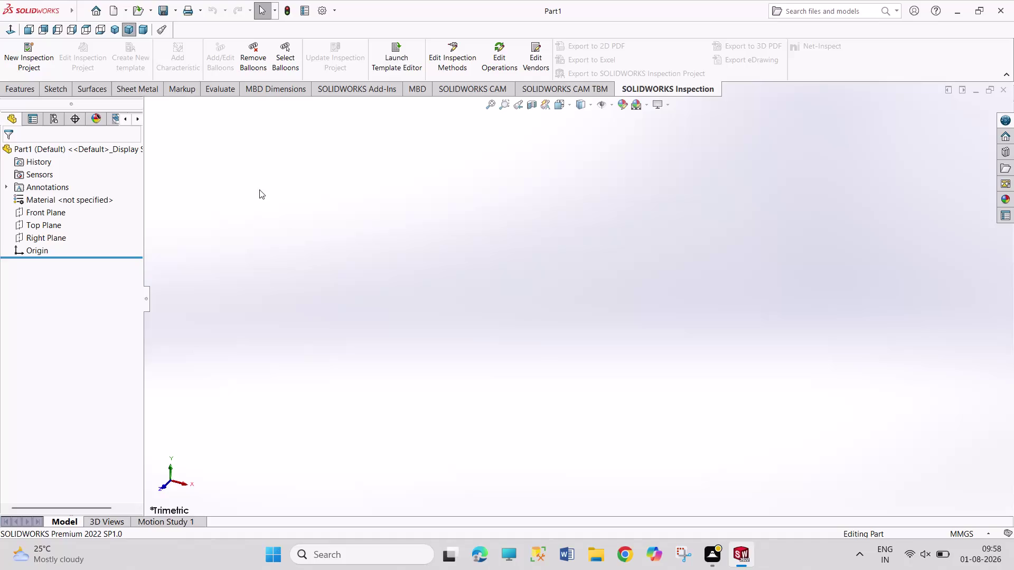
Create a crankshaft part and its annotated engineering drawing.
Start a sketch on the Right Plane and draw a circle centred on the origin.
drag(270, 211, 509, 380)
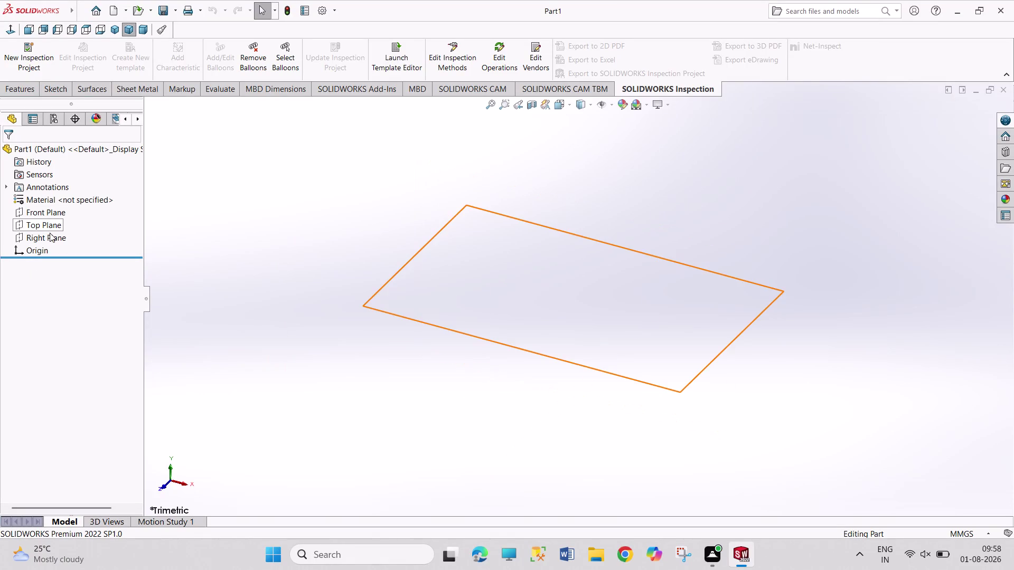
click(50, 233)
click(55, 216)
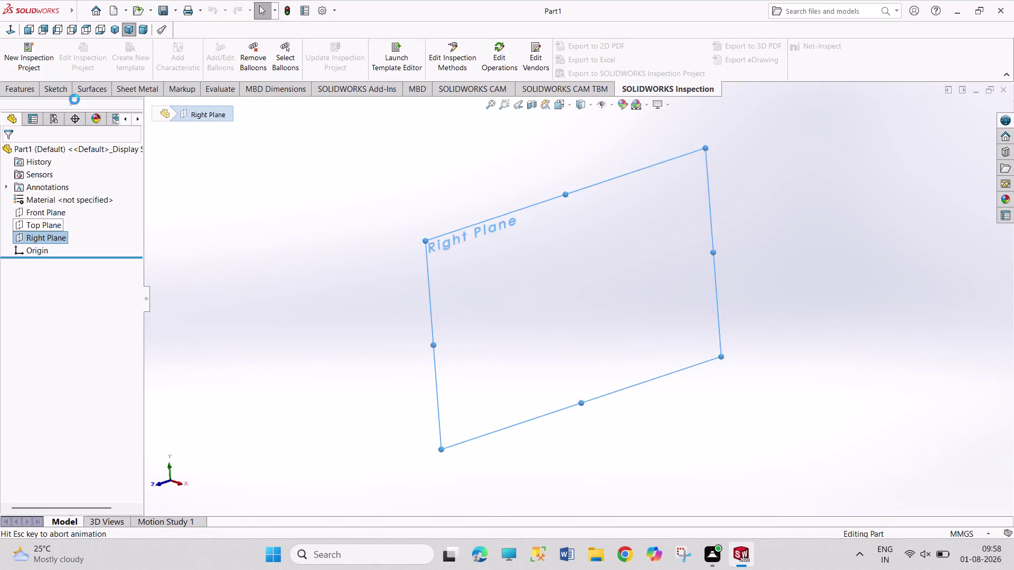
click(120, 42)
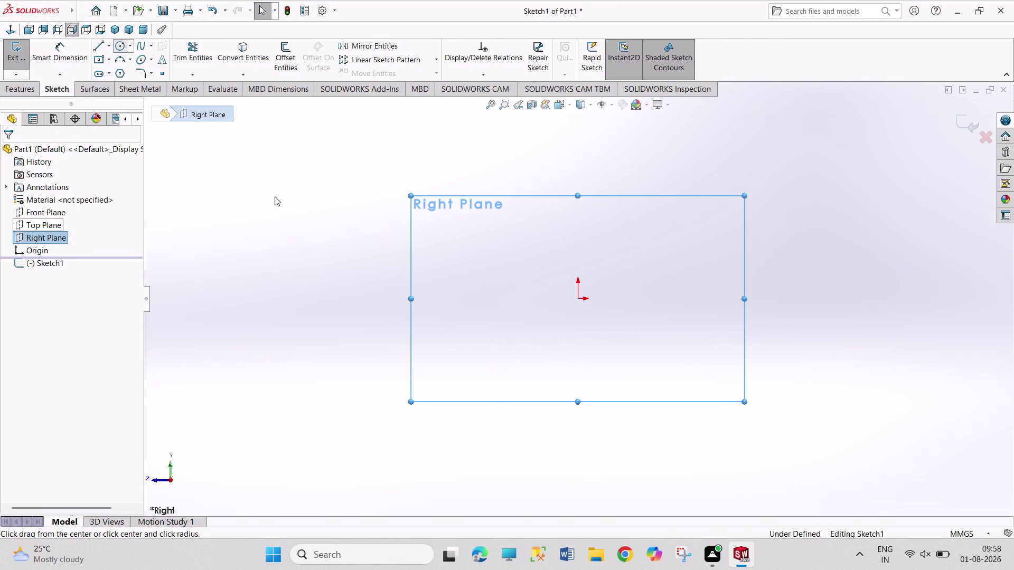
drag(578, 298, 575, 305)
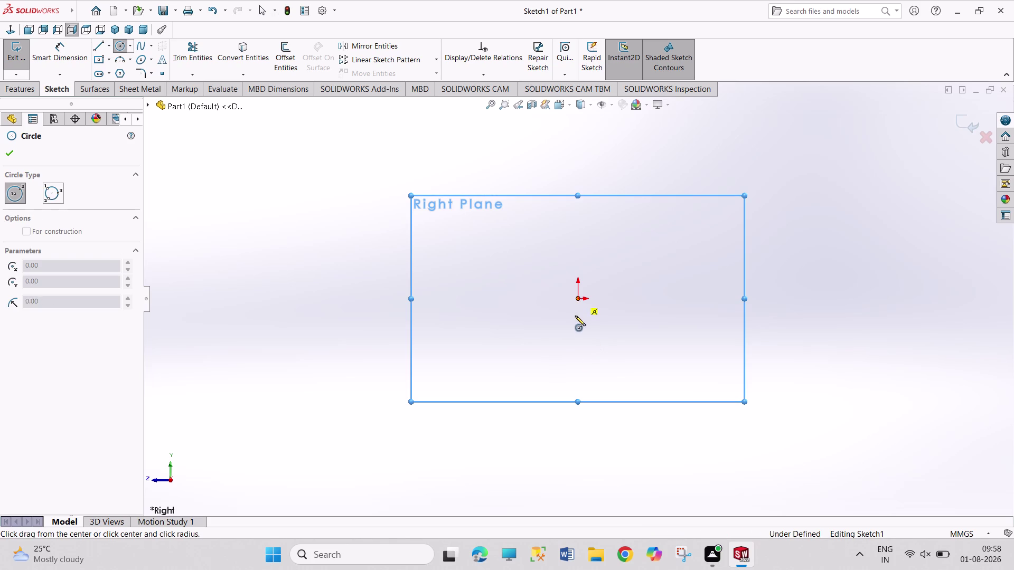
click(615, 356)
right_drag(708, 363, 672, 213)
click(622, 243)
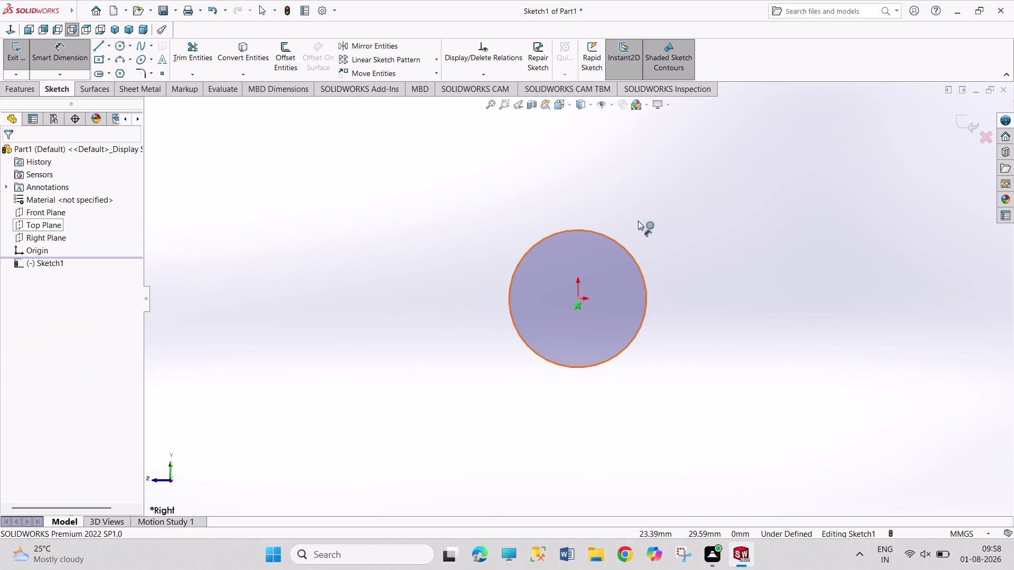
Dimension the circle to 120 mm diameter and exit the sketch.
click(638, 220)
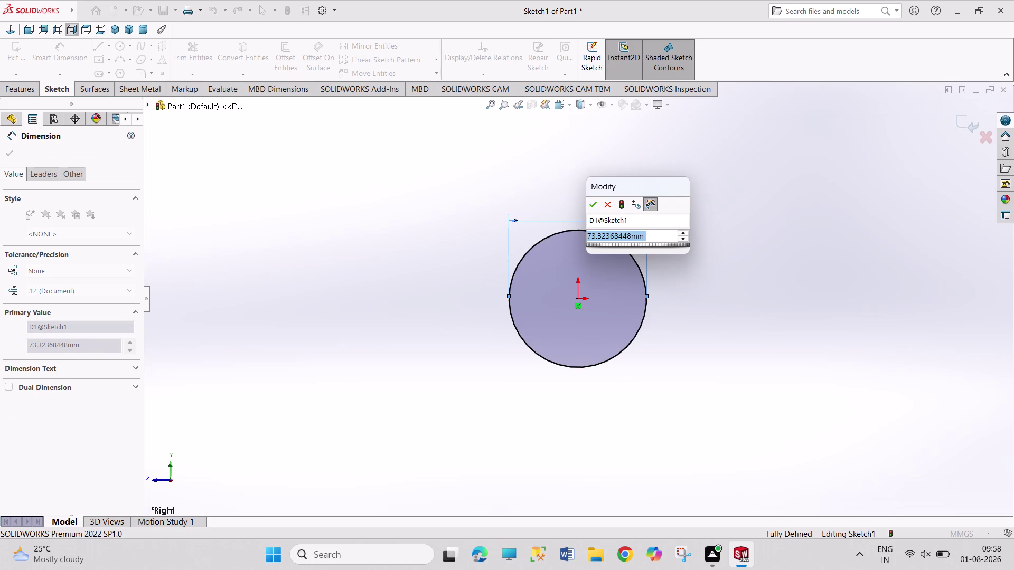
text(1)
text(20)
key(Return)
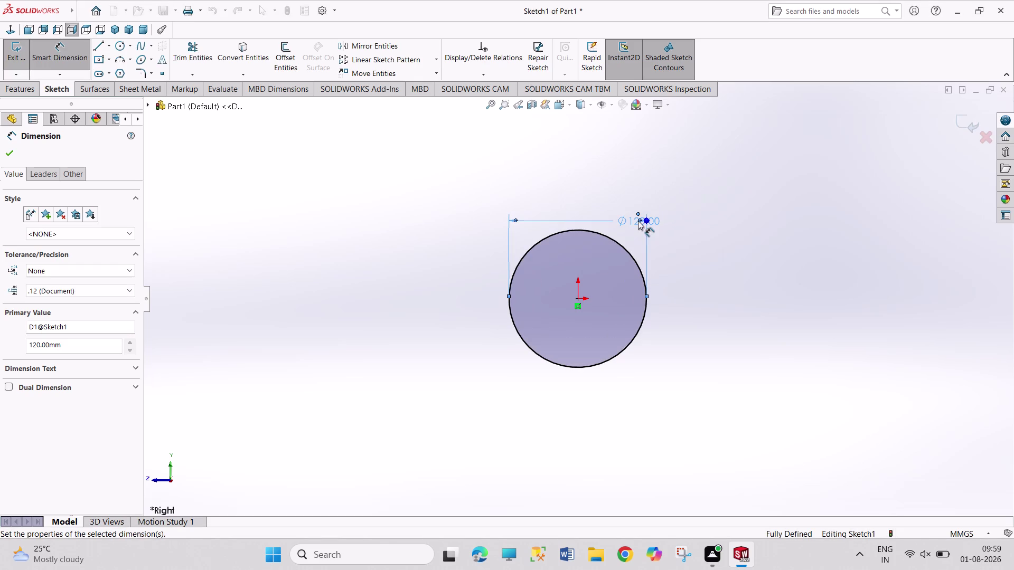
right_click(697, 304)
click(713, 341)
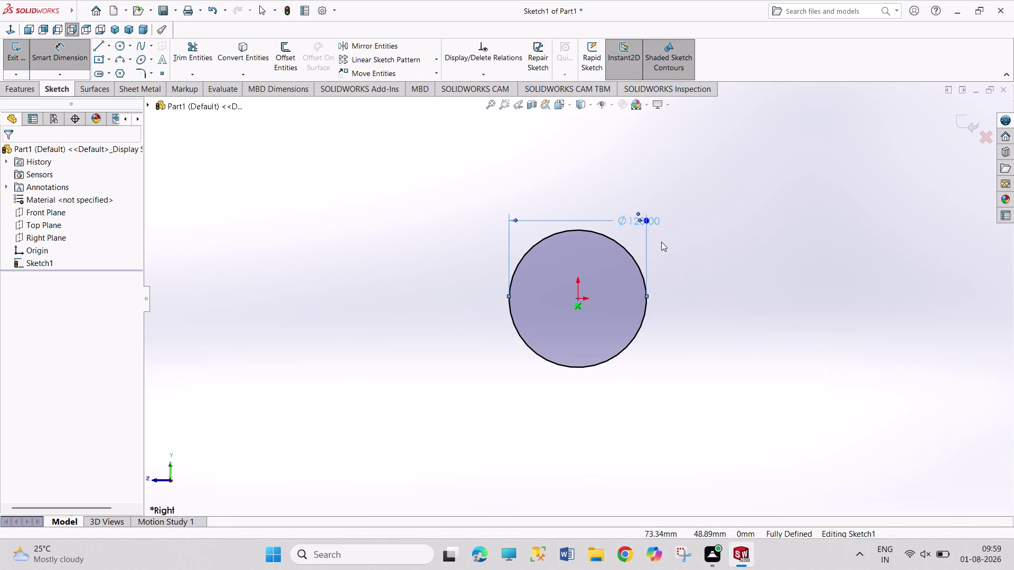
drag(654, 222, 676, 224)
drag(712, 303, 708, 303)
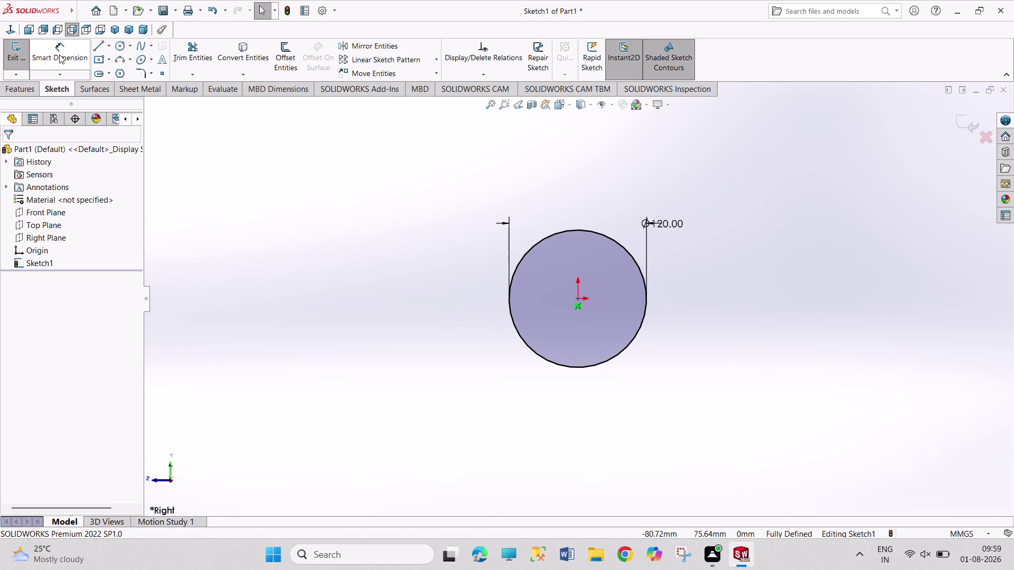
click(8, 59)
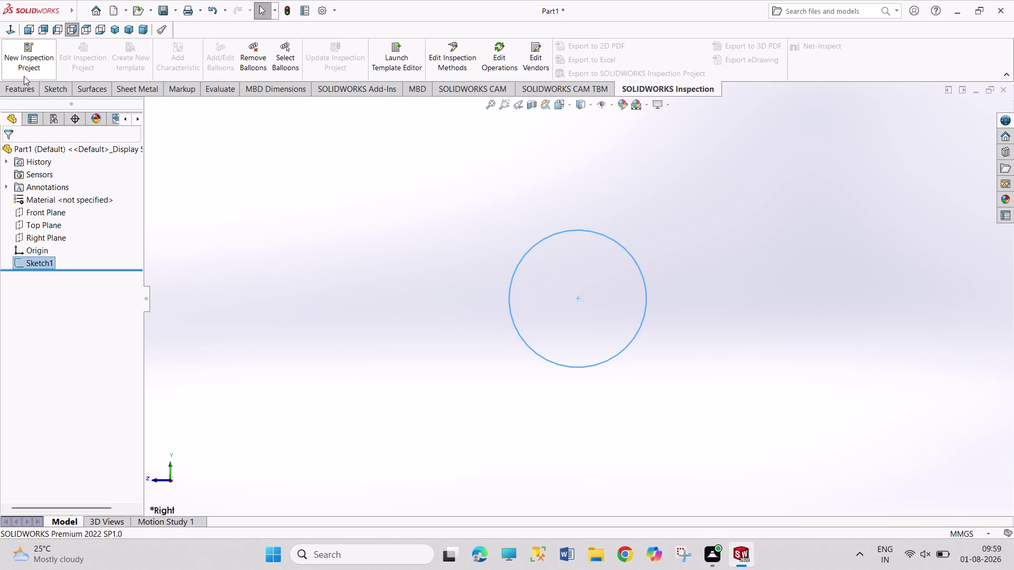
Extrude Sketch1 as a blind 16 mm Boss-Extrude.
click(50, 90)
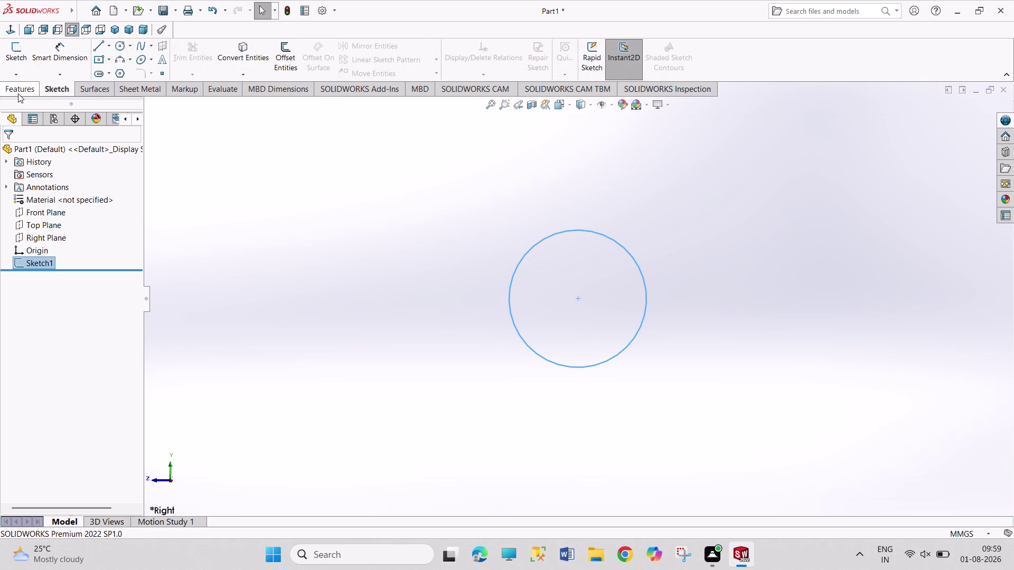
click(19, 93)
click(22, 64)
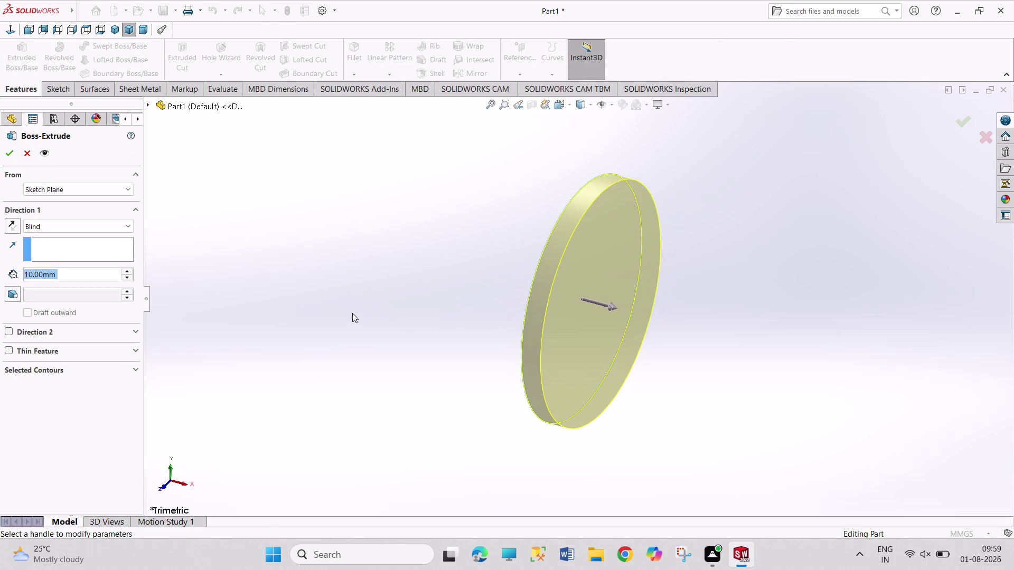
text(166)
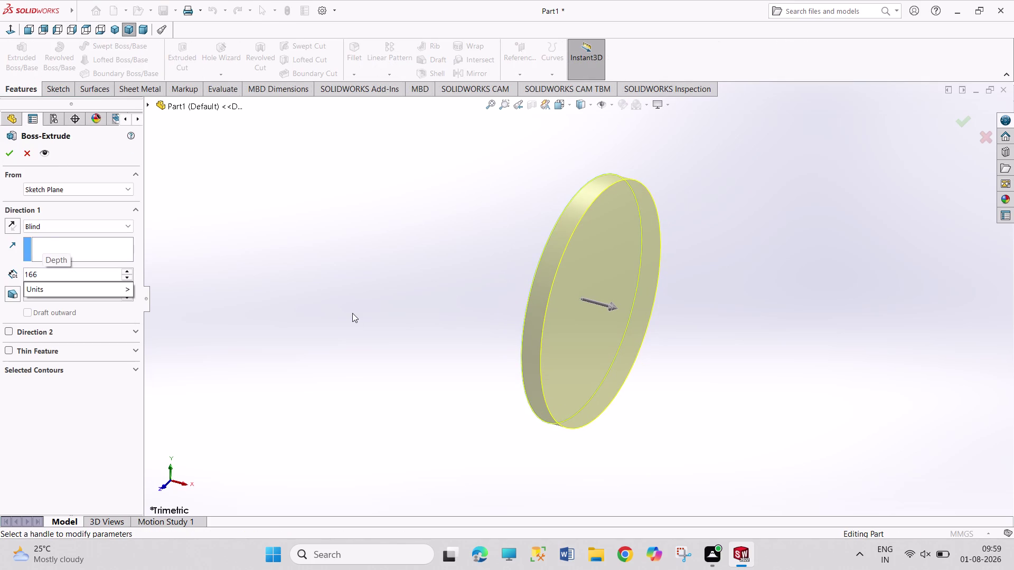
key(BackSpace)
key(Return)
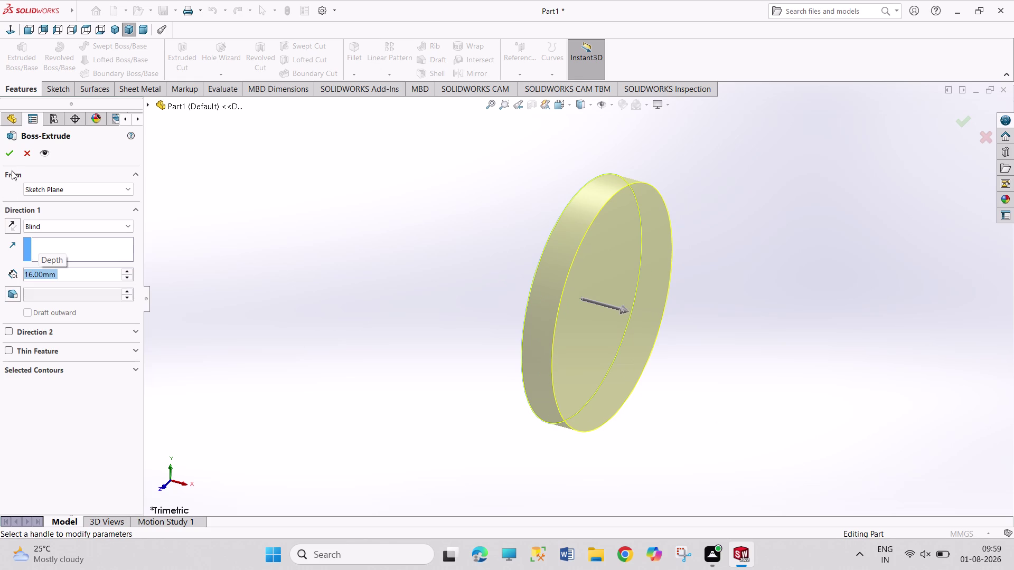
click(8, 153)
click(614, 312)
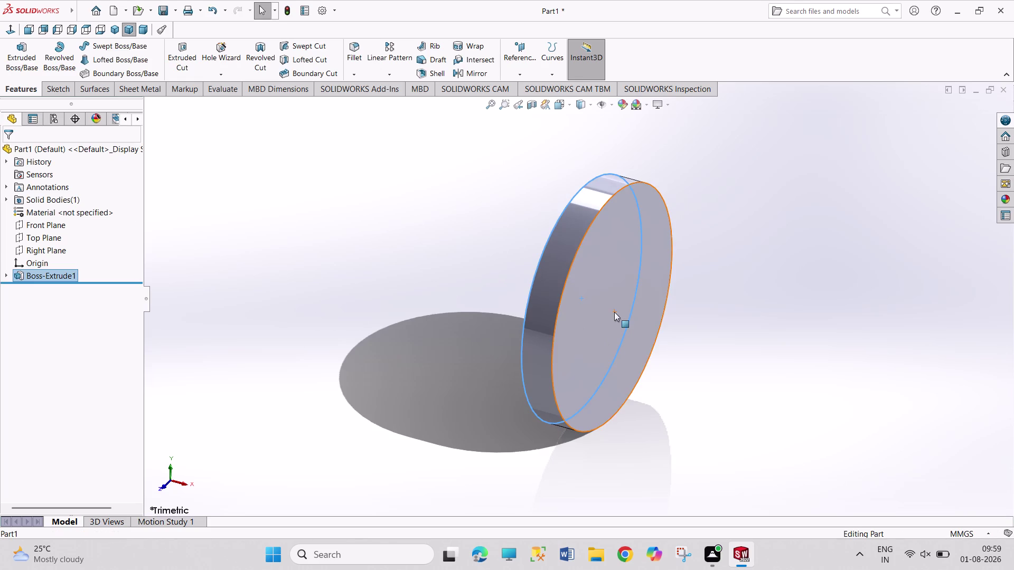
Start a sketch on the disc's front face and draw a circle at the origin.
click(666, 280)
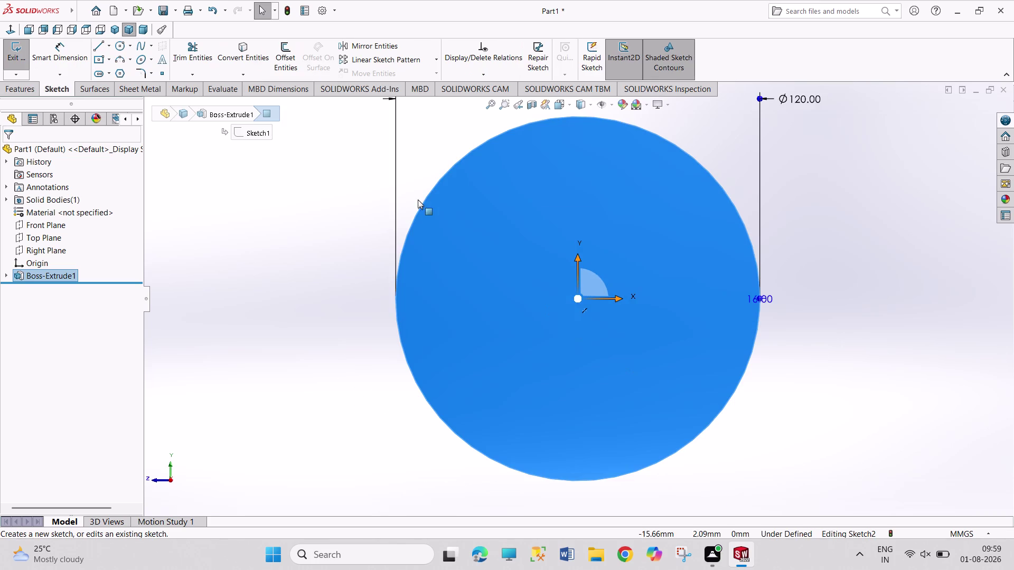
click(118, 48)
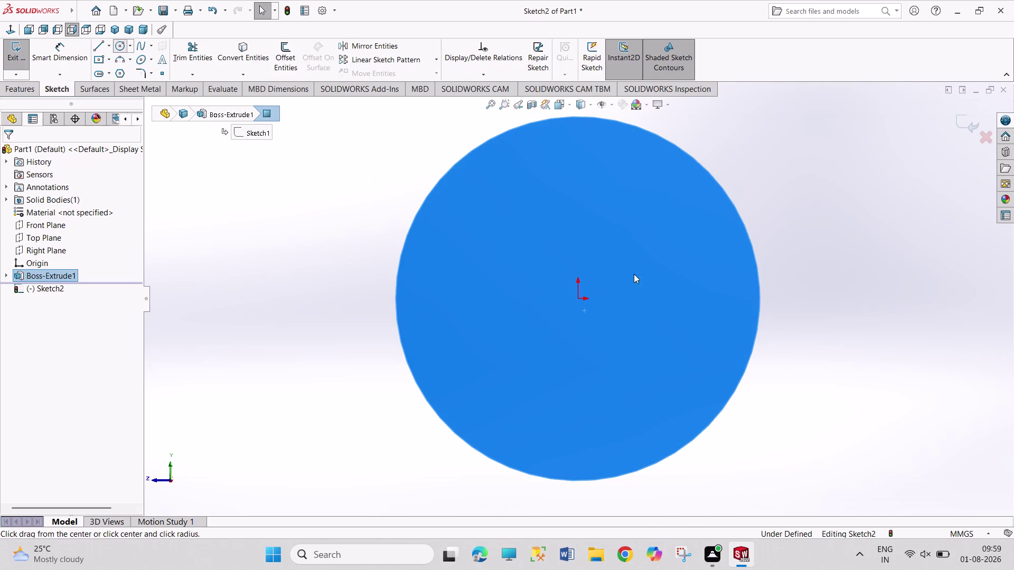
click(578, 298)
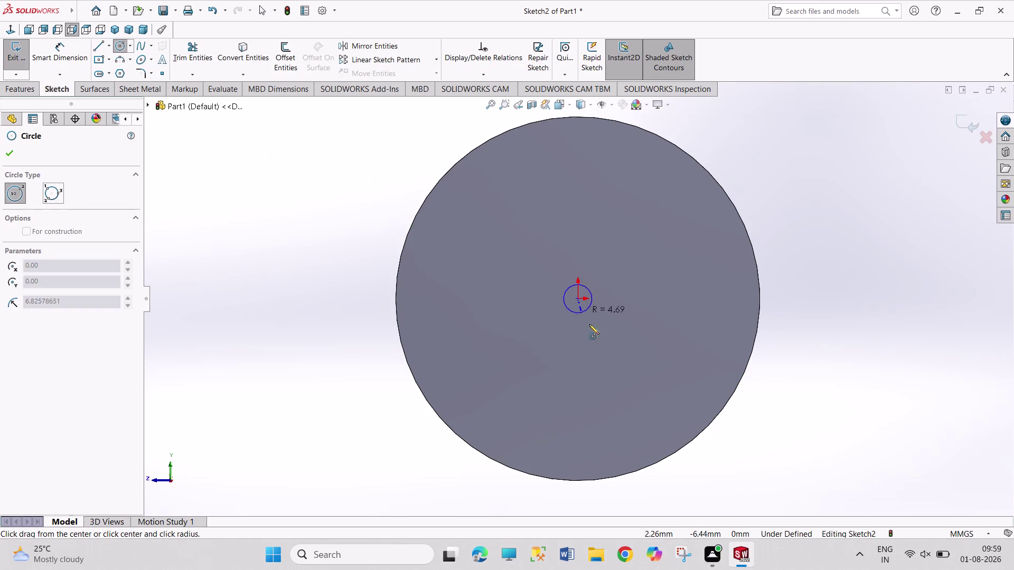
click(607, 357)
right_drag(833, 350, 835, 273)
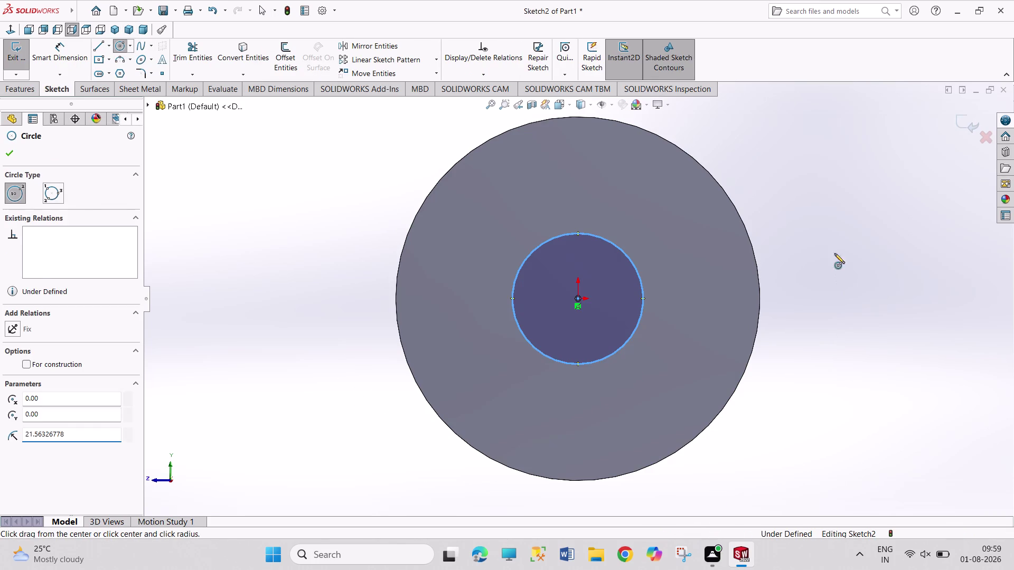
right_drag(835, 274, 822, 203)
click(629, 254)
Dimension the circle to 50 mm diameter and exit the sketch.
click(818, 181)
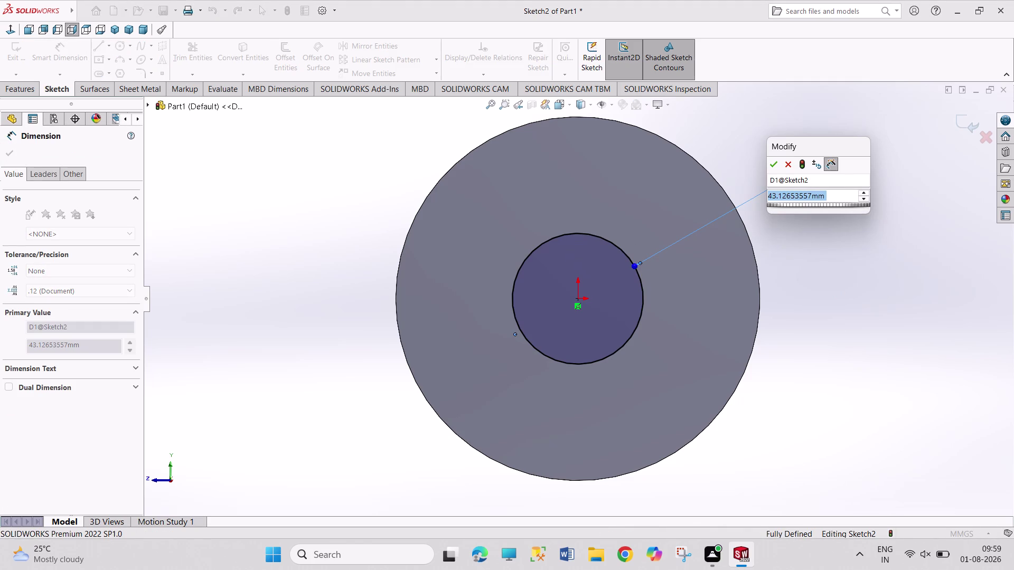
text(50)
key(Return)
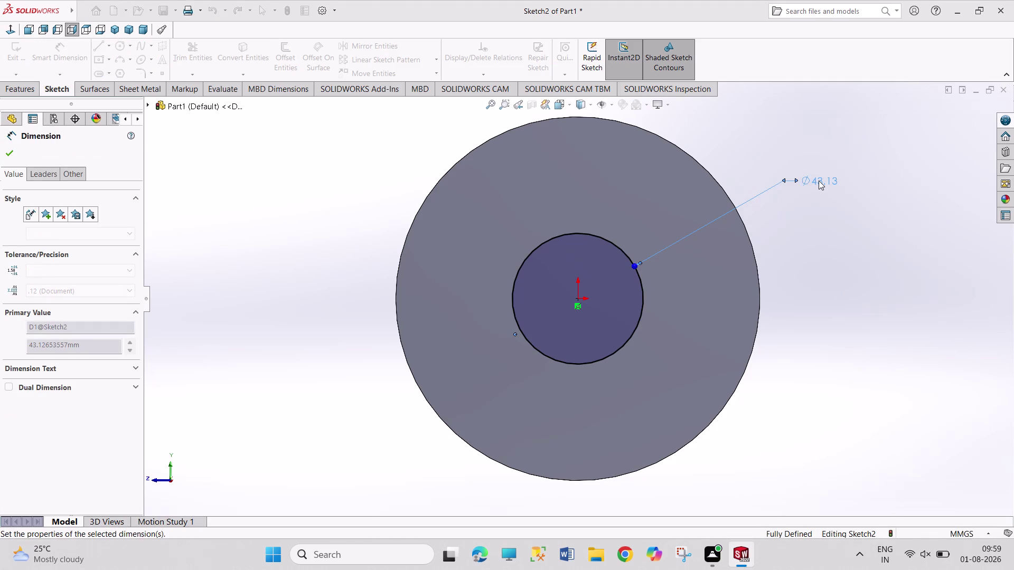
right_click(818, 244)
click(830, 277)
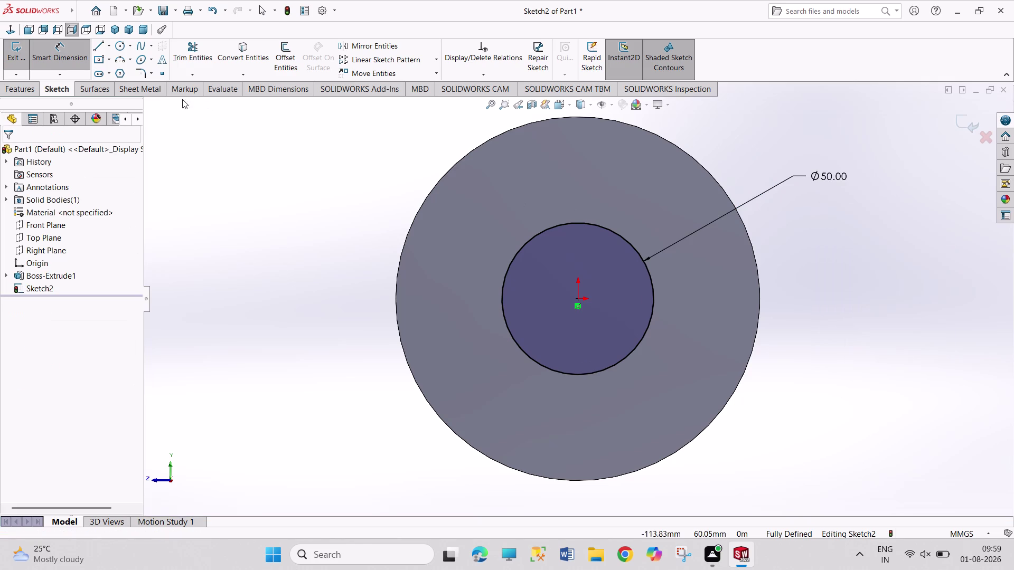
click(15, 54)
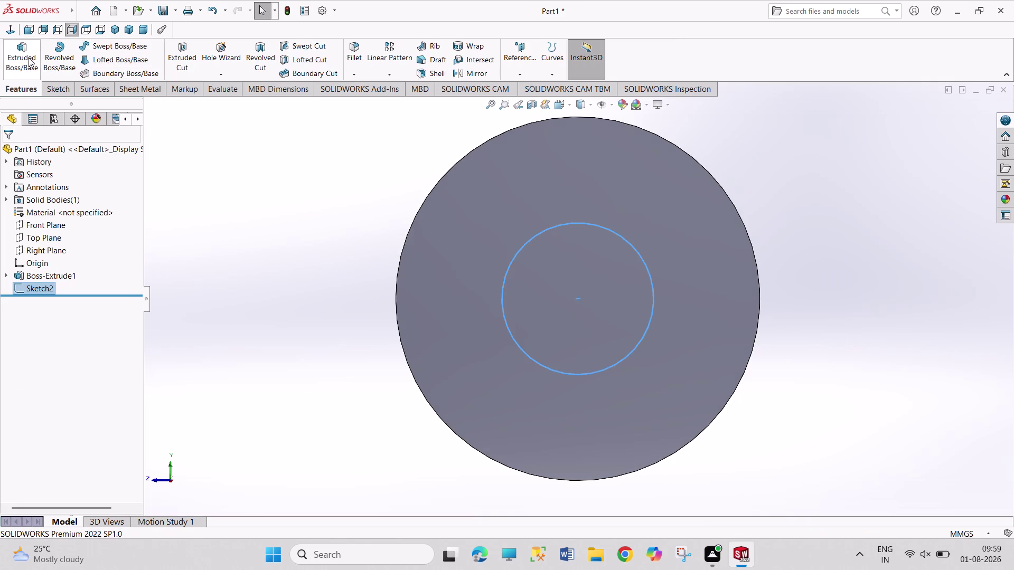
Extrude Sketch2 to a blind depth of 62 mm as Boss-Extrude2.
click(20, 50)
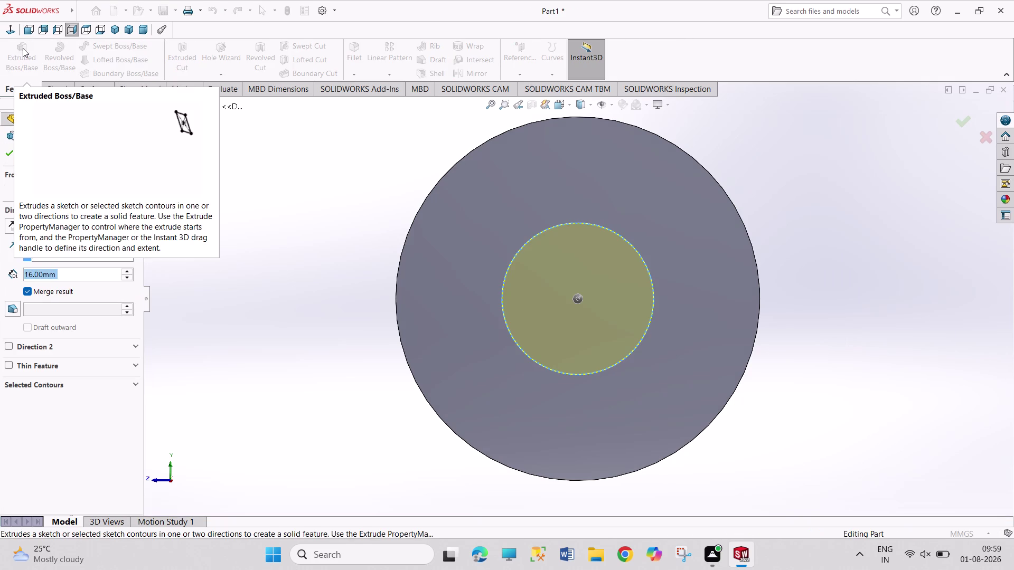
text(6)
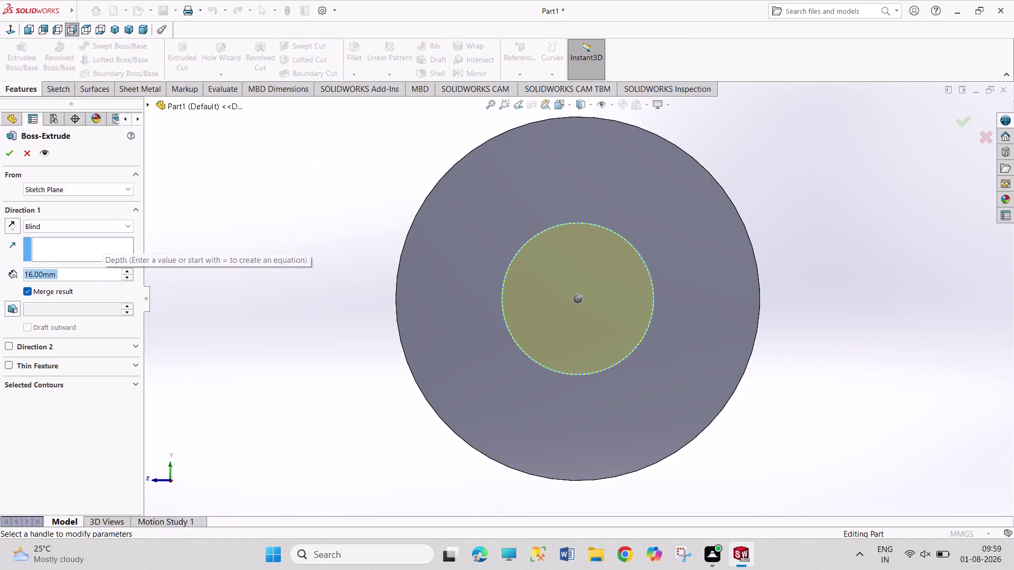
text(2)
key(Return)
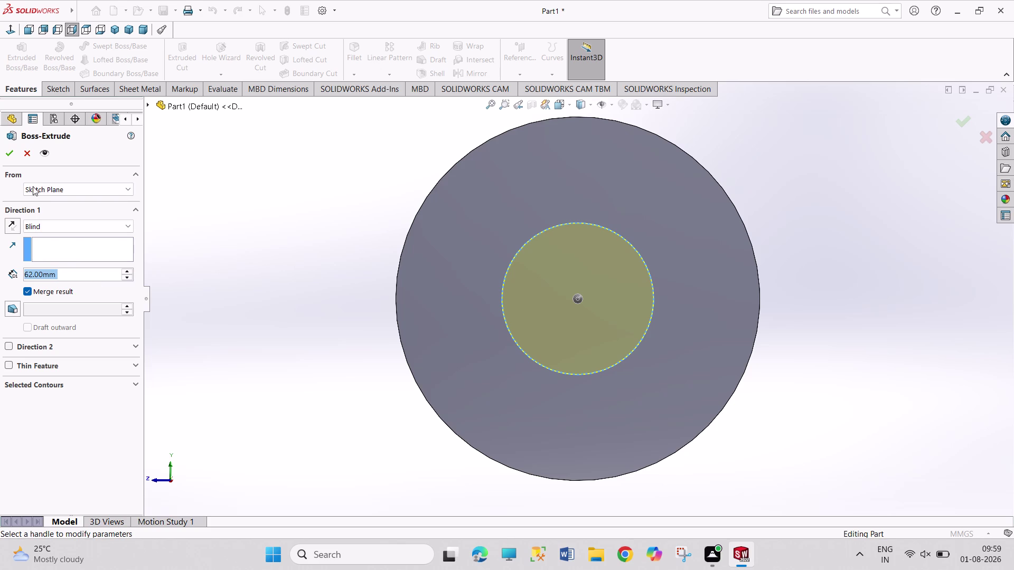
click(1, 154)
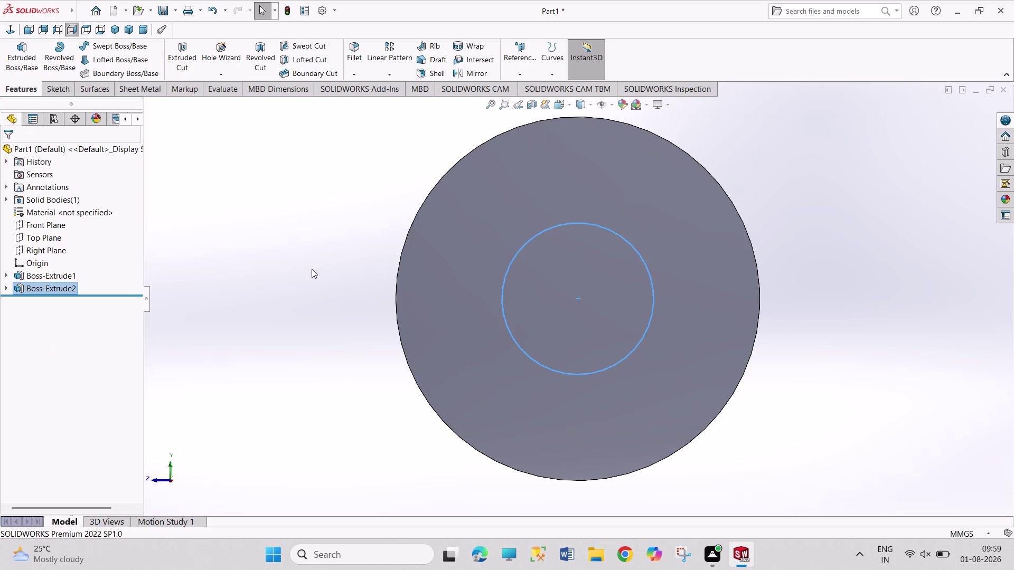
click(570, 355)
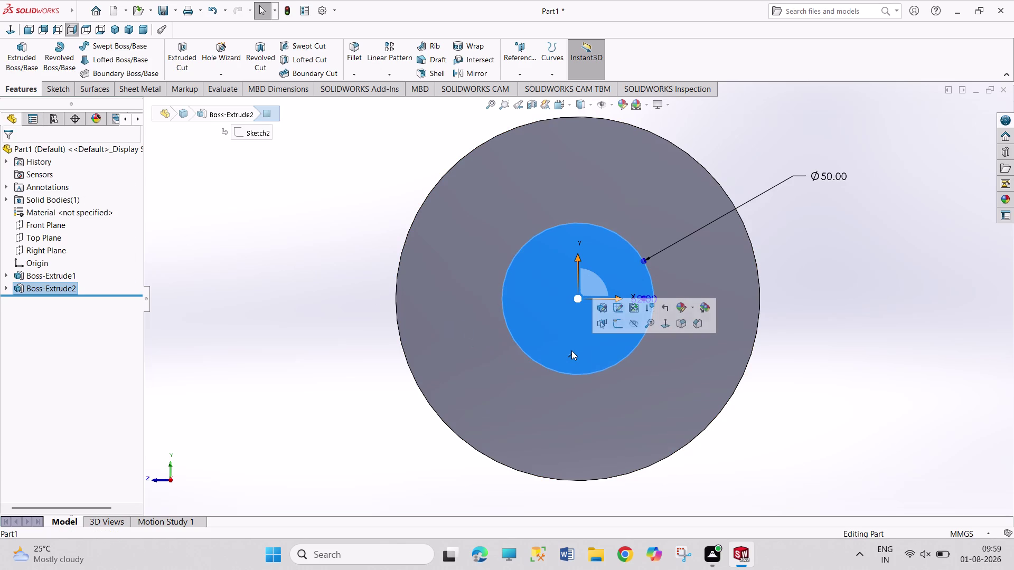
Start a sketch on the shaft end face and draw a circle at the origin.
click(619, 325)
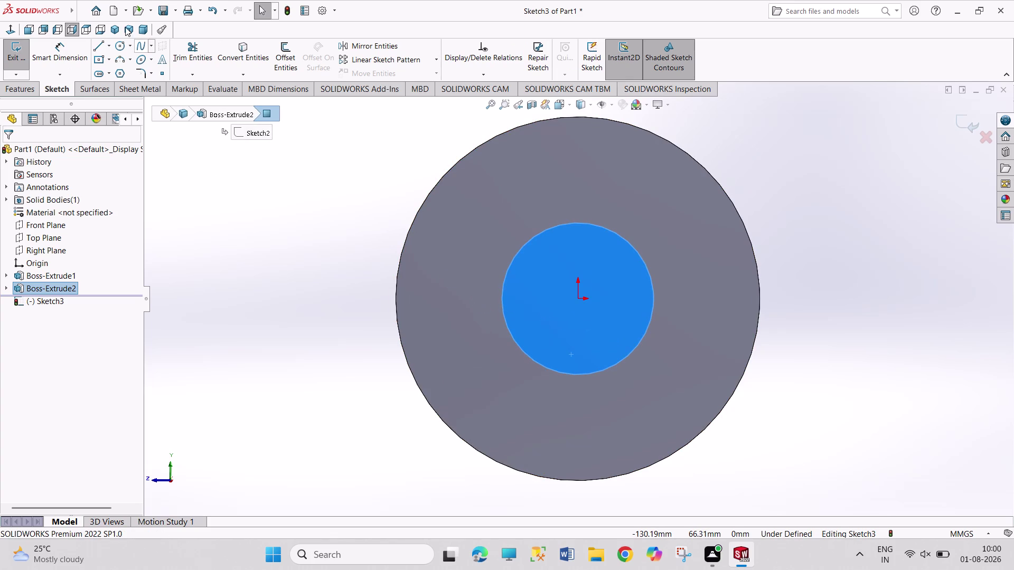
click(111, 24)
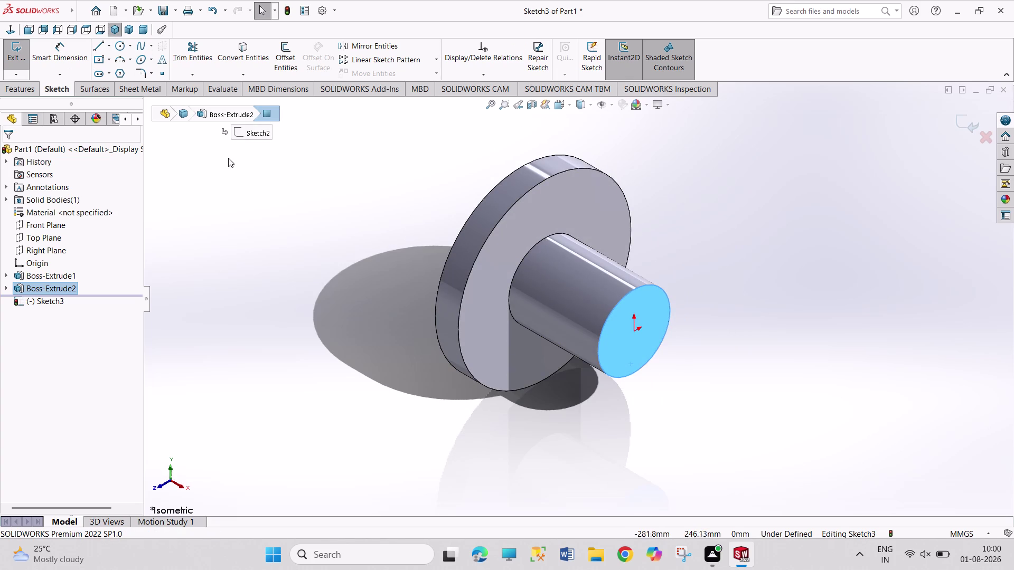
click(8, 28)
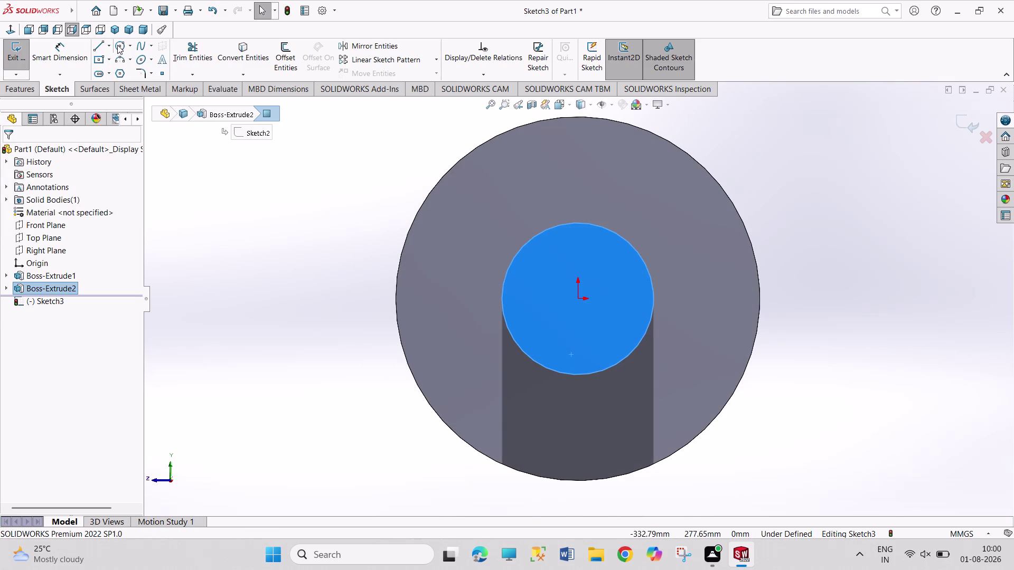
drag(117, 44, 122, 50)
click(577, 299)
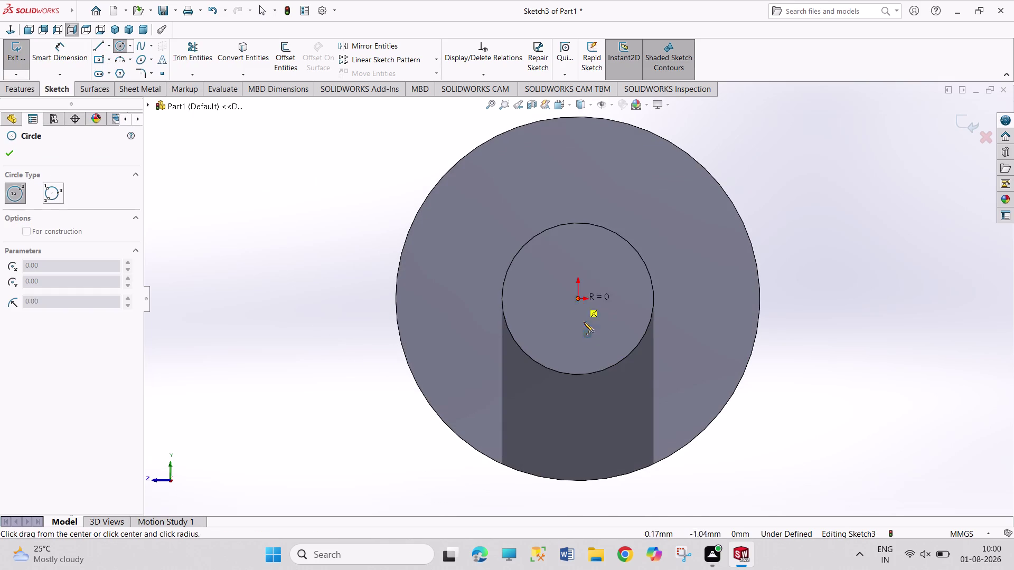
drag(610, 385, 622, 390)
Dimension the shaft-end circle to 55 mm diameter.
right_drag(855, 349, 771, 168)
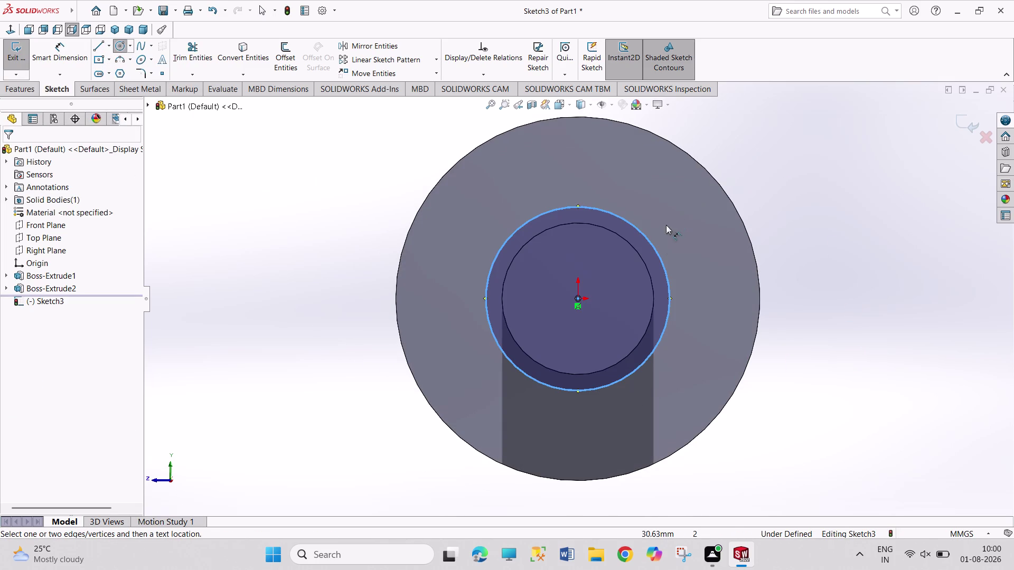
drag(655, 244, 668, 239)
click(783, 178)
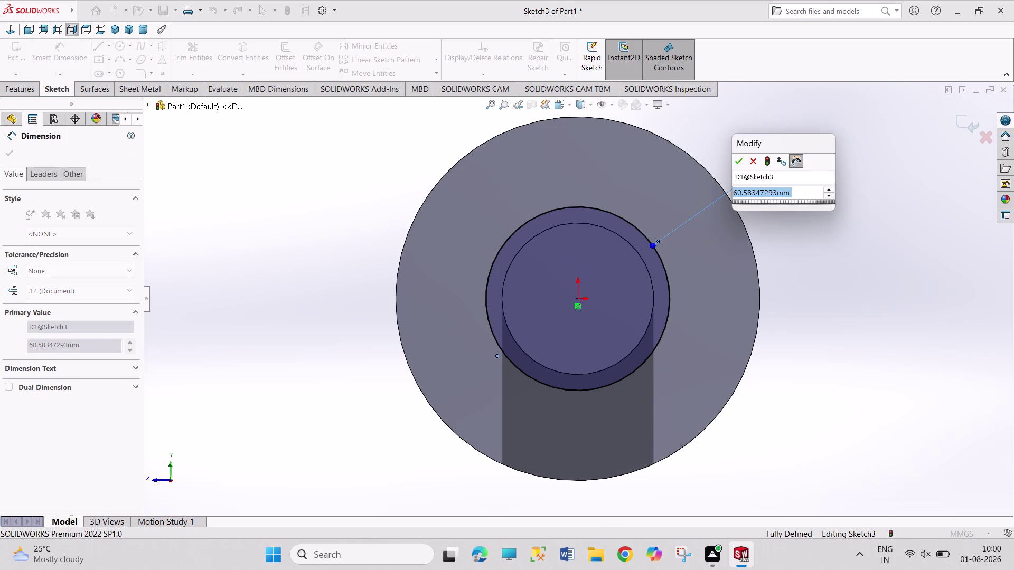
text(2)
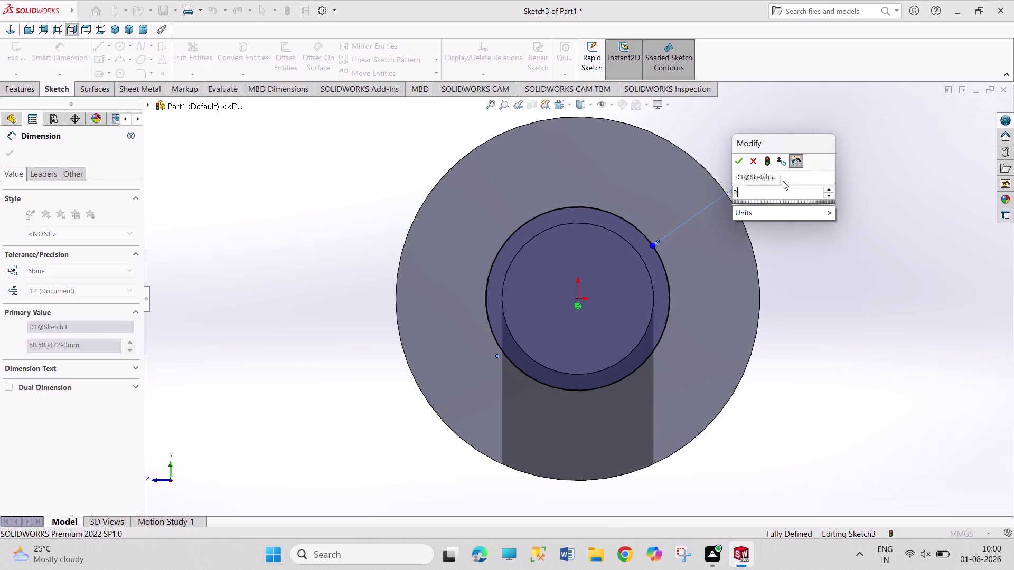
text(7.5*5)
key(BackSpace)
key(2)
key(Return)
right_click(813, 263)
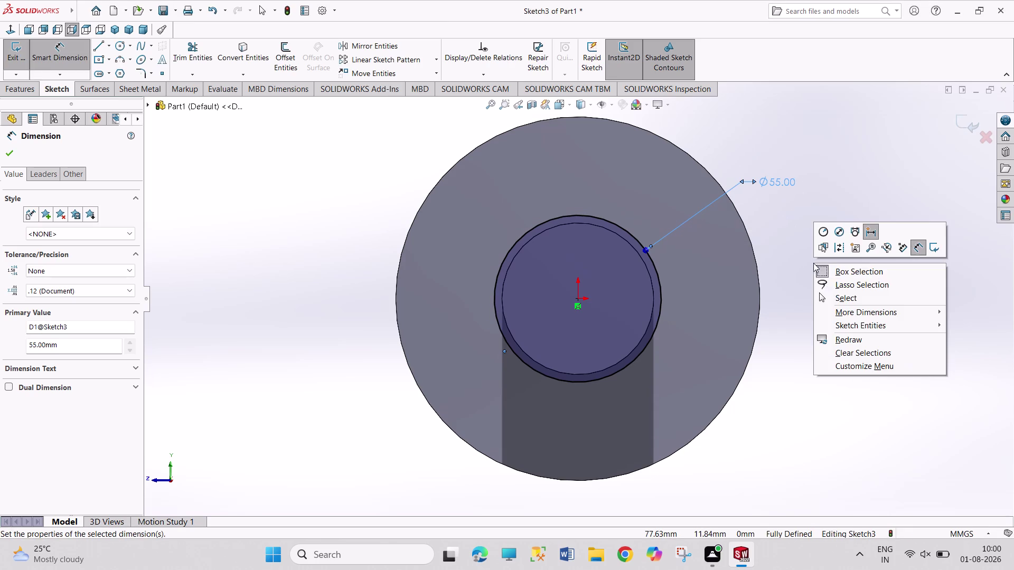
click(833, 297)
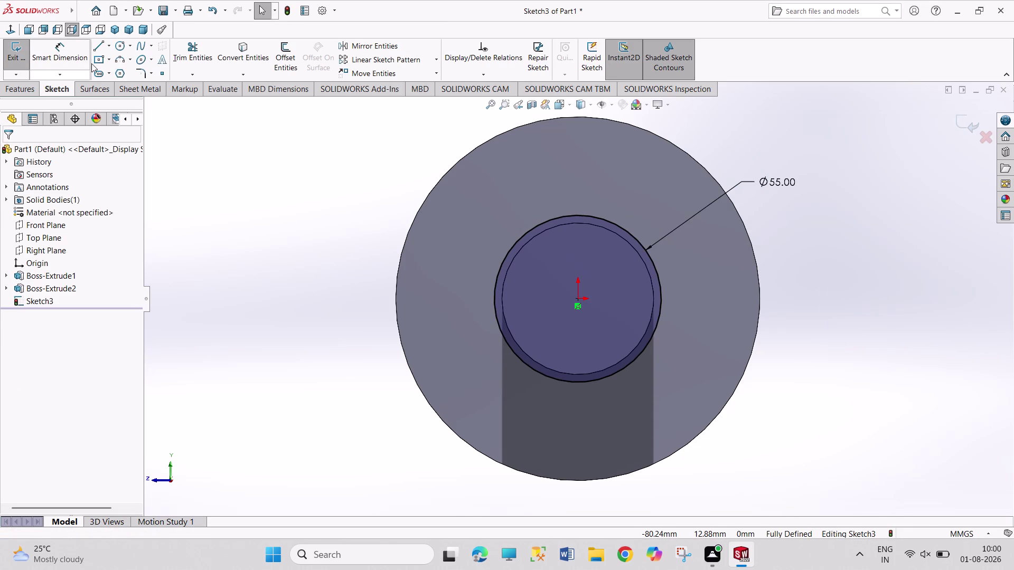
click(97, 50)
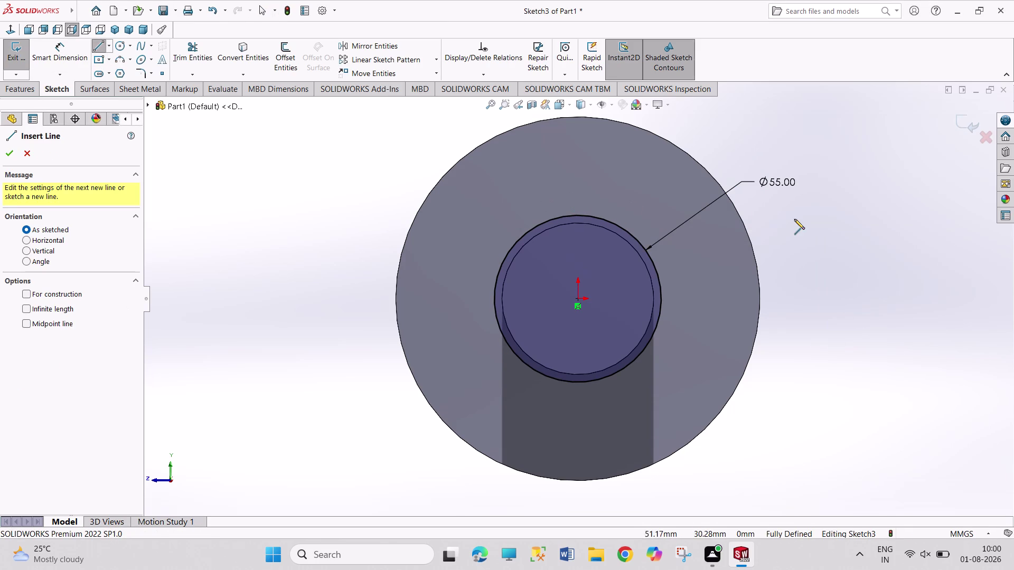
Draw a tangent-snapped line left from the top of the circle.
right_click(796, 220)
click(817, 279)
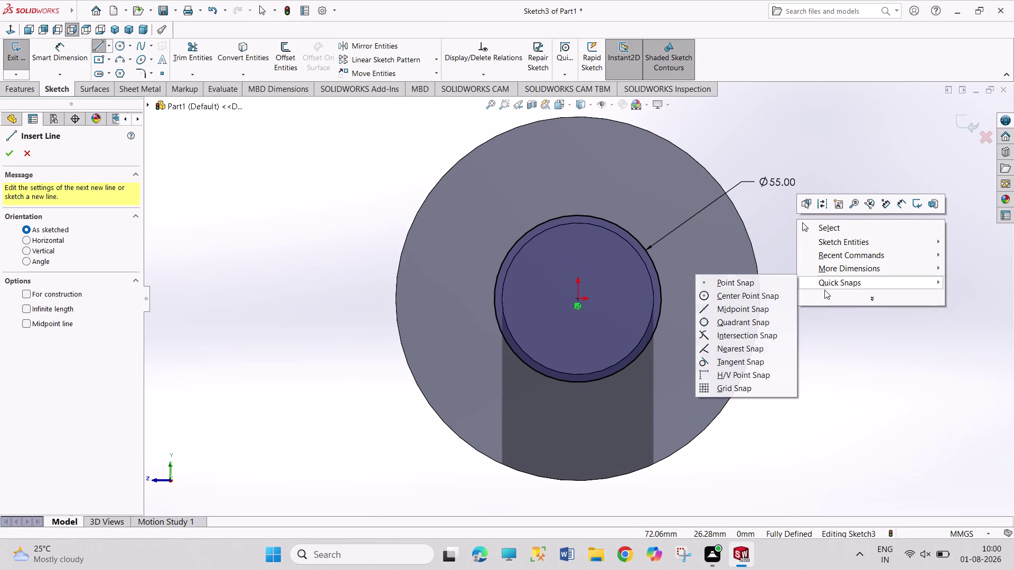
click(754, 361)
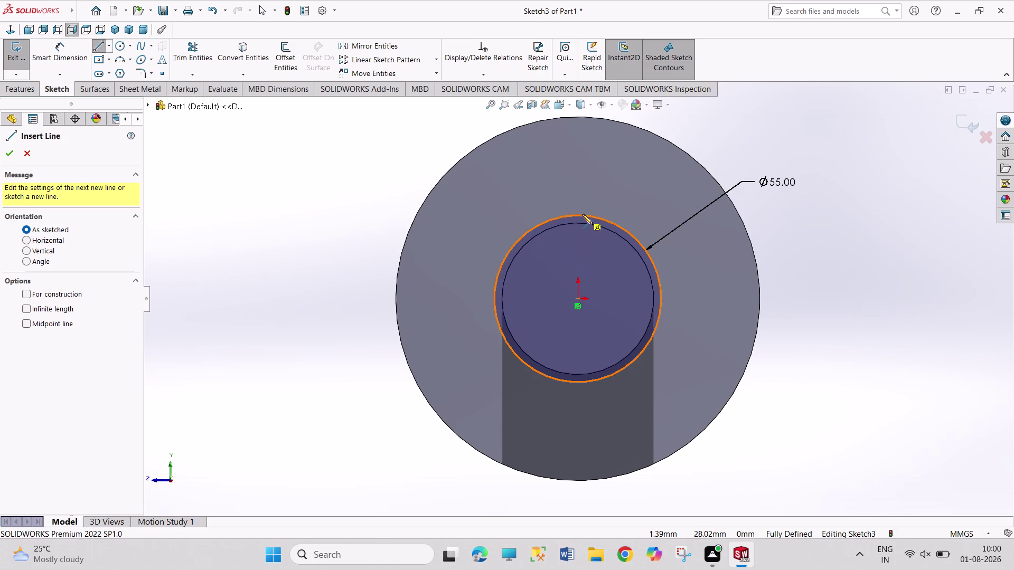
click(583, 216)
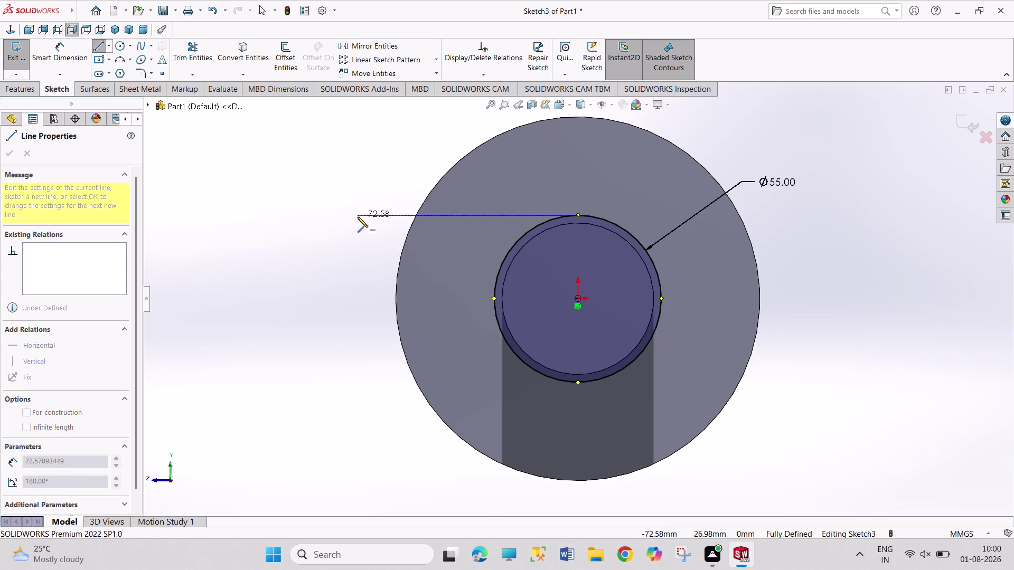
click(357, 217)
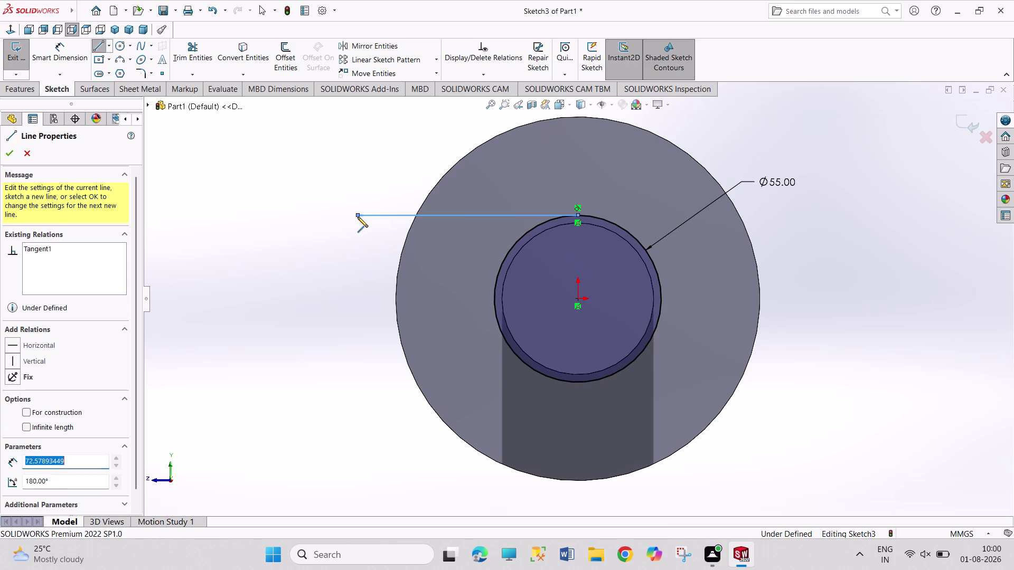
Dimension the top line to 40 mm length.
right_drag(353, 239, 345, 141)
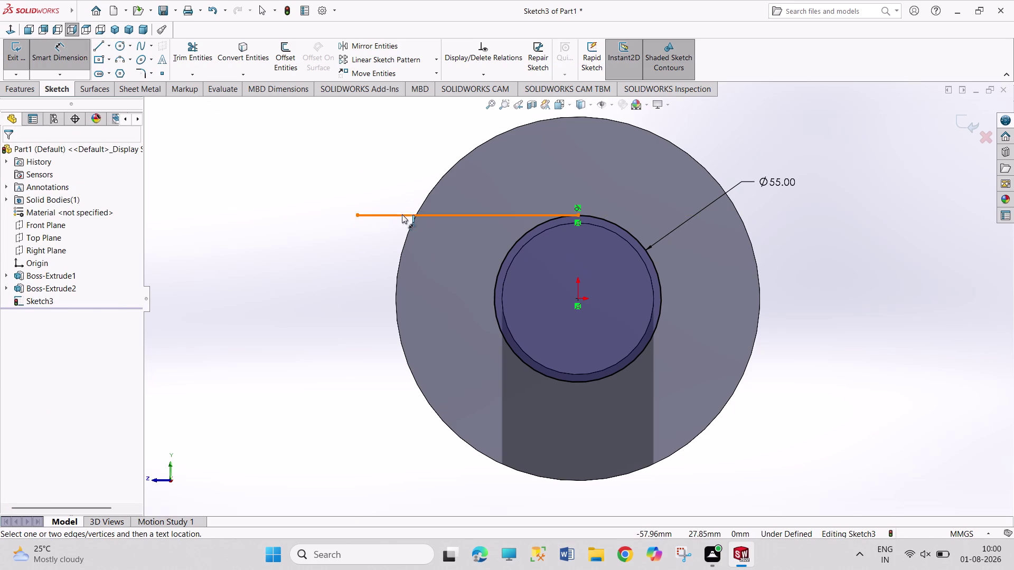
click(402, 214)
click(395, 185)
text(40)
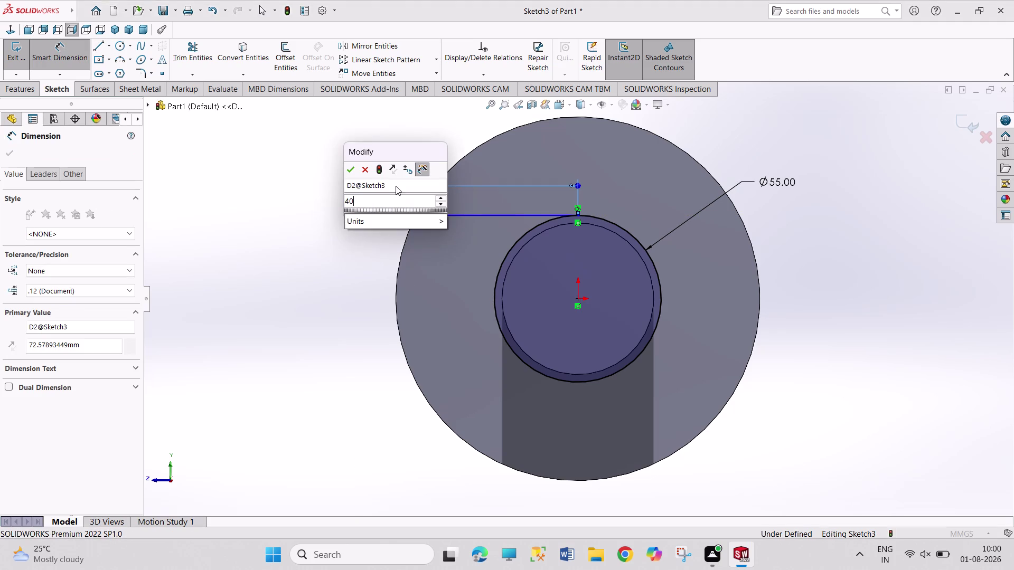
key(Return)
right_click(849, 230)
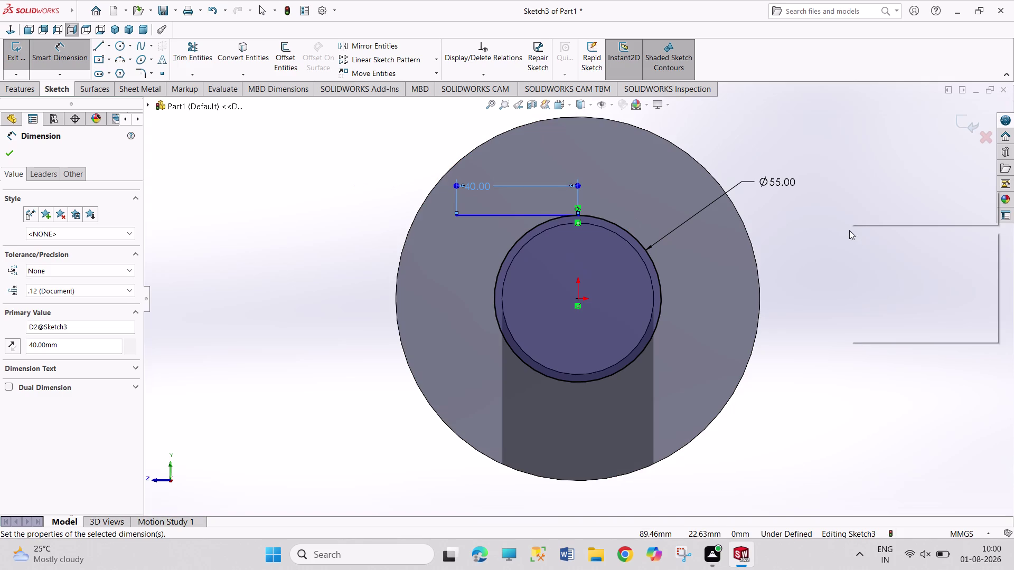
click(866, 264)
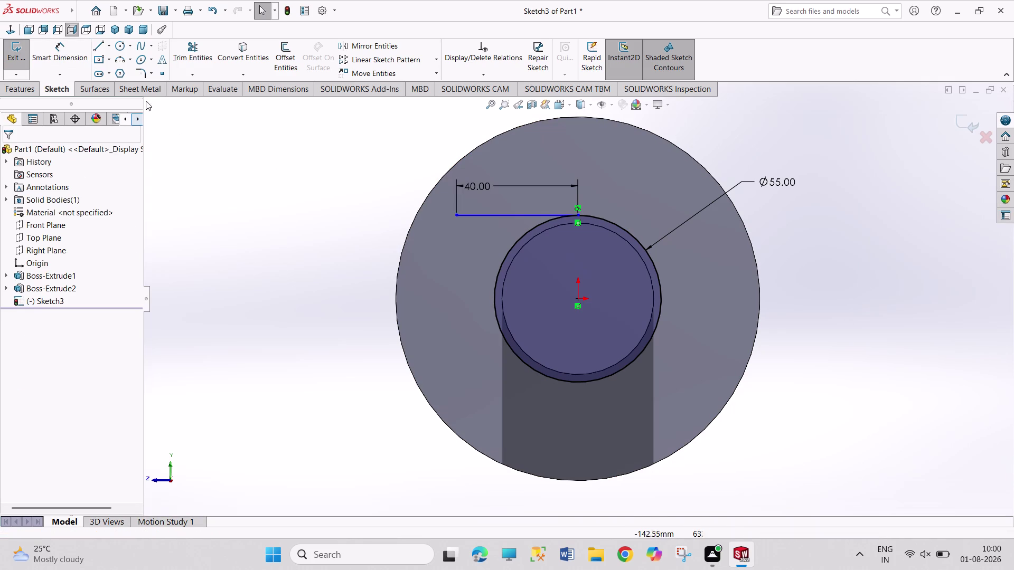
Draw a tangent-snapped line left from the bottom of the circle.
click(95, 48)
right_click(817, 270)
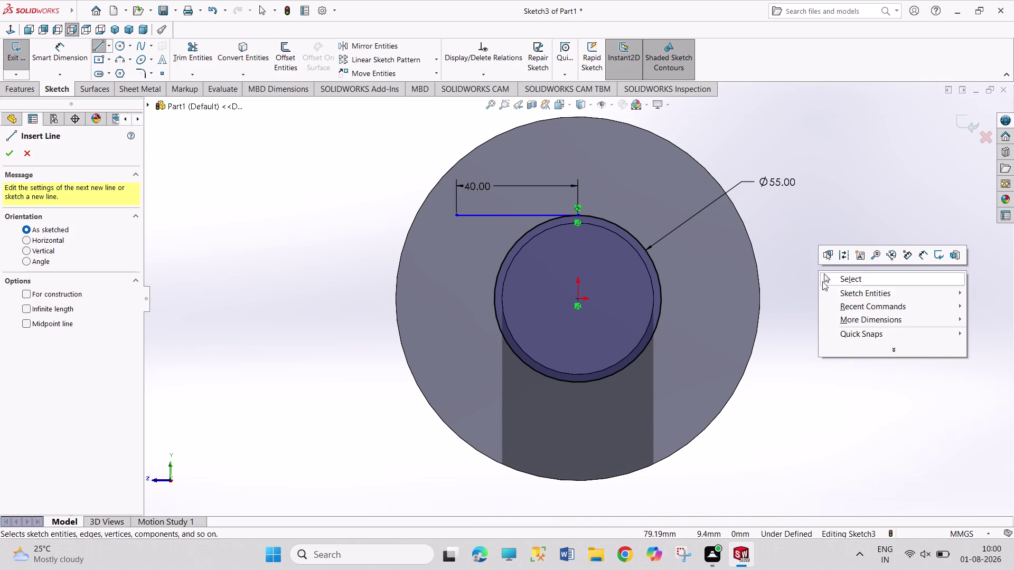
click(847, 333)
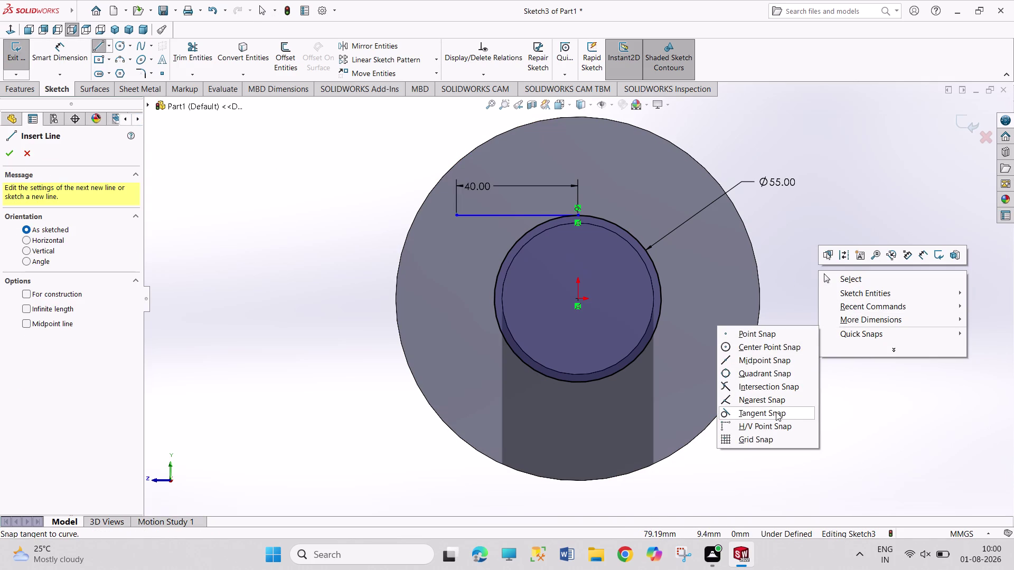
click(775, 411)
click(584, 384)
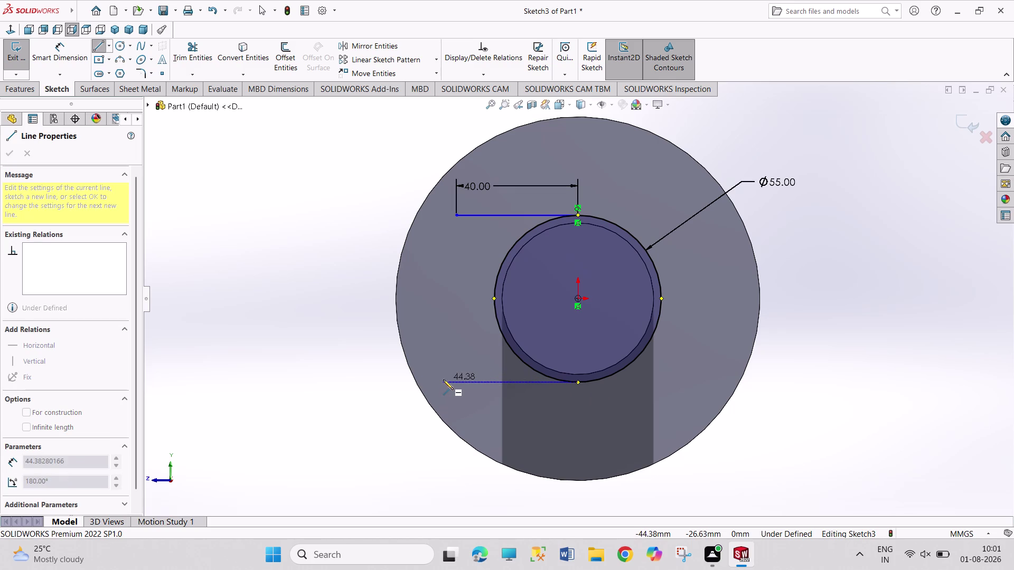
click(443, 379)
right_click(321, 318)
click(337, 326)
Dimension the bottom line to 40 mm length.
right_drag(333, 317, 332, 315)
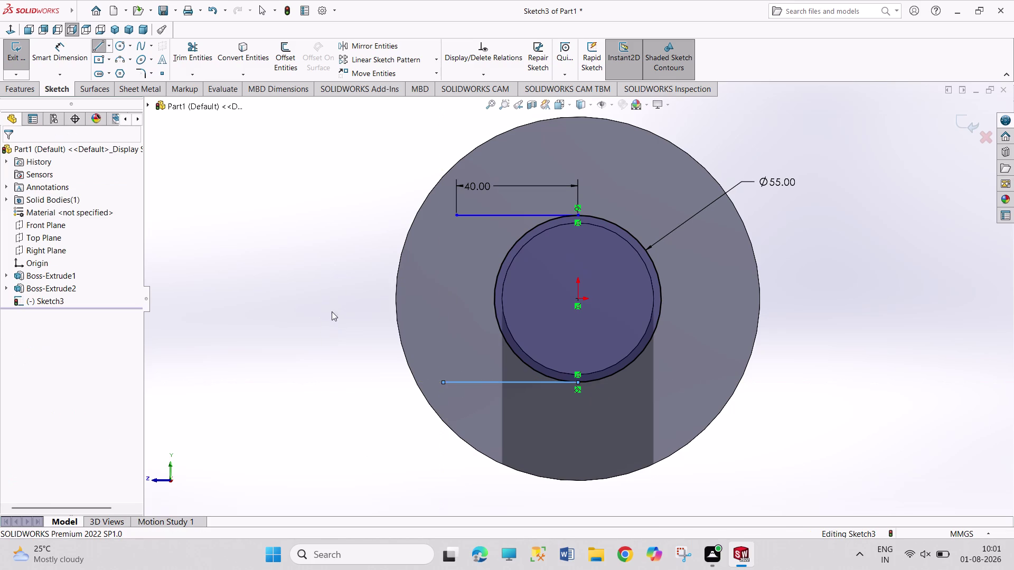
right_drag(332, 315, 326, 220)
click(489, 381)
click(500, 404)
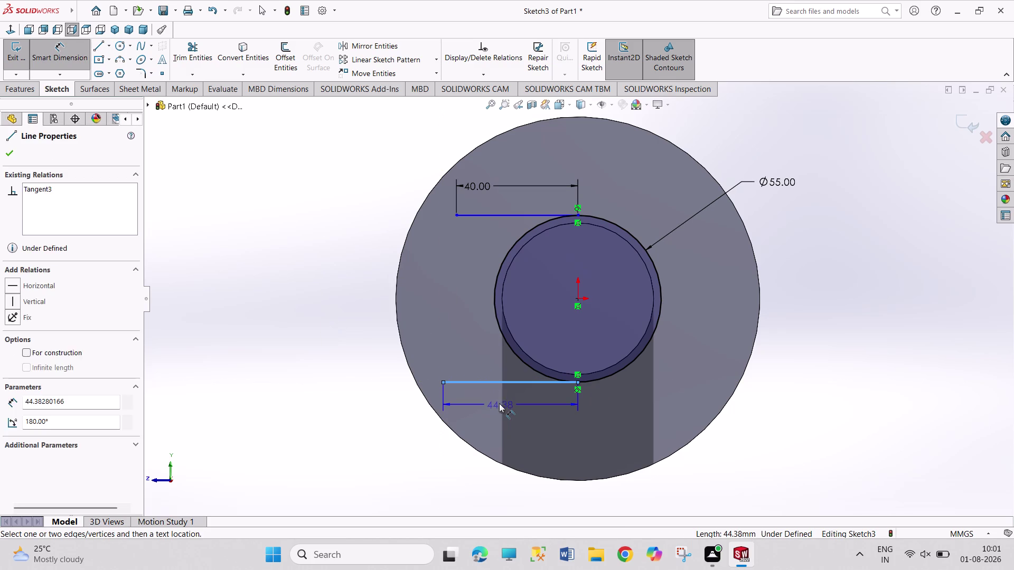
text(40)
key(Return)
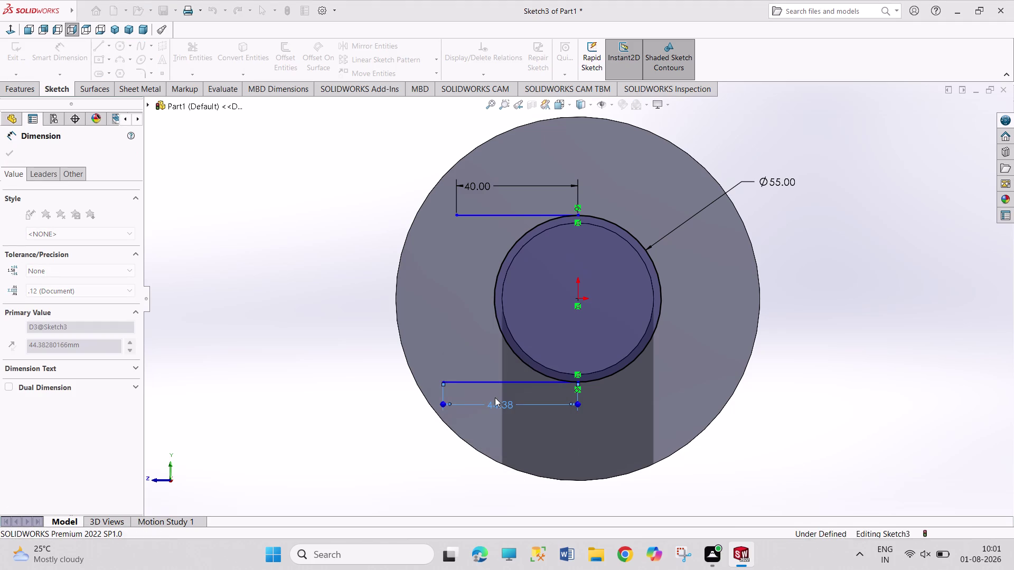
right_click(801, 377)
click(829, 412)
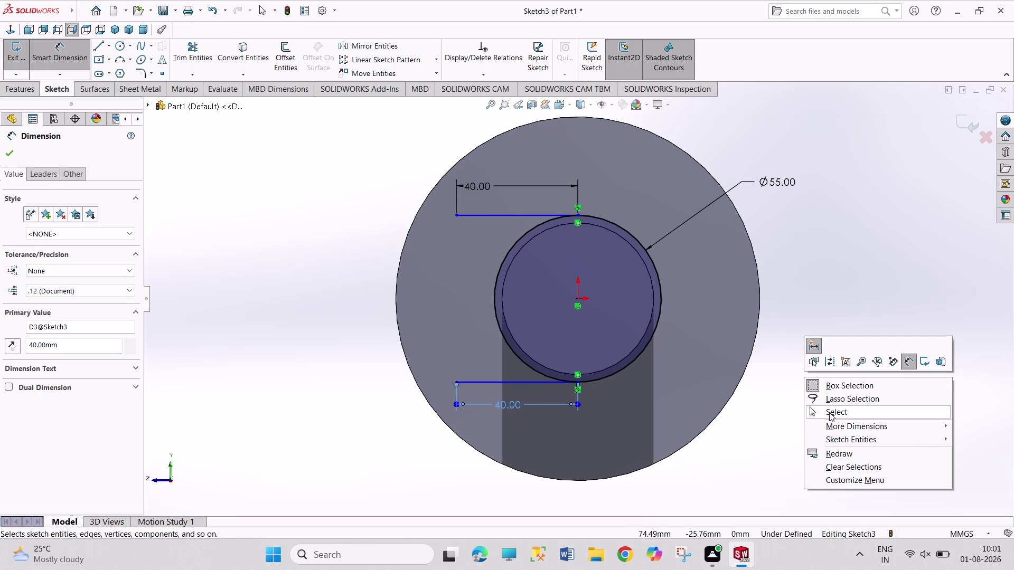
click(121, 47)
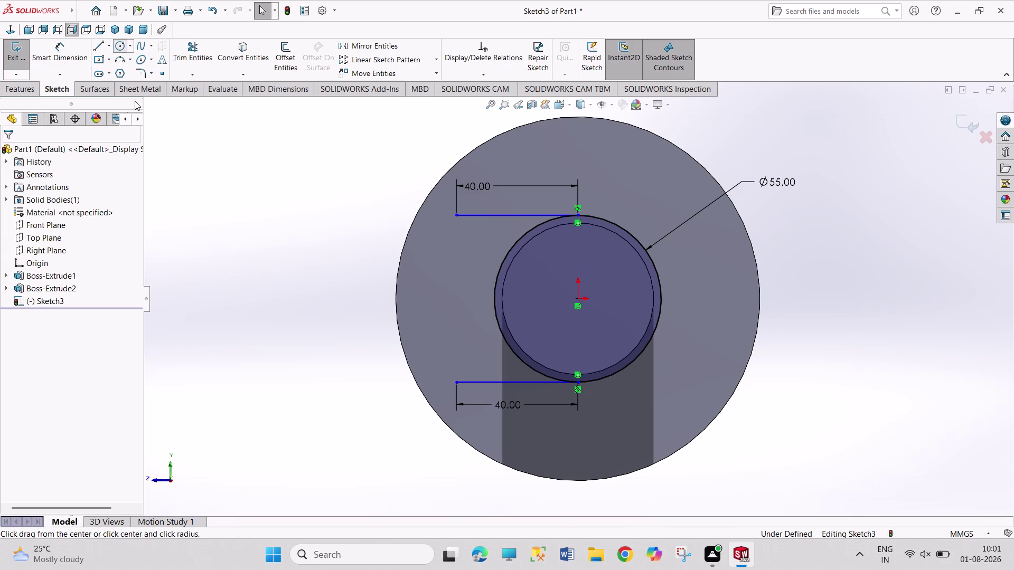
Draw a second circle between the line ends and dimension it to 55 mm.
click(455, 301)
click(458, 346)
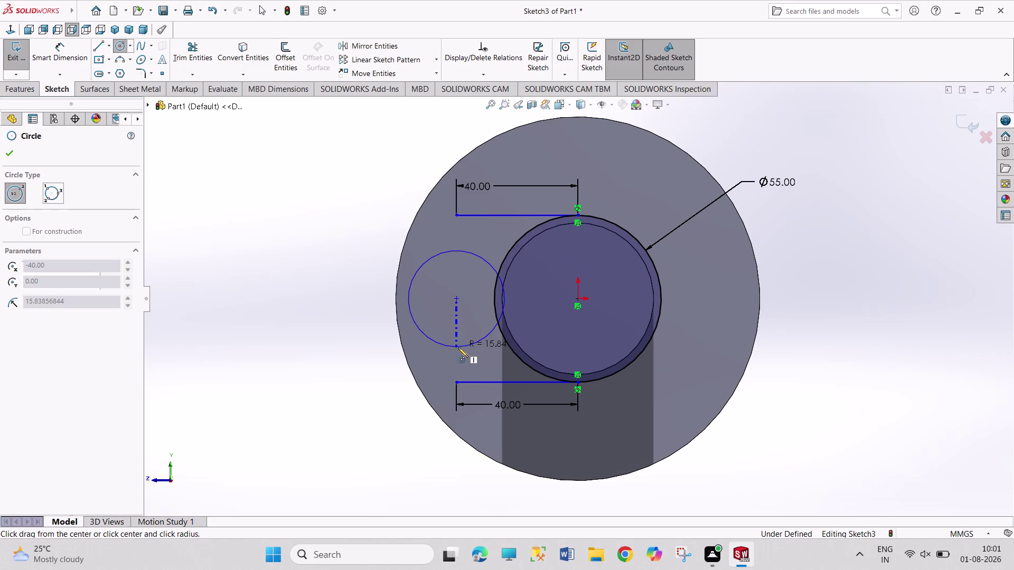
right_drag(340, 288, 275, 155)
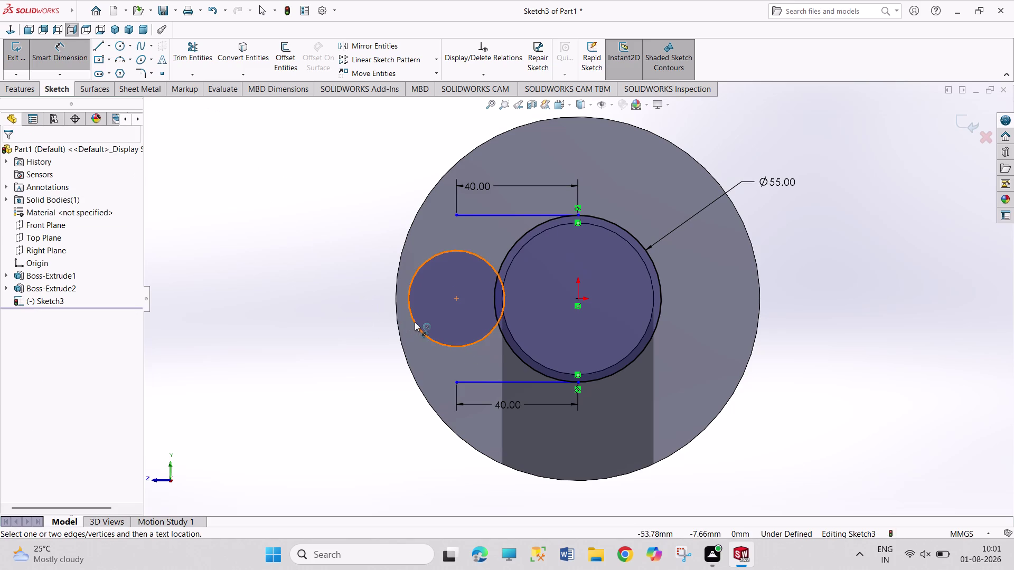
click(415, 322)
click(342, 286)
text(55)
key(Return)
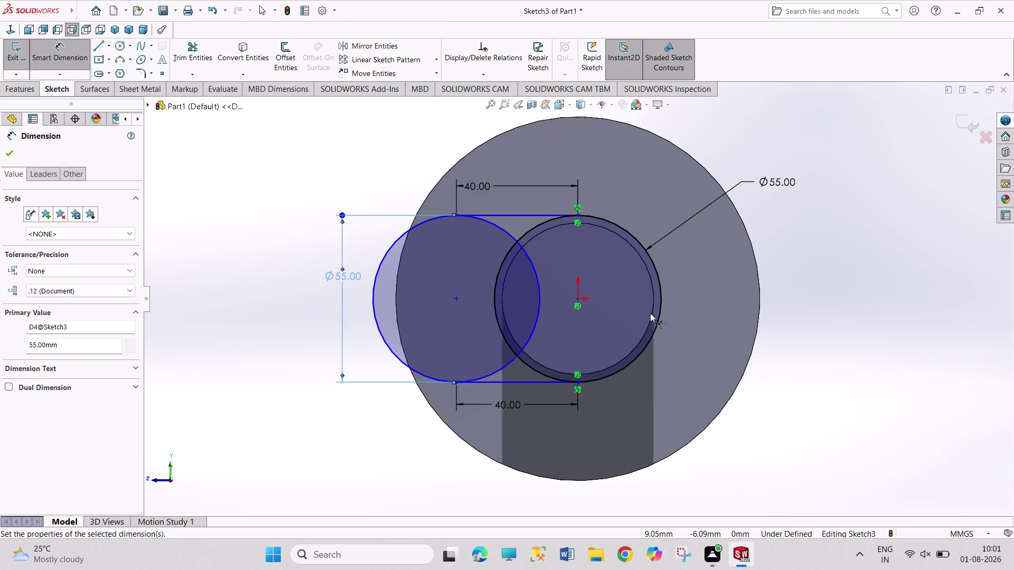
right_click(847, 275)
click(875, 314)
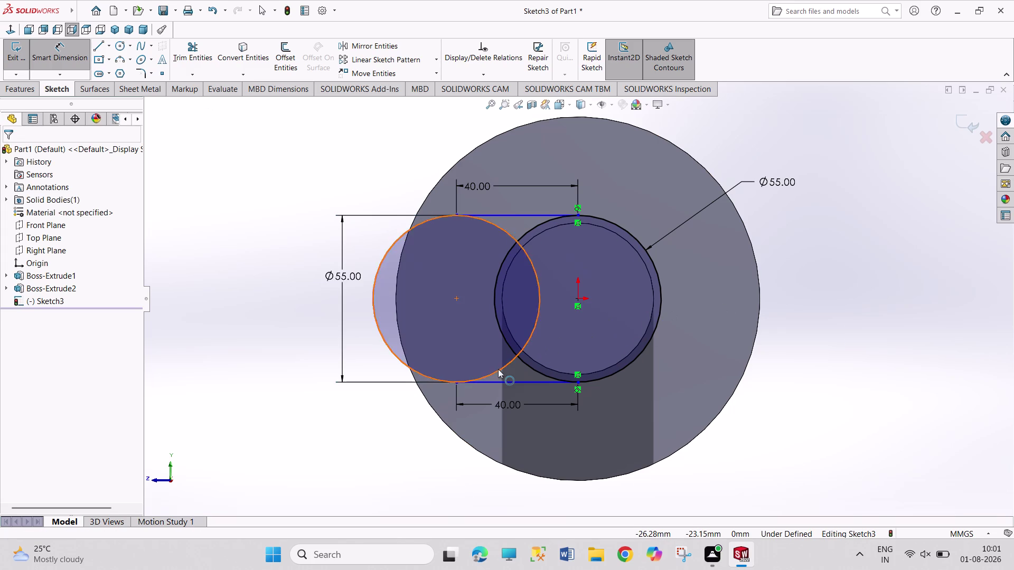
Make the two circle centre points horizontal.
click(454, 297)
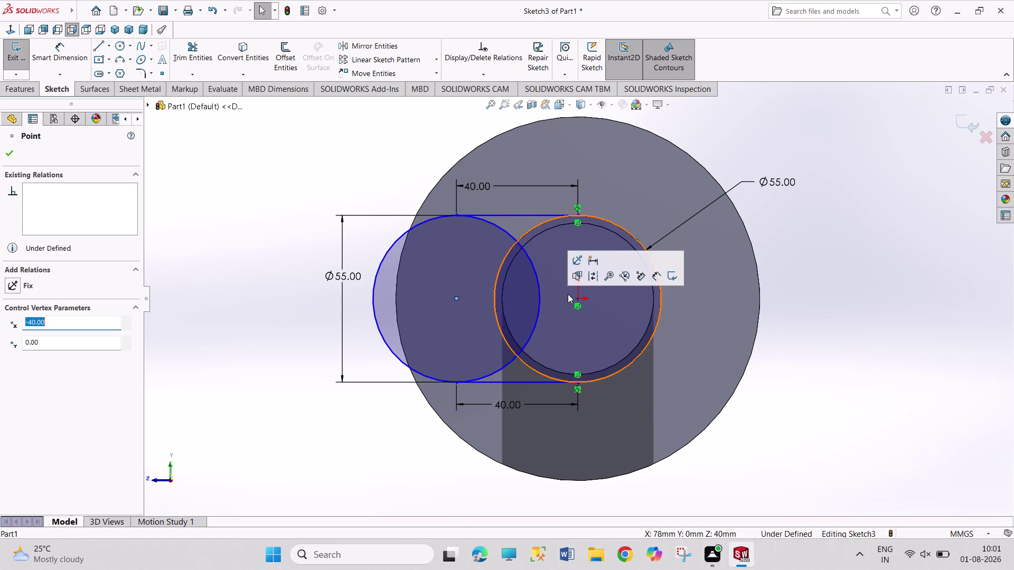
click(576, 299)
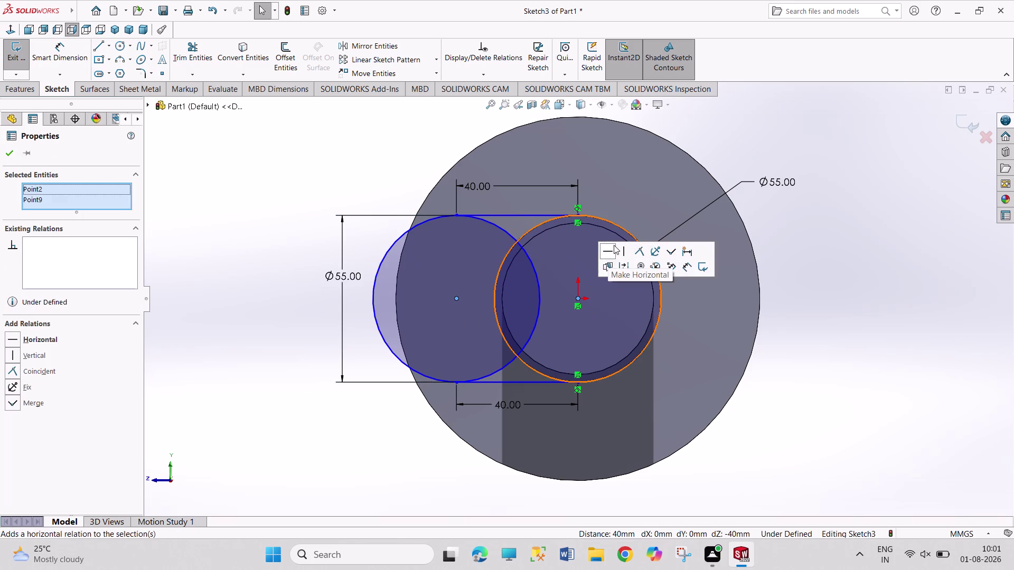
click(610, 246)
click(830, 316)
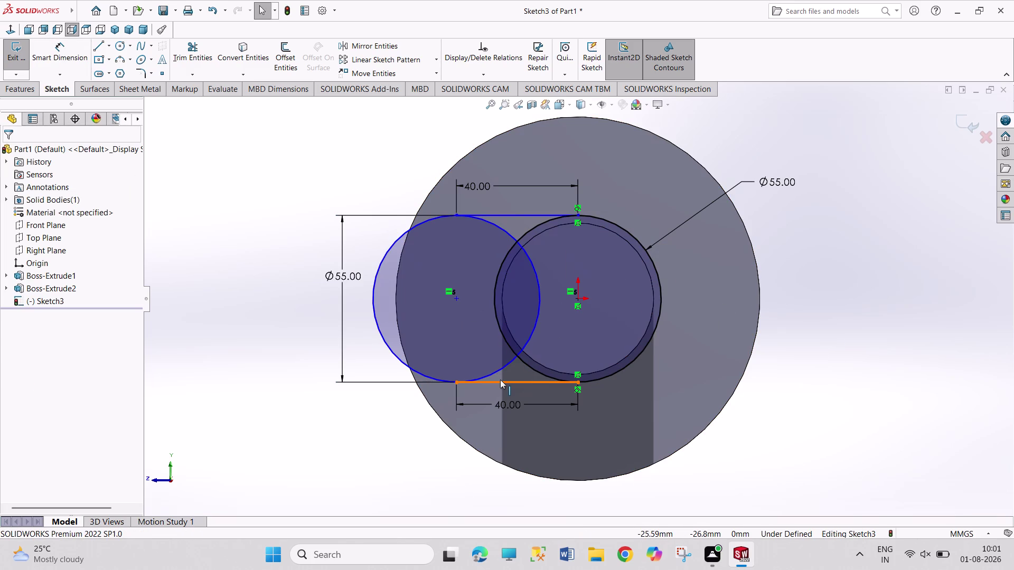
Make the bottom and top lines tangent to the left circle.
click(500, 379)
click(498, 370)
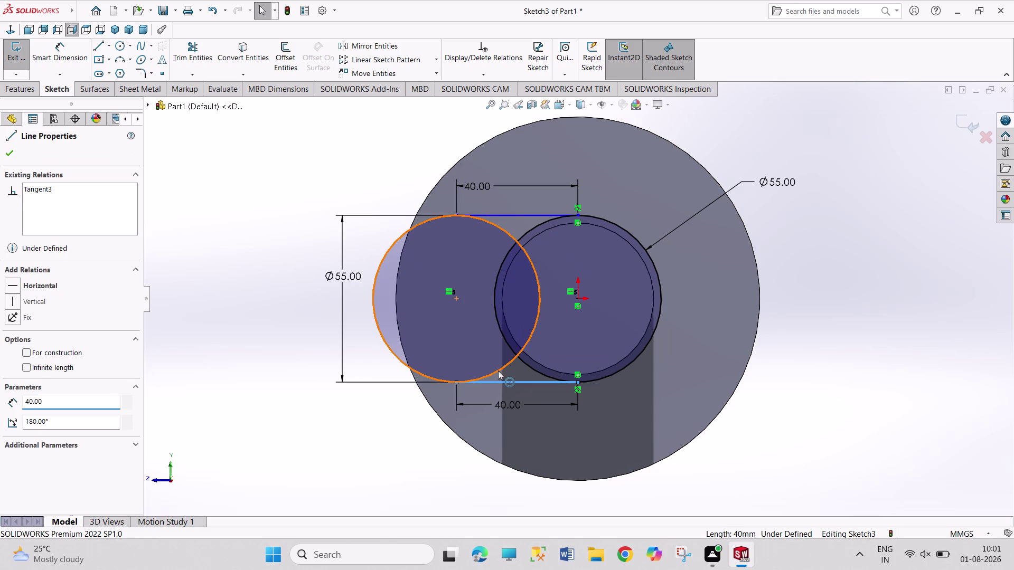
click(529, 327)
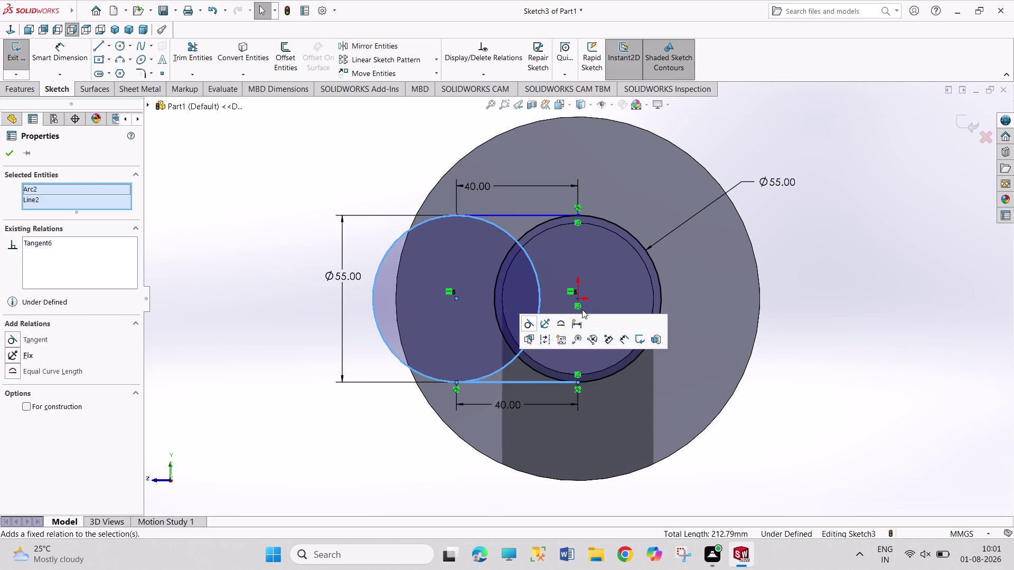
click(830, 306)
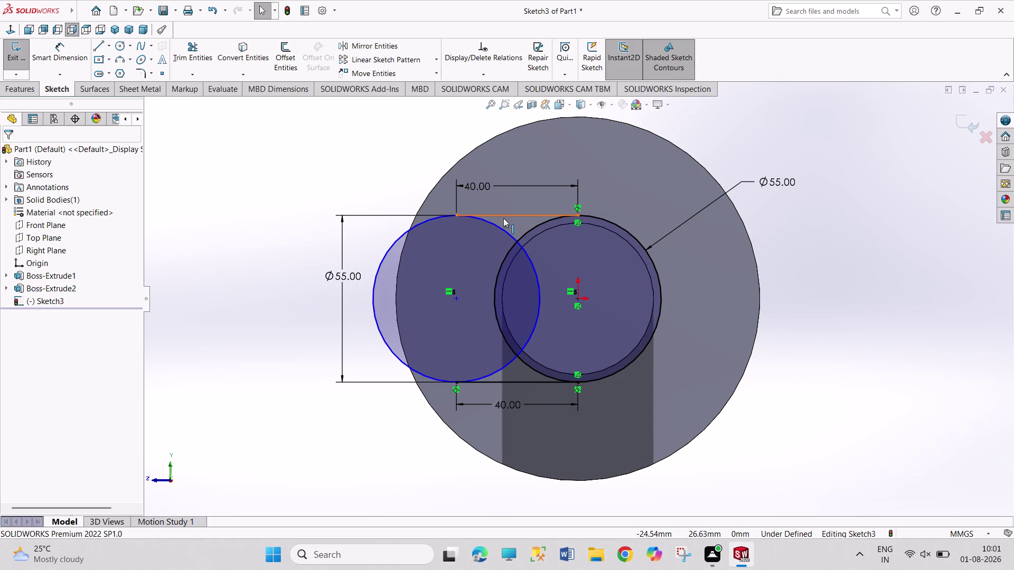
click(503, 218)
click(499, 228)
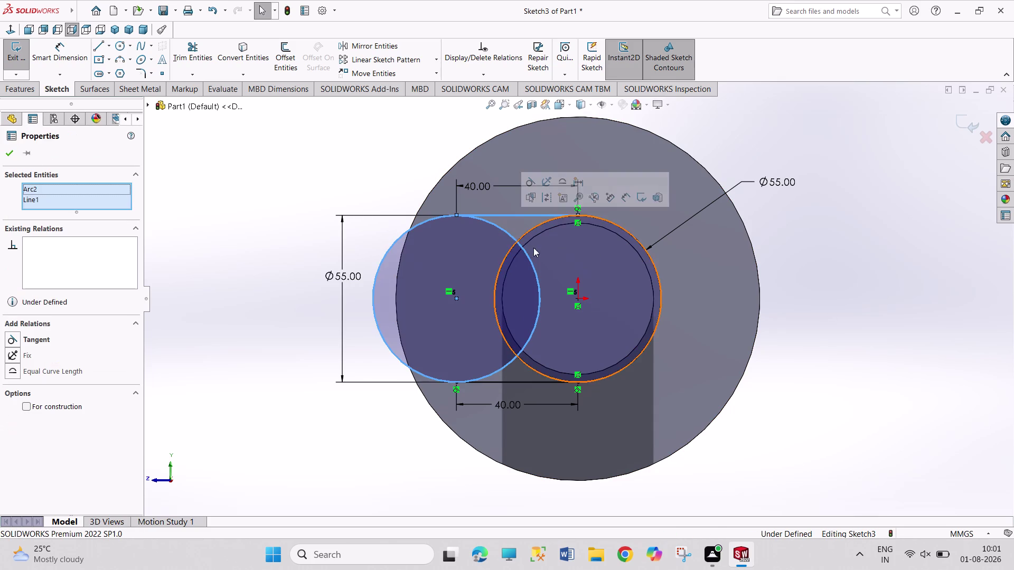
click(527, 181)
click(844, 301)
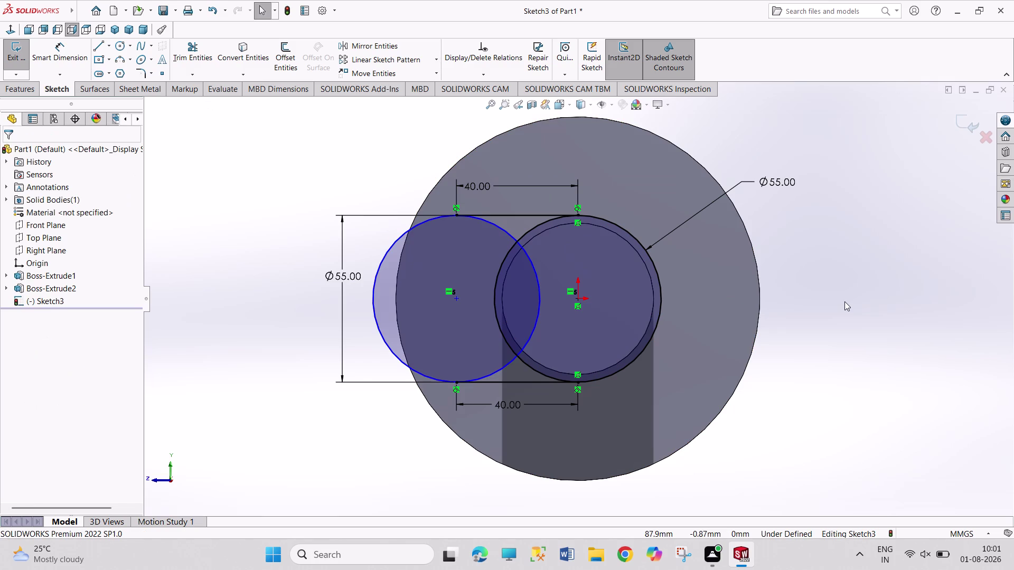
right_click(482, 186)
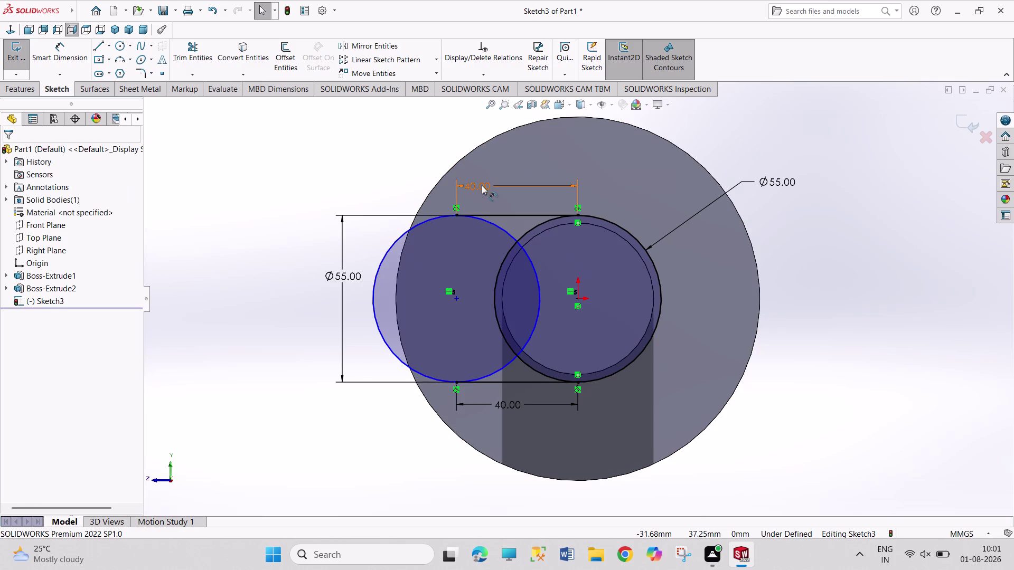
Delete the top and bottom 40 mm line-length dimensions.
click(538, 325)
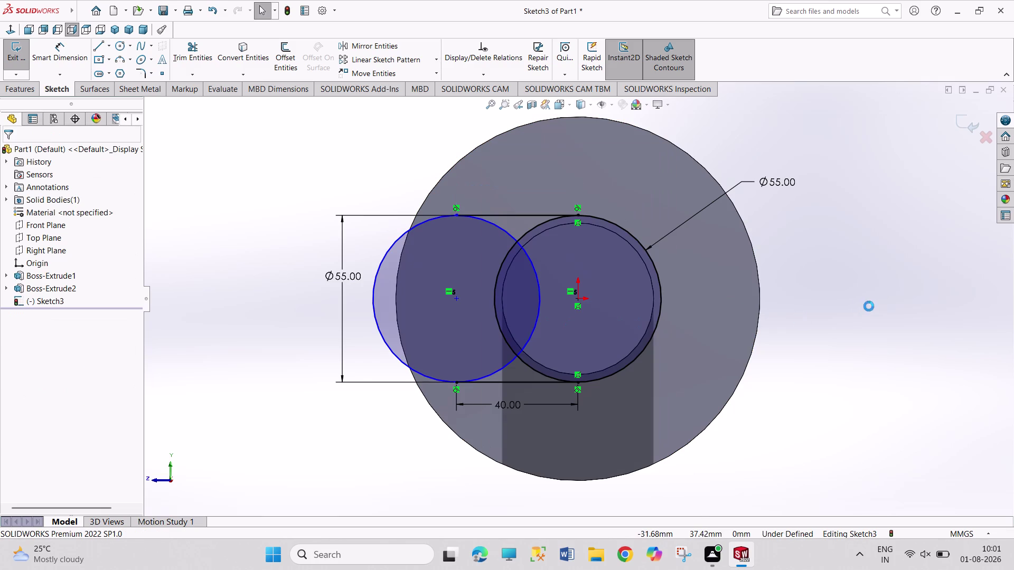
right_drag(869, 305, 855, 156)
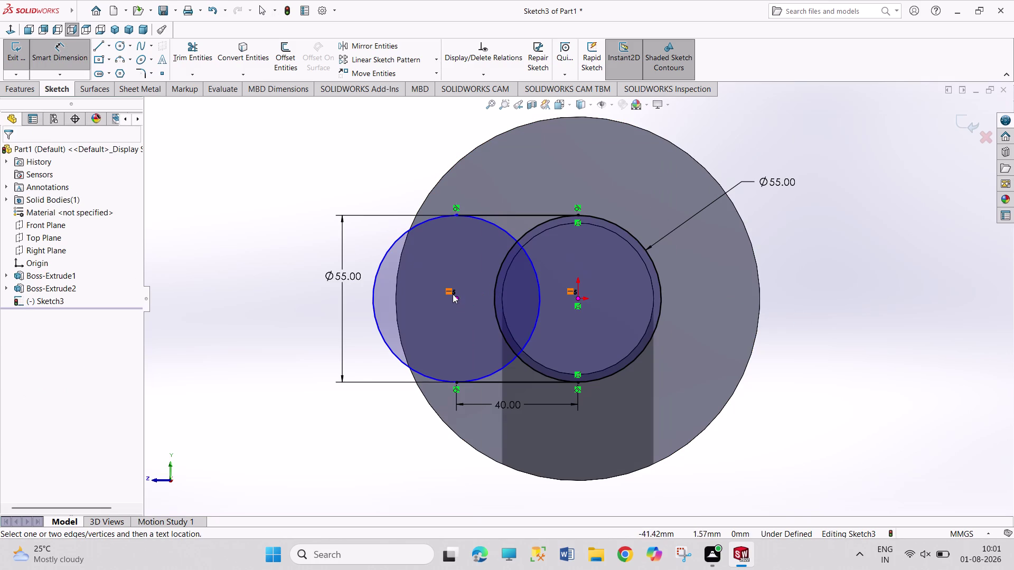
right_click(841, 299)
click(873, 331)
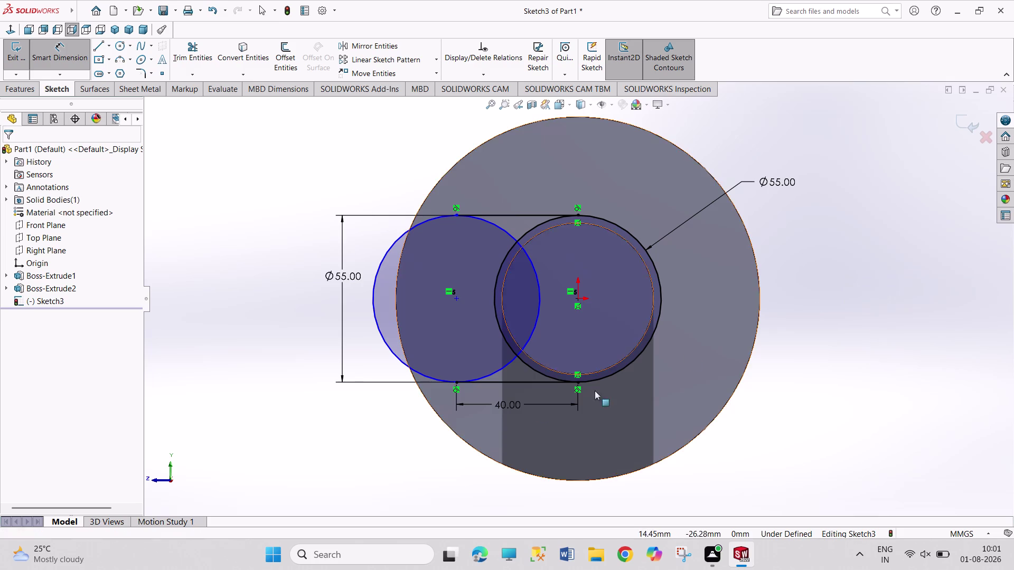
right_click(510, 399)
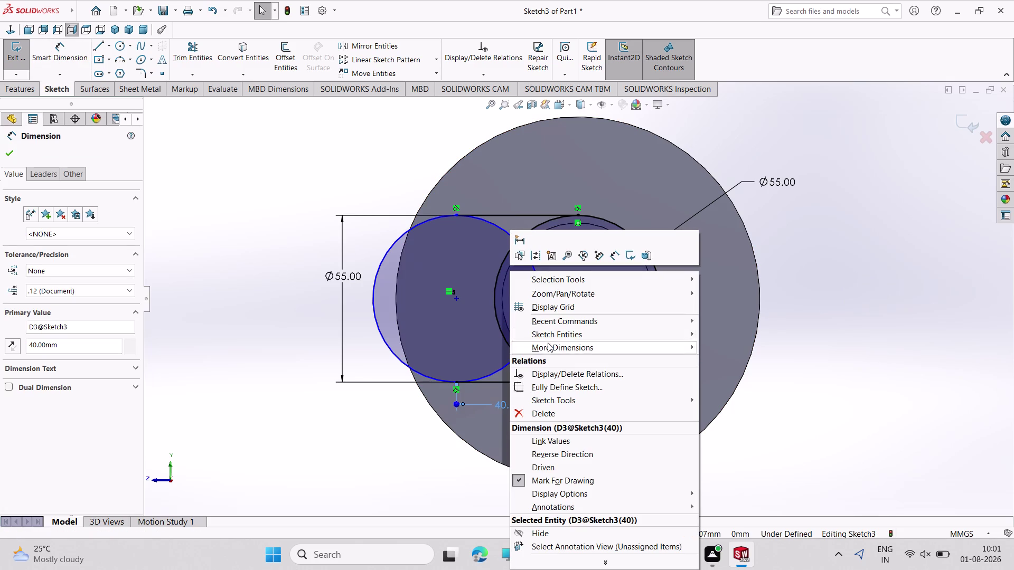
click(561, 409)
Dimension the distance between the two circle centres to 40 mm.
right_drag(903, 341, 843, 194)
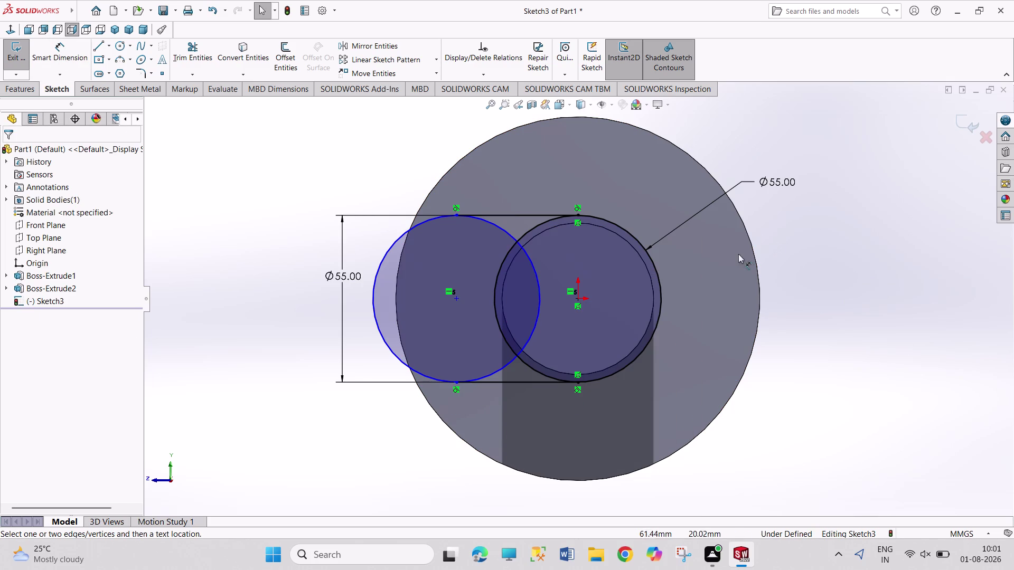
drag(454, 298, 471, 299)
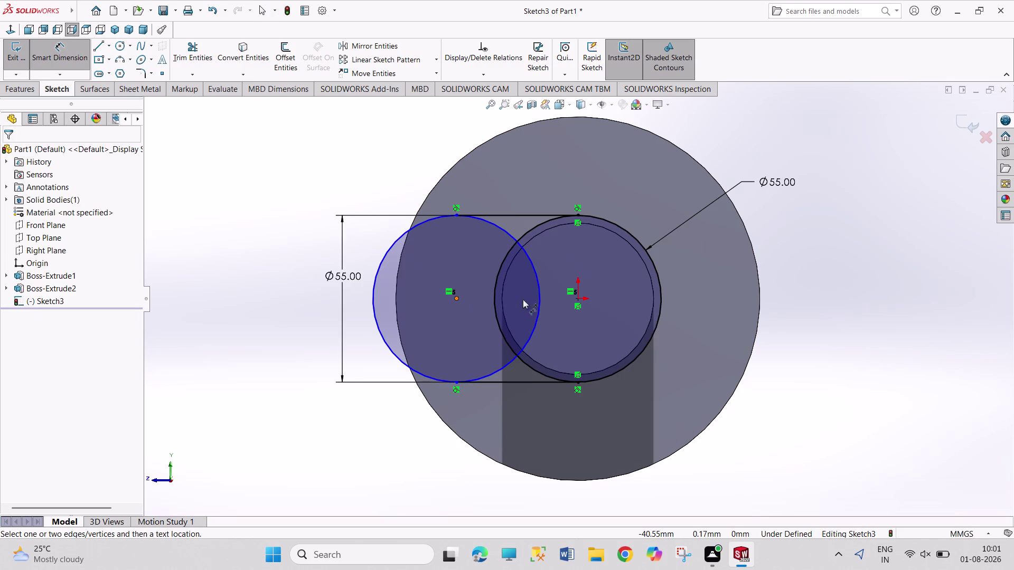
drag(576, 300, 577, 282)
click(533, 179)
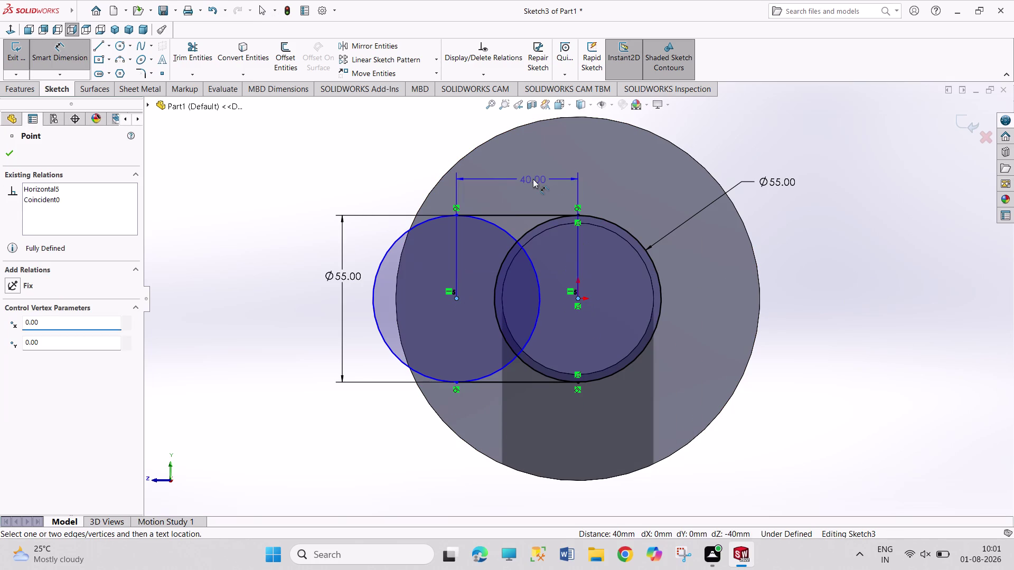
right_click(852, 274)
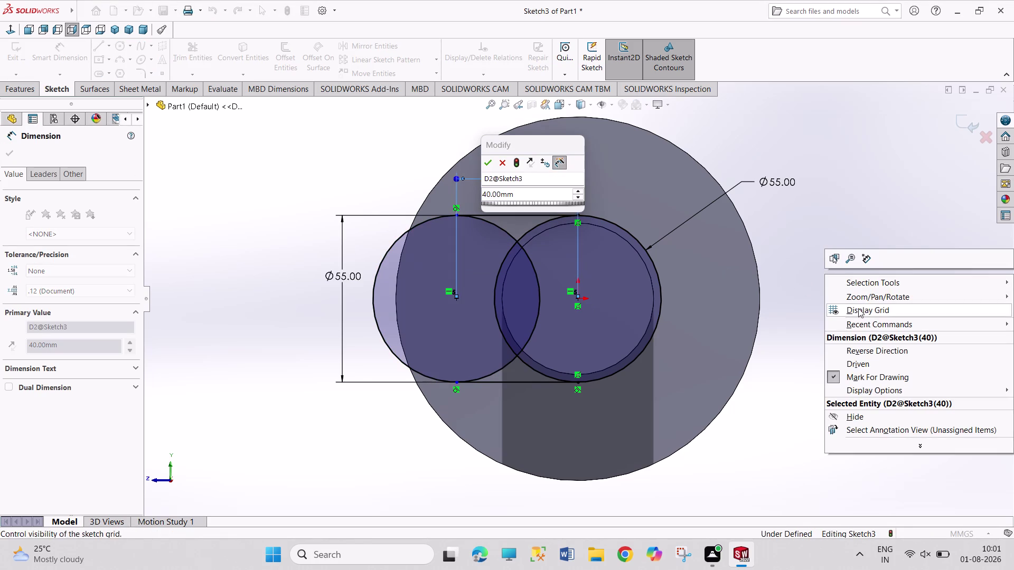
click(482, 164)
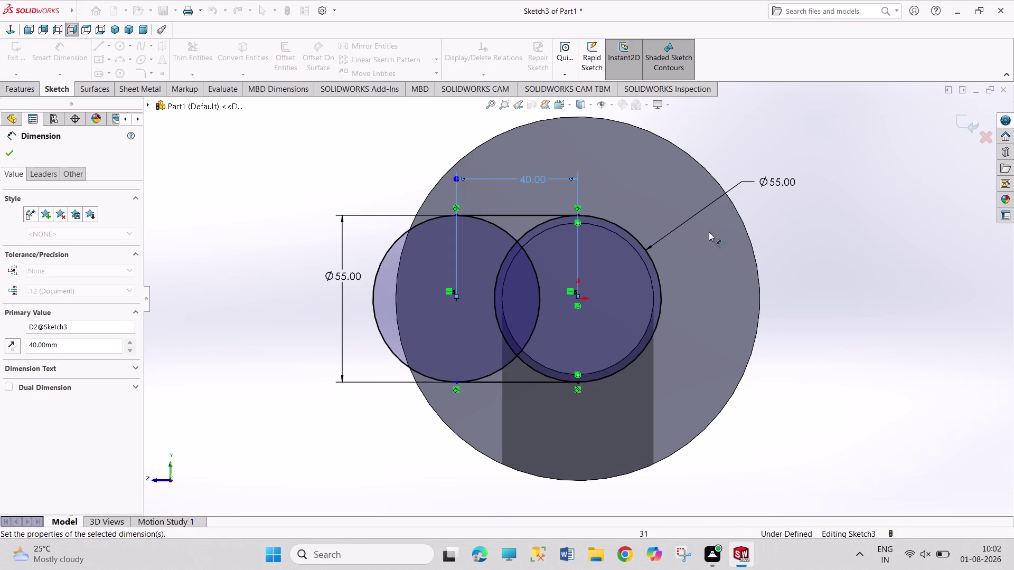
right_click(808, 246)
click(819, 283)
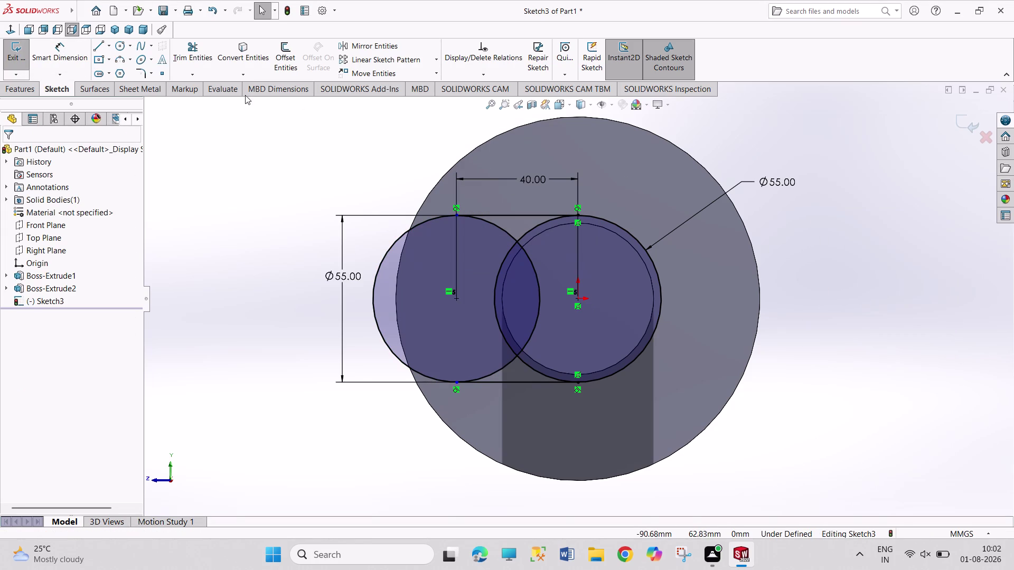
drag(192, 55, 188, 56)
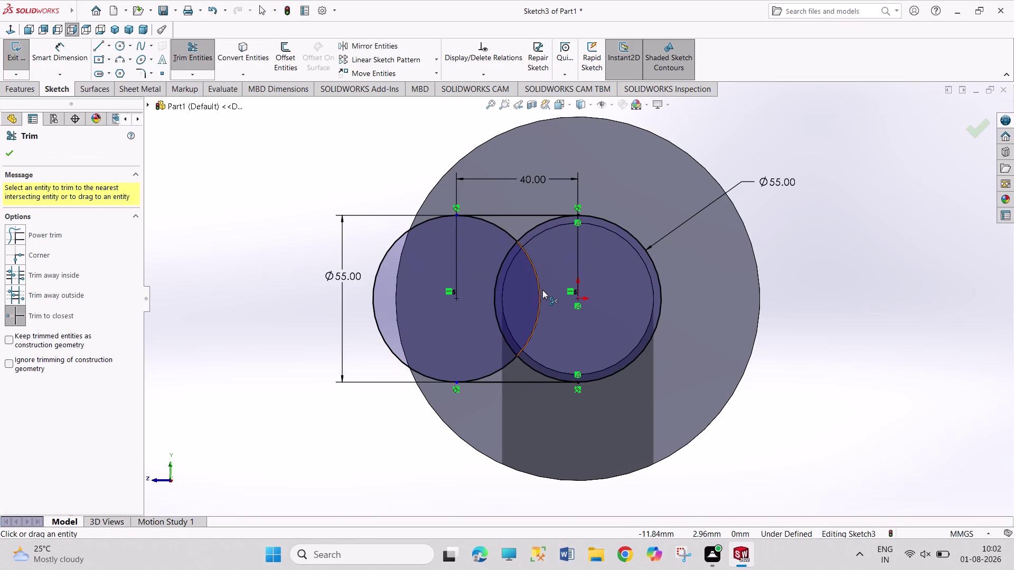
Trim the four overlapping inner arcs and exit Sketch3.
click(541, 290)
click(501, 225)
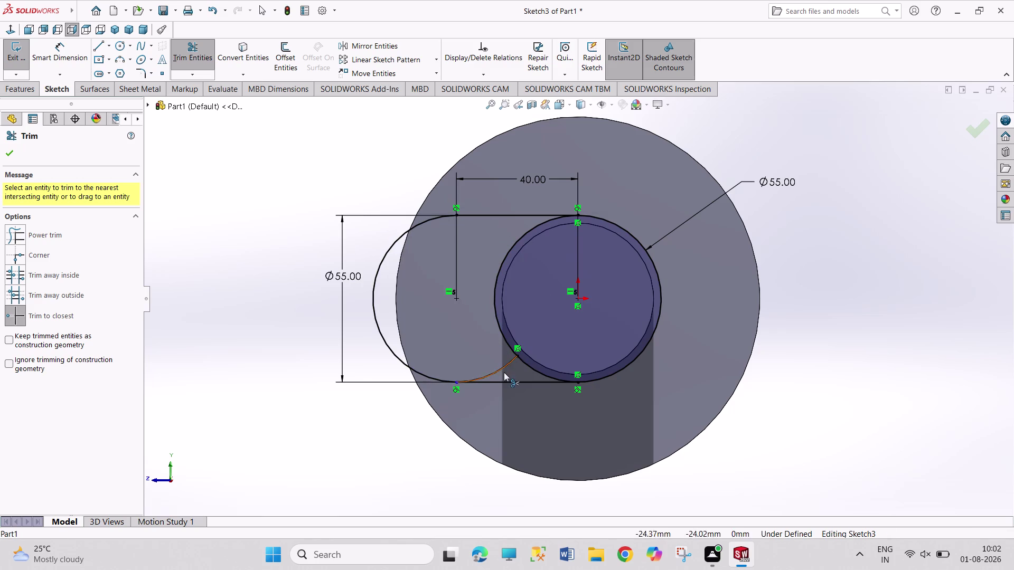
click(503, 367)
click(506, 341)
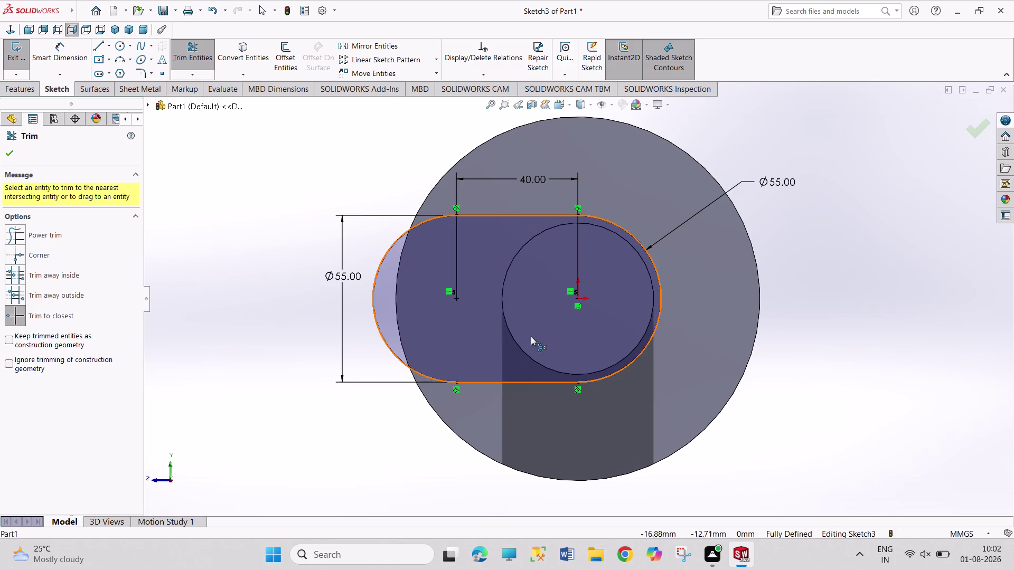
right_click(842, 282)
click(848, 313)
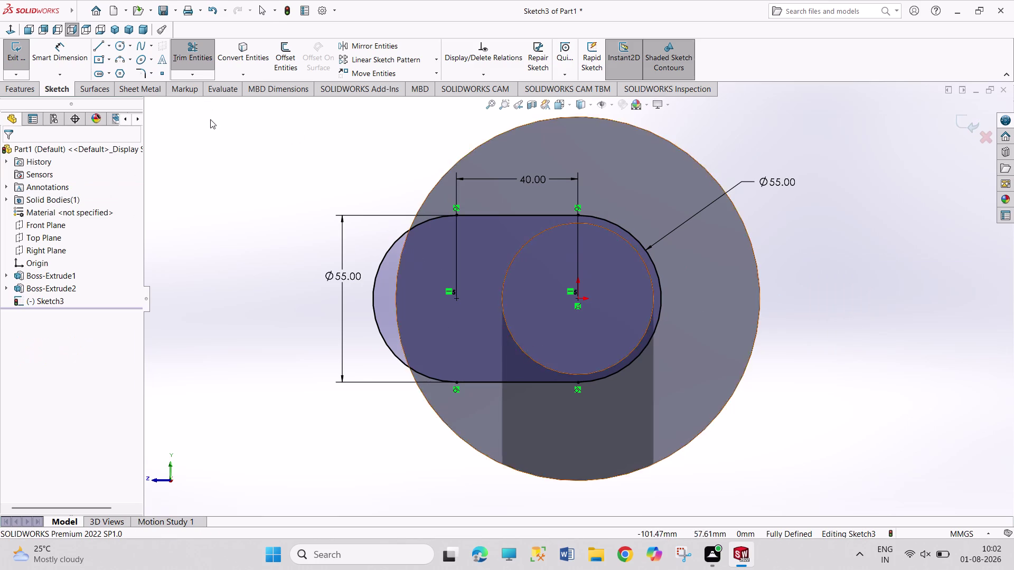
click(24, 53)
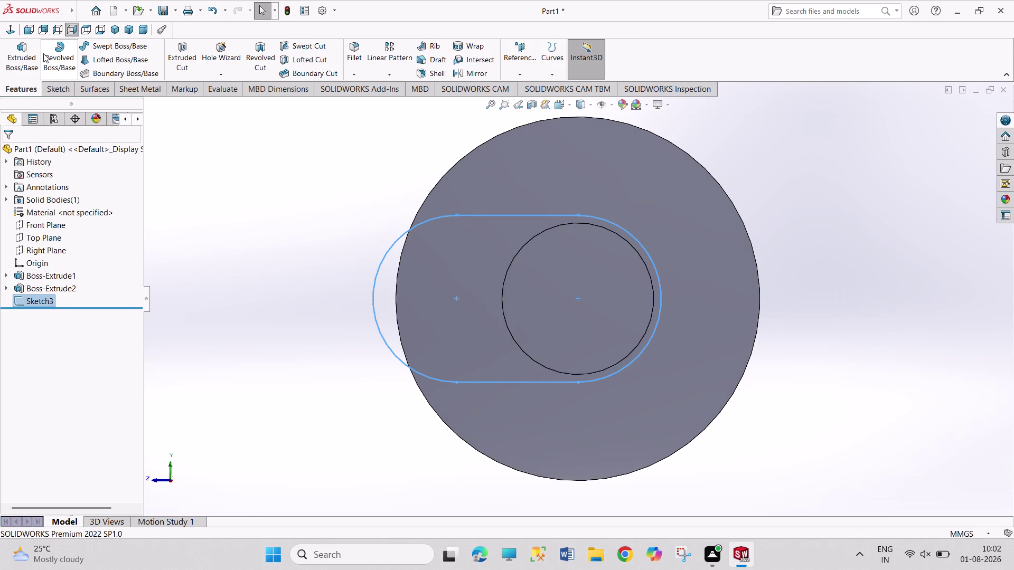
Extrude Sketch3's slot outline 22 mm into the oval Boss-Extrude3.
click(27, 60)
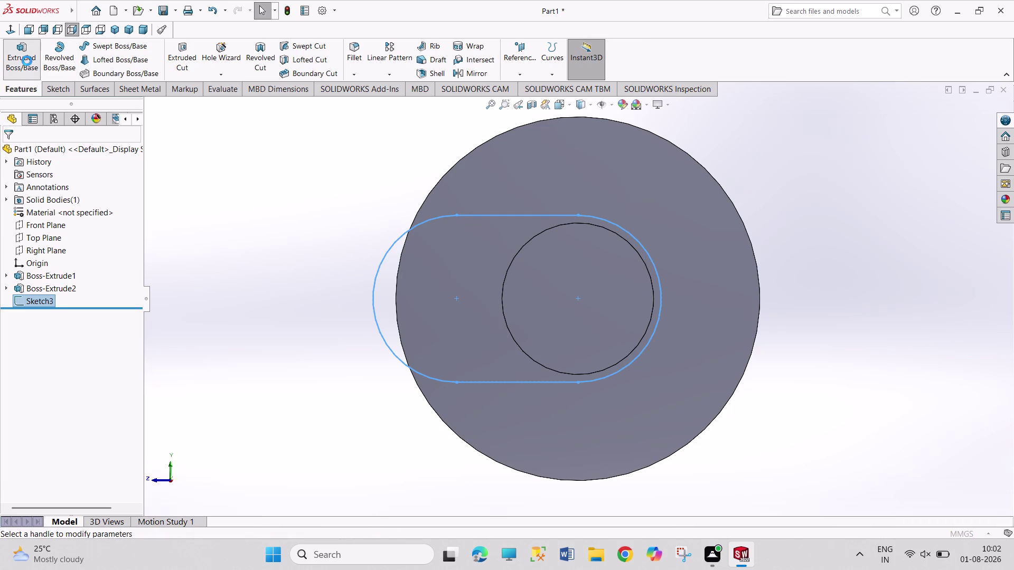
click(111, 31)
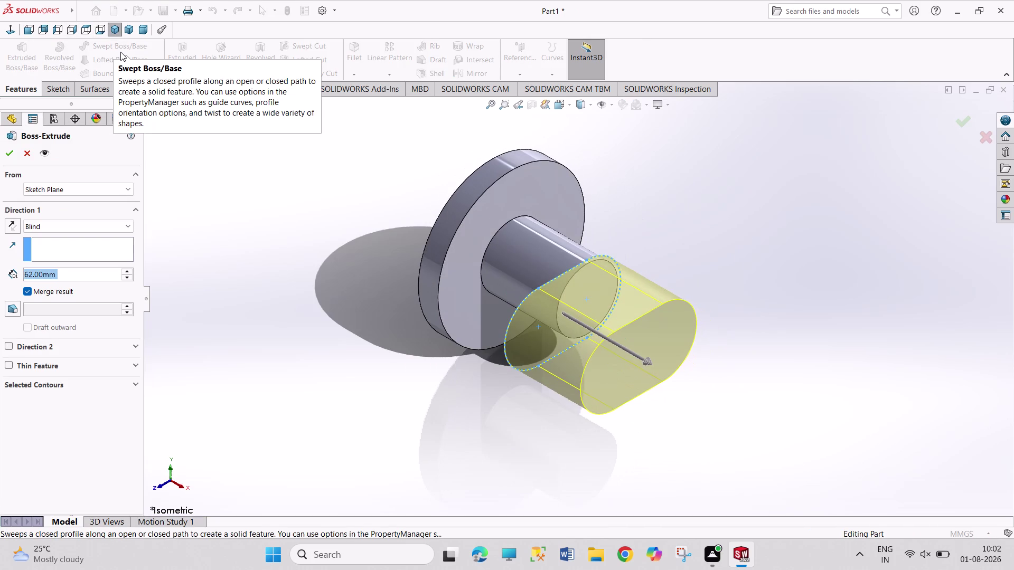
text(22)
key(Return)
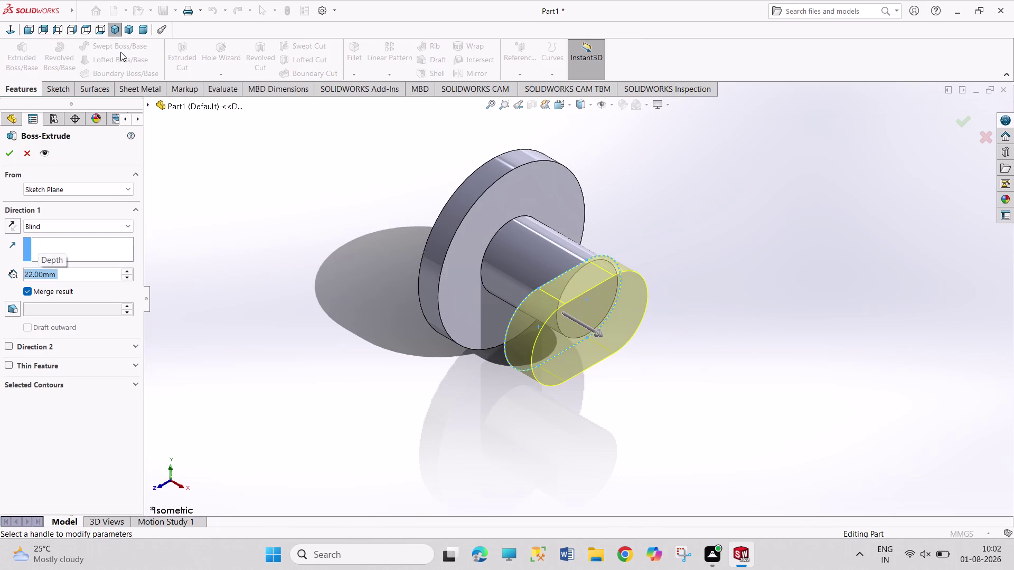
click(12, 151)
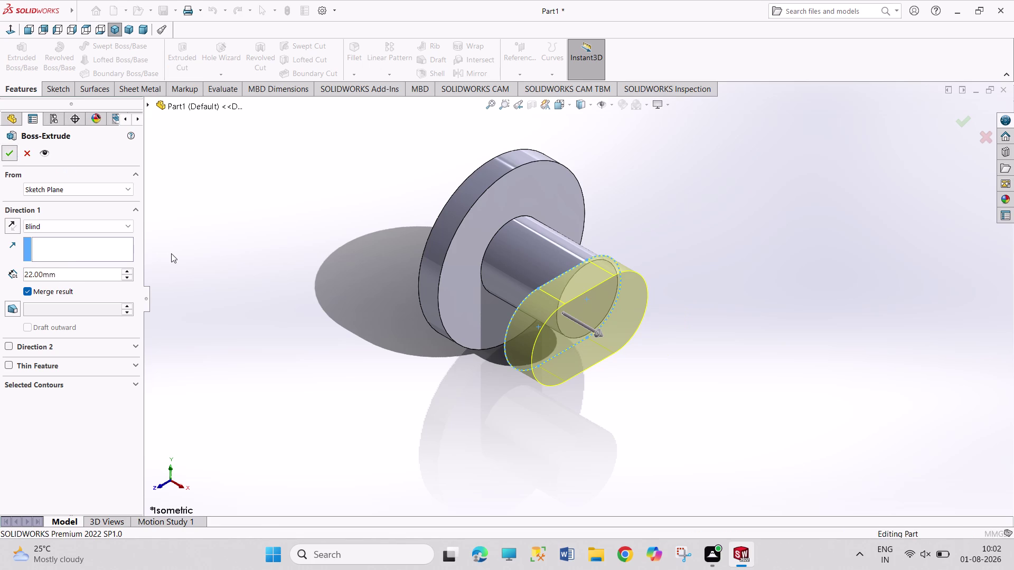
click(177, 260)
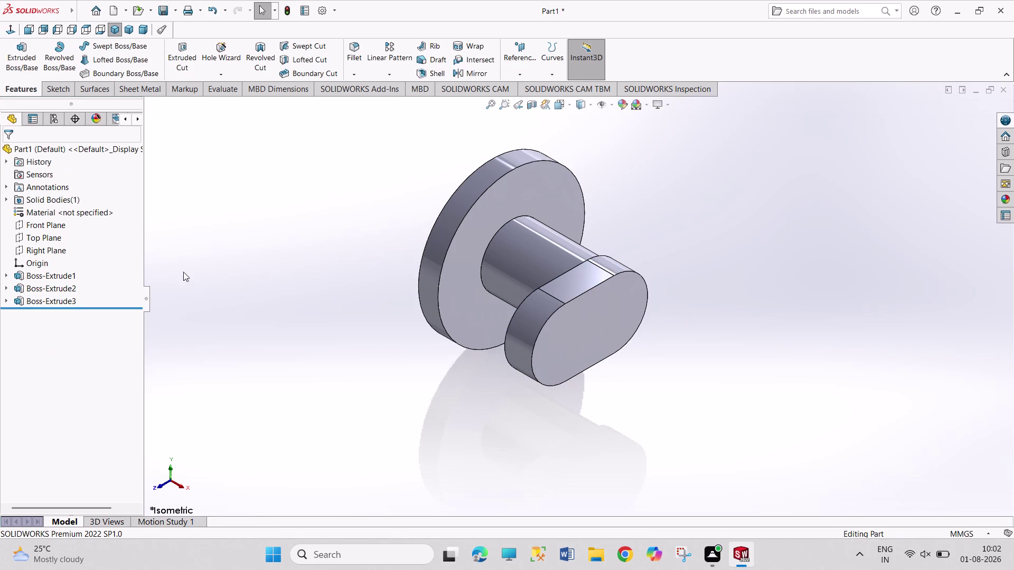
click(542, 346)
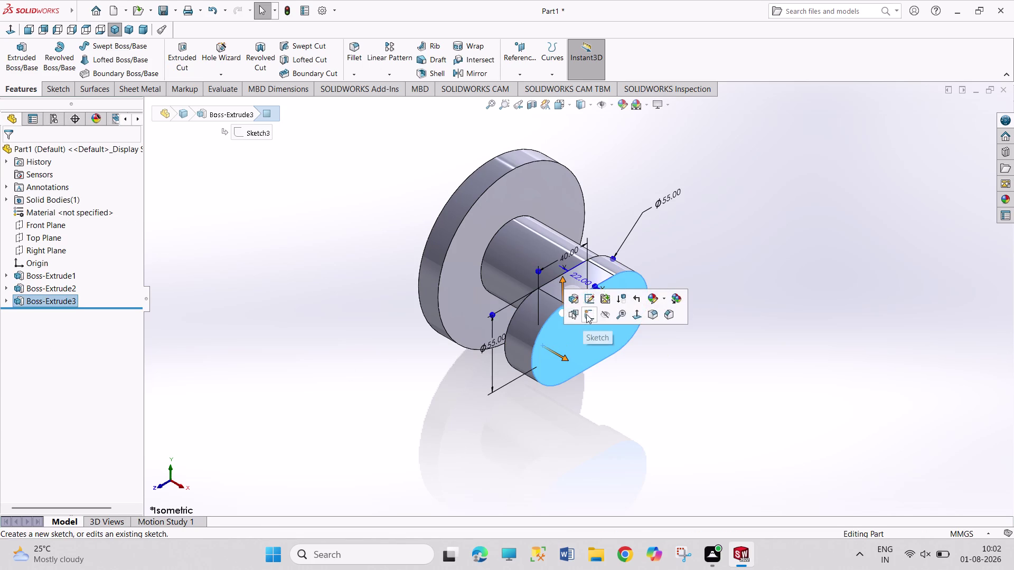
Start a sketch on the slot boss end face and draw a circle at the left arc centre.
click(586, 314)
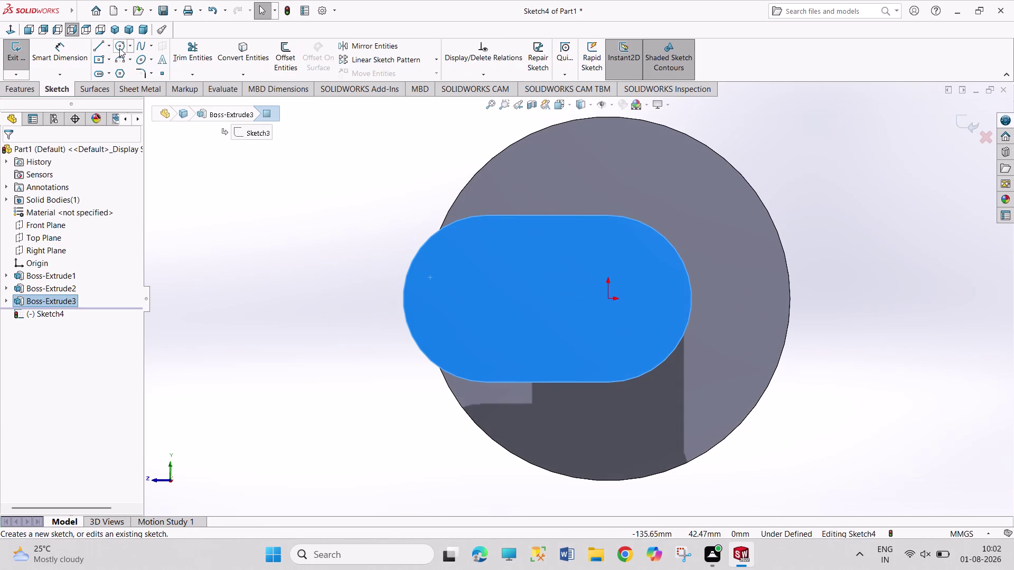
drag(120, 47, 119, 54)
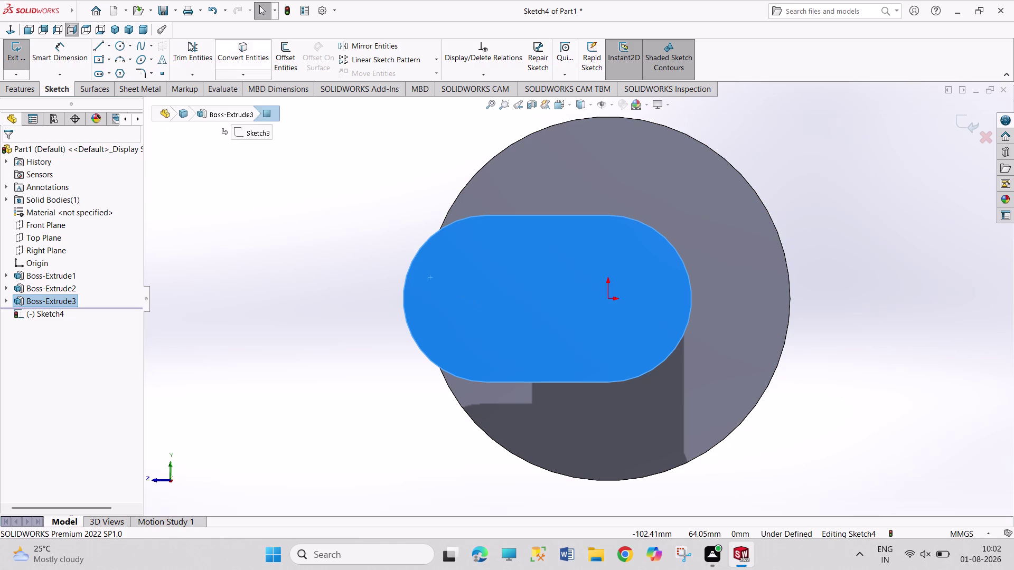
click(117, 44)
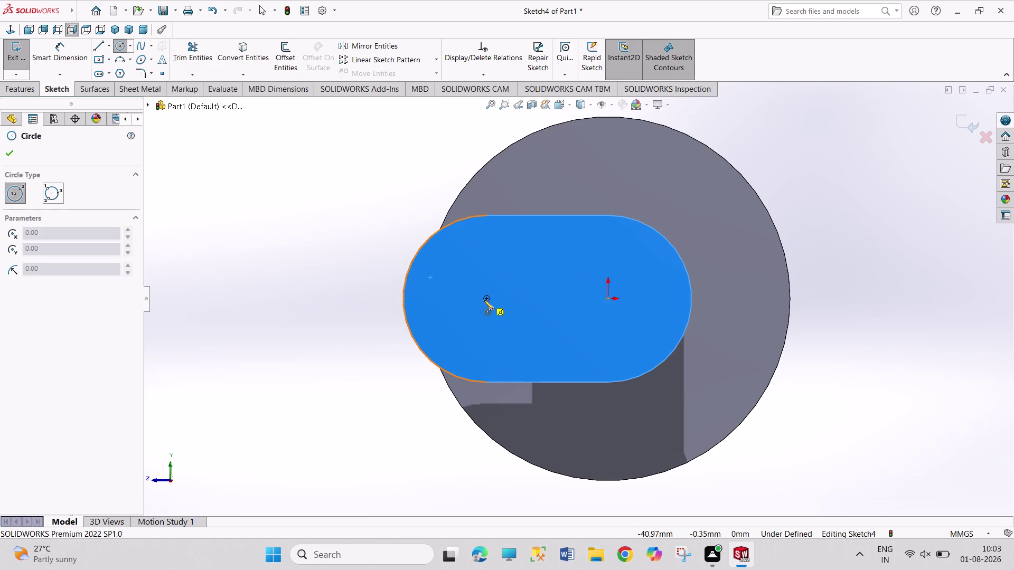
click(487, 299)
click(506, 339)
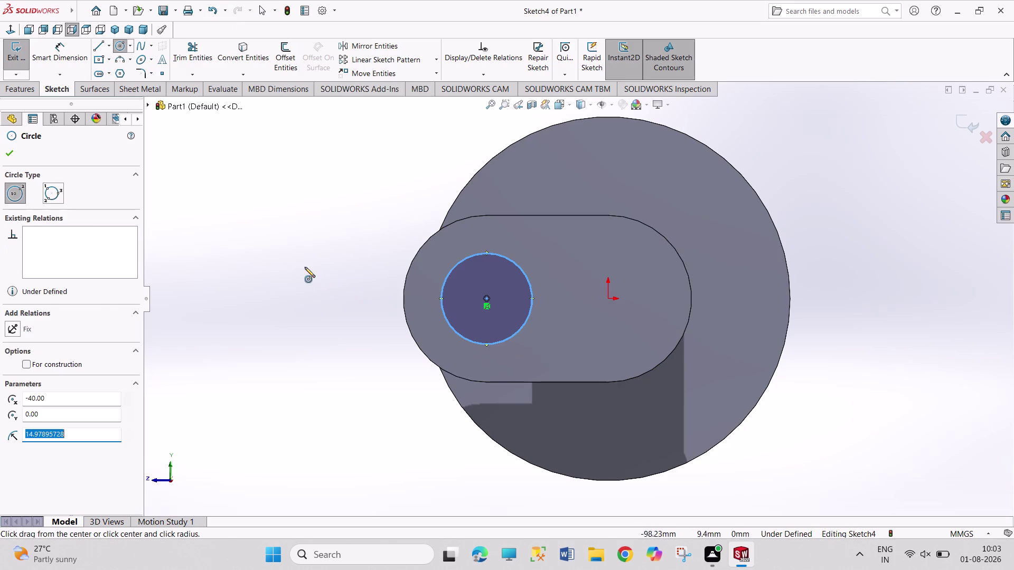
Dimension the circle to 40 mm diameter and exit the sketch.
right_drag(301, 264, 272, 122)
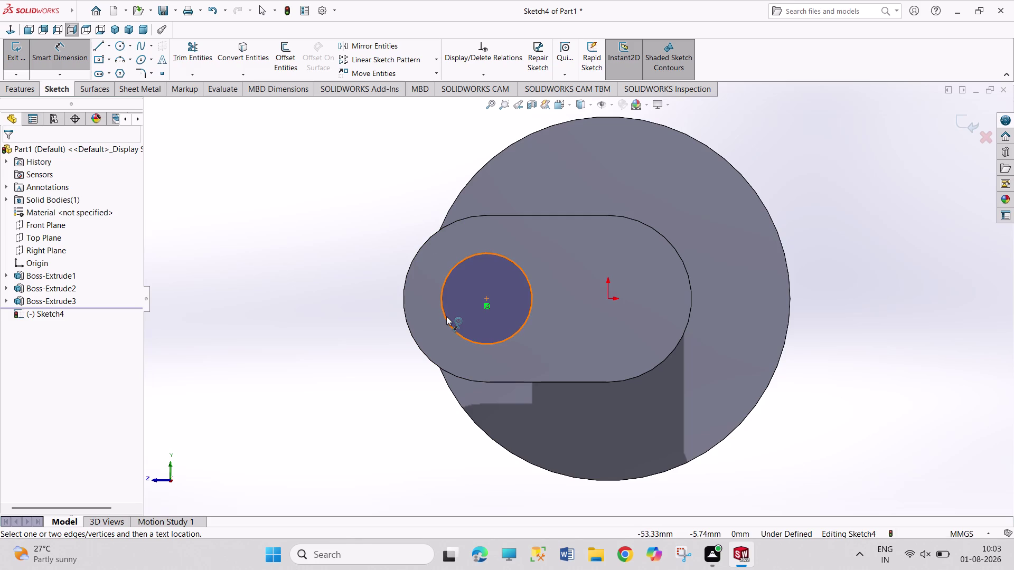
click(446, 316)
click(371, 217)
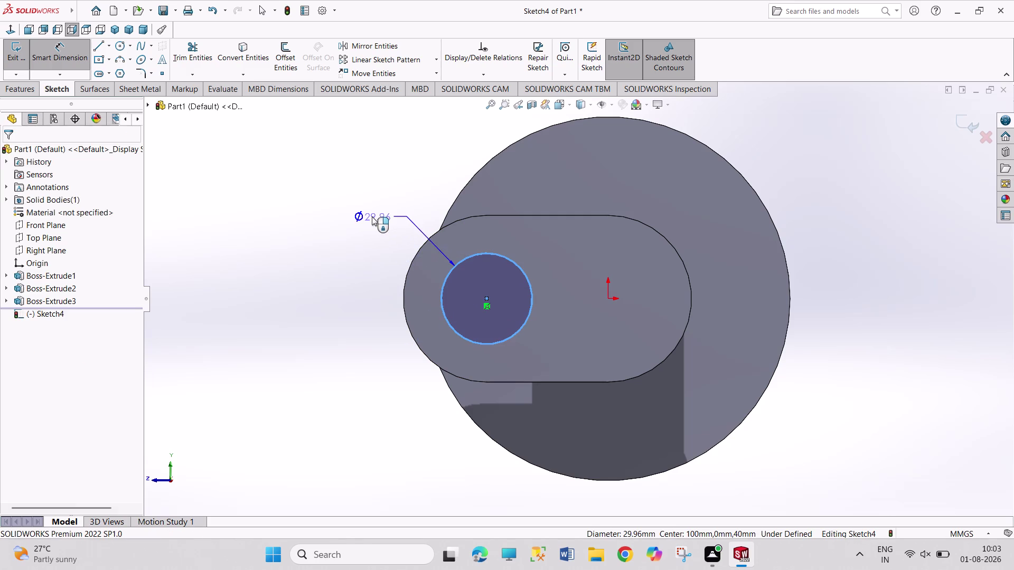
text(40)
key(Return)
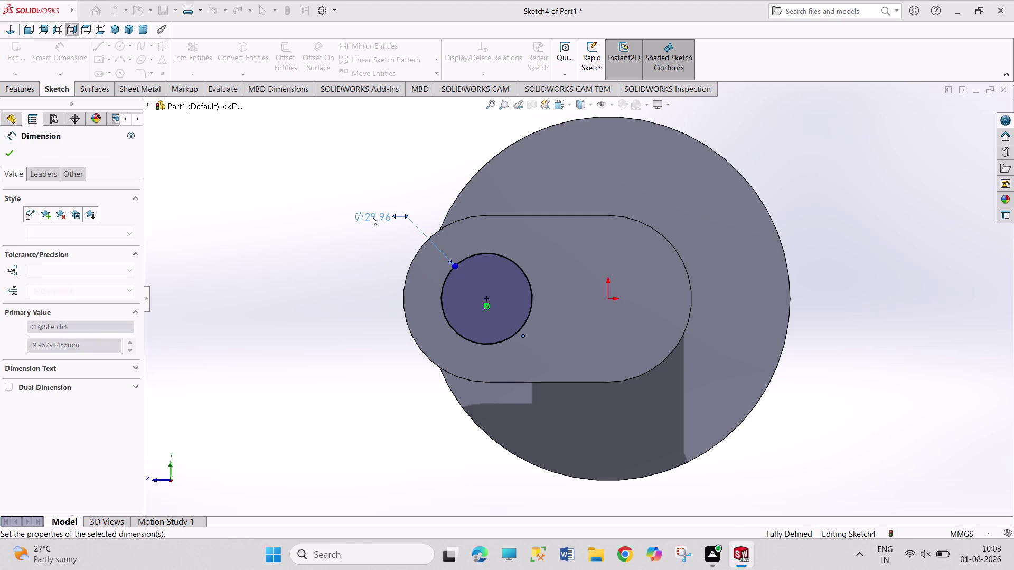
right_click(887, 175)
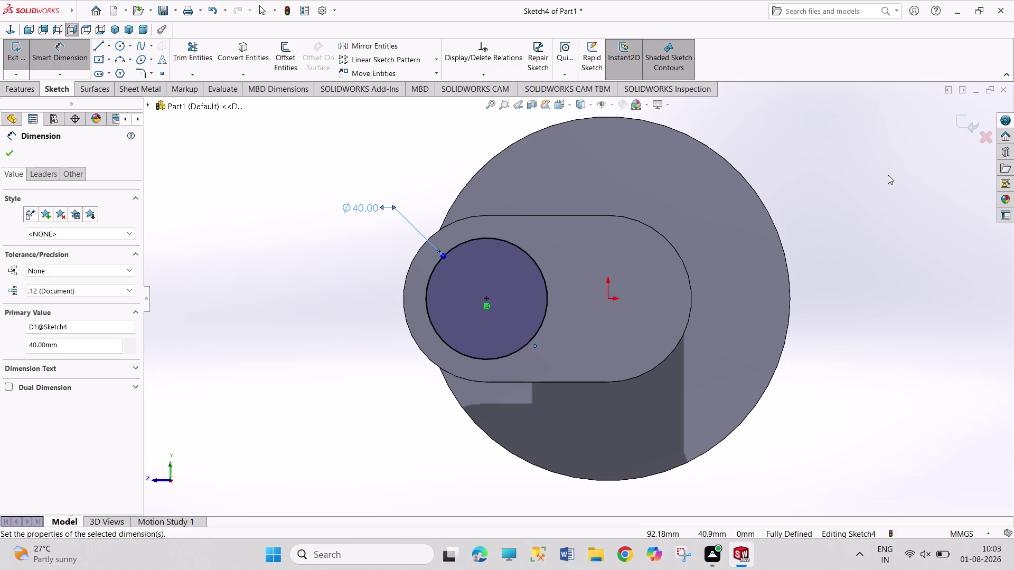
click(908, 209)
click(6, 53)
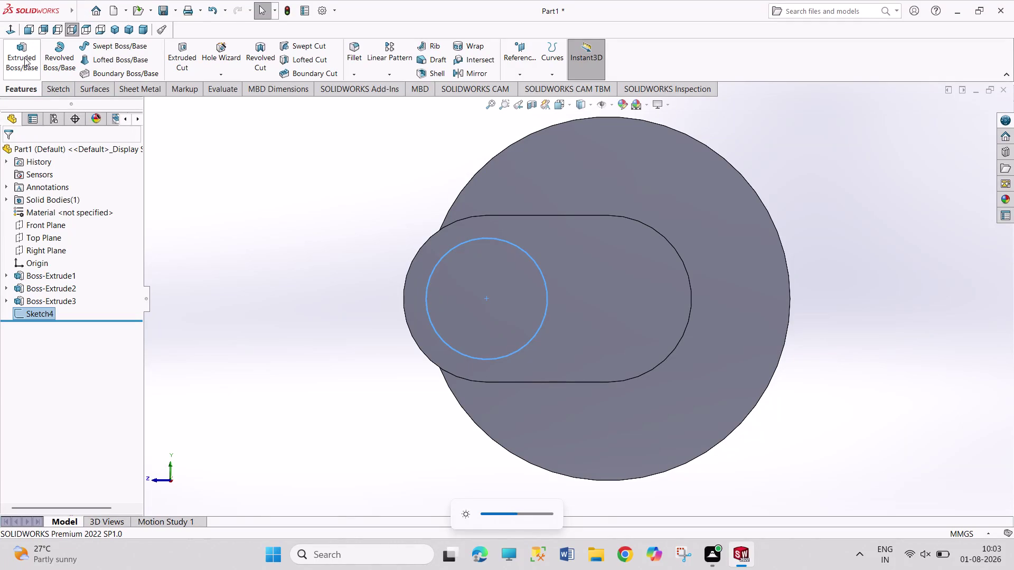
click(17, 59)
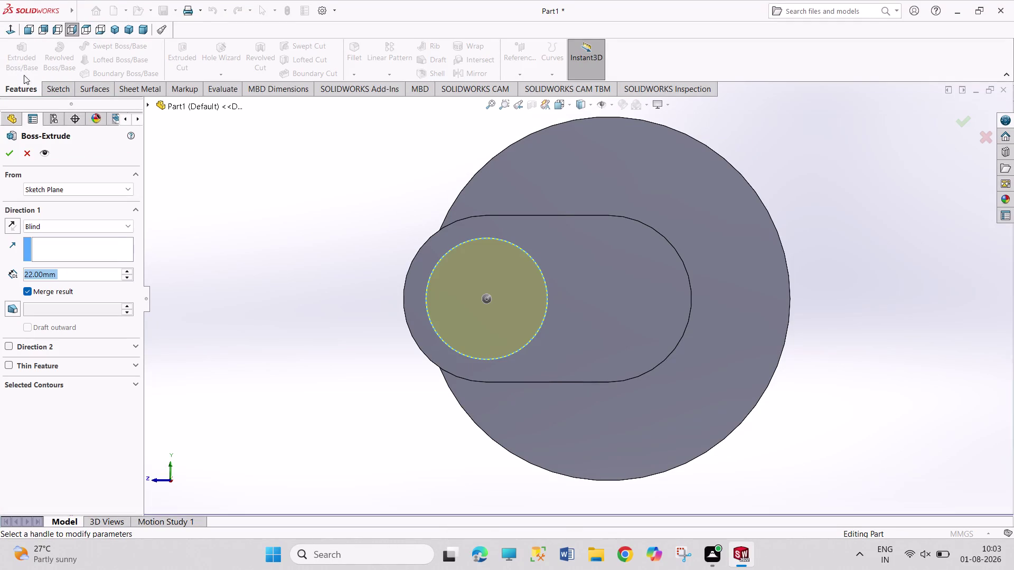
Extrude the 40 mm circle 35 mm into Boss-Extrude4 in isometric view.
click(115, 29)
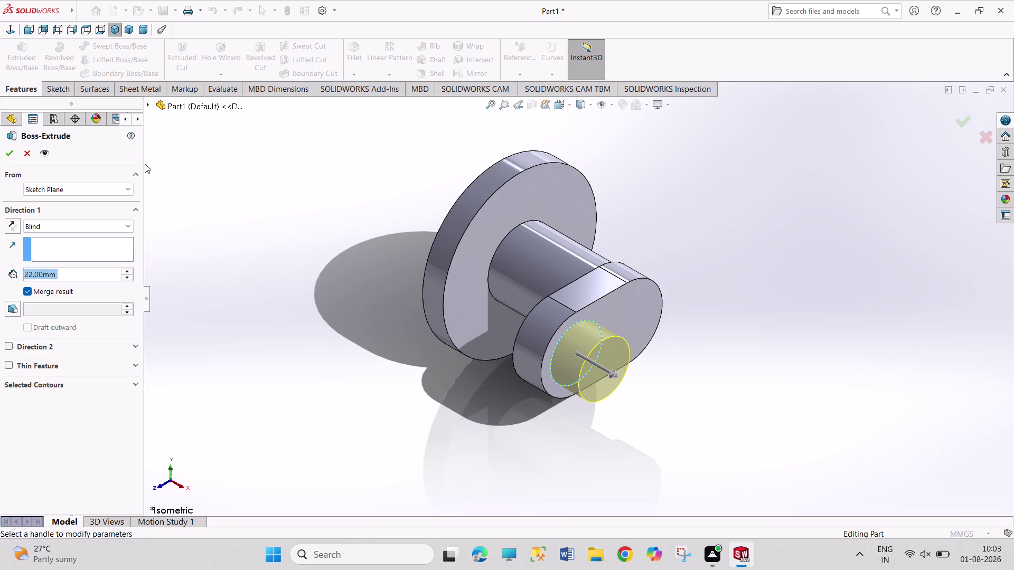
text(35)
key(Return)
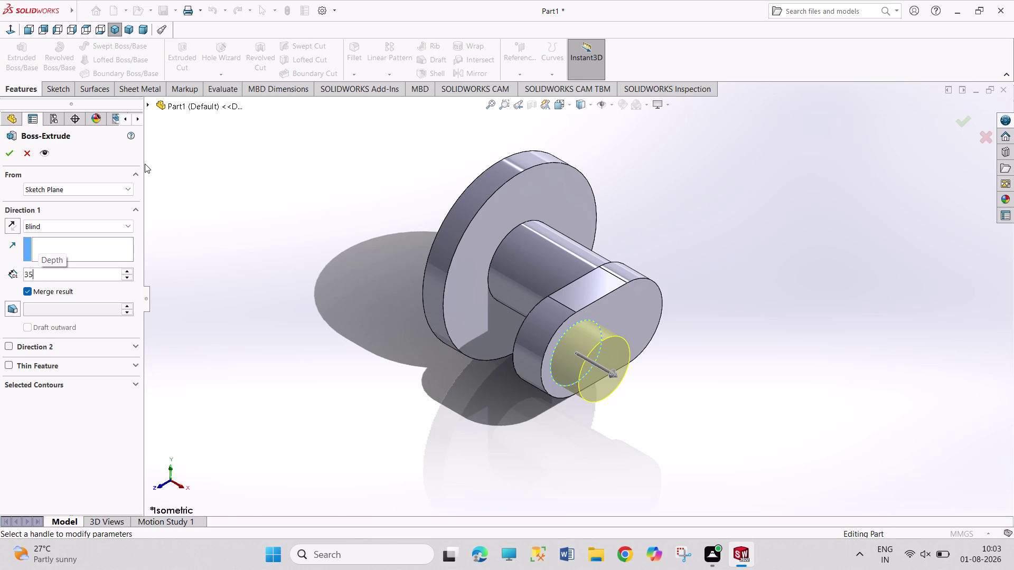
click(5, 158)
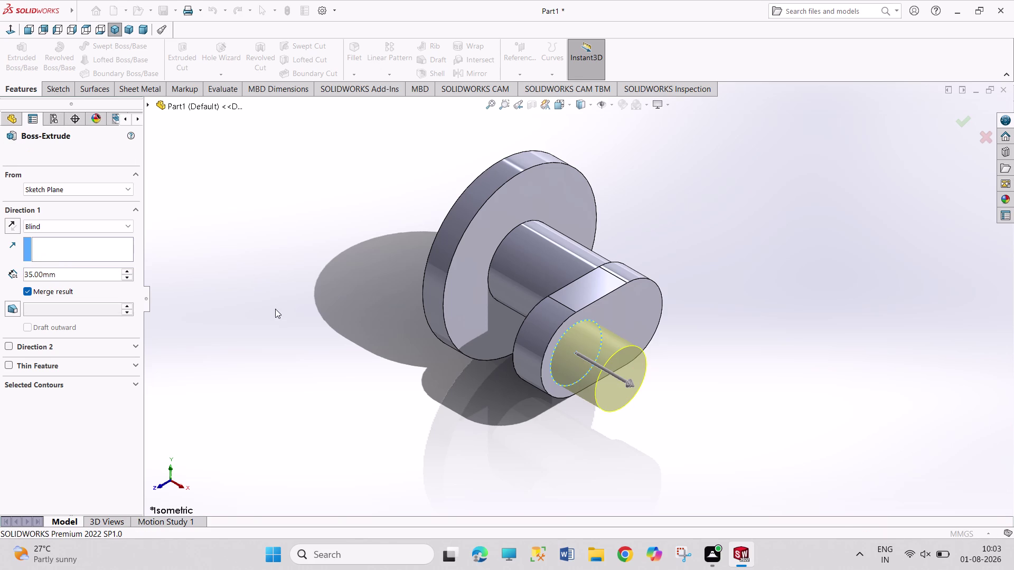
drag(277, 316, 284, 316)
click(609, 372)
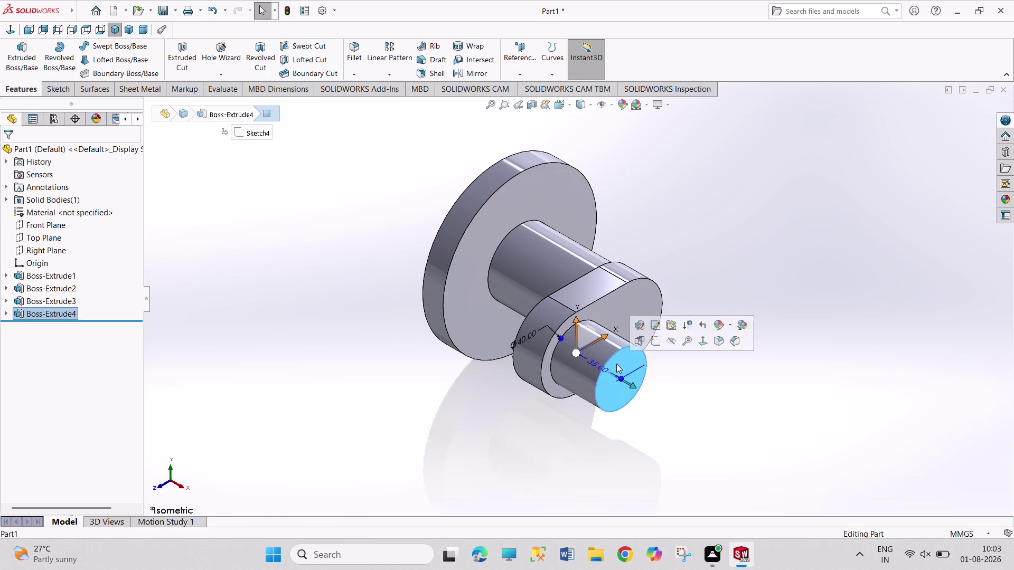
click(657, 343)
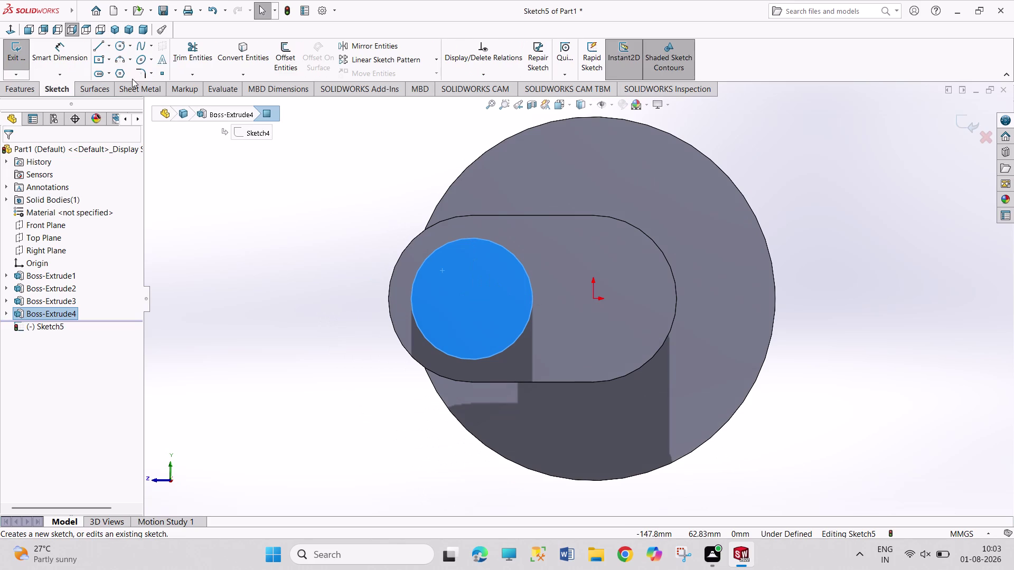
Draw a circle centred on the boss, larger than the boss itself.
click(120, 43)
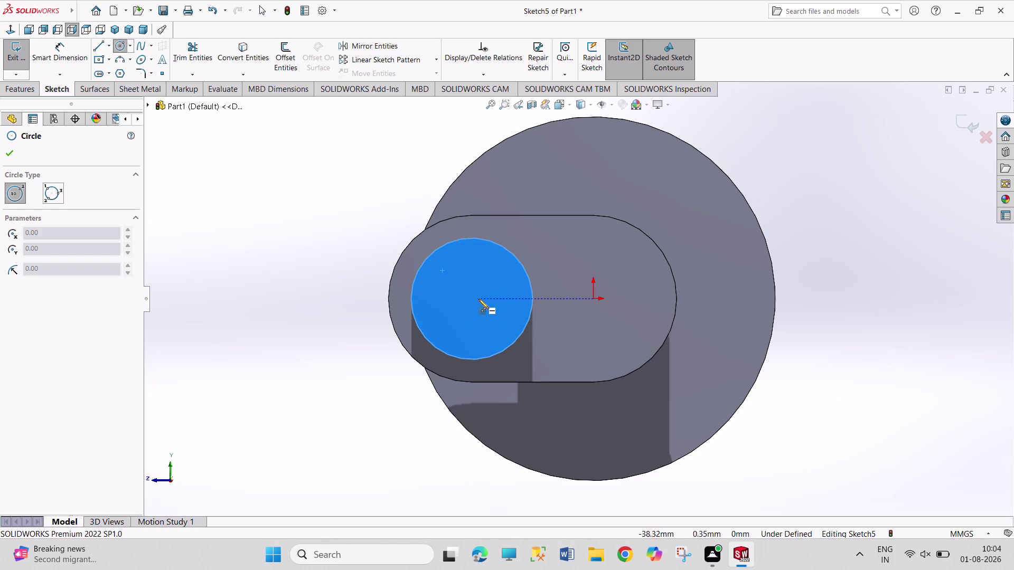
click(473, 299)
click(522, 376)
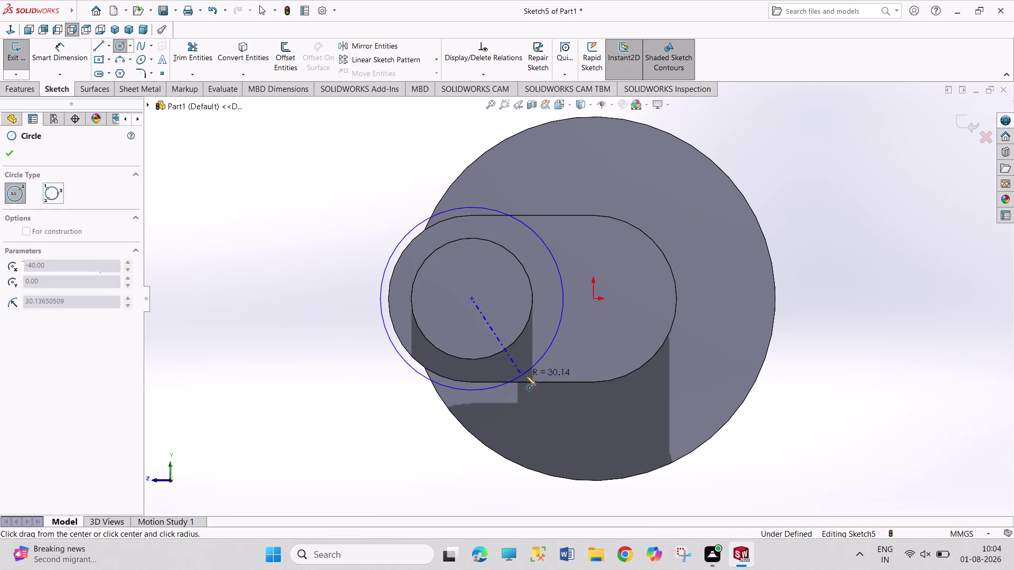
right_drag(797, 372, 776, 259)
drag(410, 229, 404, 223)
click(363, 193)
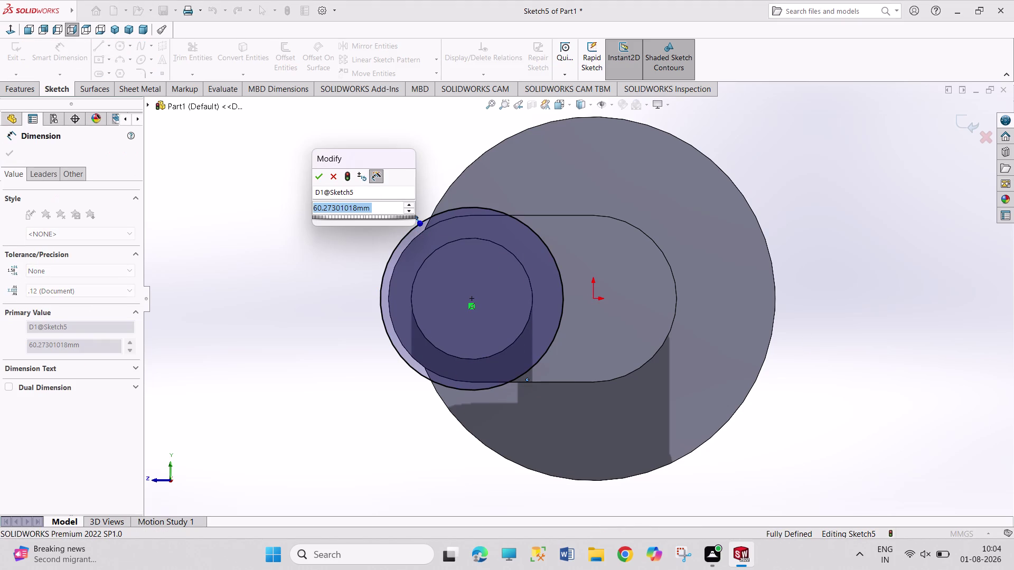
Dimension the new circle to 55 mm diameter.
key(5)
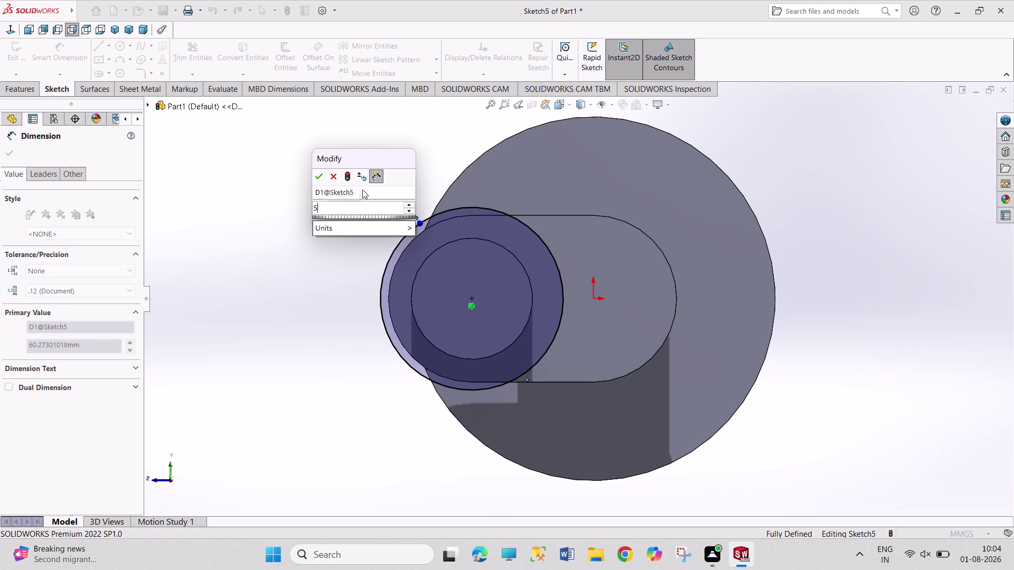
key(5)
key(Return)
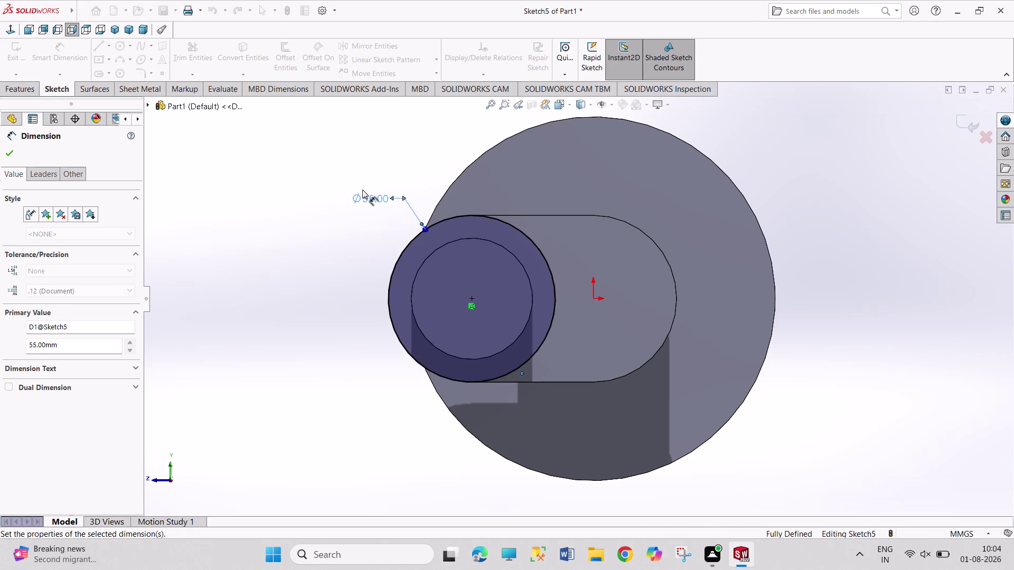
right_click(339, 146)
click(377, 182)
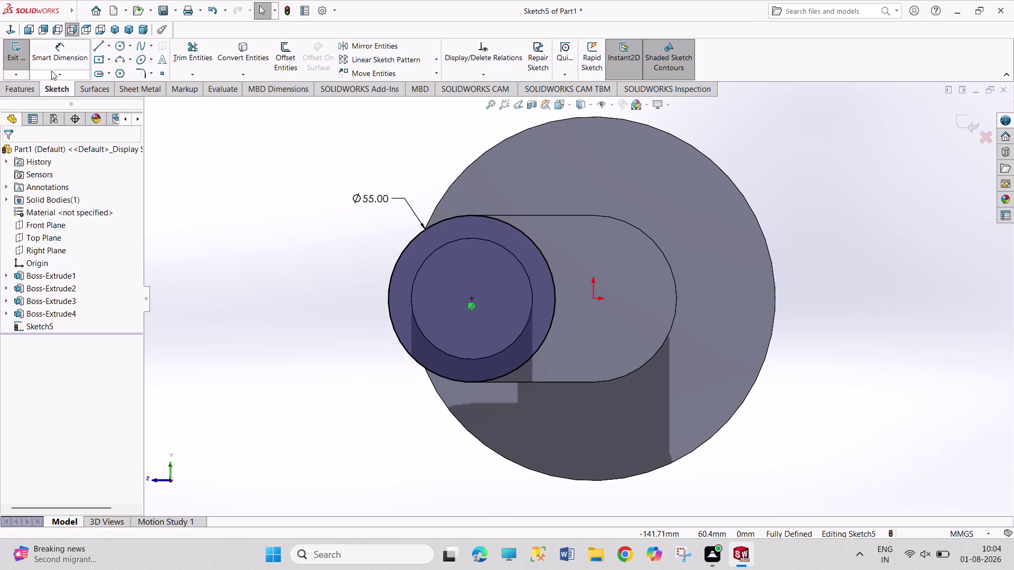
click(98, 47)
Draw one horizontal line above the slot area and one below it.
drag(458, 203, 672, 201)
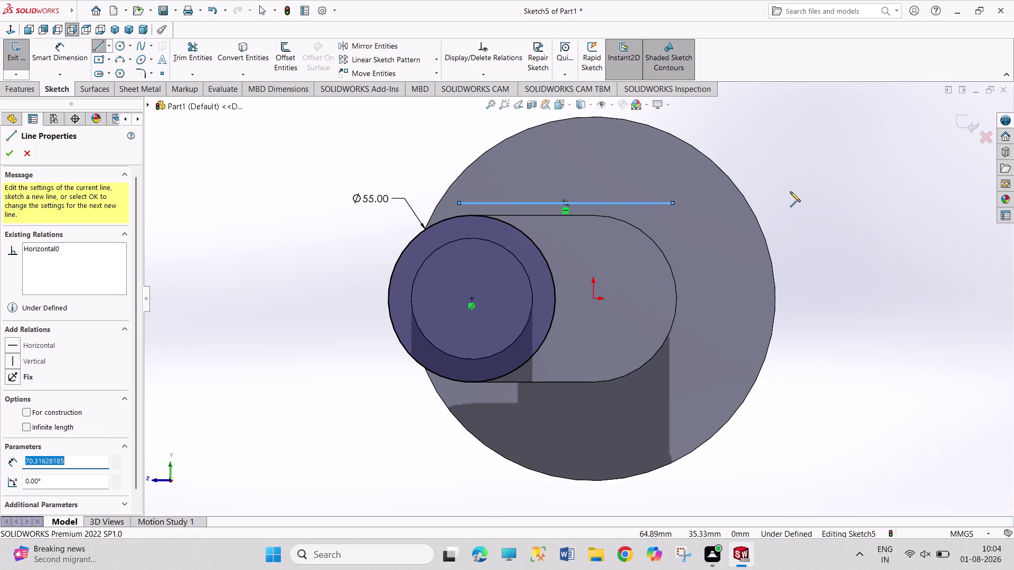
right_click(789, 191)
click(802, 201)
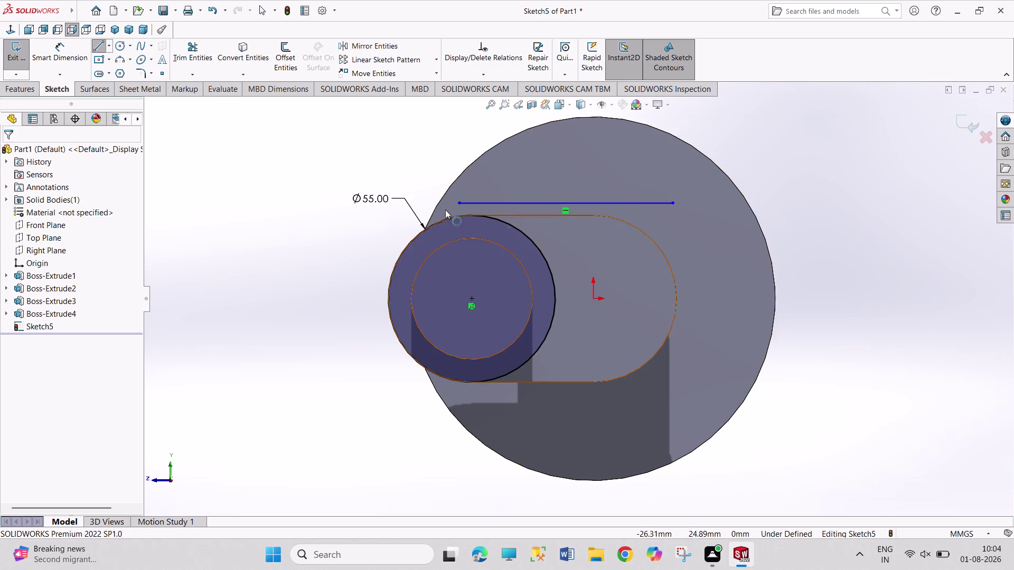
click(97, 48)
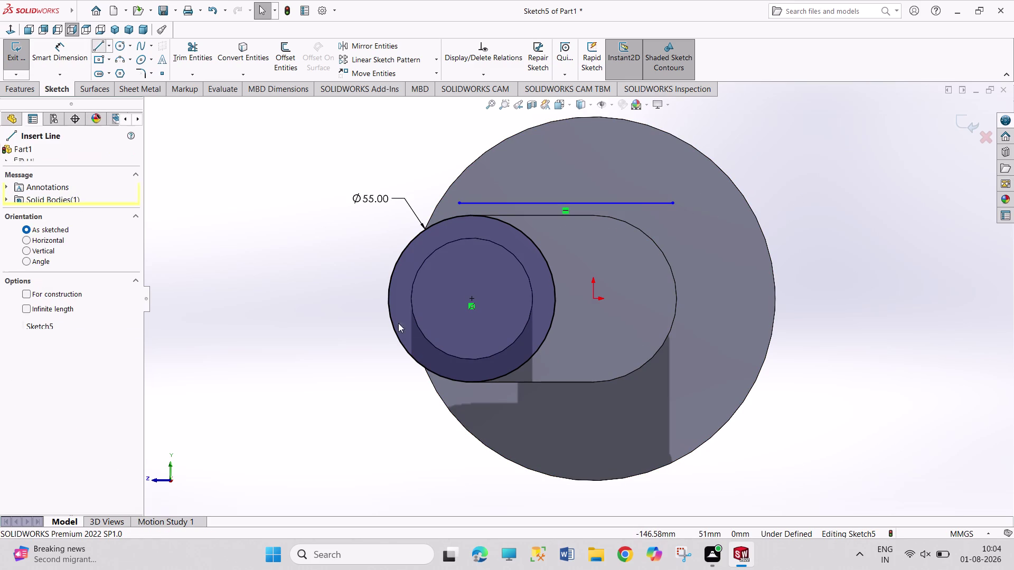
drag(478, 410, 607, 415)
drag(667, 415, 698, 412)
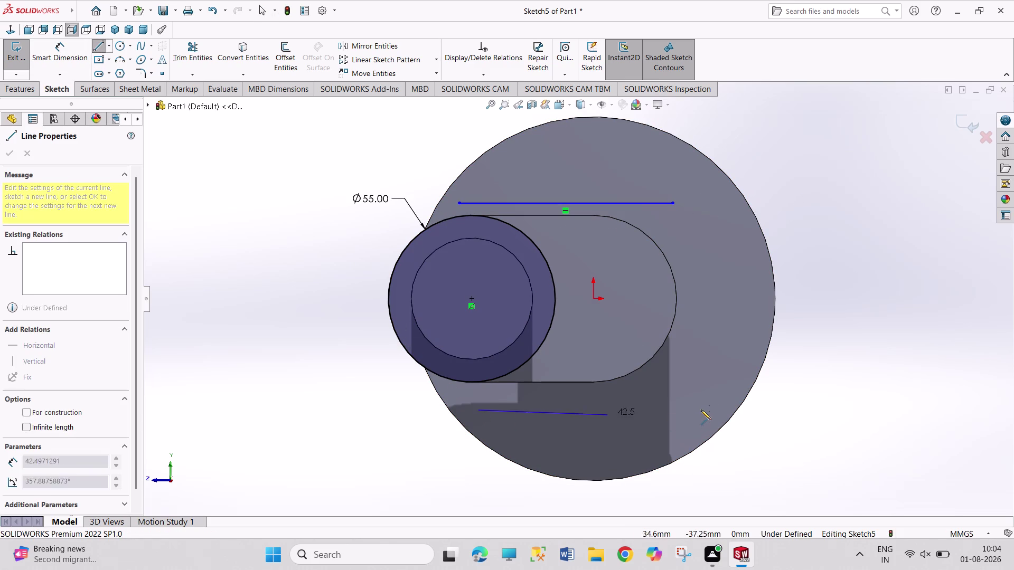
right_click(821, 355)
click(825, 363)
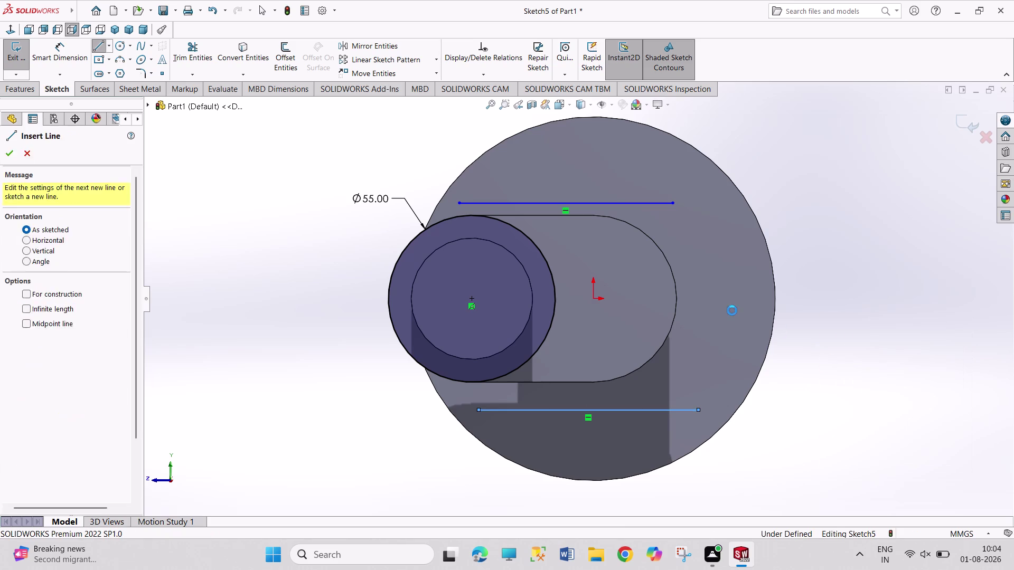
Draw a second circle on the flange's right side and dimension it 55 mm.
click(123, 42)
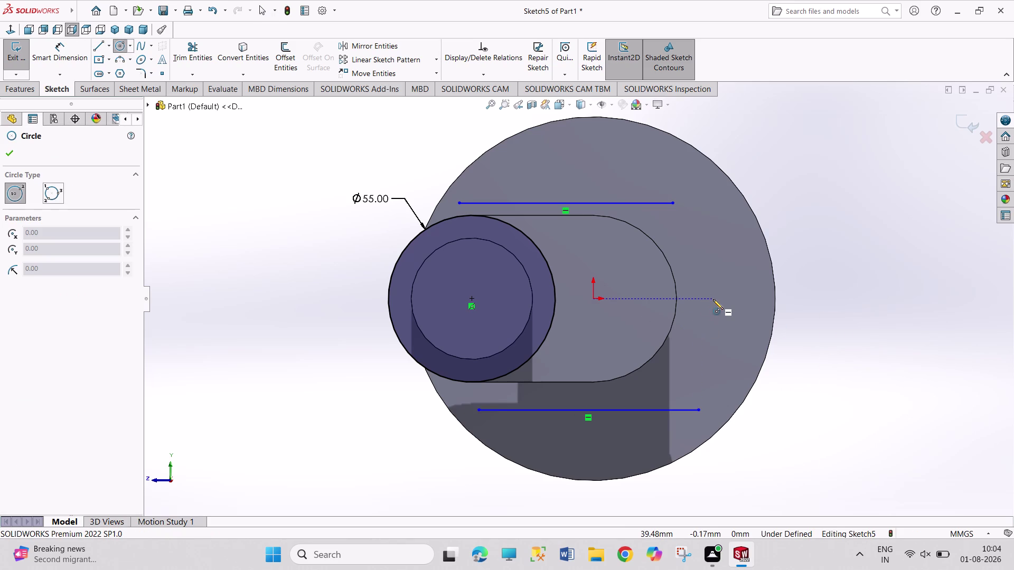
drag(712, 299, 716, 306)
drag(733, 363, 745, 370)
right_drag(821, 335, 825, 183)
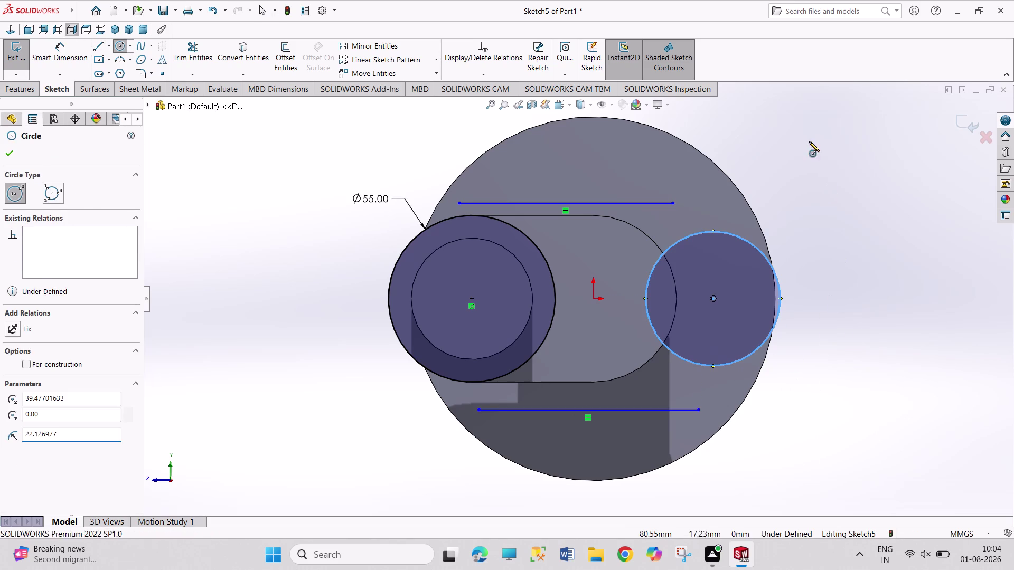
right_drag(825, 182, 810, 146)
drag(743, 240, 748, 233)
click(779, 195)
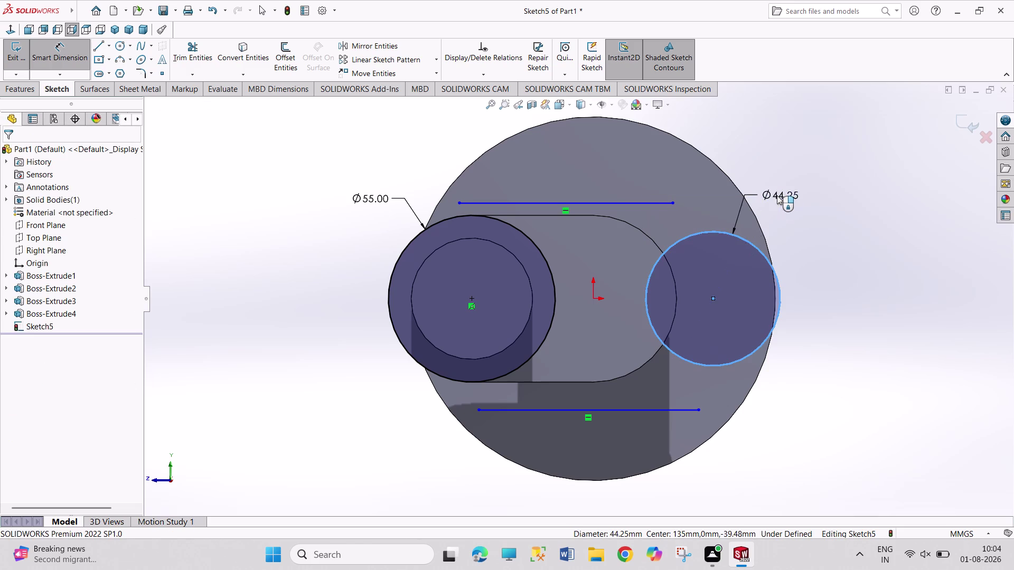
text(55)
key(Return)
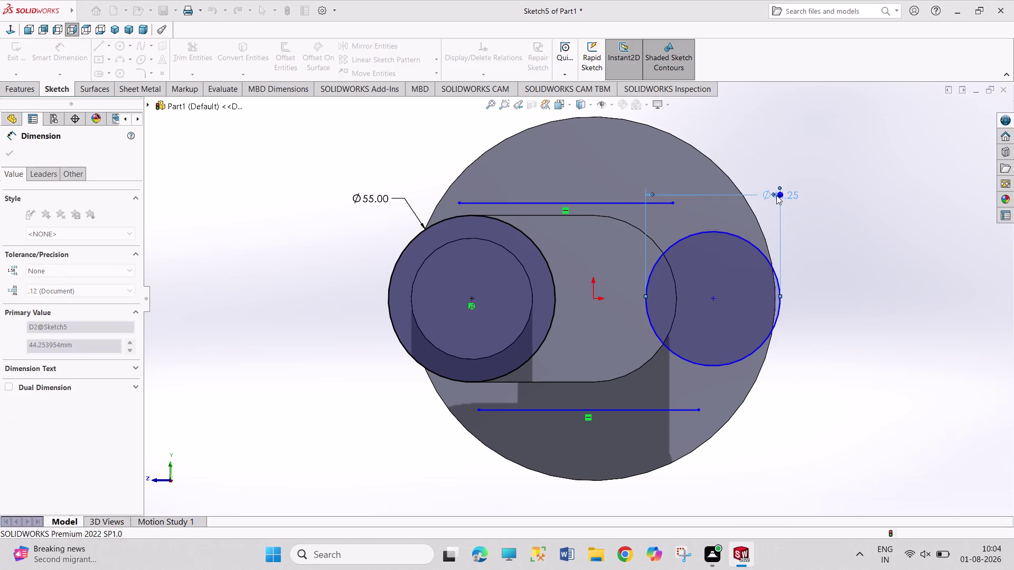
right_click(921, 316)
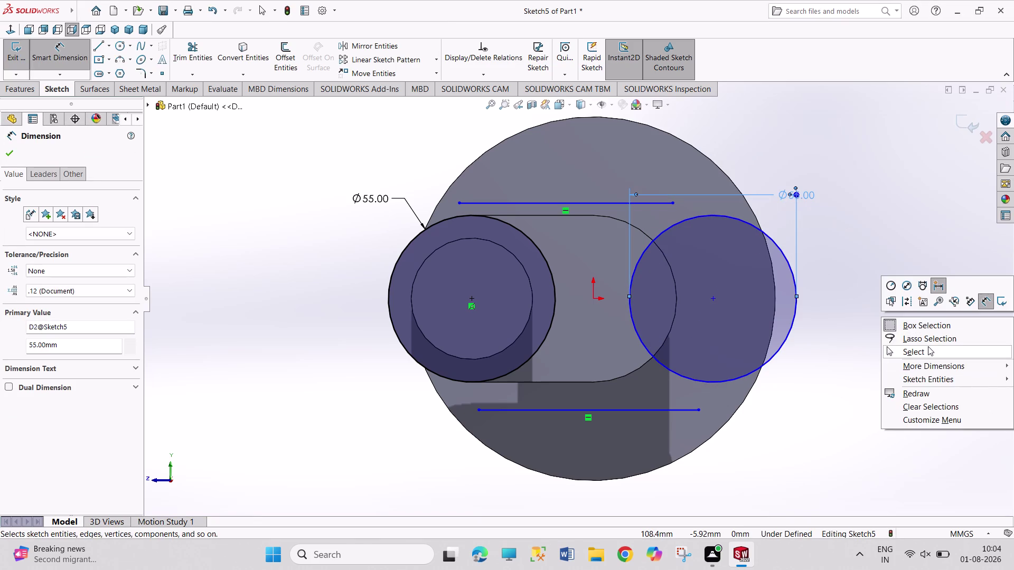
click(927, 346)
right_drag(886, 371, 921, 125)
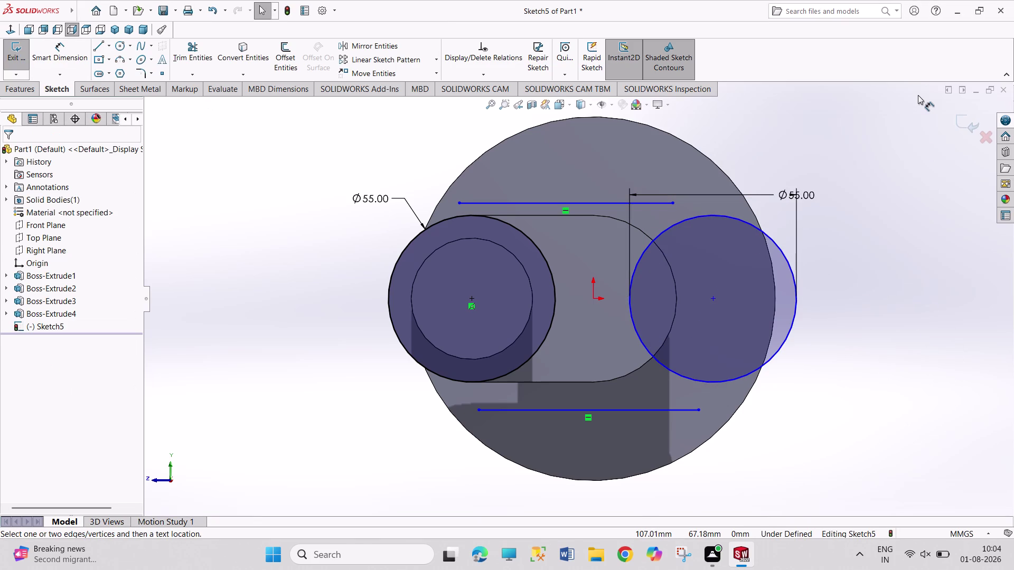
Dimension the distance between the two circle centres as 80 mm.
click(473, 297)
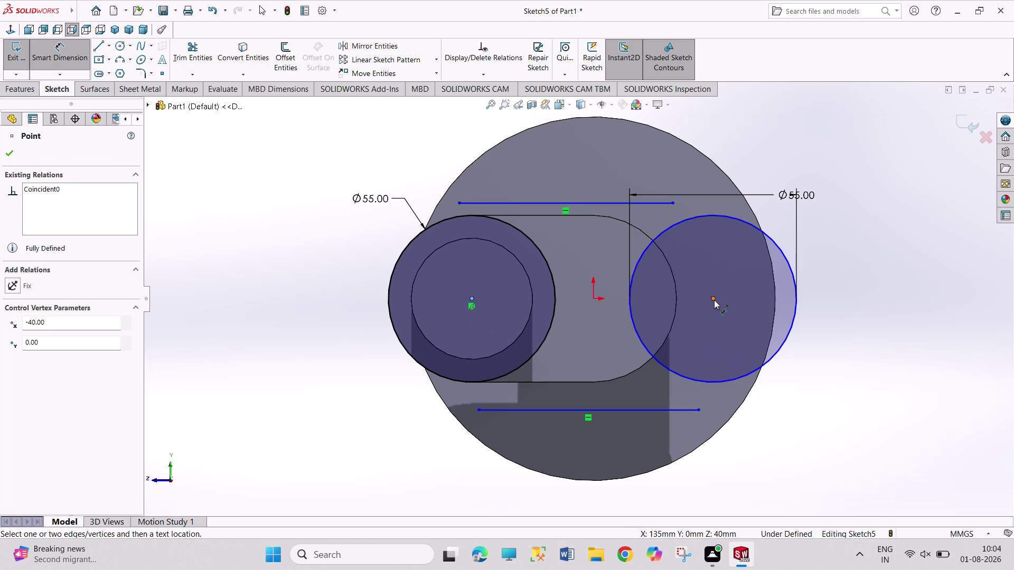
drag(714, 299, 712, 293)
click(621, 165)
text(8)
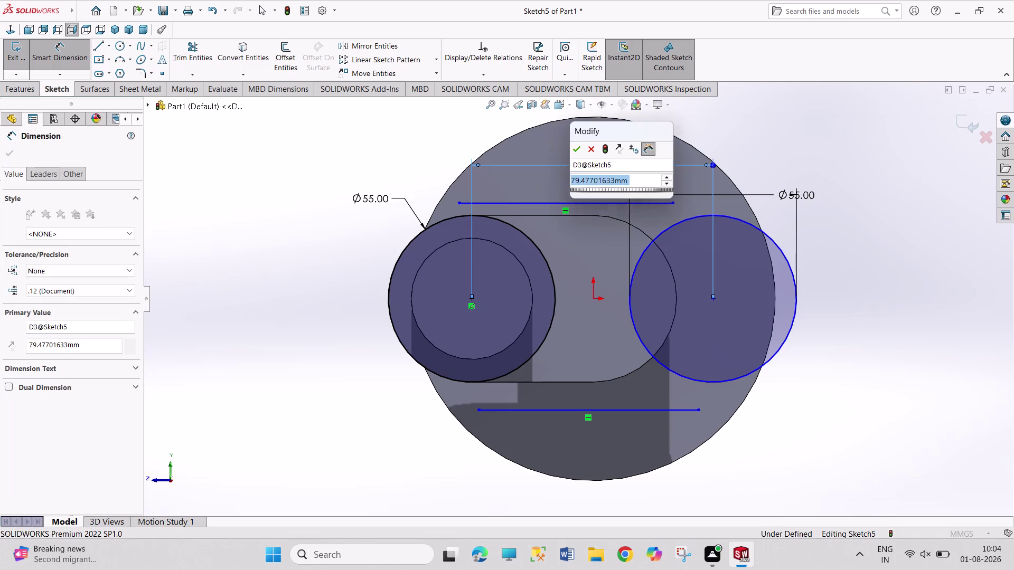
text(0)
key(Return)
right_click(850, 154)
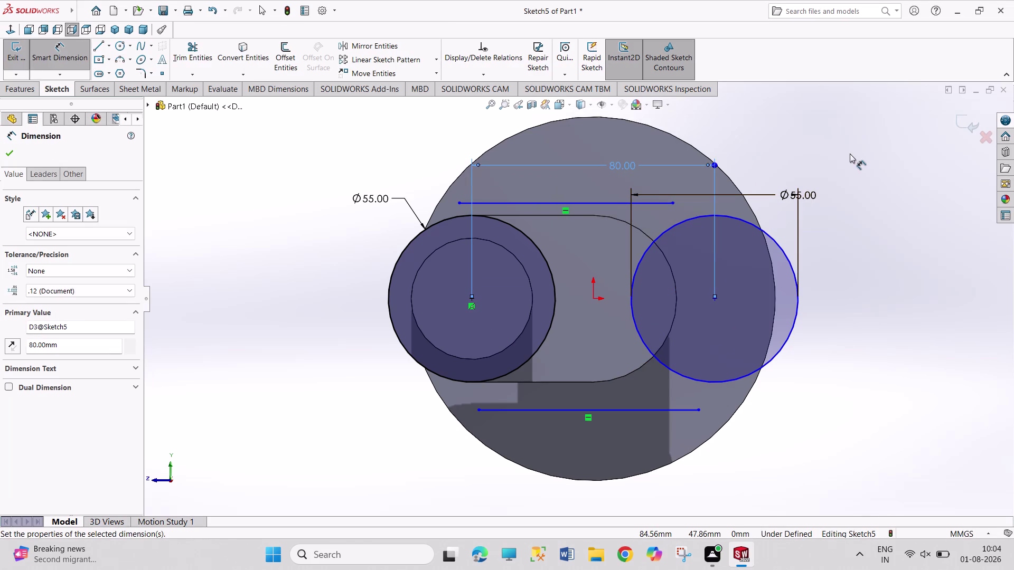
click(862, 189)
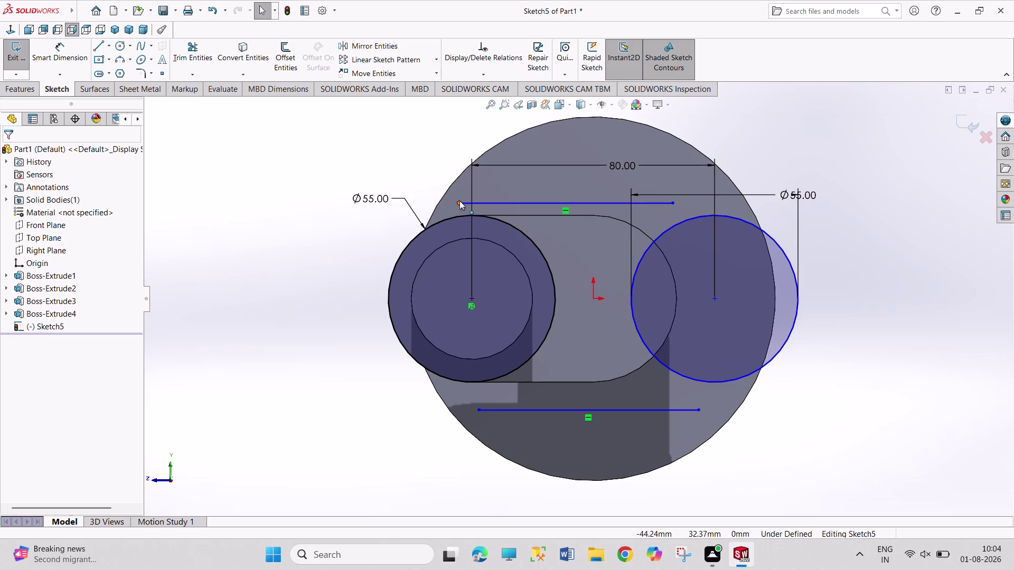
Make the top line's ends coincident with the left and right circles.
click(459, 200)
click(462, 218)
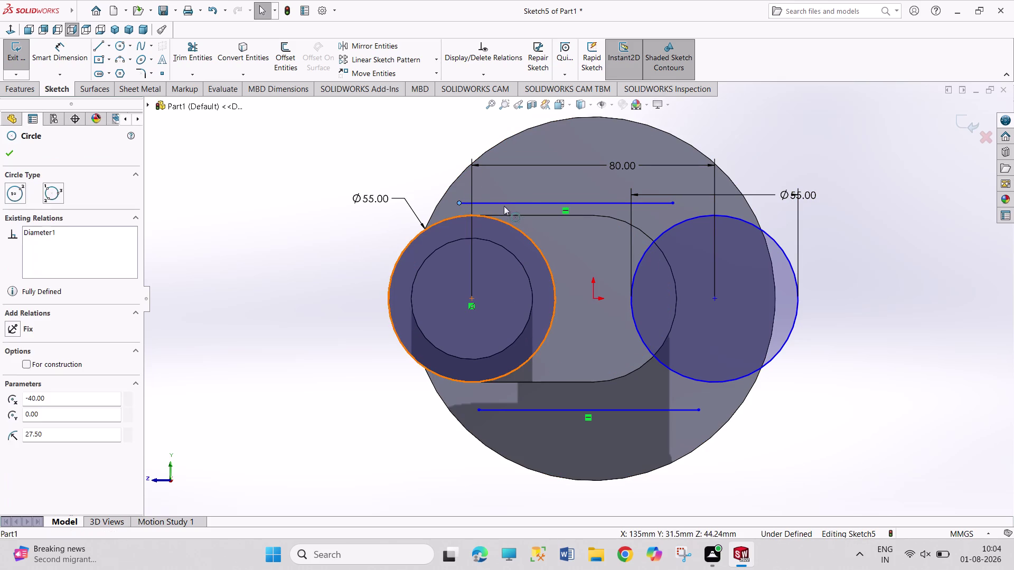
click(511, 174)
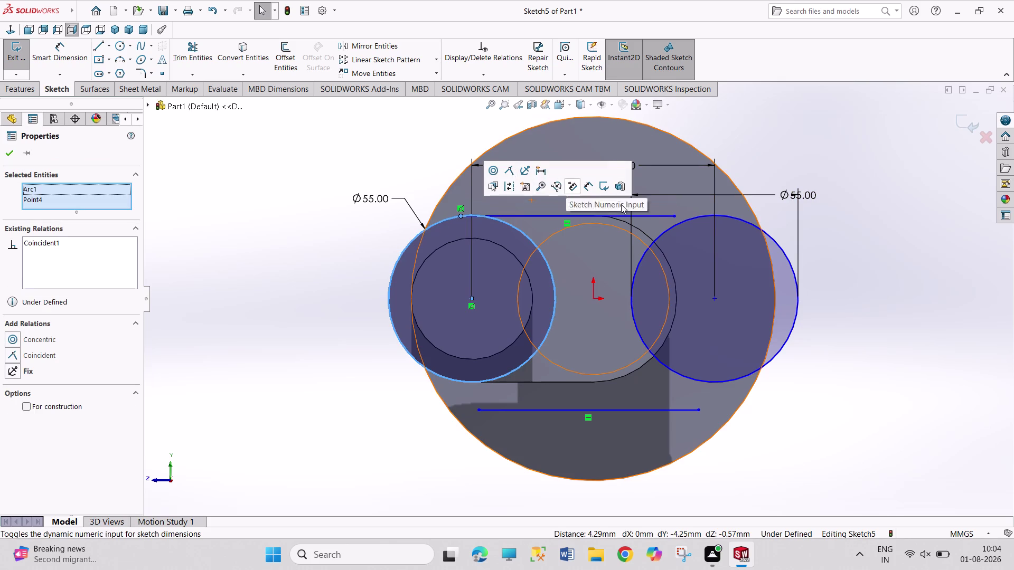
click(672, 214)
click(677, 222)
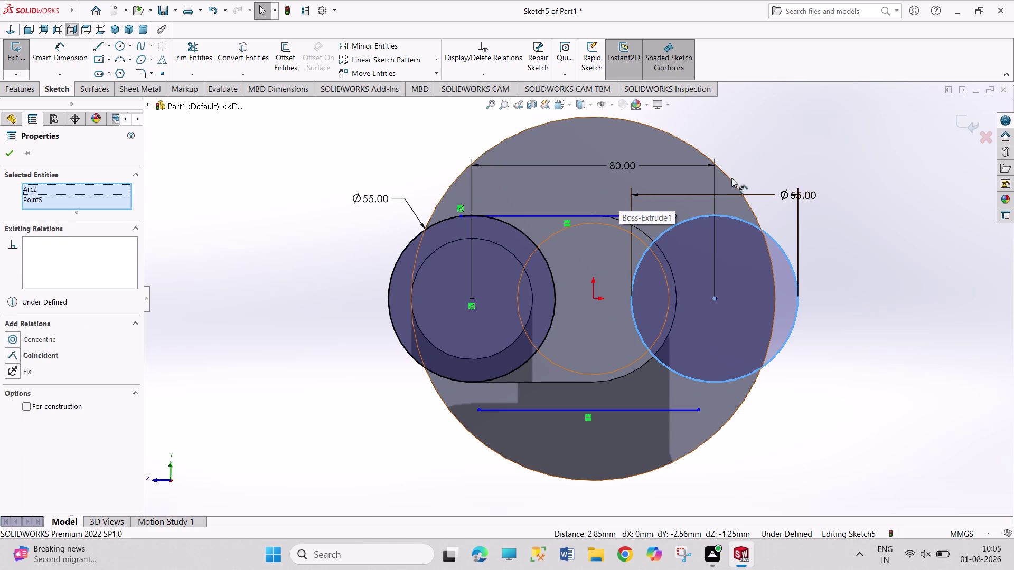
click(793, 134)
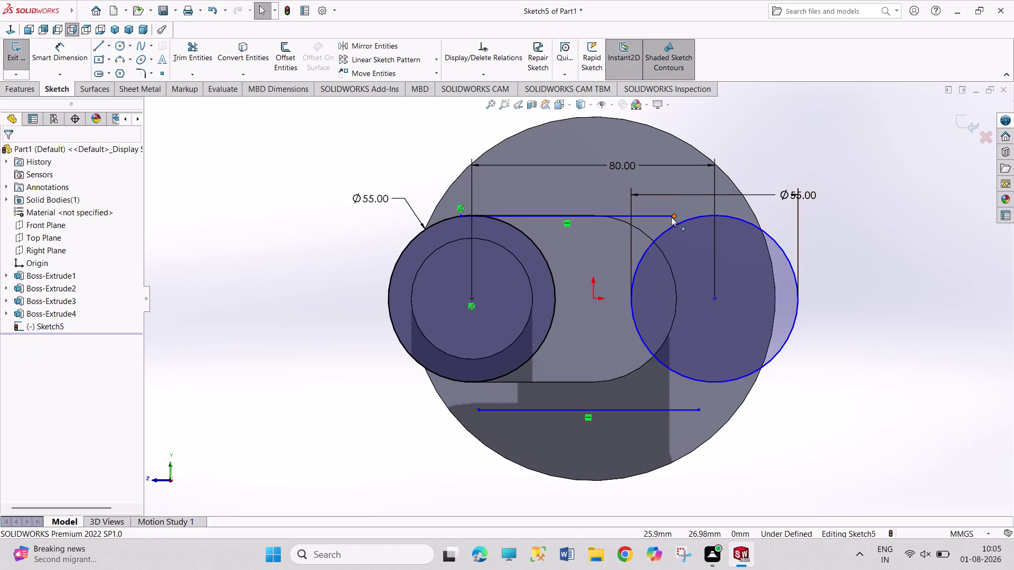
click(674, 213)
click(678, 221)
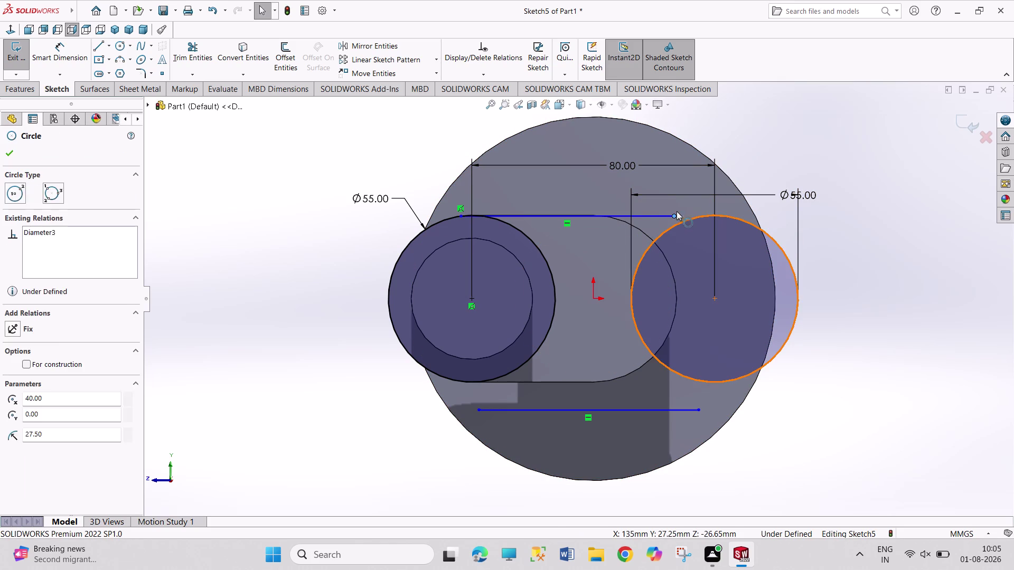
click(725, 172)
click(797, 124)
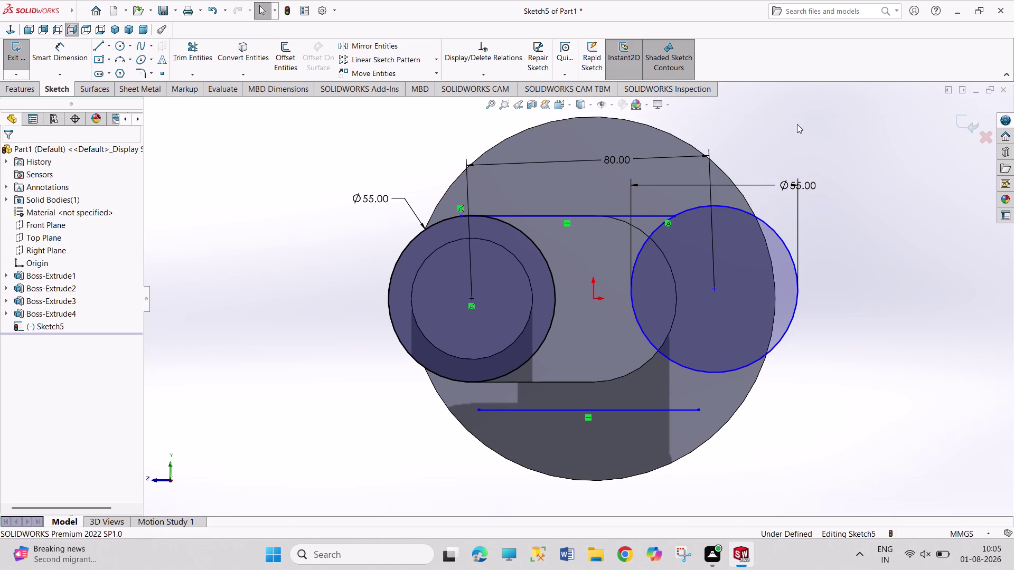
Add a Horizontal relation between the two circle centres.
click(472, 300)
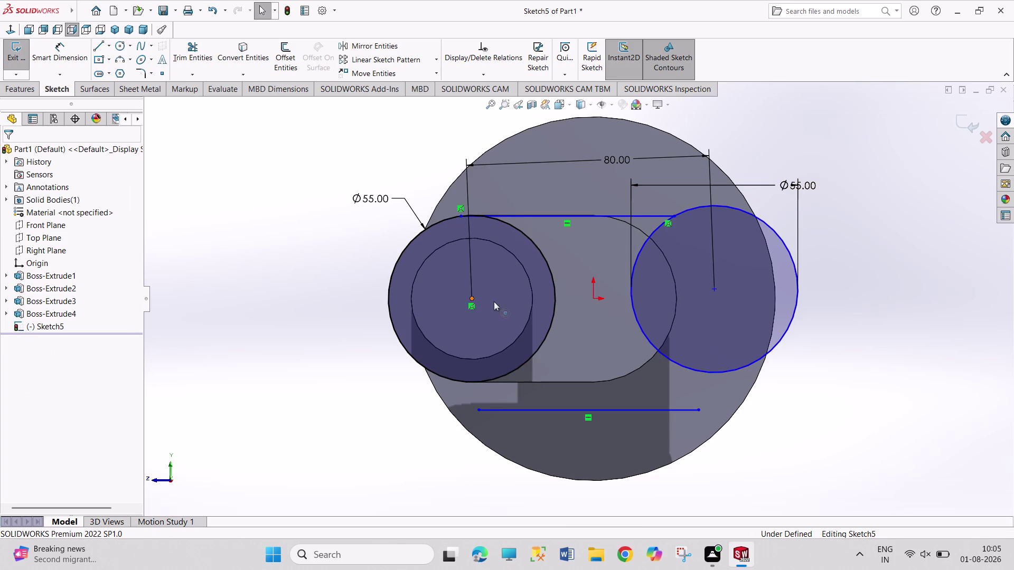
click(715, 288)
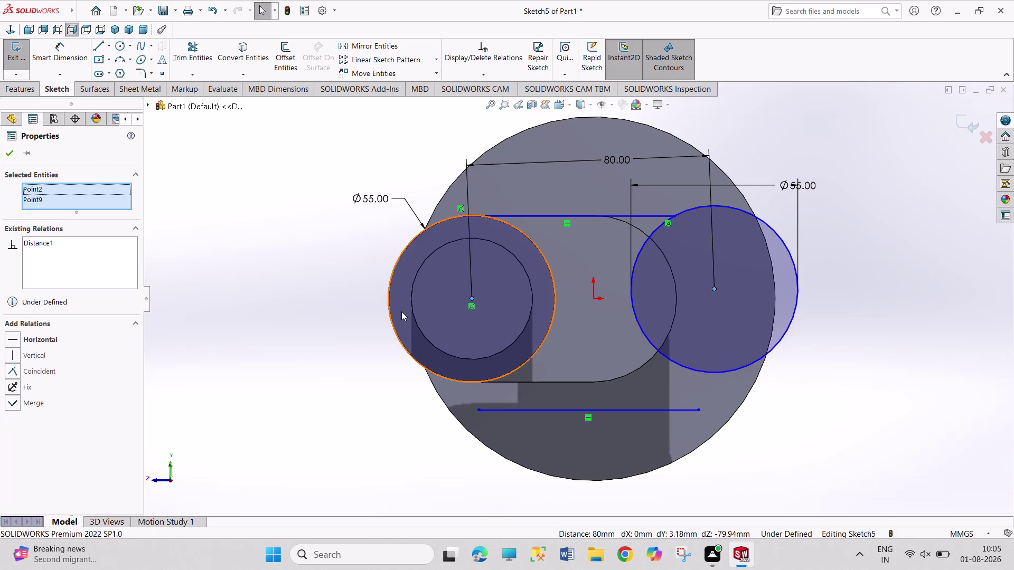
click(46, 337)
click(240, 328)
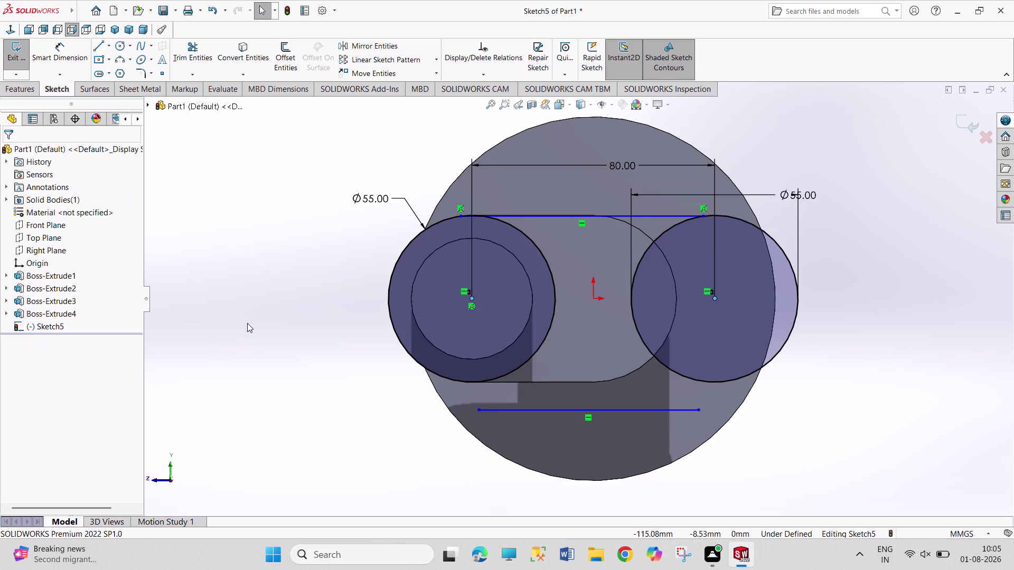
Make the top line tangent to the left circle, undoing the over-defining right tangent.
click(536, 213)
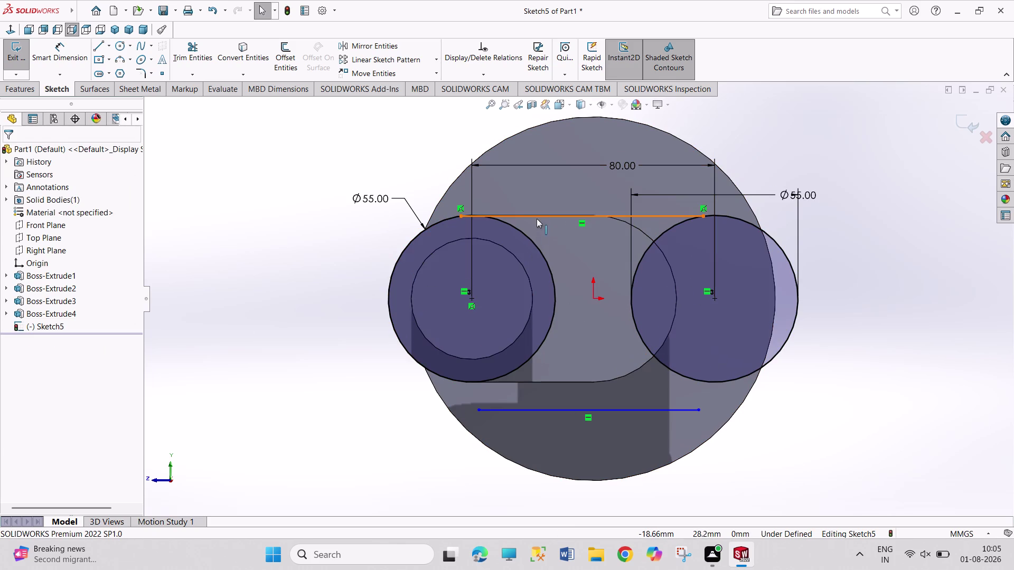
click(529, 235)
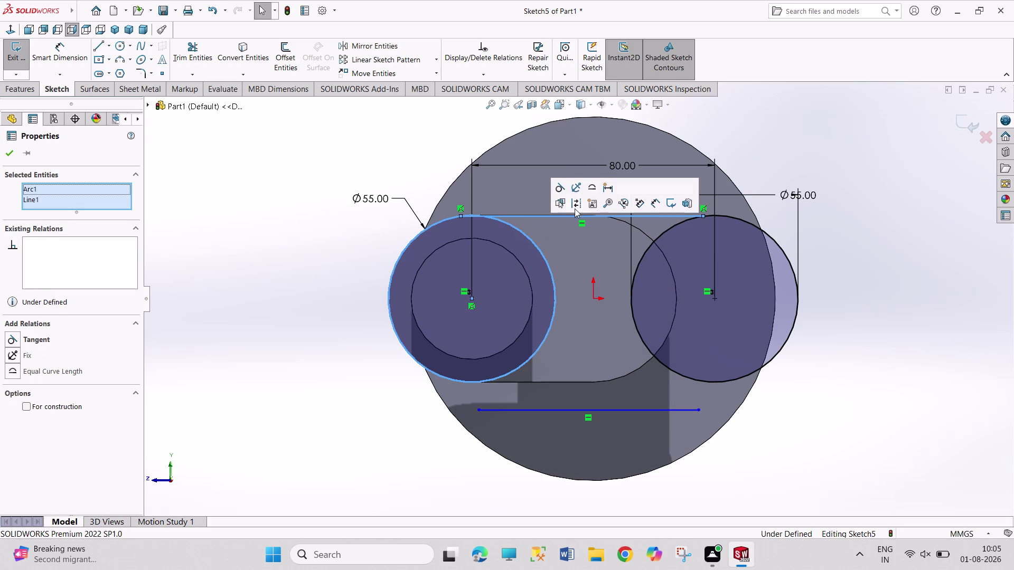
click(559, 185)
click(798, 150)
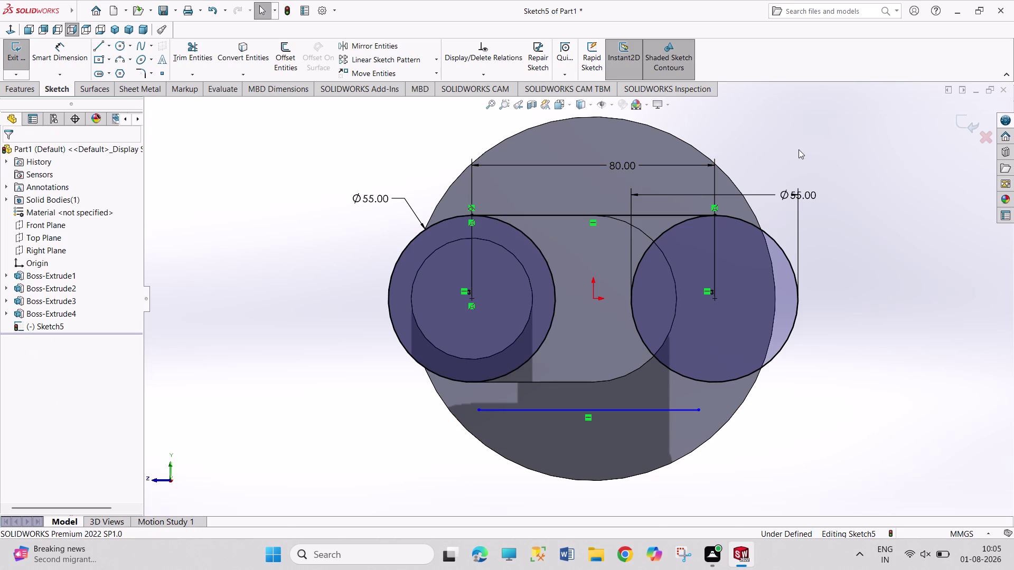
click(669, 215)
click(672, 225)
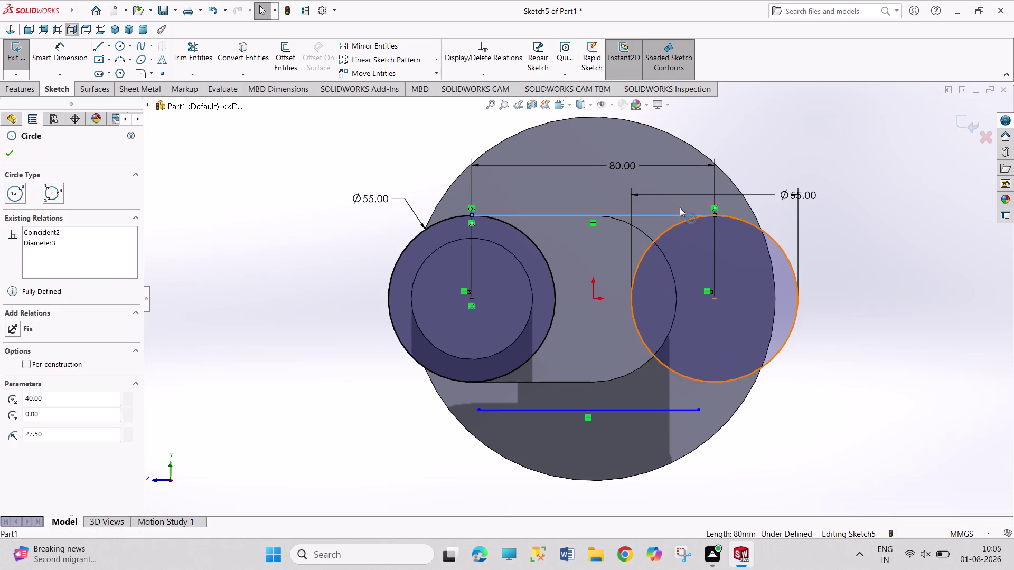
click(706, 181)
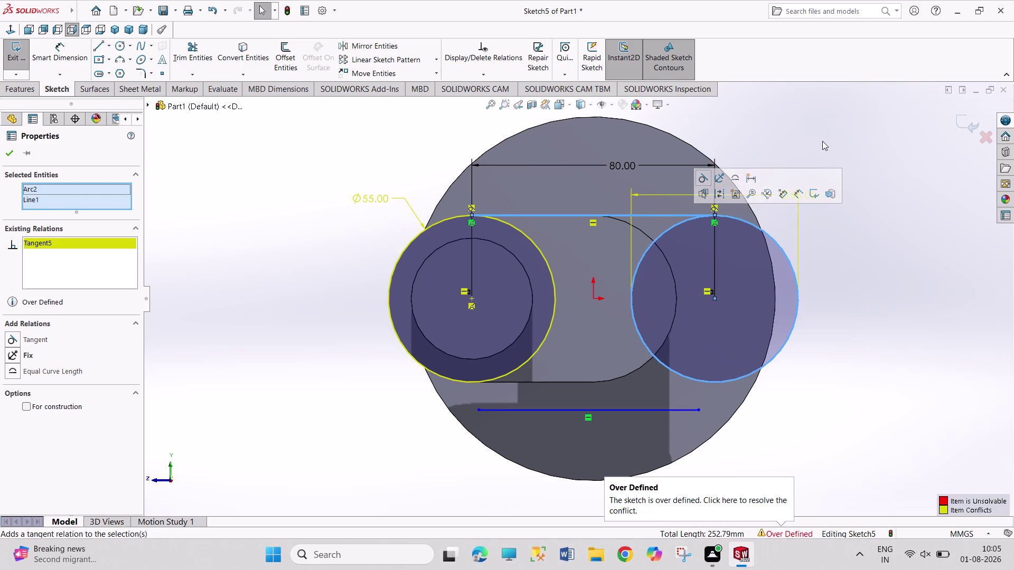
click(822, 141)
key(ctrl+z)
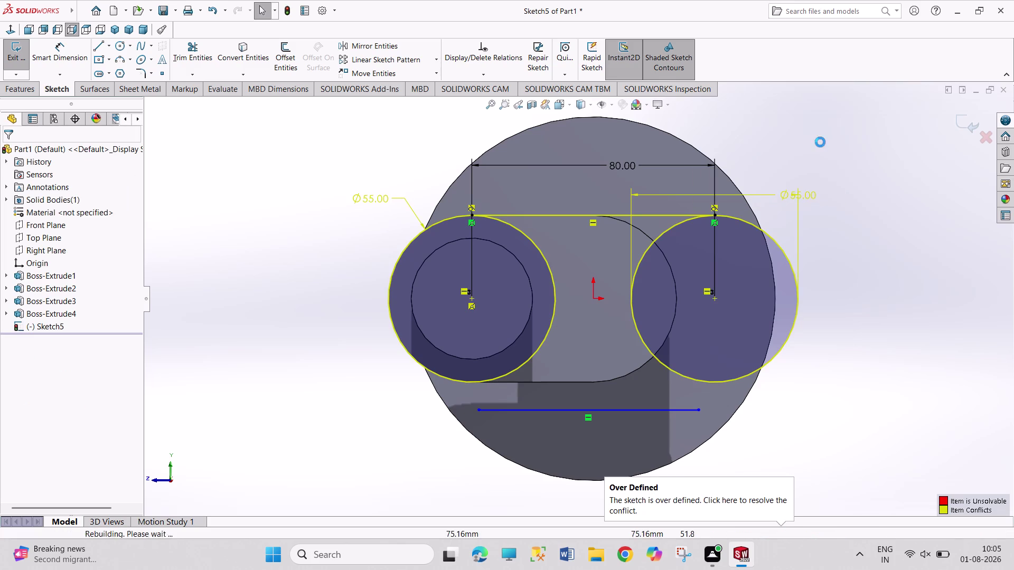
click(860, 272)
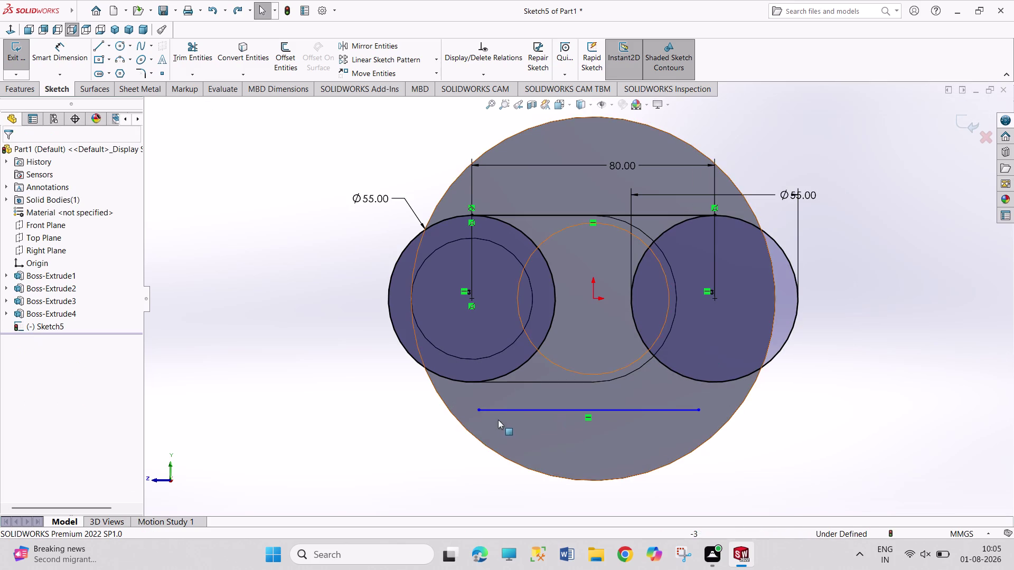
Make the bottom line's ends coincident with the left and right circles.
click(480, 409)
click(484, 380)
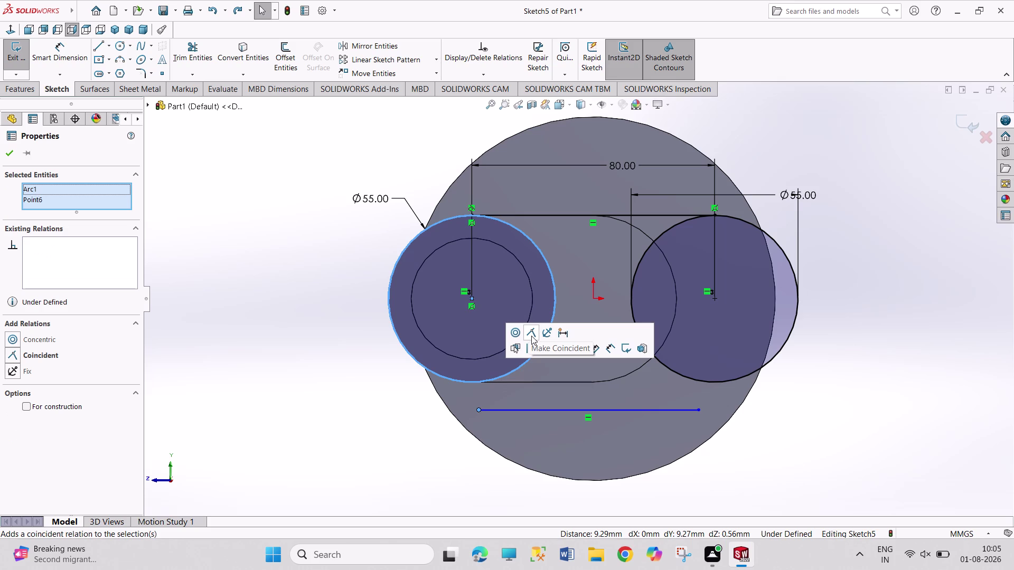
click(531, 336)
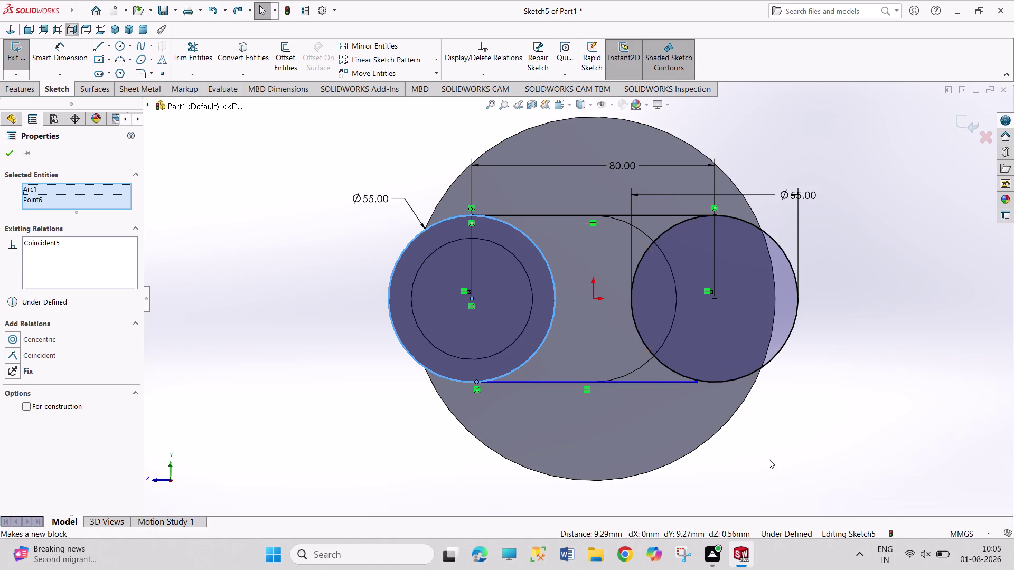
click(769, 459)
click(696, 381)
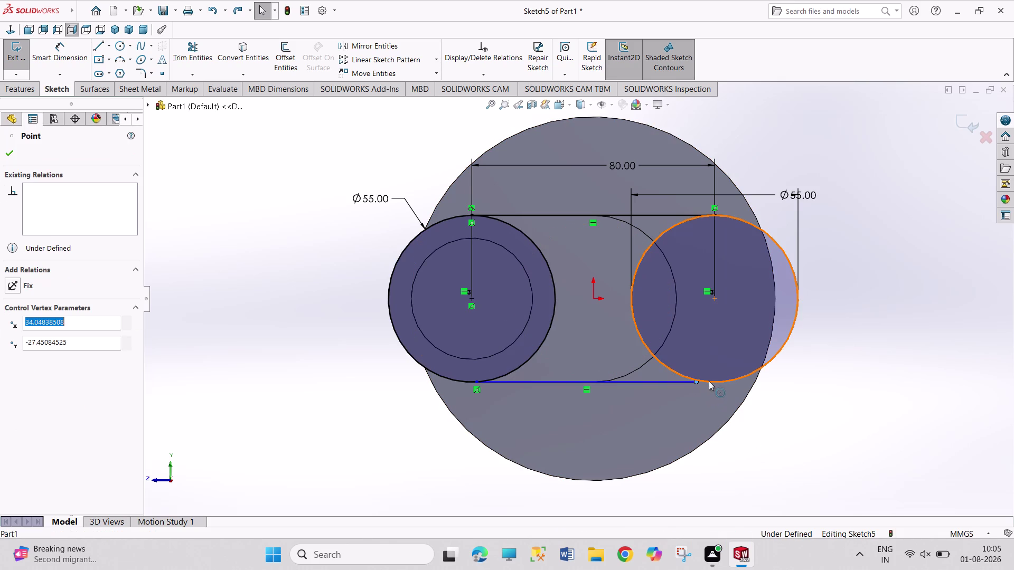
click(708, 382)
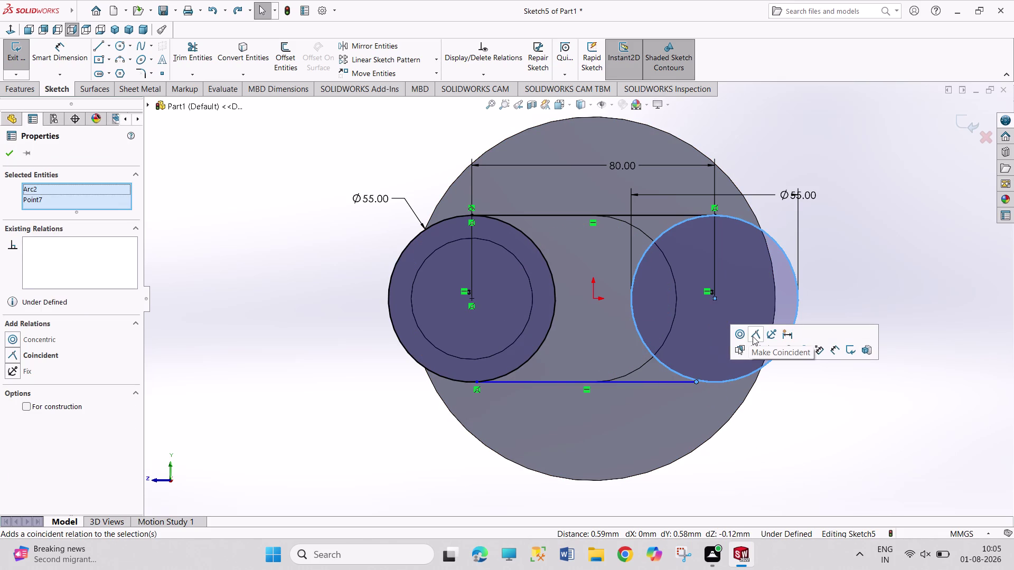
click(752, 336)
click(815, 442)
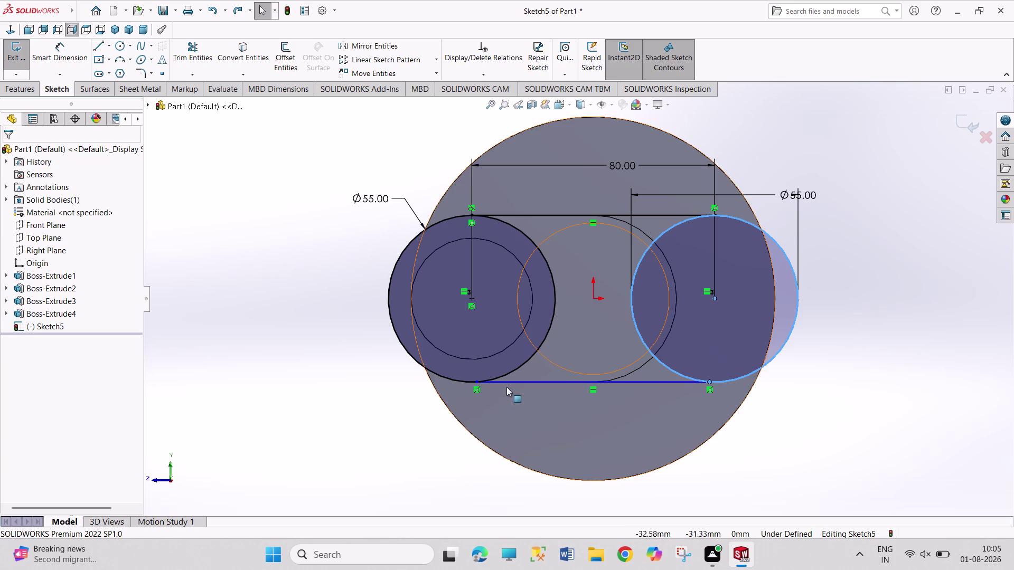
Make the bottom line tangent to the circles, undoing the over-defining relation.
click(513, 382)
click(514, 371)
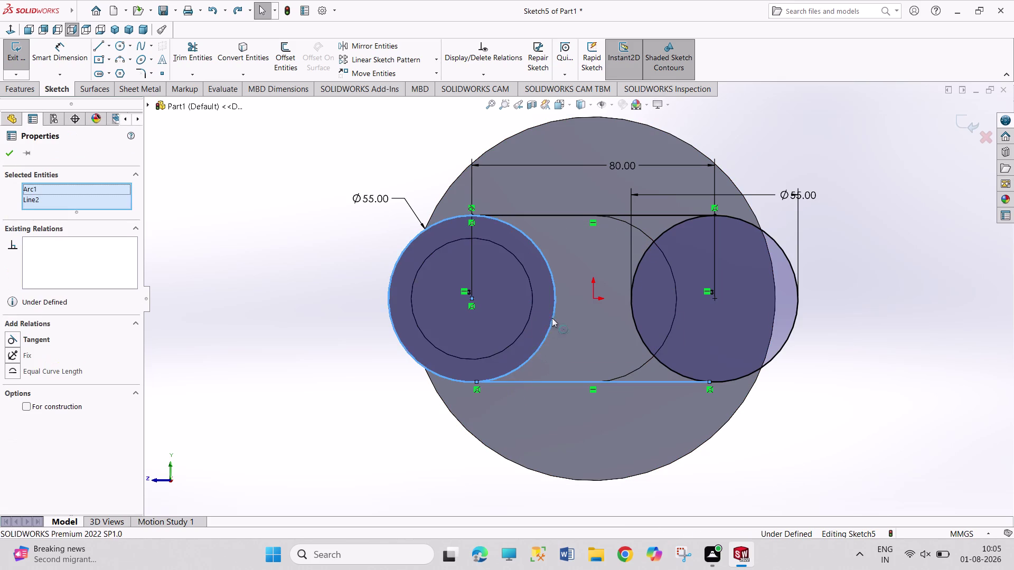
click(540, 322)
click(840, 455)
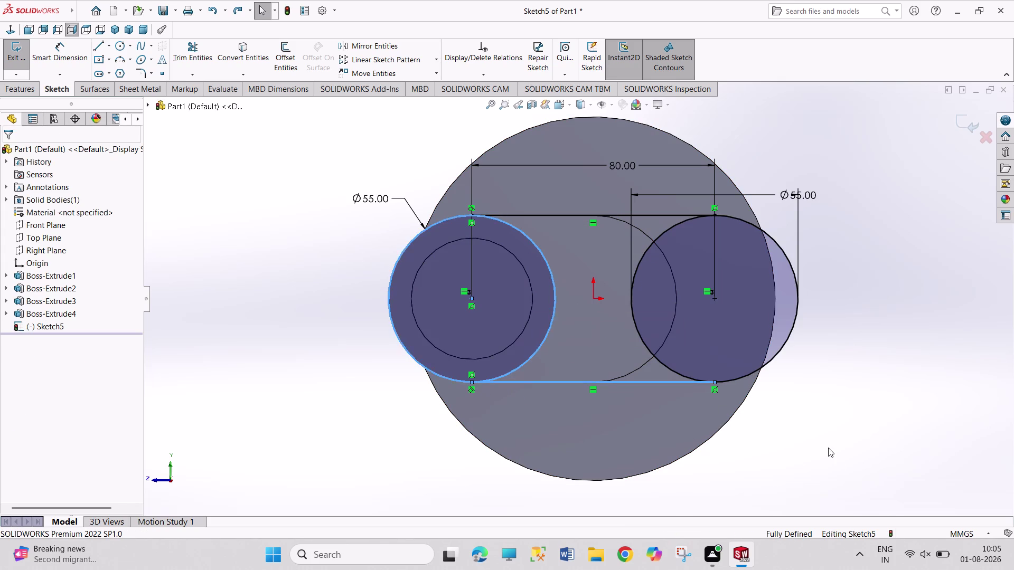
click(691, 382)
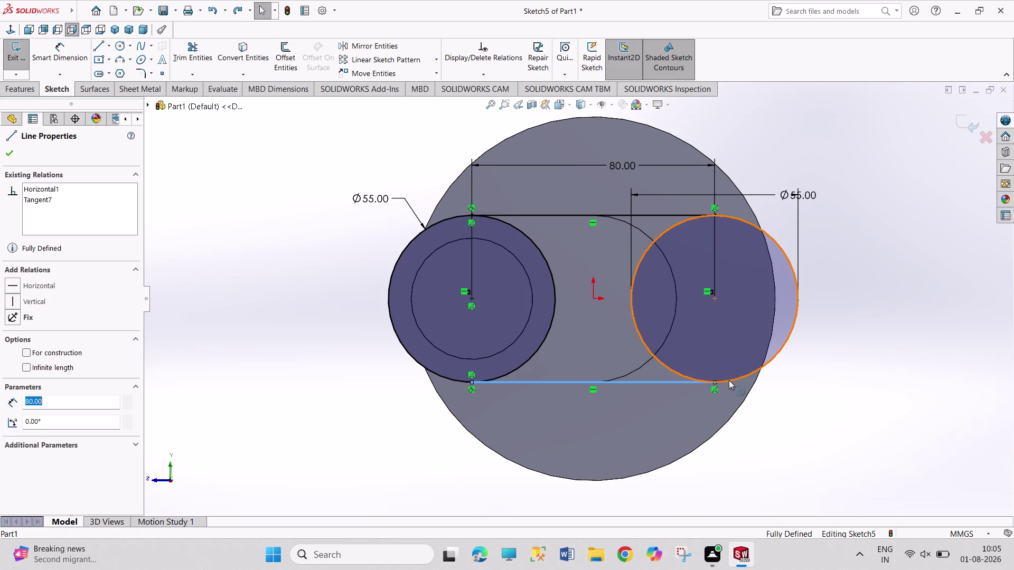
click(729, 380)
click(755, 335)
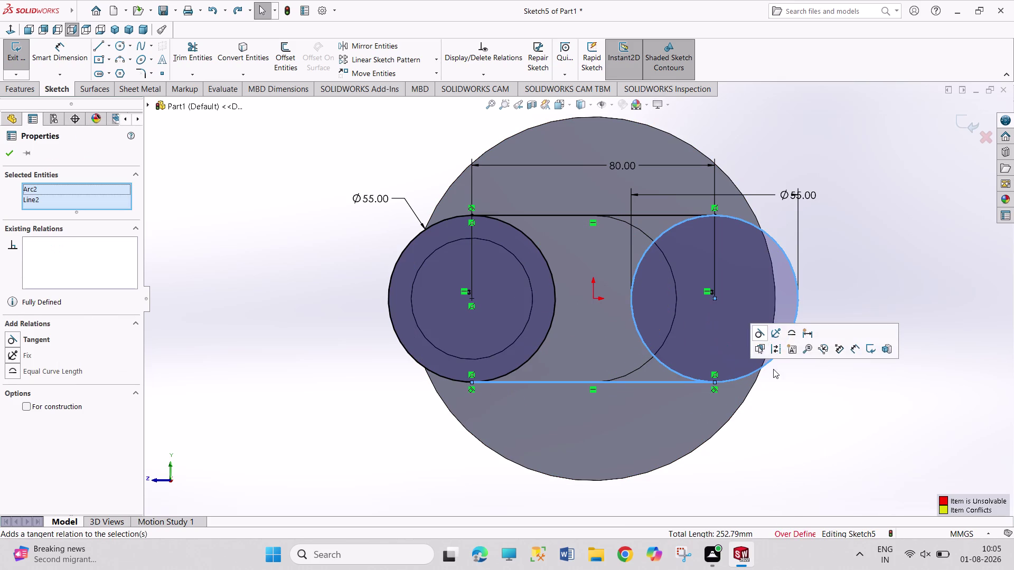
click(810, 445)
key(ctrl+z)
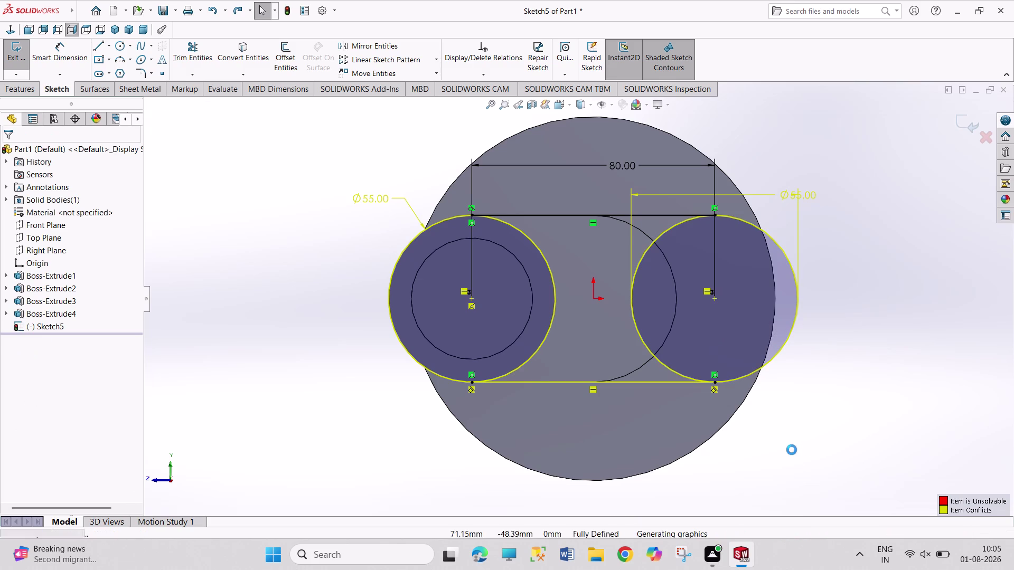
right_click(815, 458)
click(777, 464)
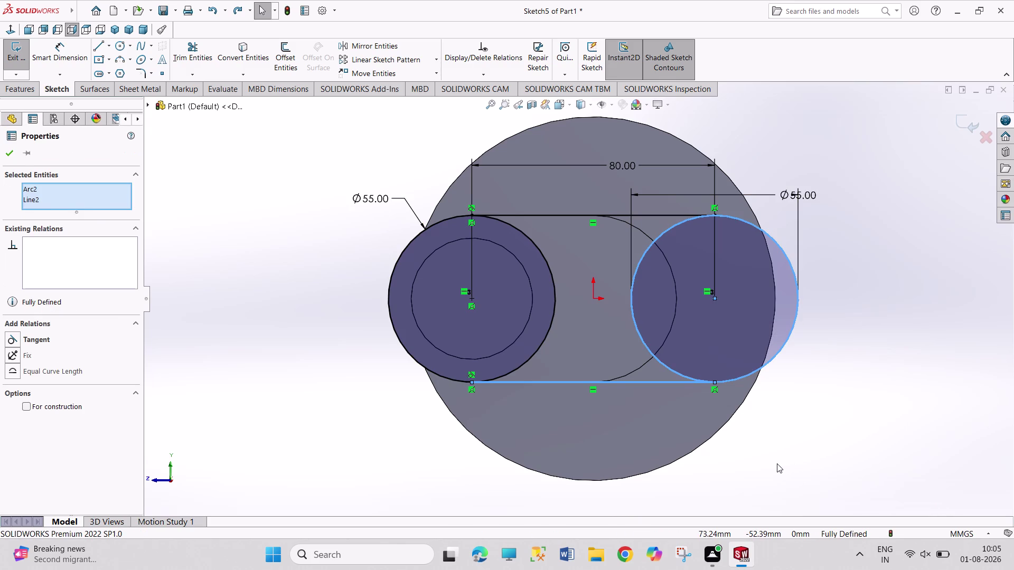
click(198, 53)
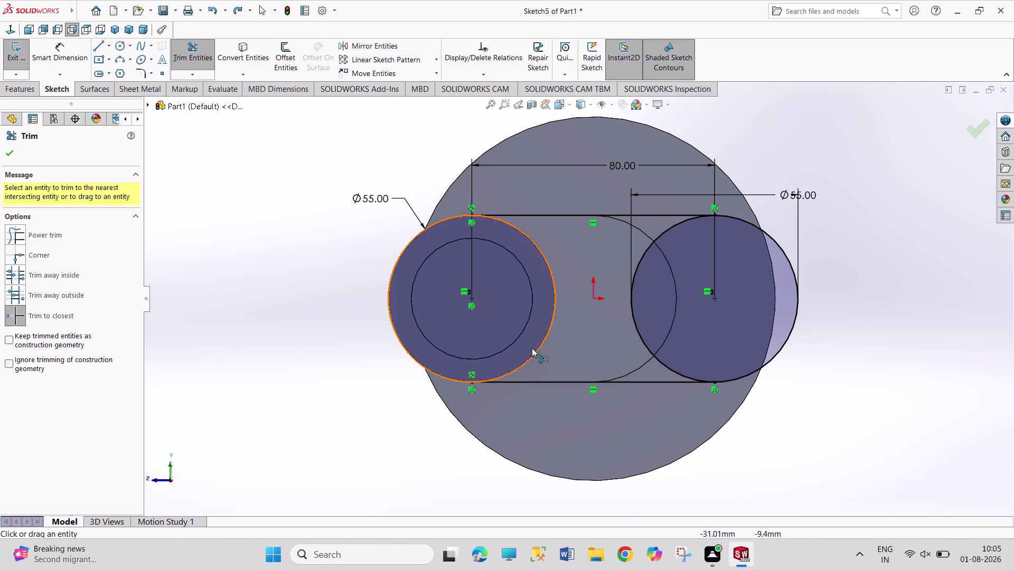
Trim both circles' inner arcs into a closed slot outline and exit Sketch5.
click(540, 349)
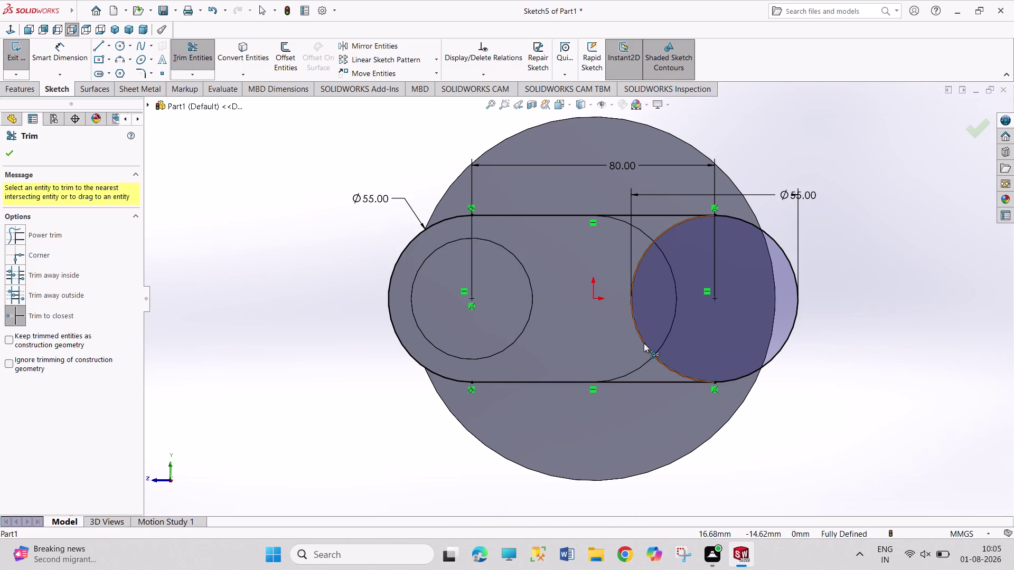
click(644, 344)
right_click(825, 366)
click(821, 402)
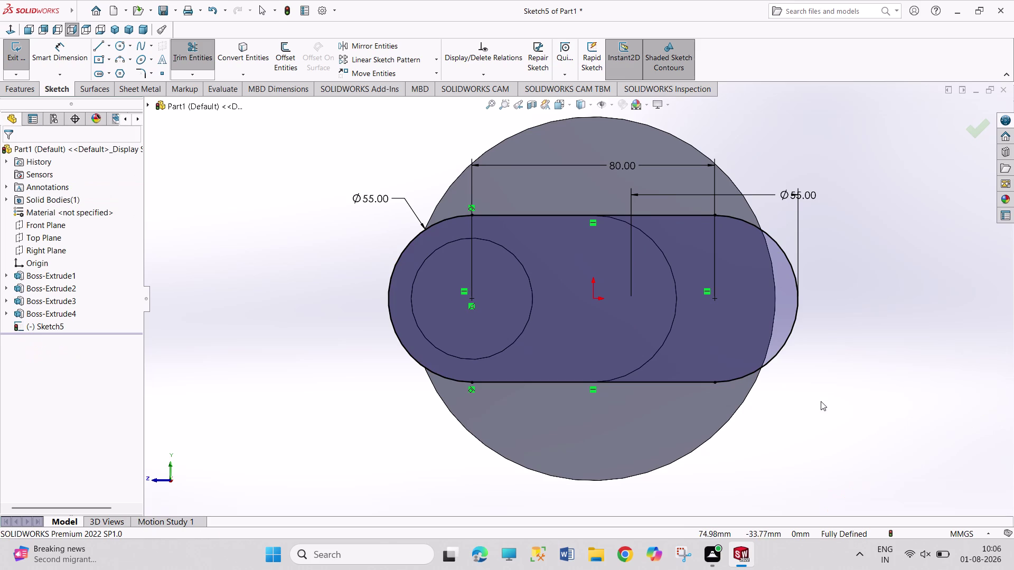
click(11, 52)
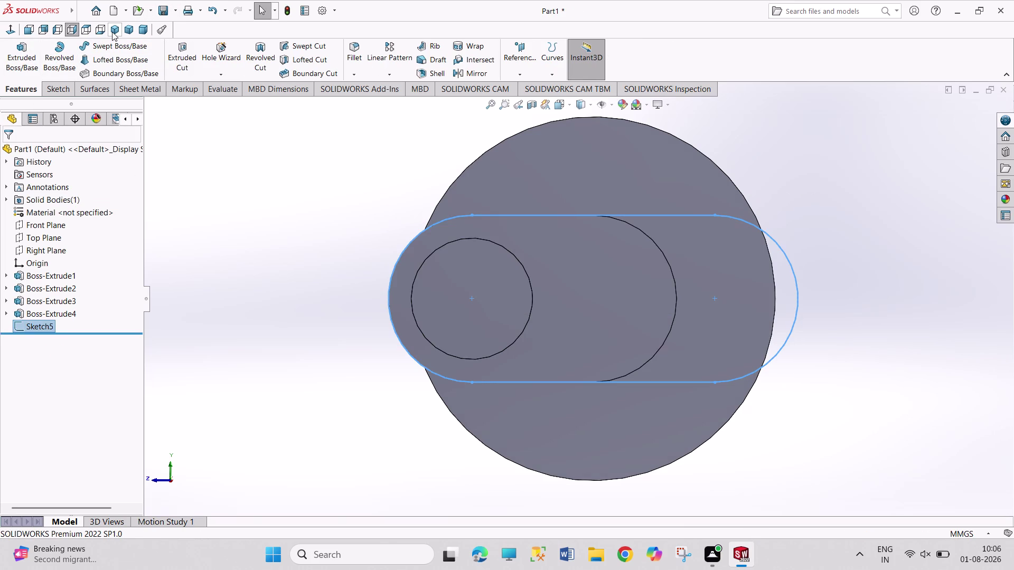
Extrude the slot sketch 25 mm into the crank web Boss-Extrude5.
click(112, 31)
click(21, 61)
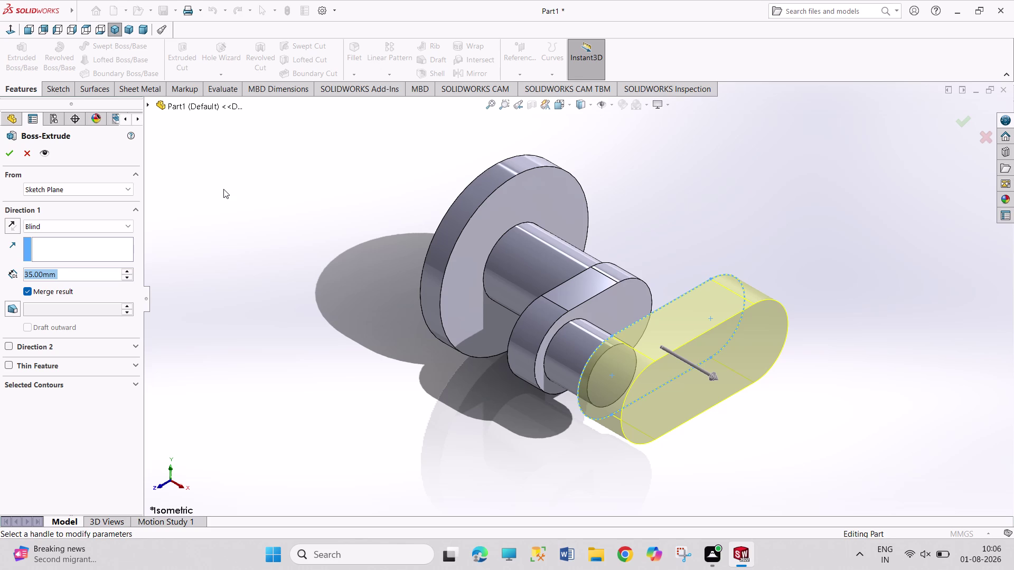
text(2)
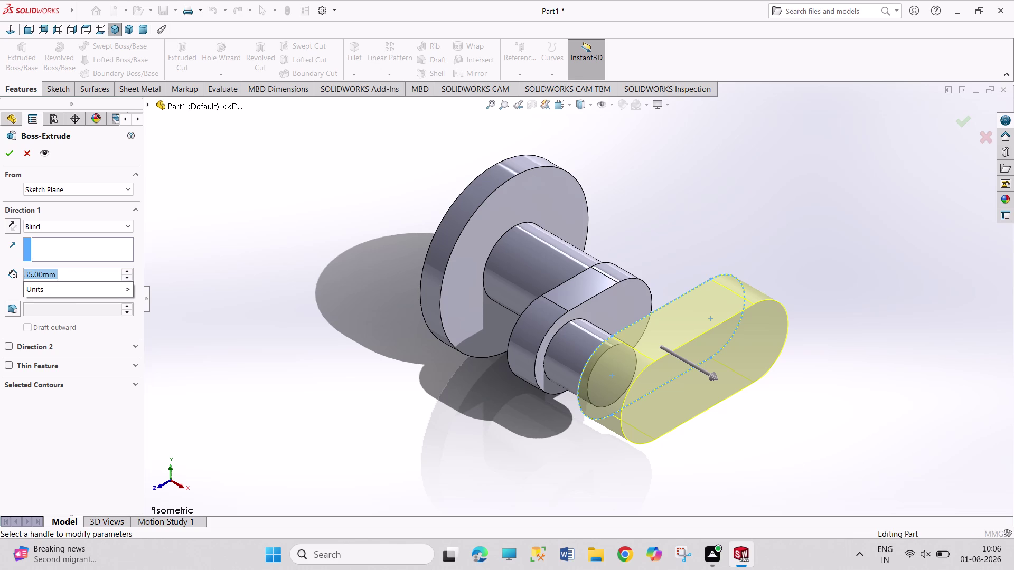
text(5)
key(Return)
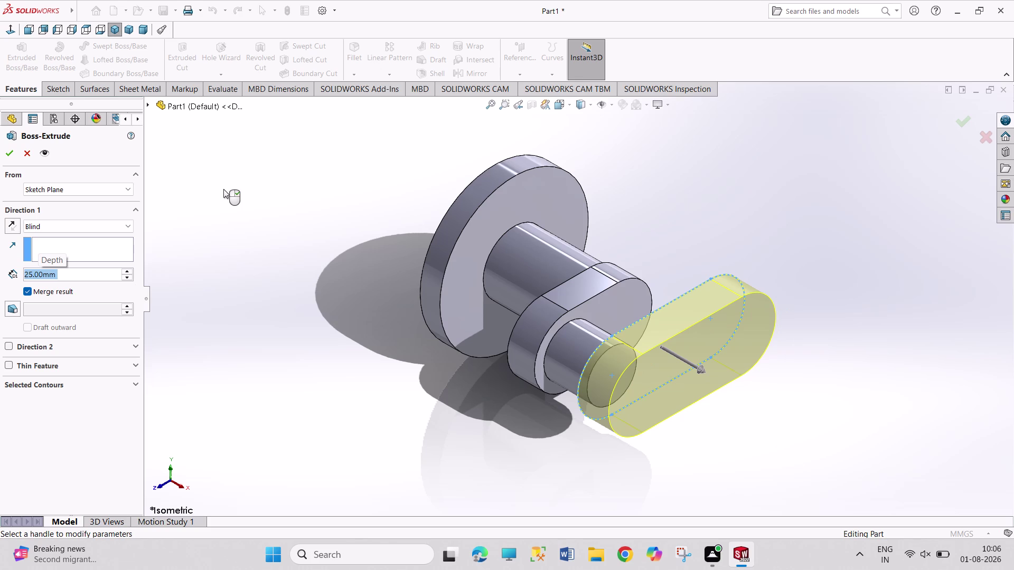
click(8, 158)
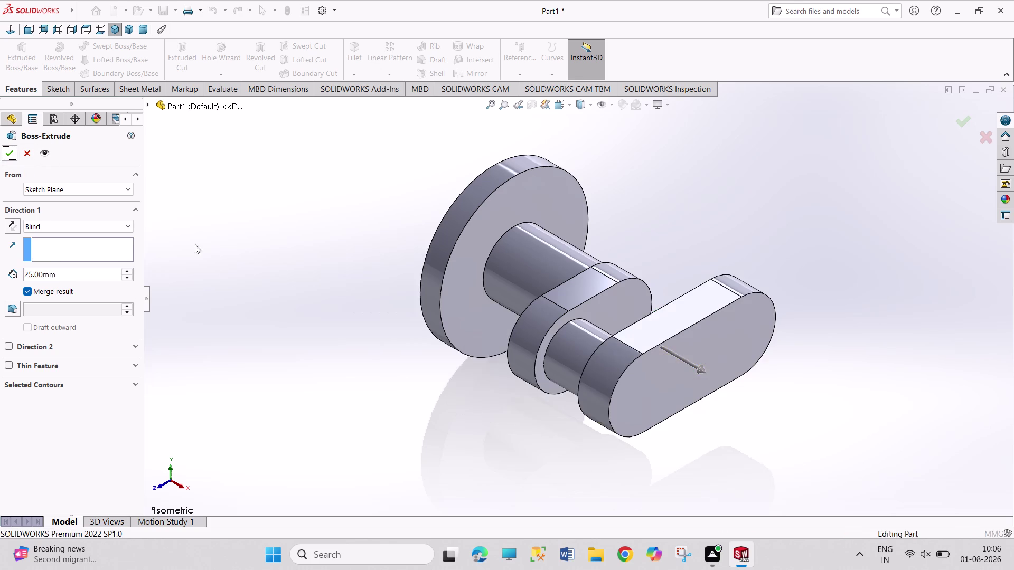
Start Sketch6 on the web's flat end face.
click(287, 300)
click(740, 368)
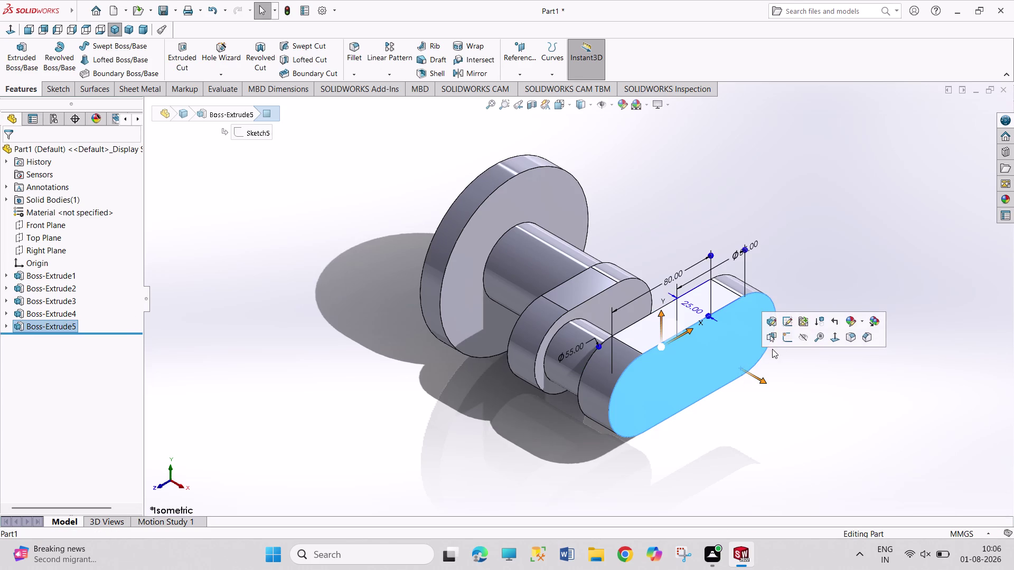
click(787, 341)
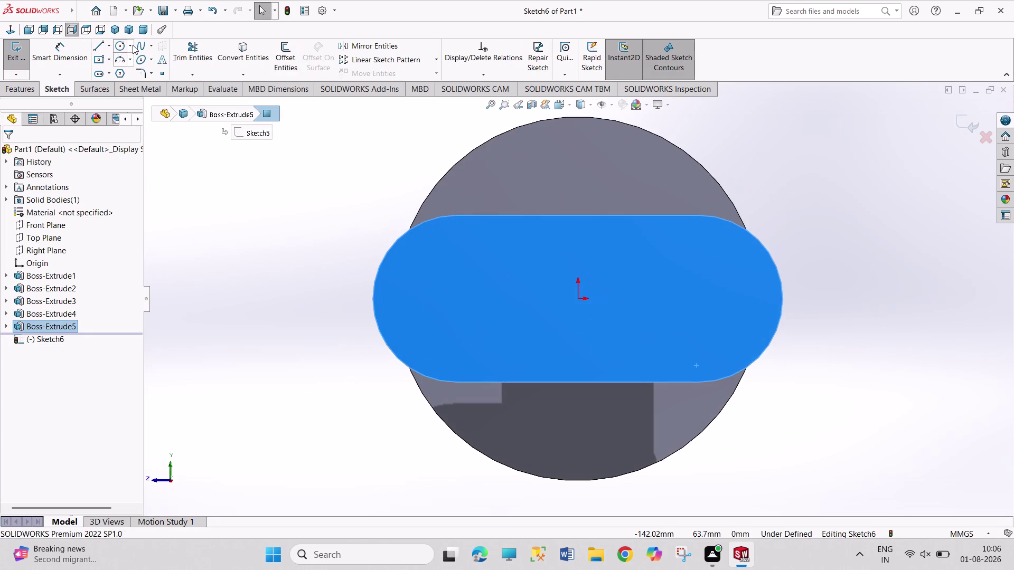
Draw a circle near the web's right end and dimension its diameter to 45 mm.
click(122, 47)
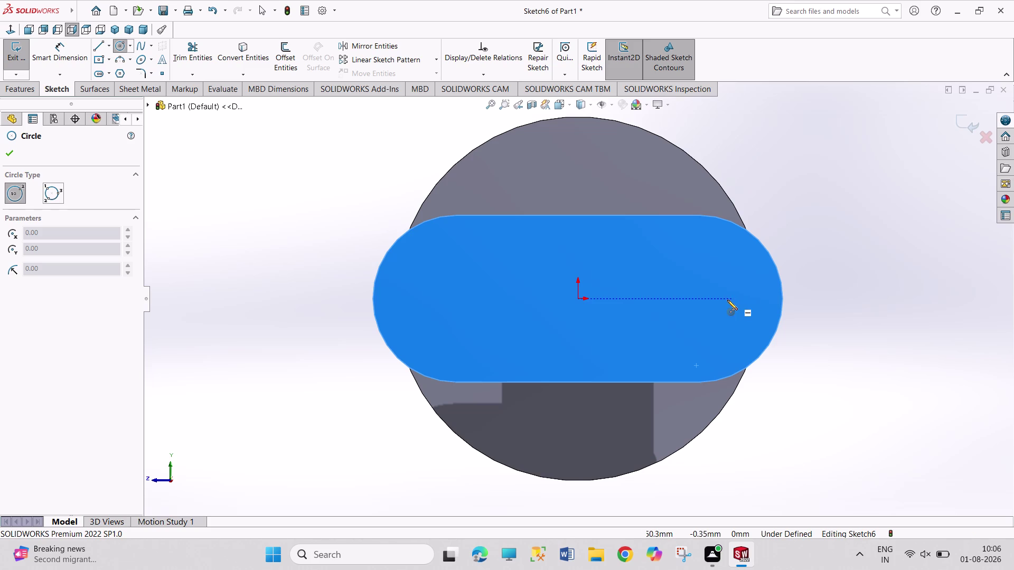
click(711, 300)
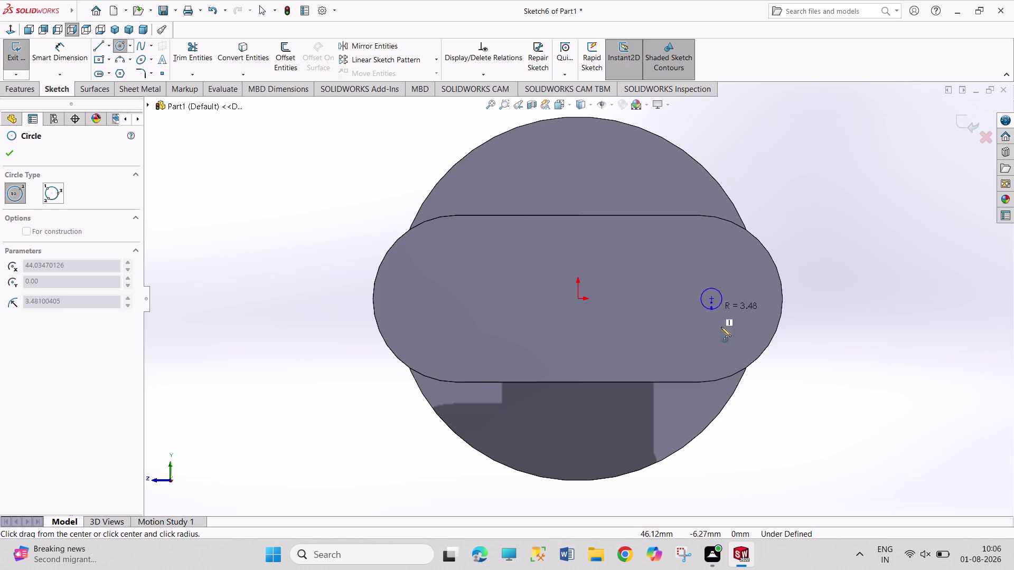
click(727, 341)
right_drag(917, 307, 873, 209)
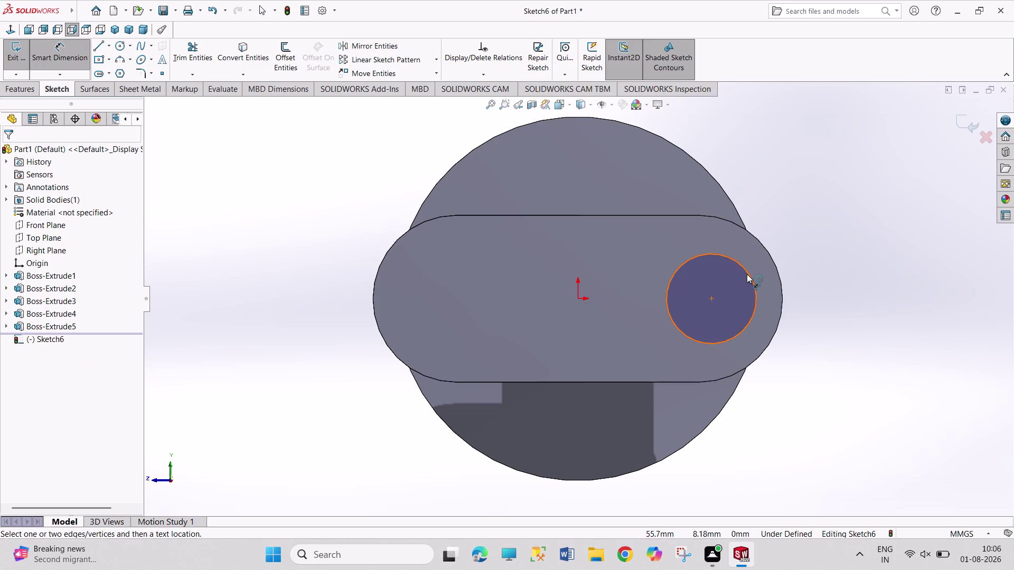
click(746, 274)
click(817, 227)
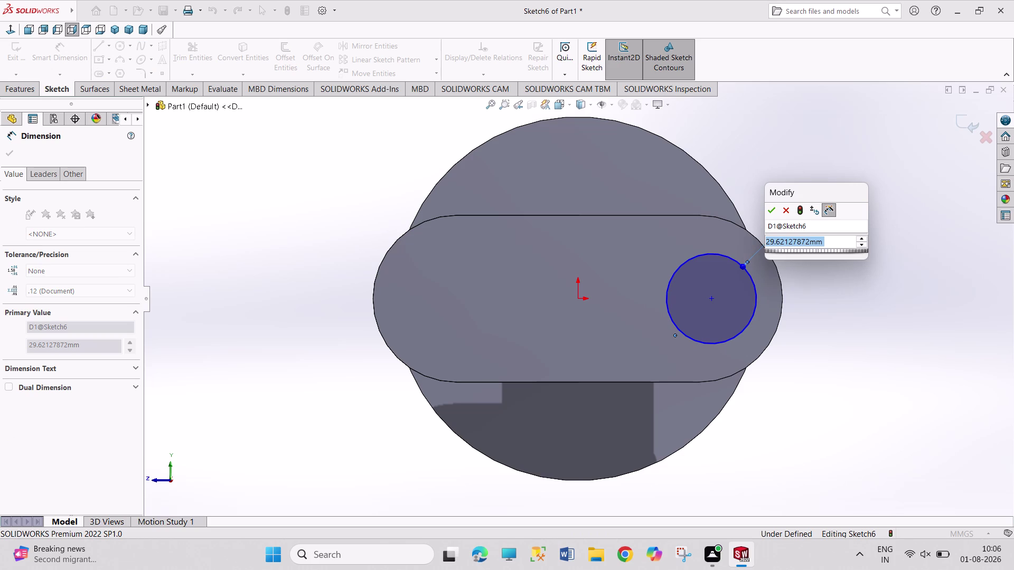
text(45)
key(Return)
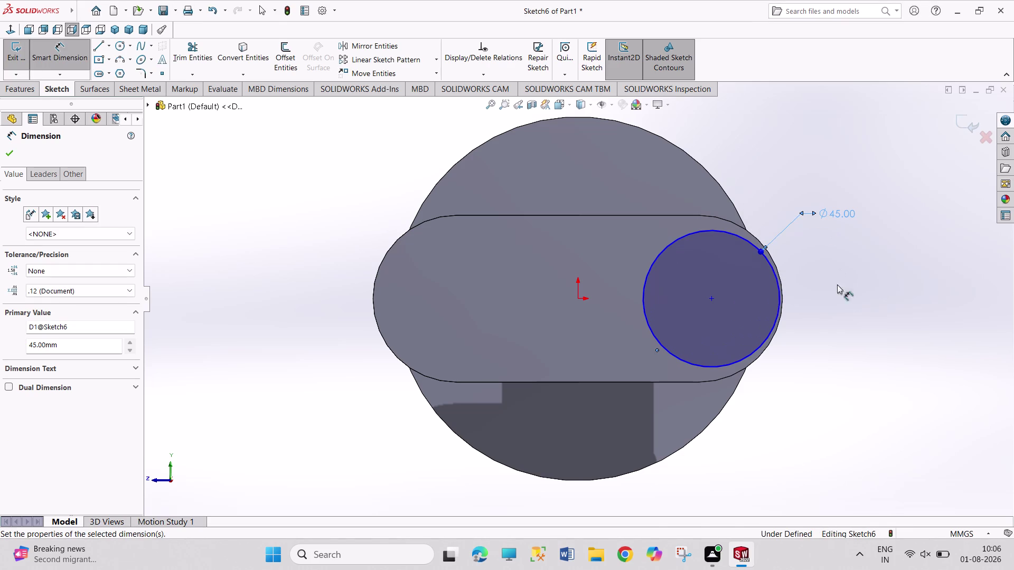
right_click(869, 323)
click(886, 354)
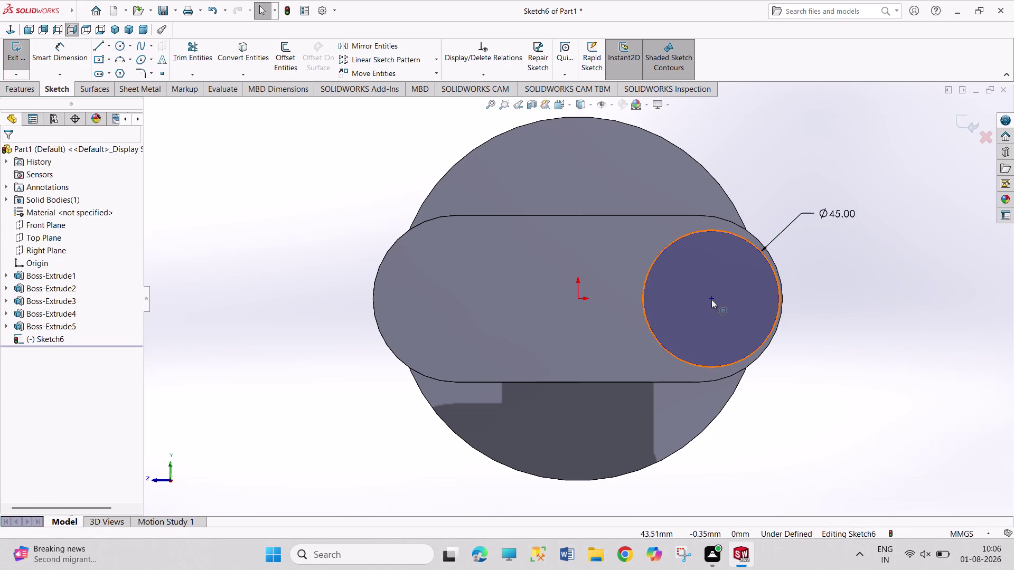
Make the circle's centre horizontal with the sketch origin.
click(711, 299)
click(578, 300)
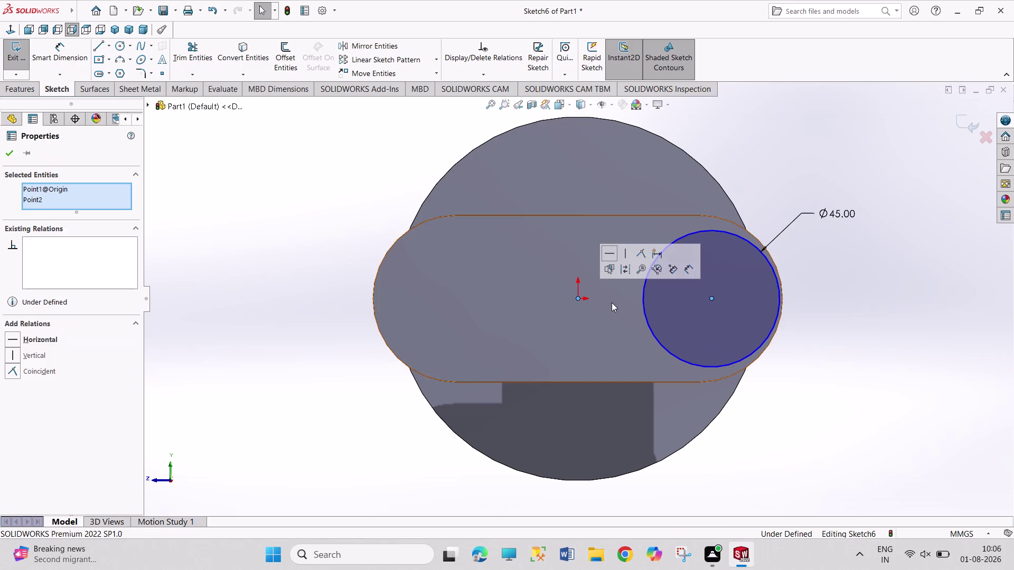
click(609, 256)
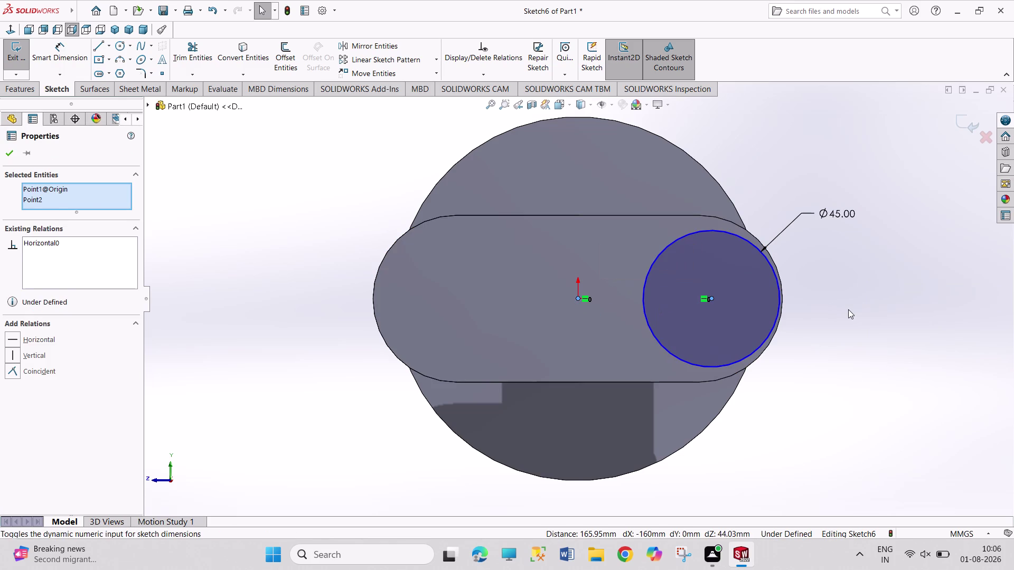
click(848, 309)
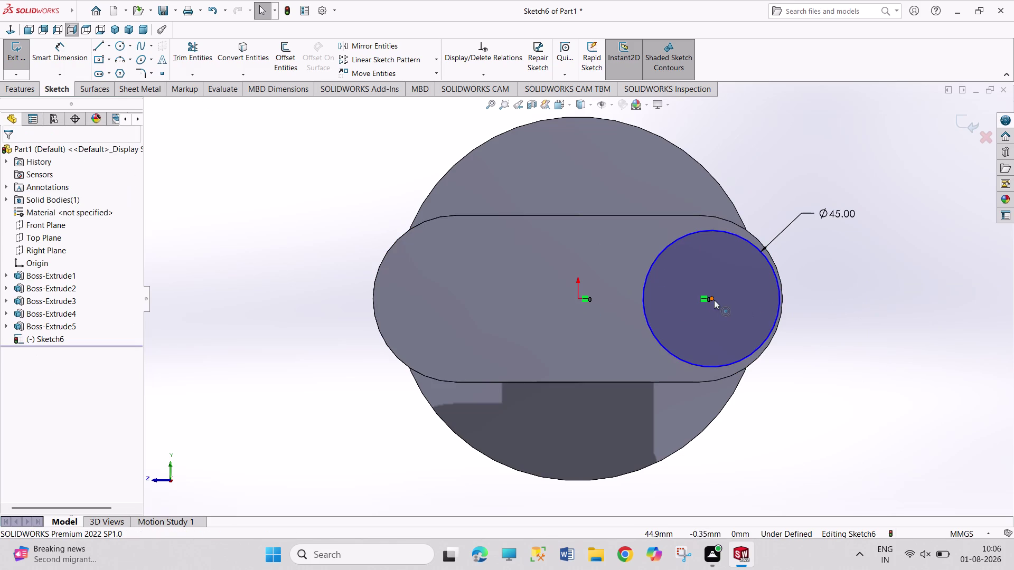
drag(713, 299, 701, 295)
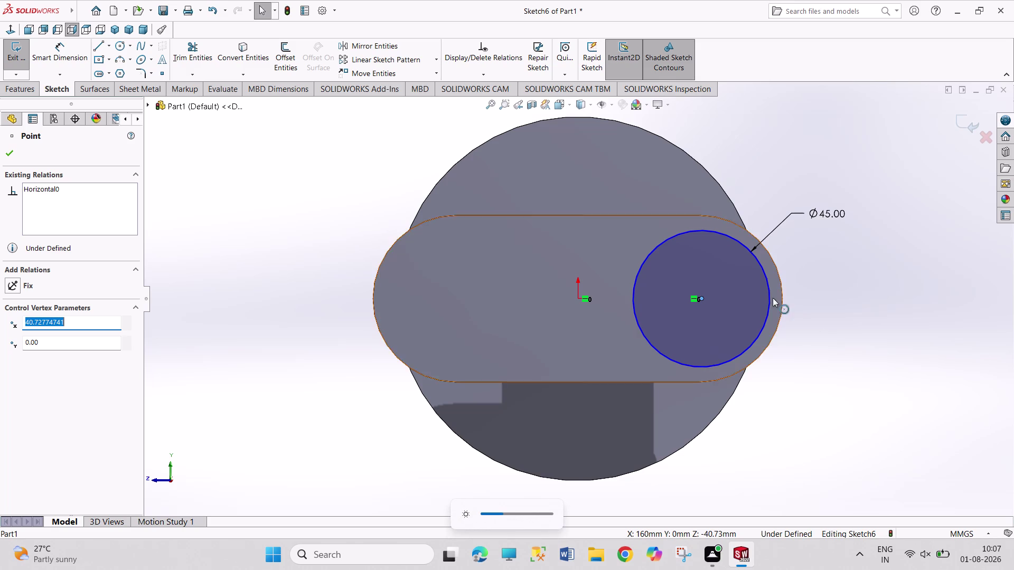
click(783, 293)
click(768, 302)
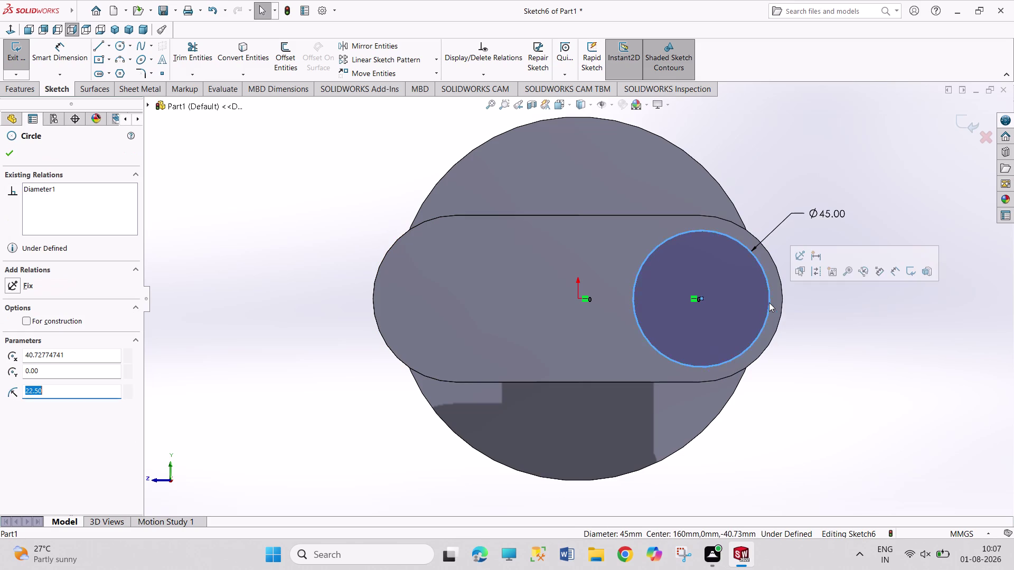
click(835, 331)
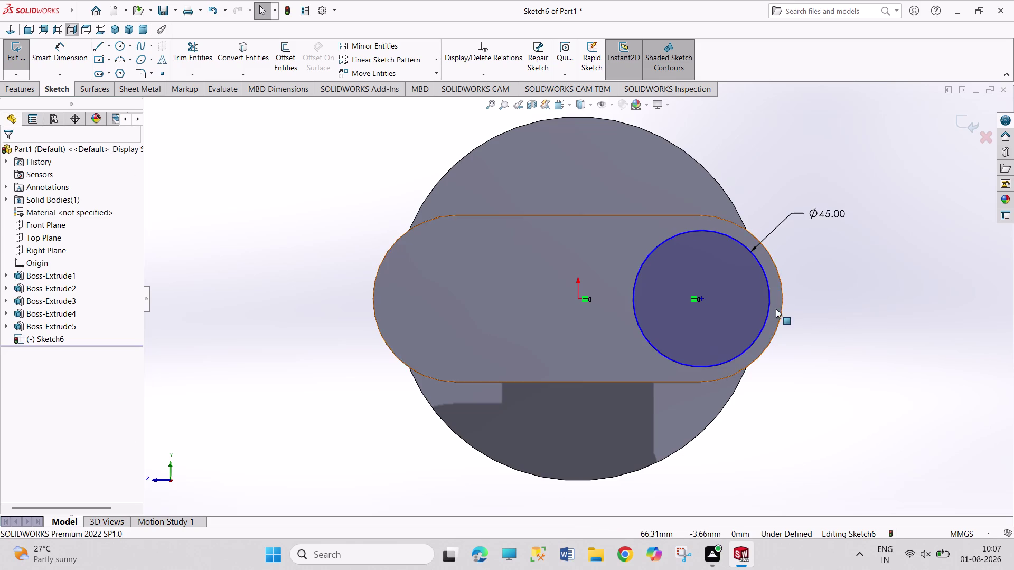
Make the 45 mm circle concentric with the web's rounded end and exit the sketch.
click(780, 312)
click(765, 316)
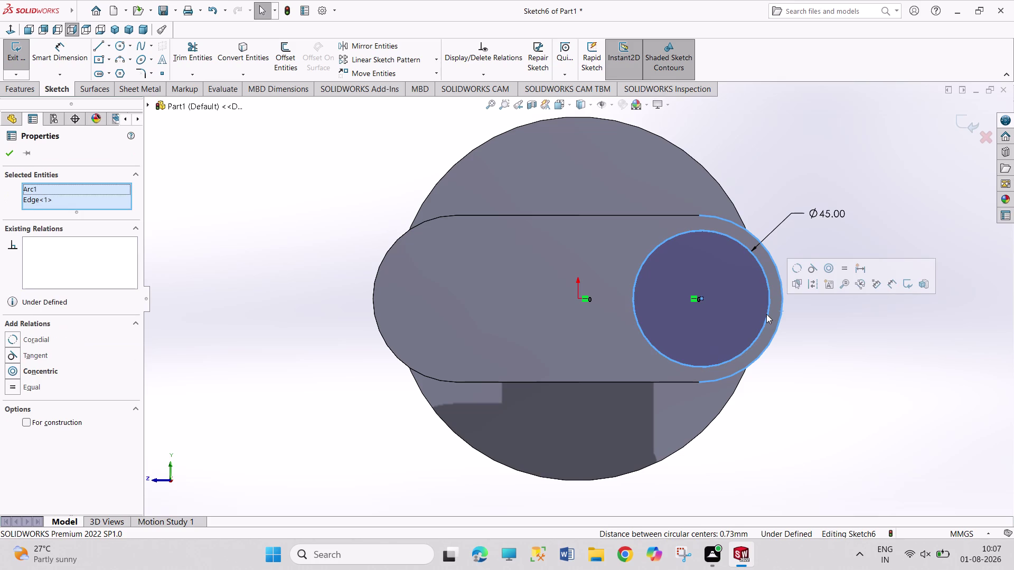
click(826, 271)
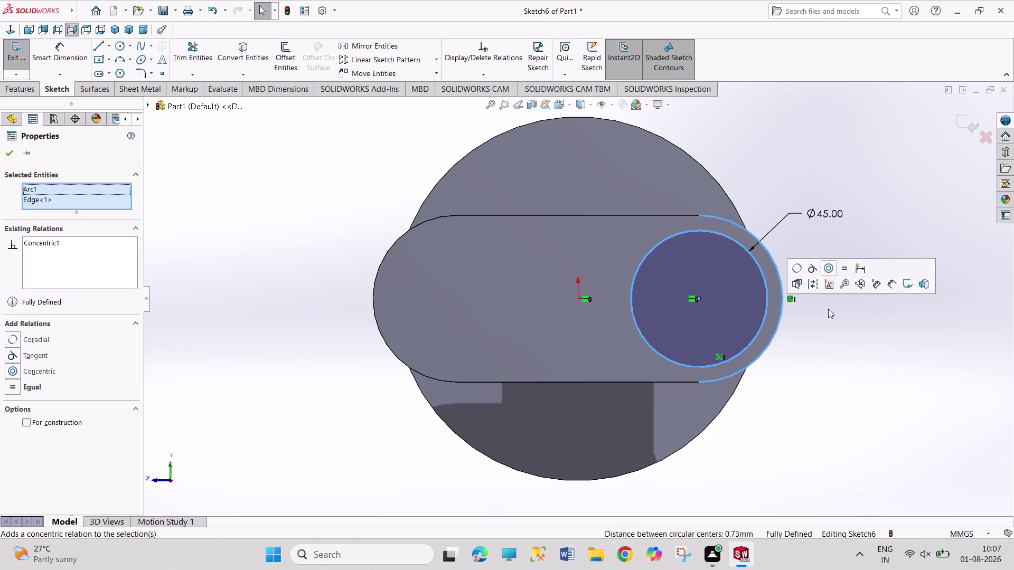
click(834, 345)
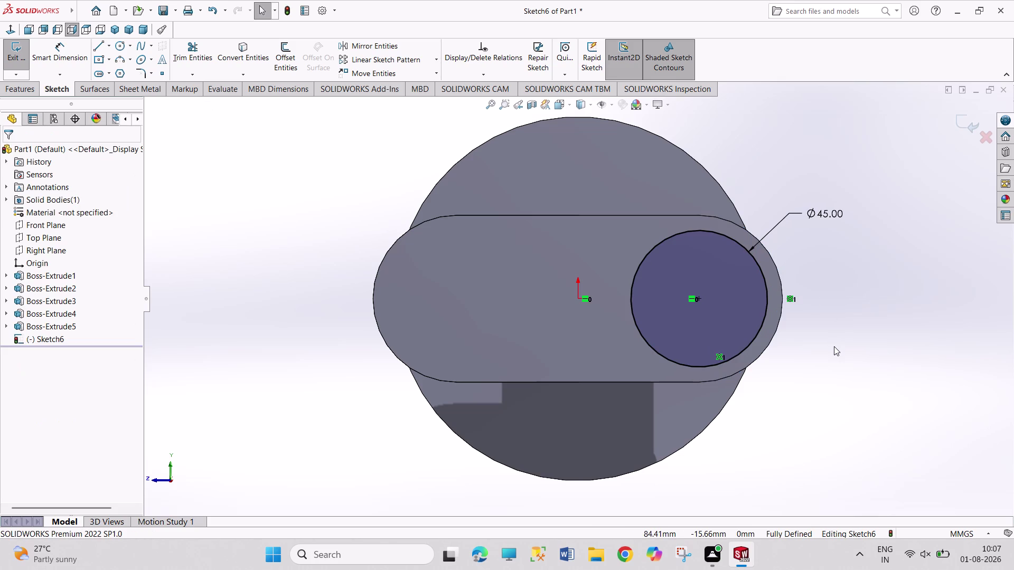
click(824, 217)
click(838, 296)
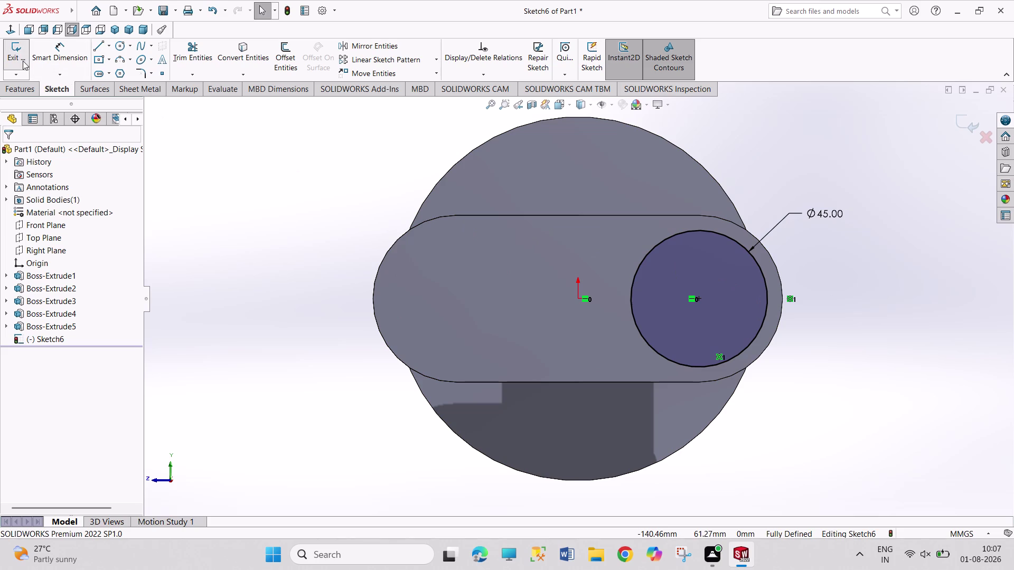
click(20, 58)
Extrude the 45 mm circle 35 mm to form the crankpin.
click(27, 56)
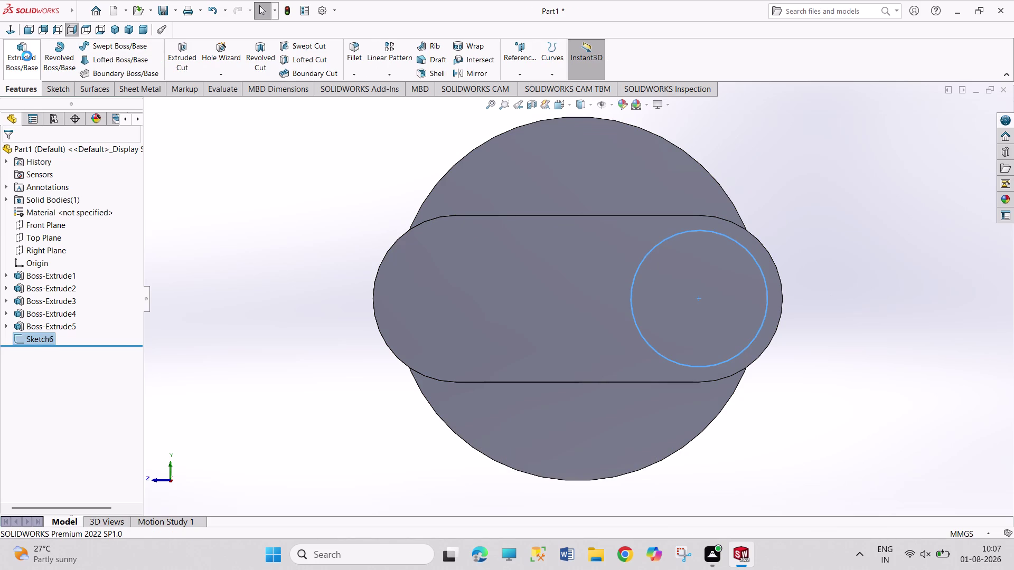
click(115, 30)
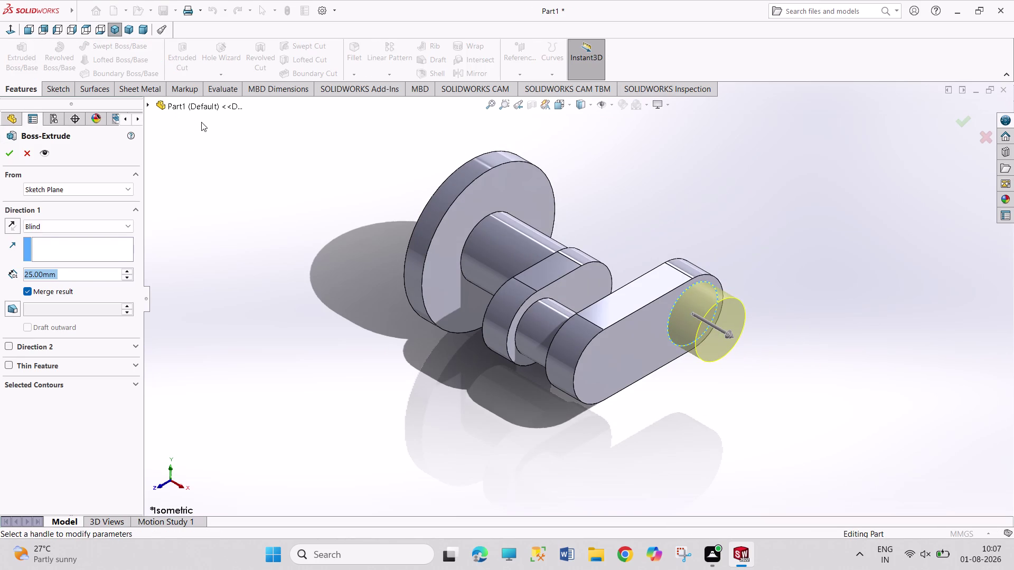
text(35)
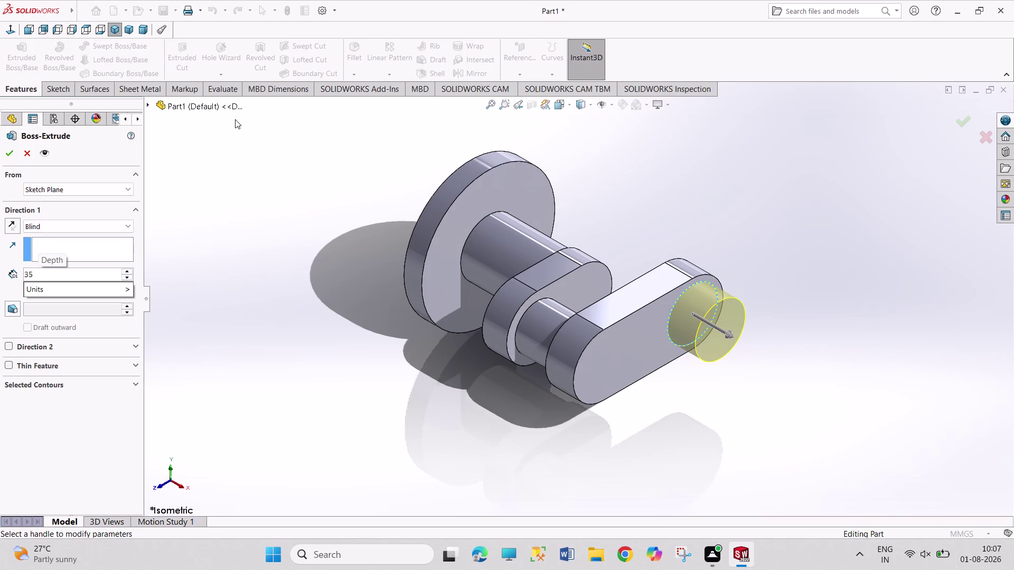
key(Return)
click(2, 153)
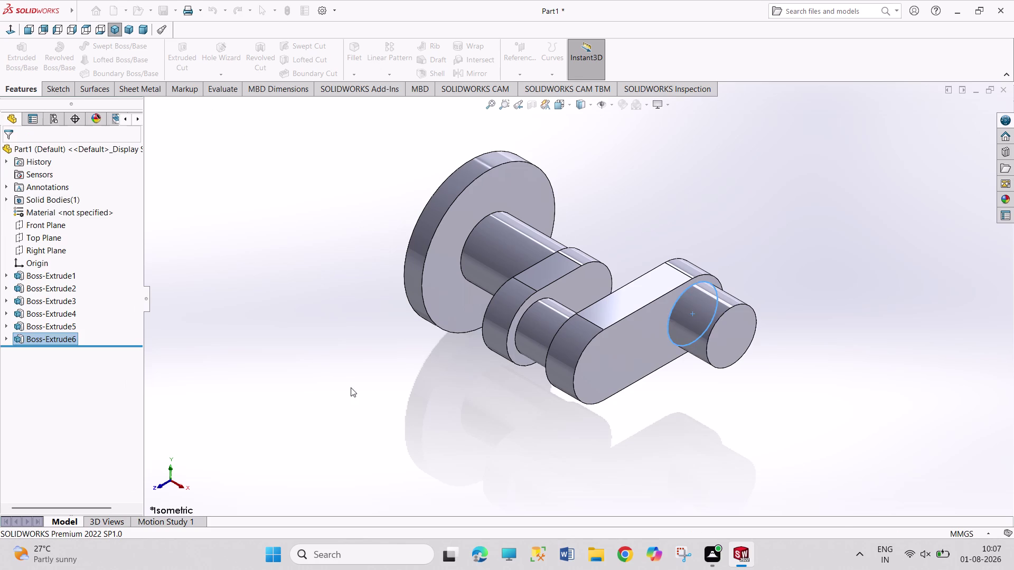
Start a new sketch on the crankpin's flat end face.
click(351, 387)
click(730, 341)
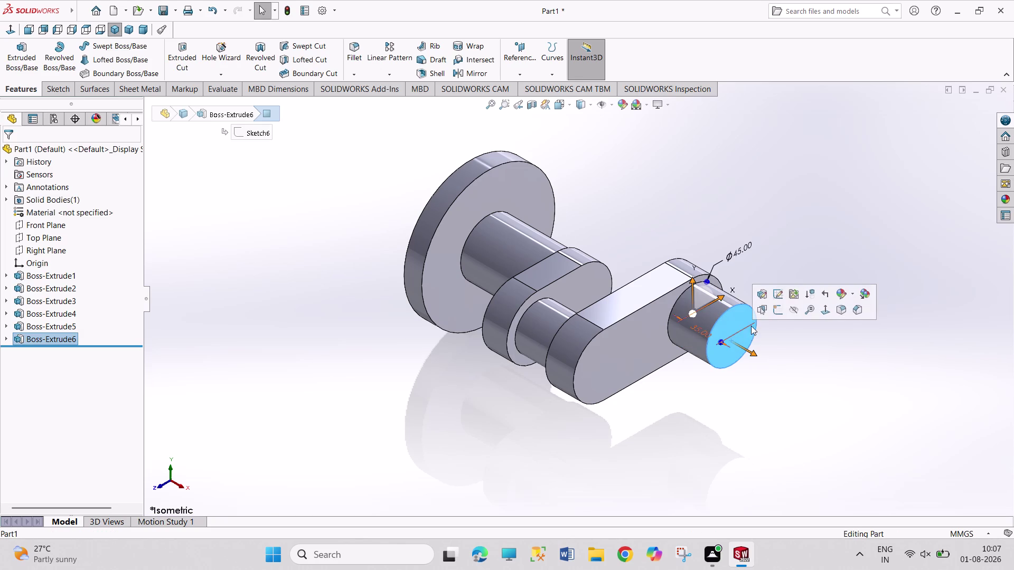
click(776, 311)
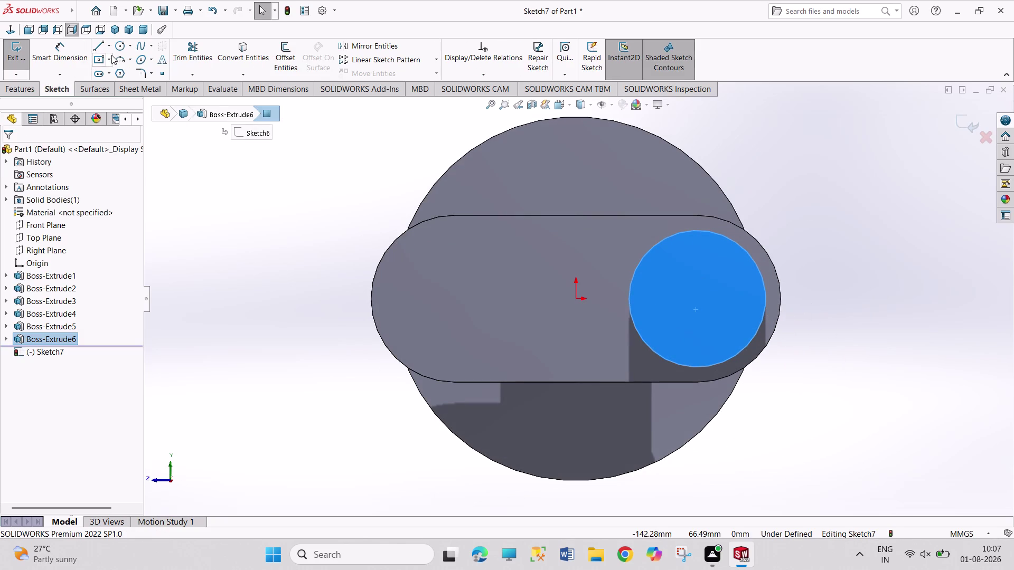
click(118, 45)
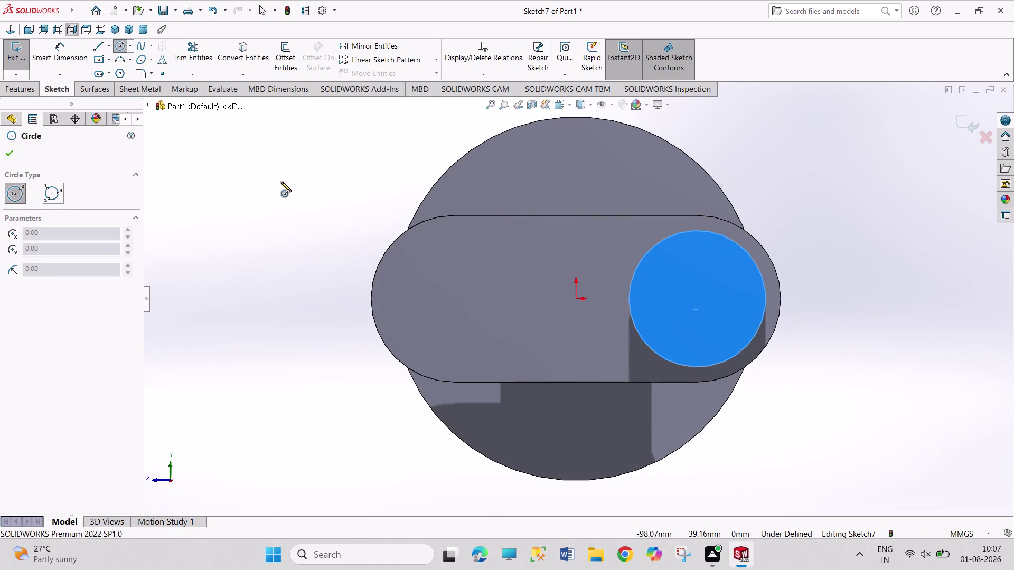
Draw a circle at the pin's centre and dimension it to 55 mm.
click(695, 310)
click(728, 391)
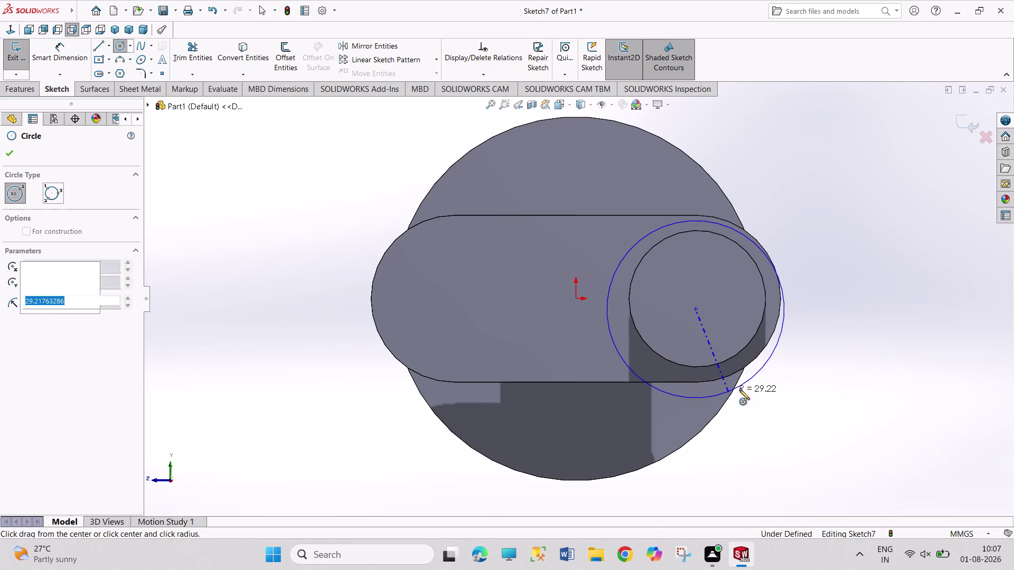
right_drag(806, 347, 787, 146)
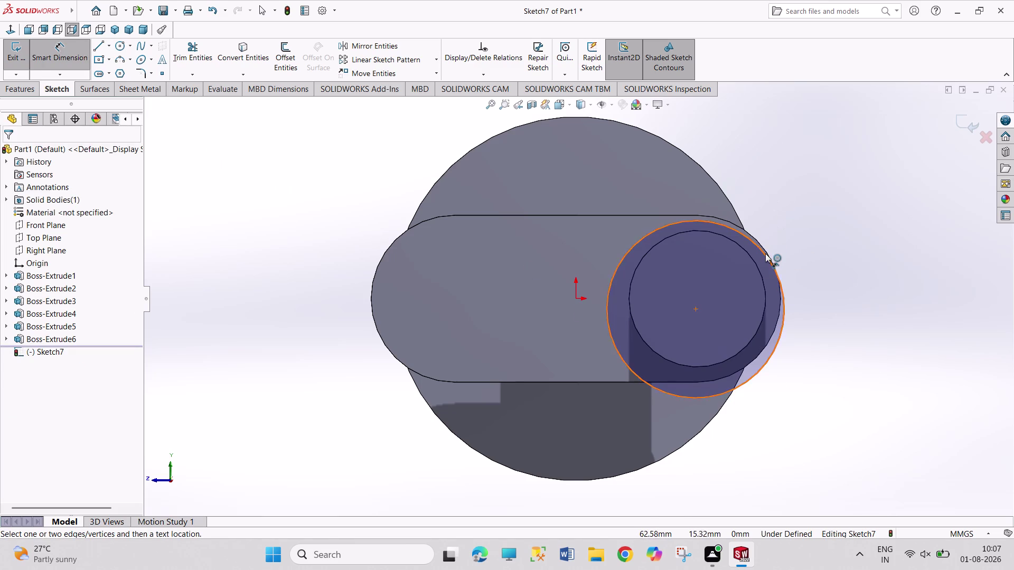
click(765, 254)
click(778, 210)
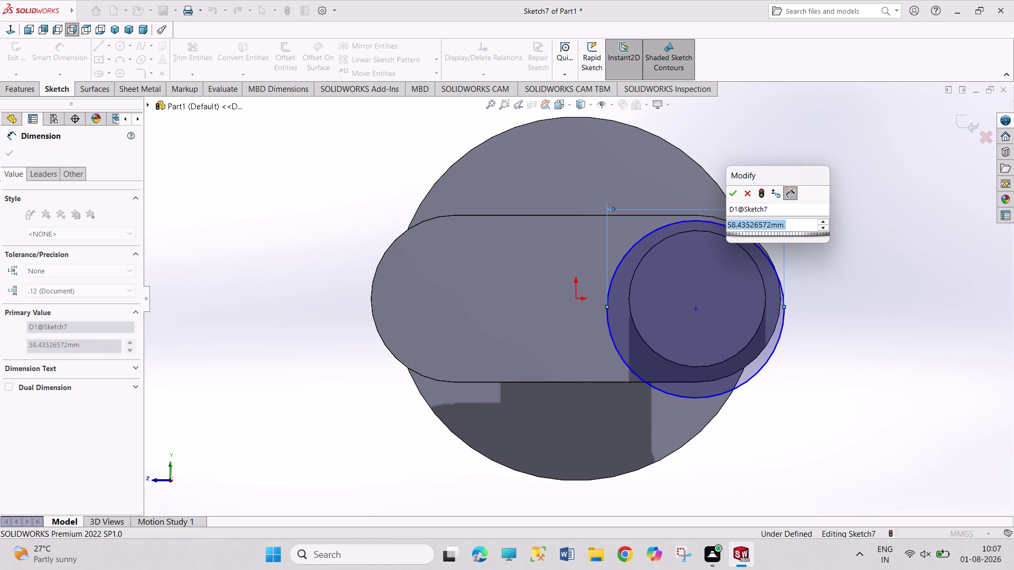
text(55)
key(Return)
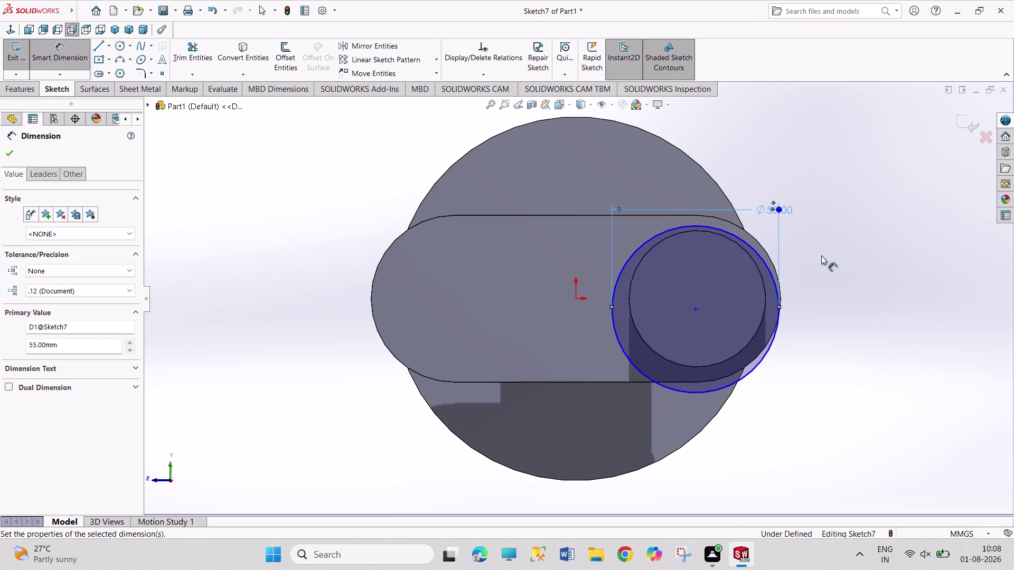
right_click(838, 268)
click(851, 302)
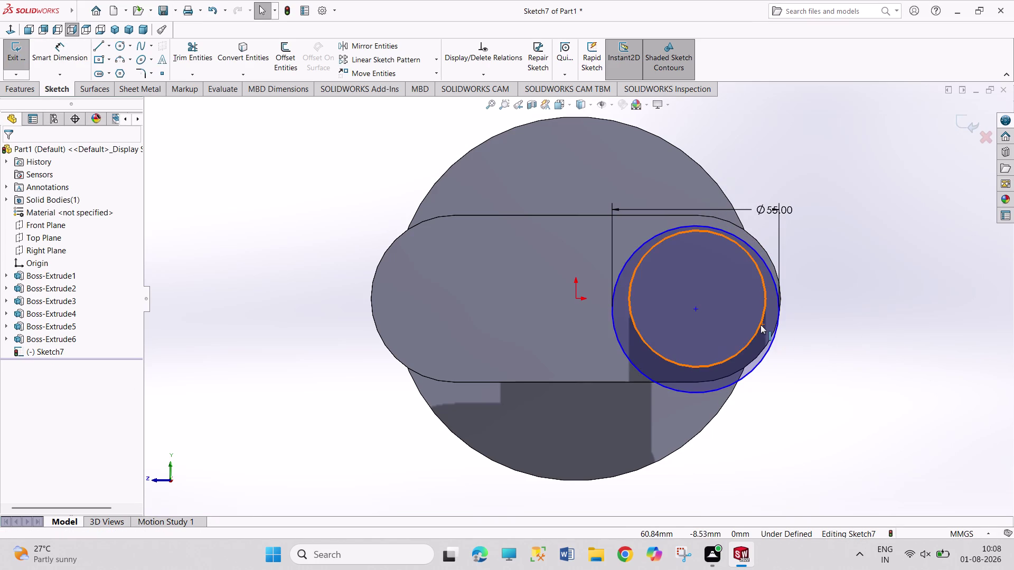
Make the 55 mm circle concentric with the boss edge and move its dimension label aside.
click(760, 325)
click(774, 335)
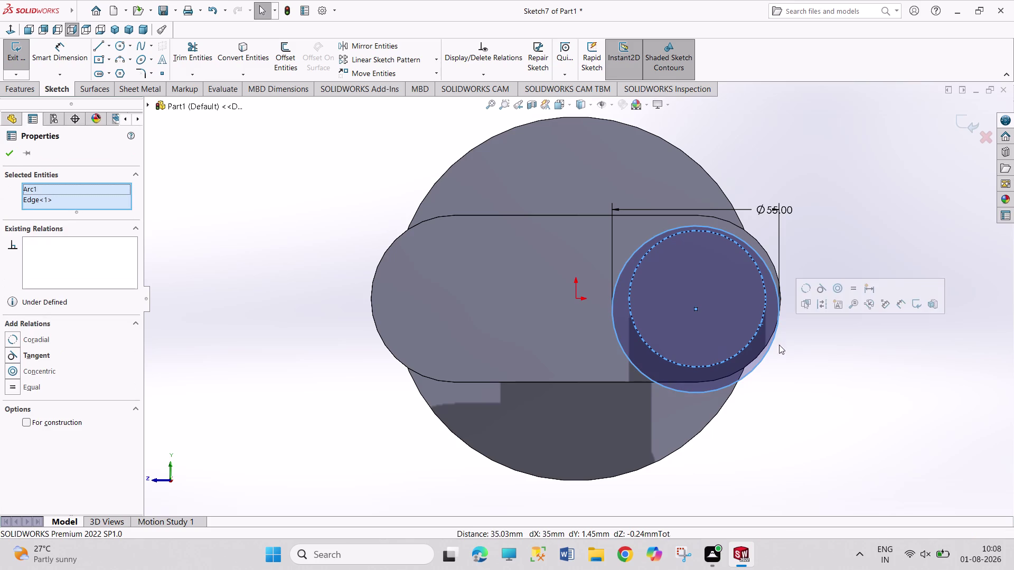
click(840, 291)
click(830, 363)
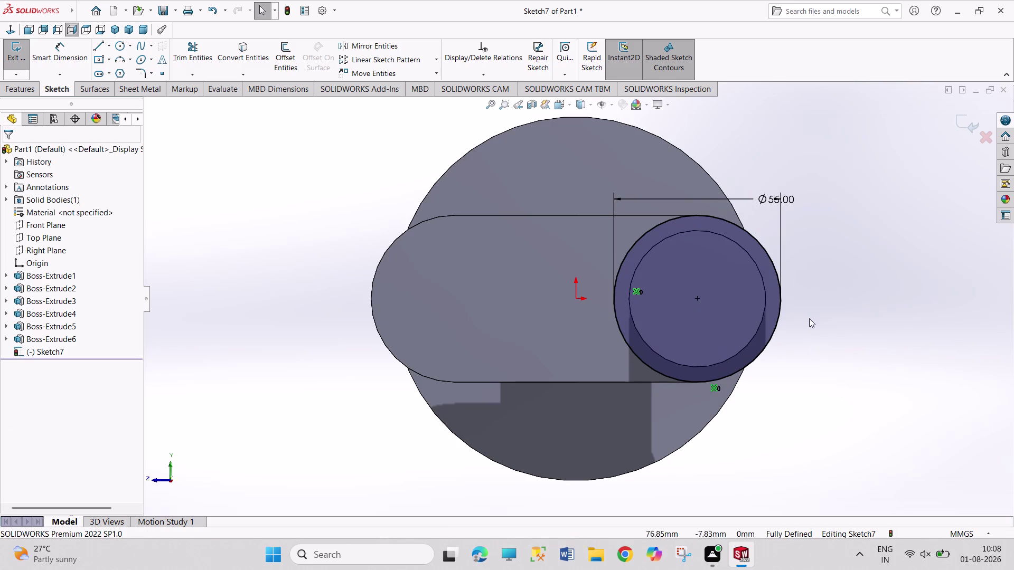
drag(788, 200, 812, 204)
click(847, 284)
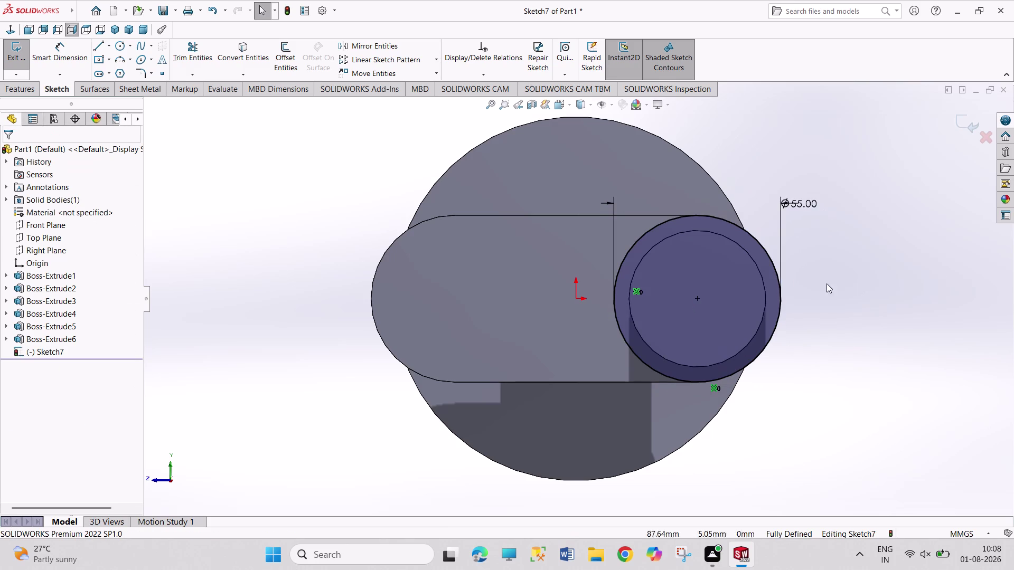
drag(809, 200, 849, 197)
click(845, 273)
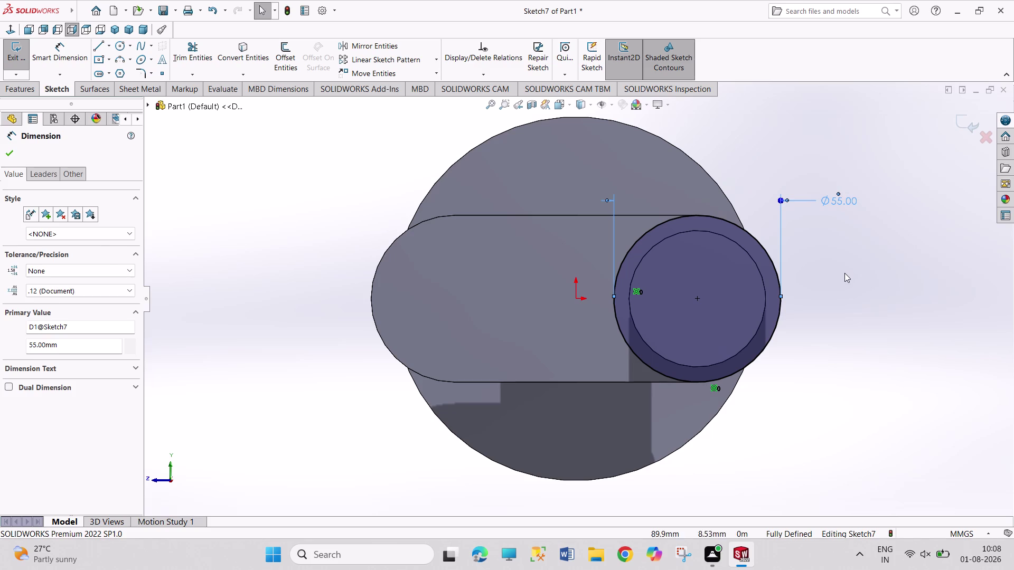
click(119, 44)
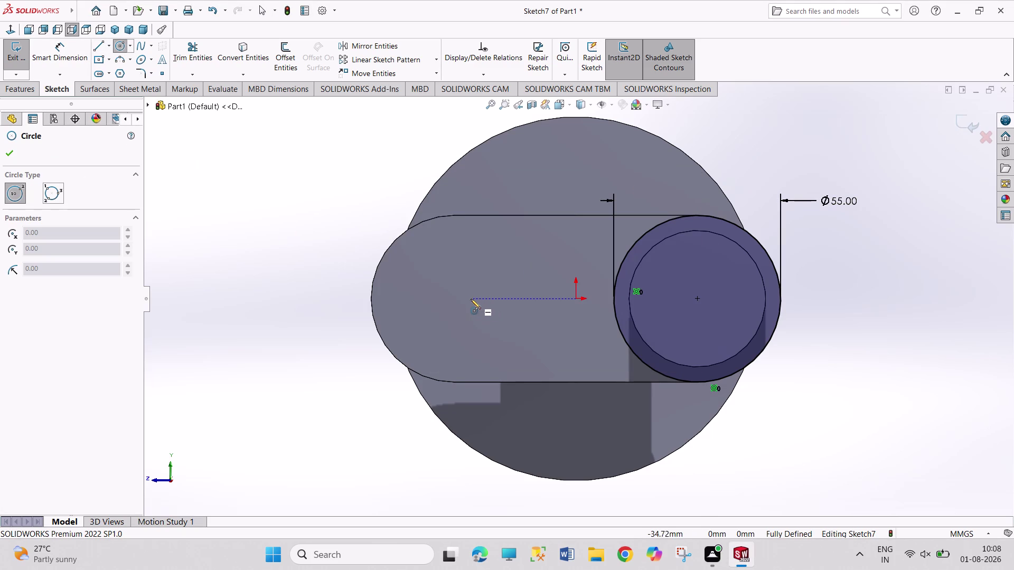
Draw a circle on the left lobe and dimension it 55 mm.
click(468, 296)
click(494, 360)
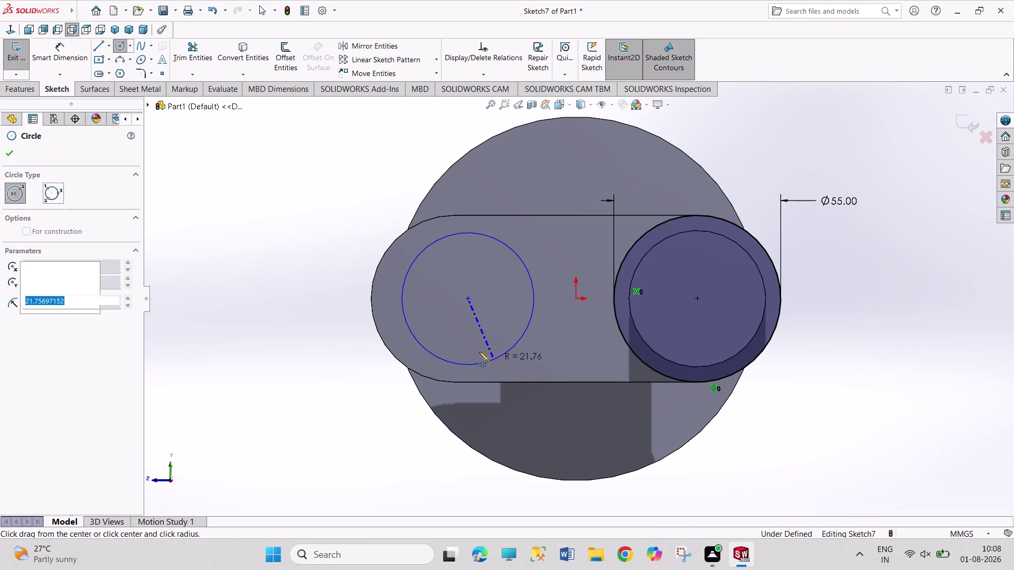
right_drag(280, 236, 288, 111)
click(401, 288)
click(346, 218)
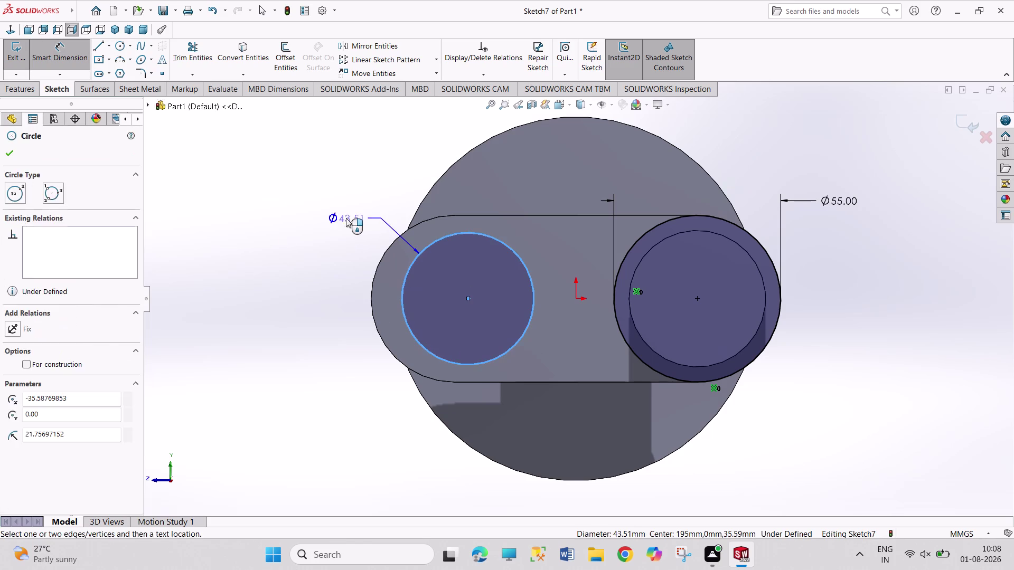
text(55)
key(Return)
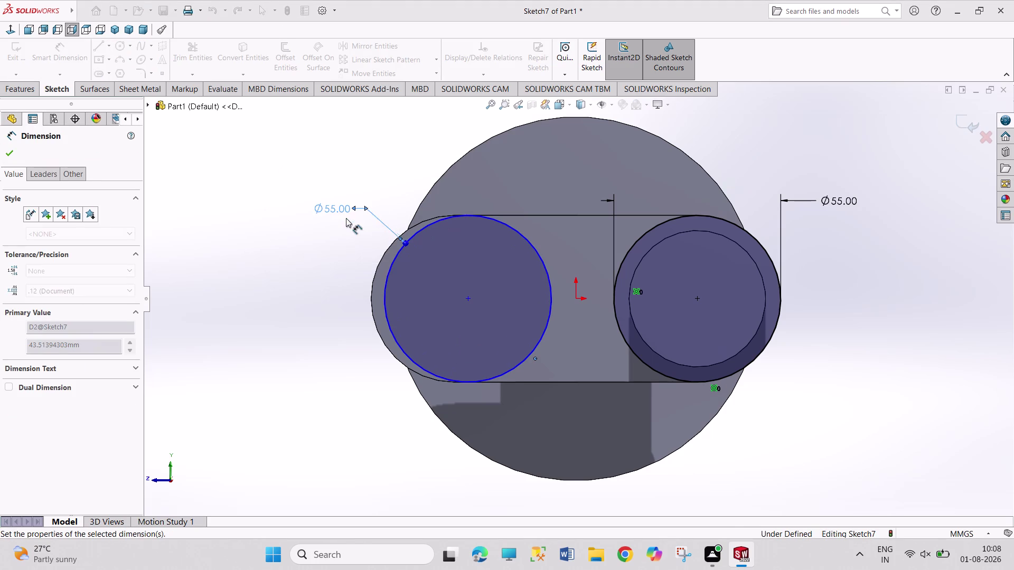
right_click(258, 269)
click(286, 302)
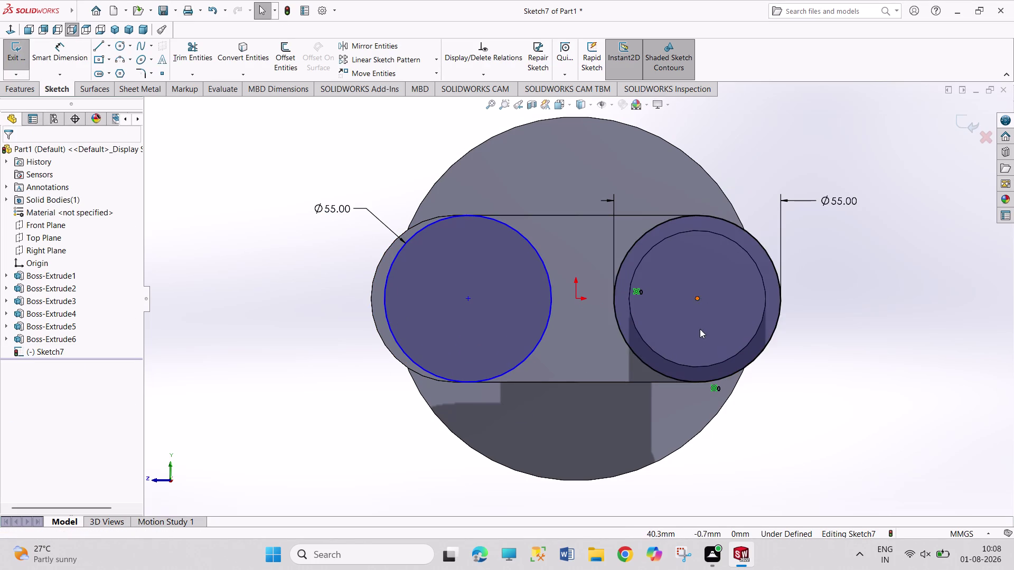
Make the left and right circles equal and delete the redundant left diameter dimension.
click(701, 382)
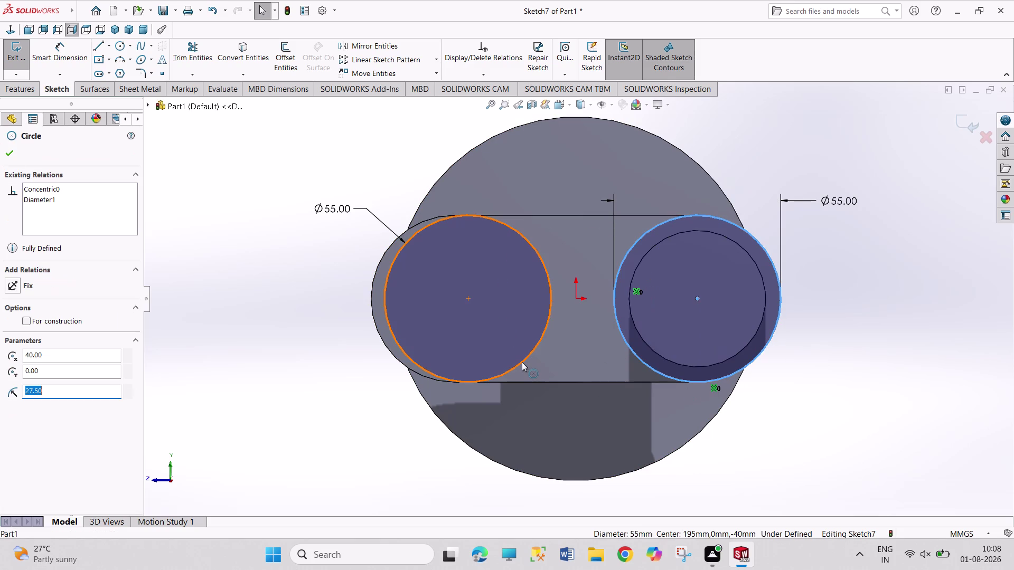
click(521, 362)
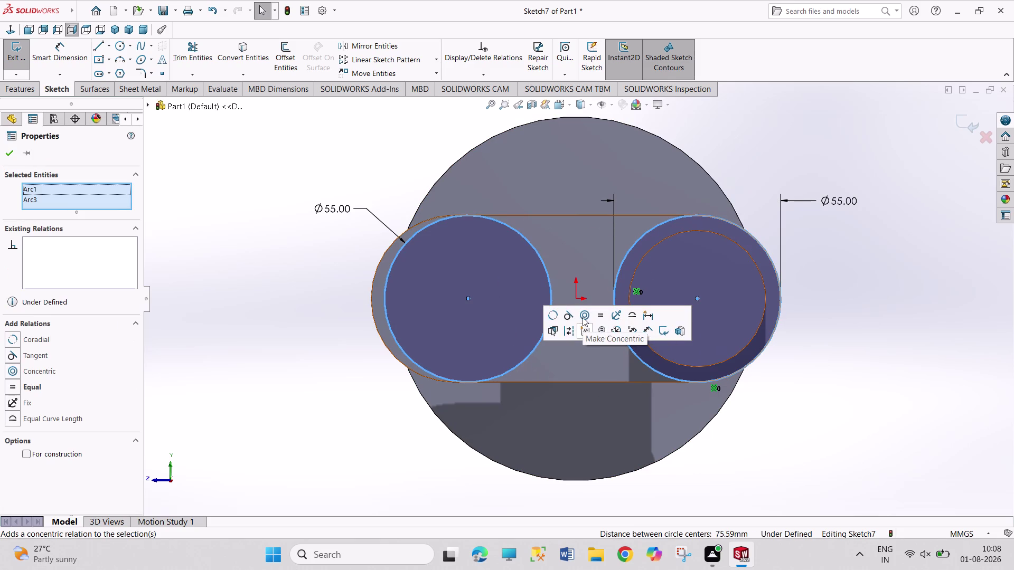
click(596, 314)
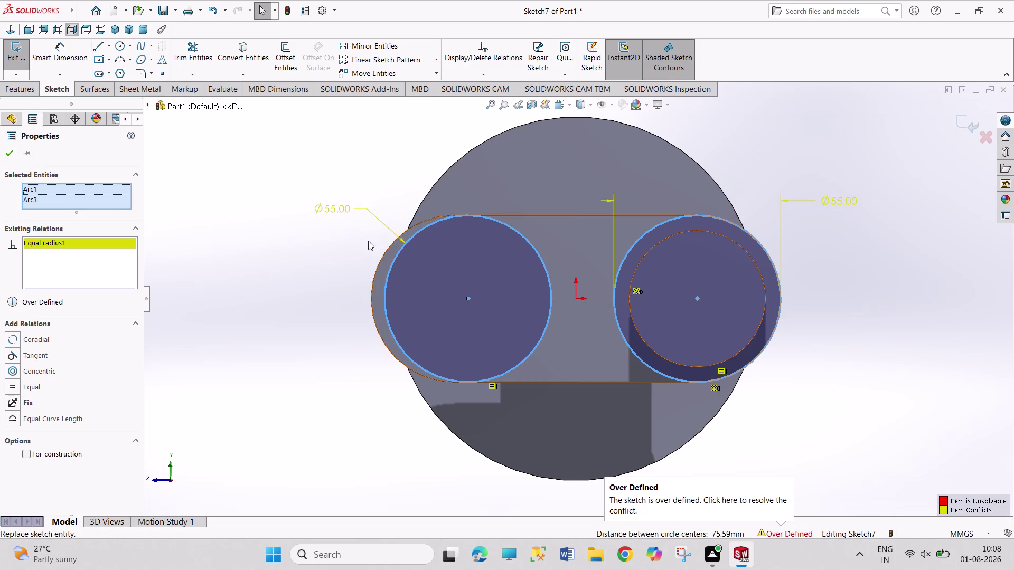
right_click(343, 215)
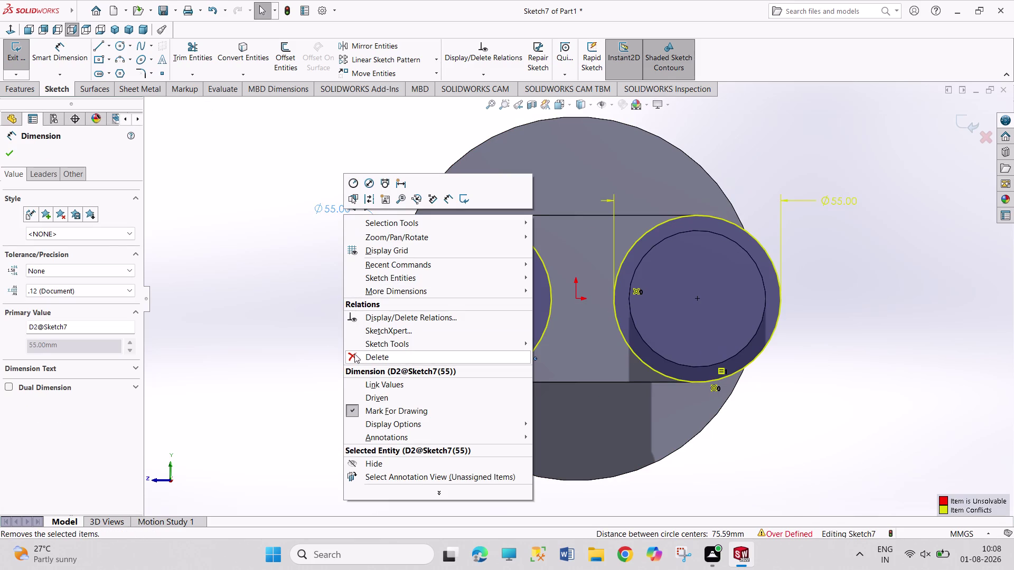
click(354, 354)
click(271, 316)
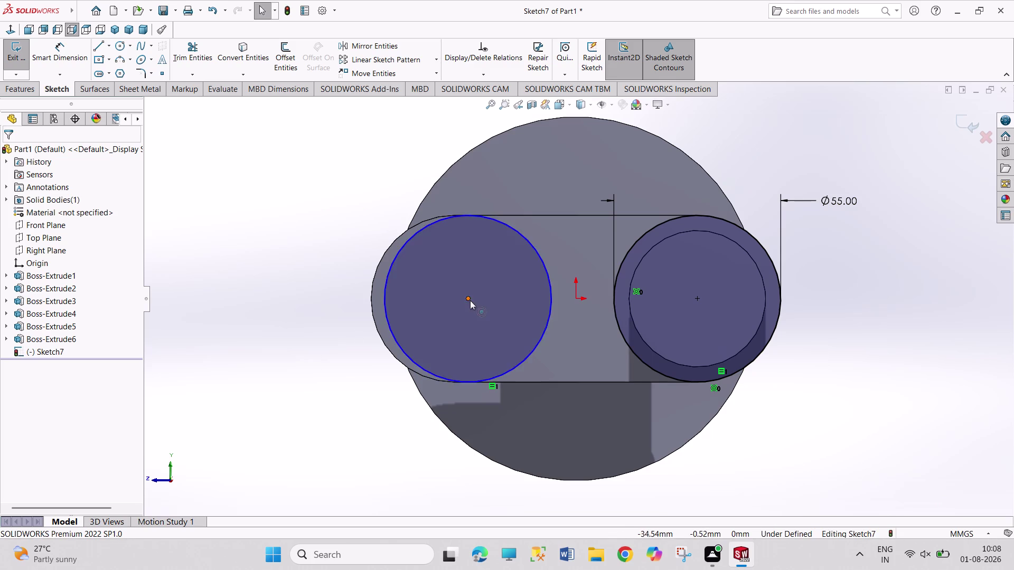
Add a Horizontal relation between the two circle centres.
click(467, 300)
click(698, 300)
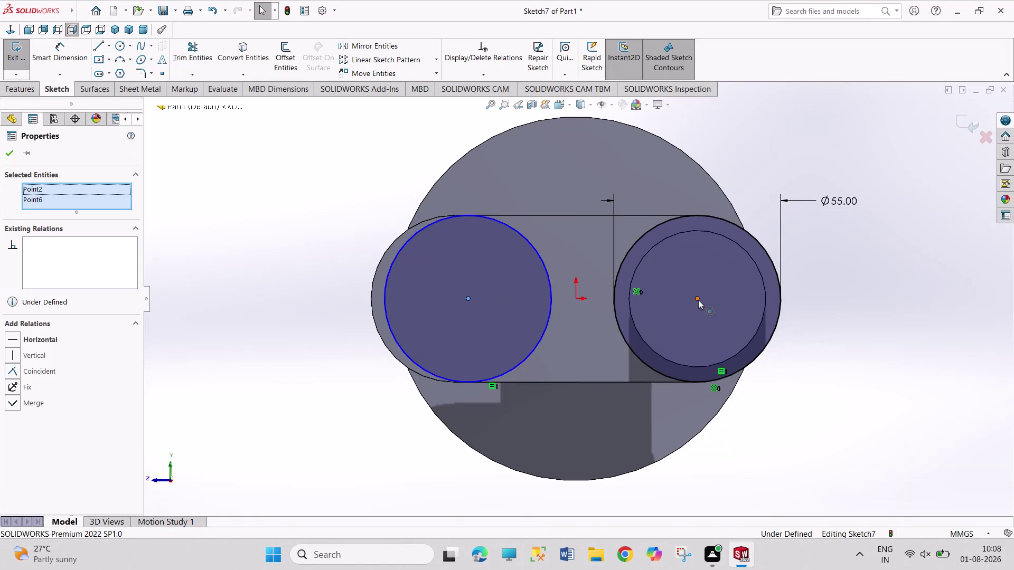
click(735, 254)
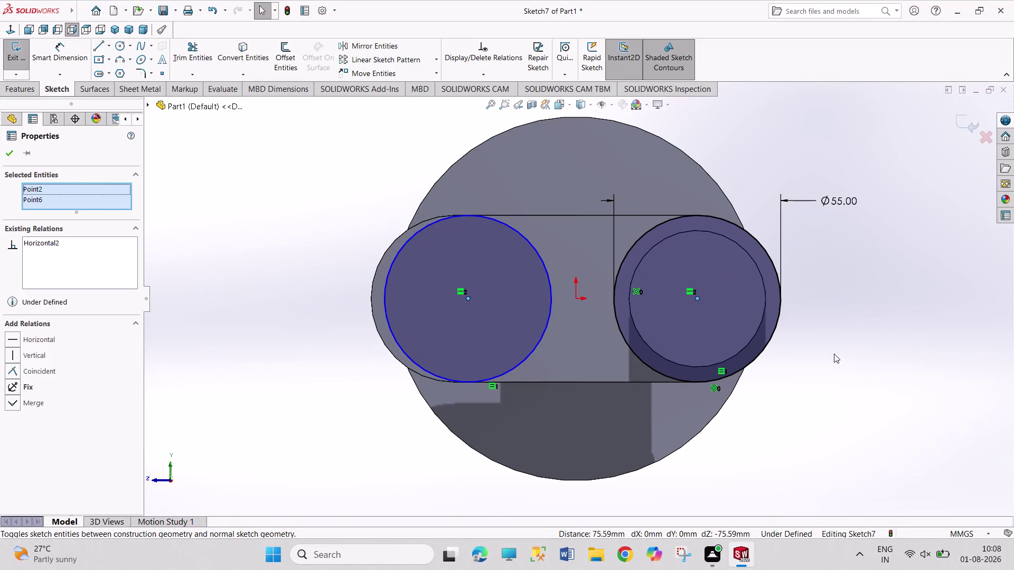
click(844, 358)
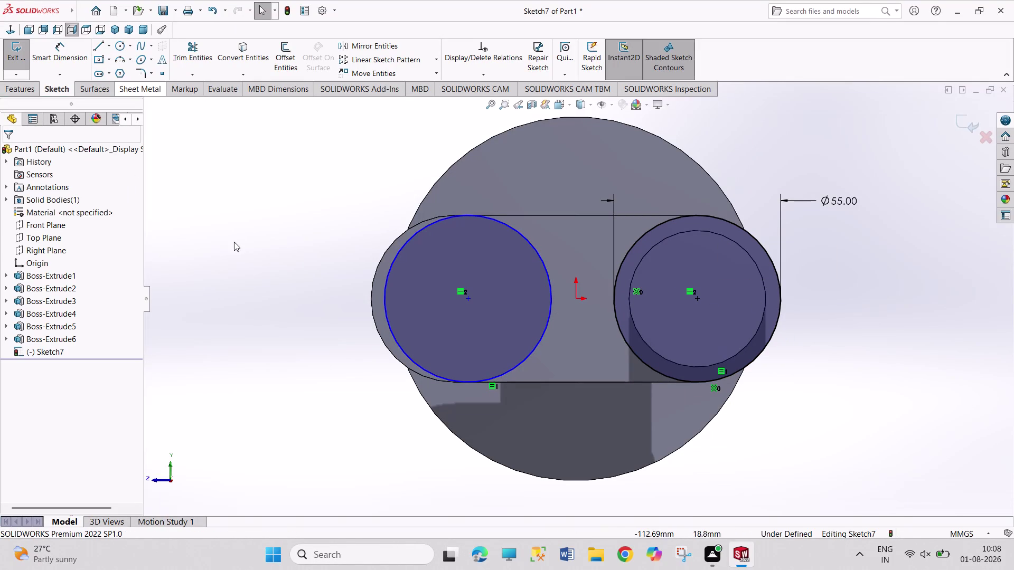
Dimension the centre-to-centre distance between the circles as 40 mm.
right_drag(234, 242, 236, 143)
click(469, 301)
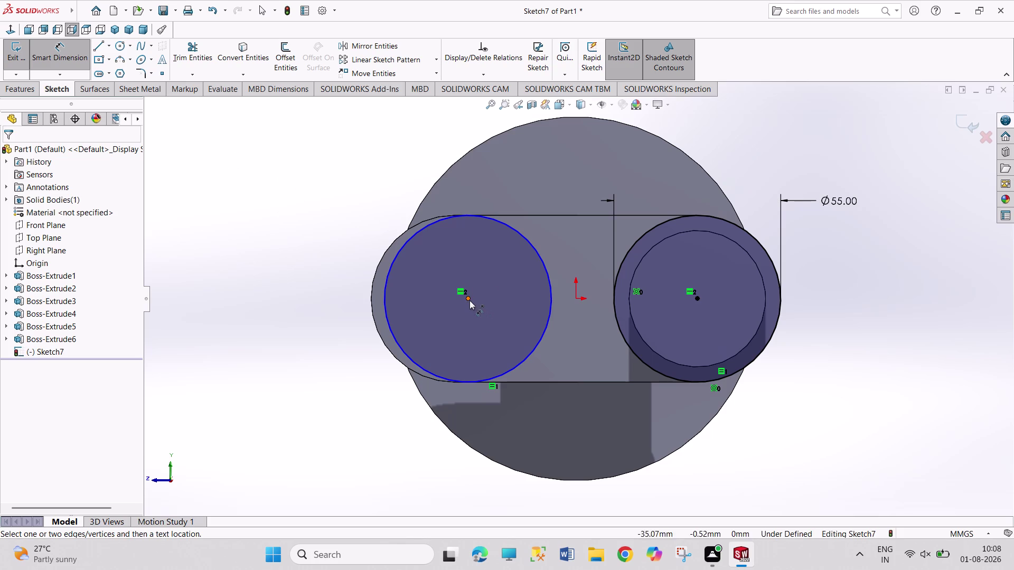
click(698, 301)
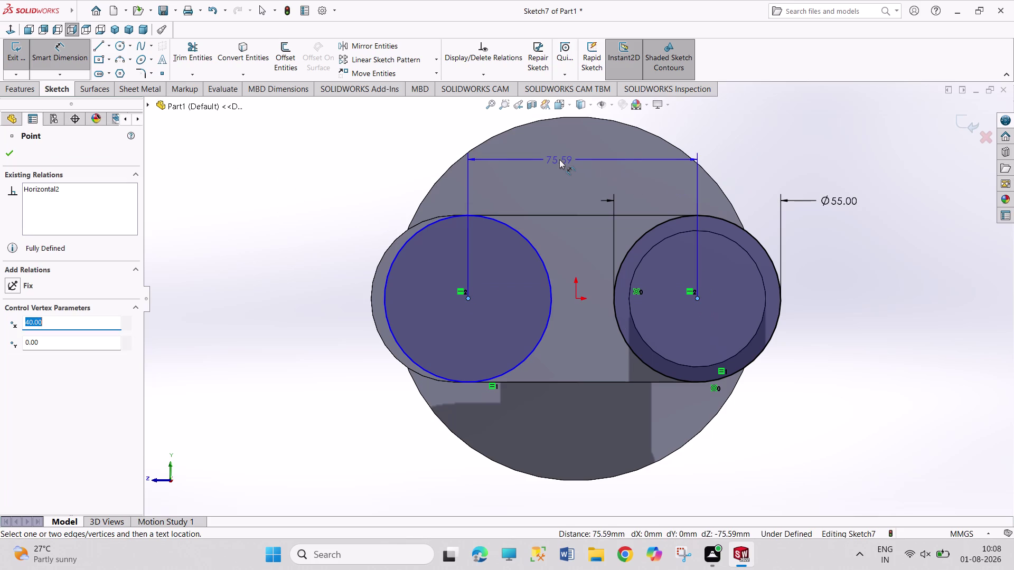
click(559, 159)
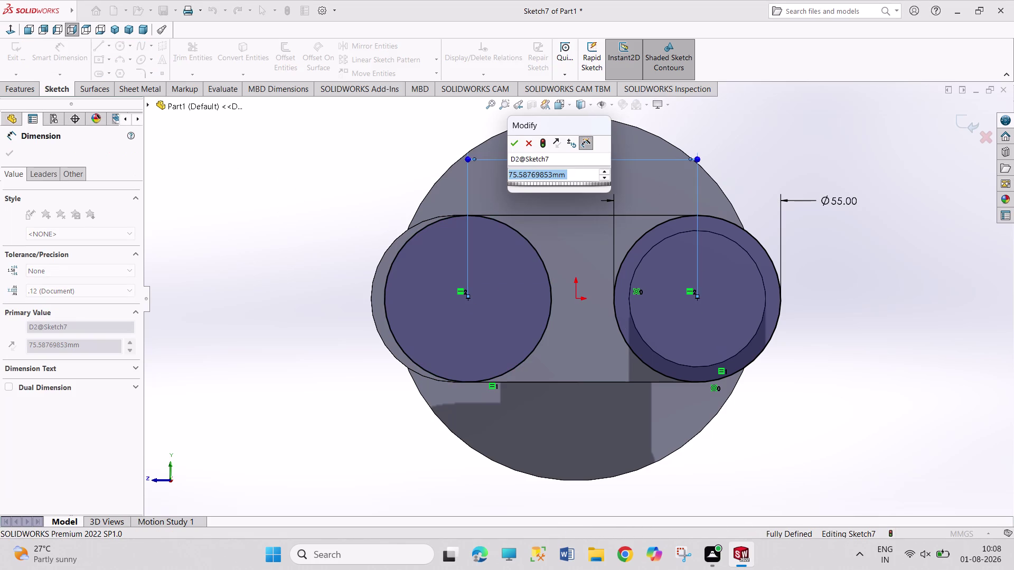
text(40)
key(Return)
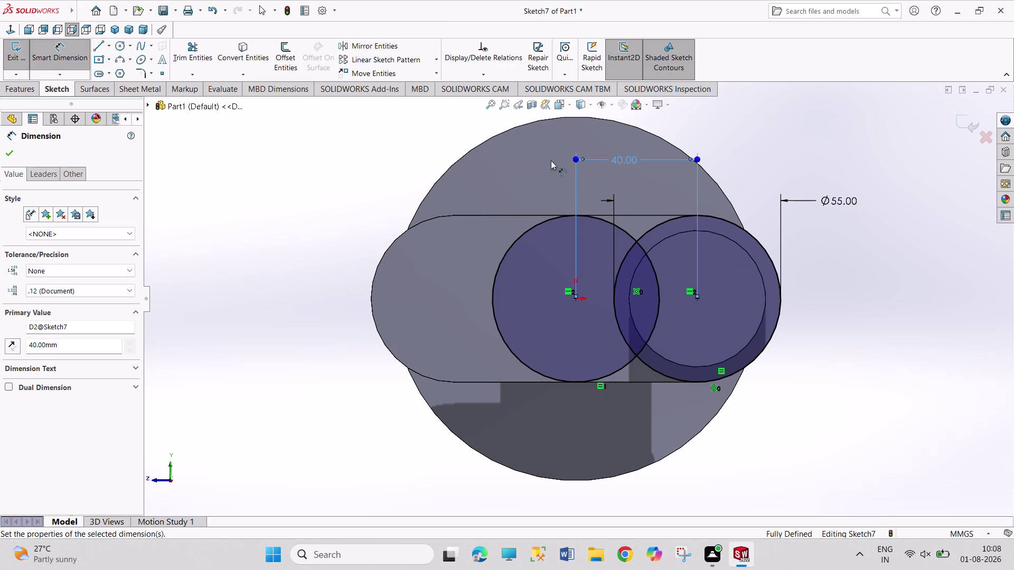
right_click(311, 179)
click(326, 214)
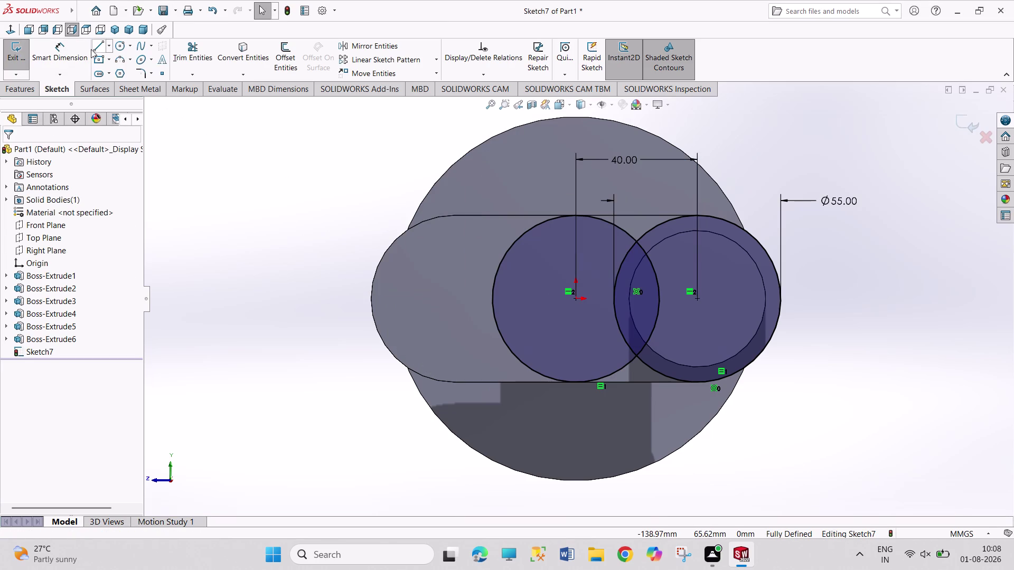
Draw a horizontal line above the circles and another below them.
click(94, 47)
click(534, 206)
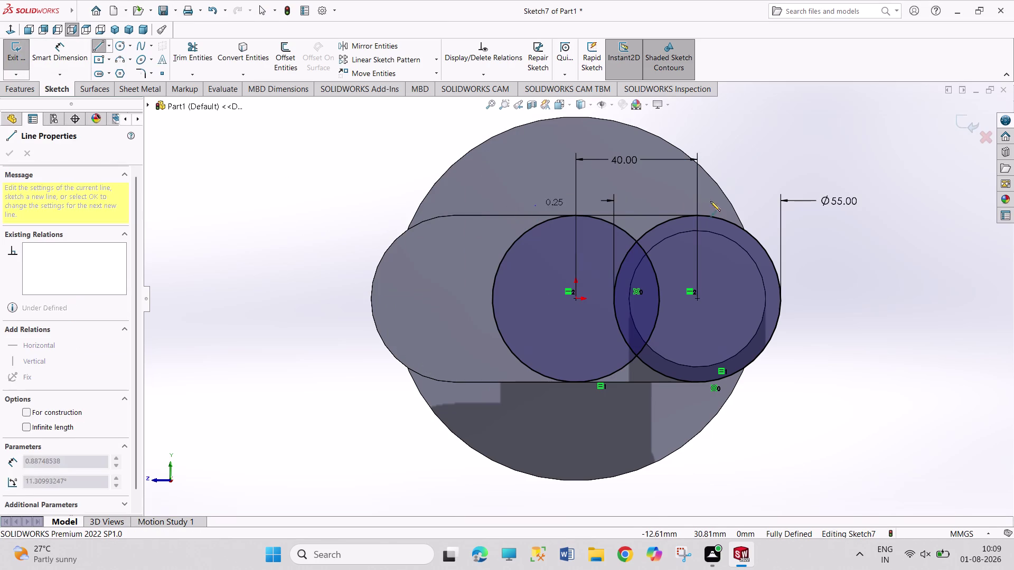
click(738, 205)
right_click(752, 163)
click(758, 173)
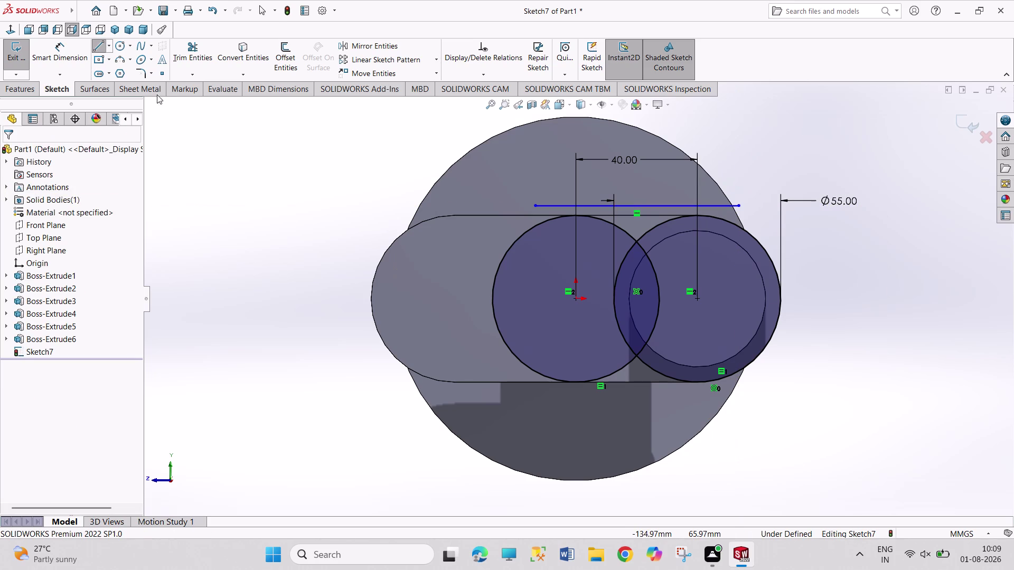
click(98, 44)
click(549, 403)
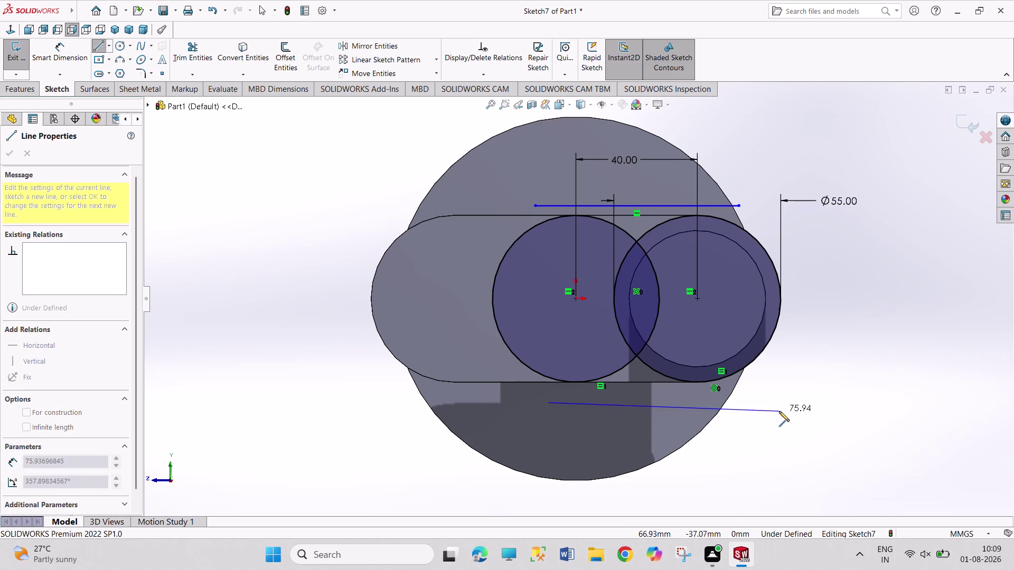
click(787, 403)
right_click(845, 366)
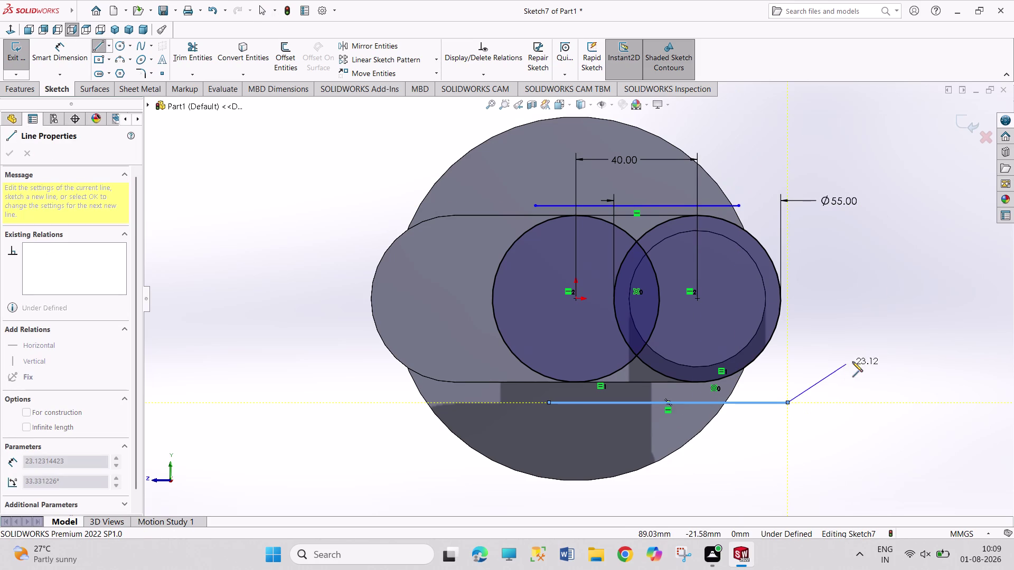
click(863, 369)
Attach the lower line's endpoints to the left and right circles.
click(549, 403)
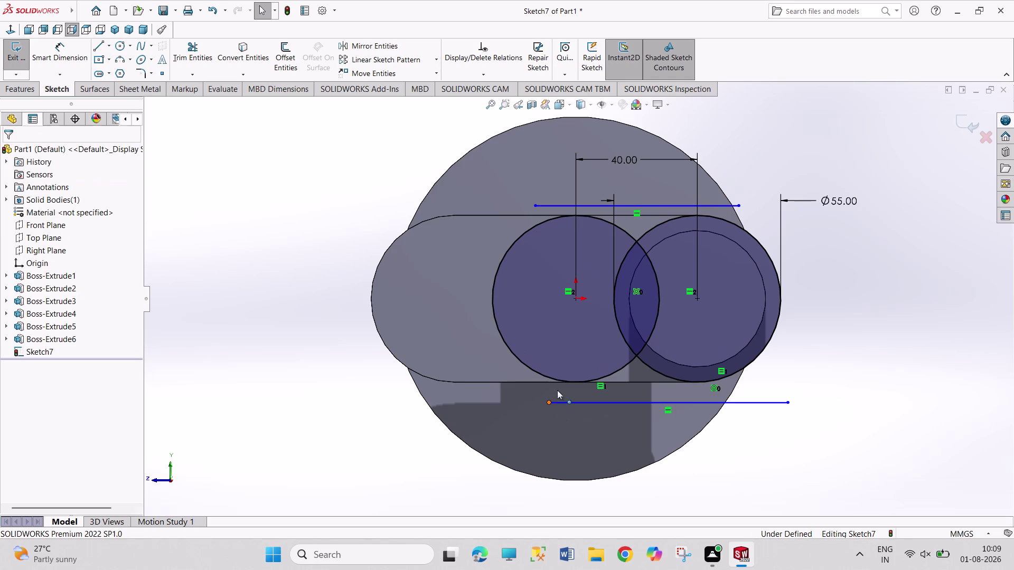
click(564, 381)
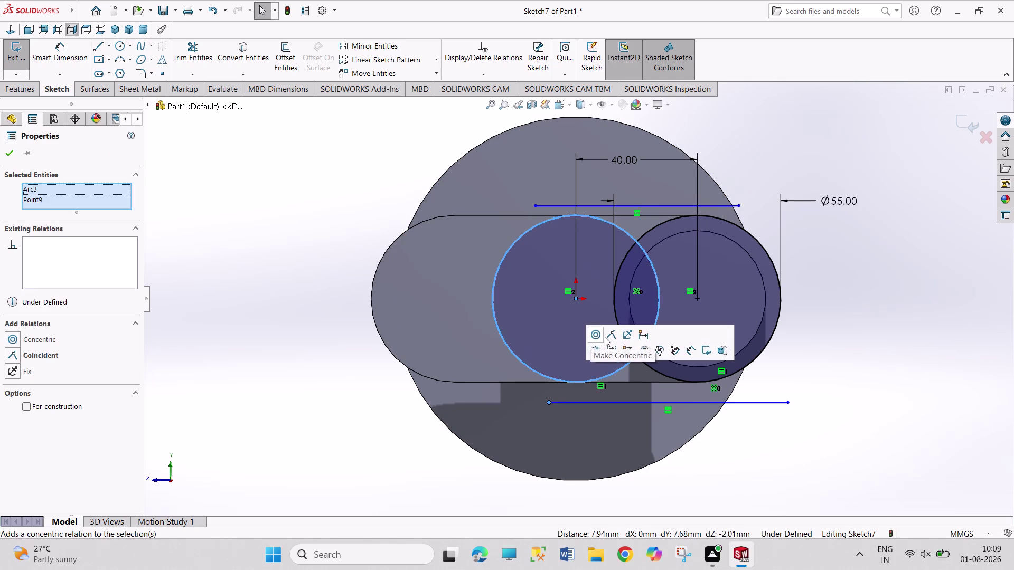
click(615, 337)
click(932, 410)
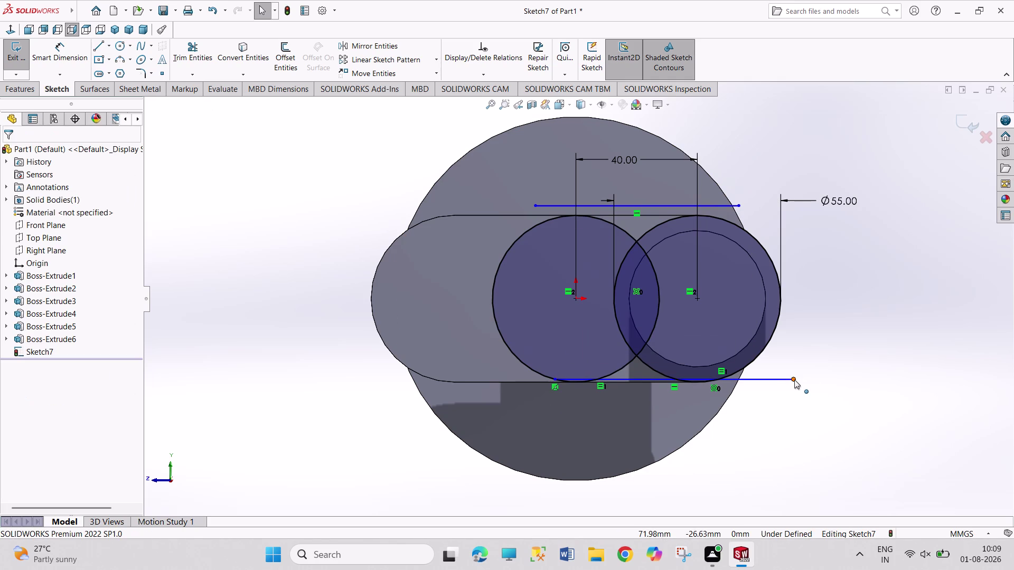
click(793, 380)
click(763, 353)
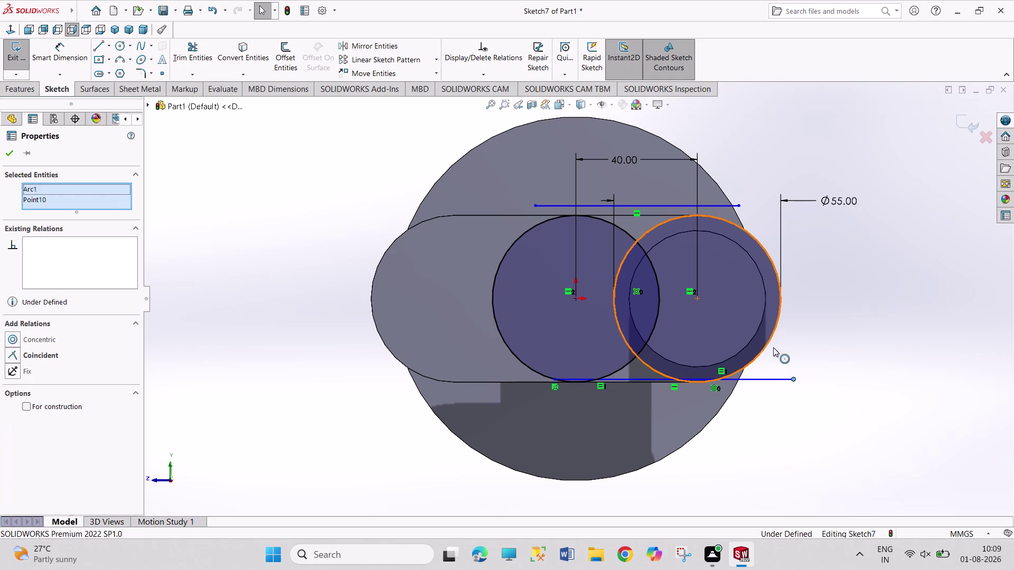
click(807, 306)
Make the lower line tangent to both the left and right circles.
click(882, 444)
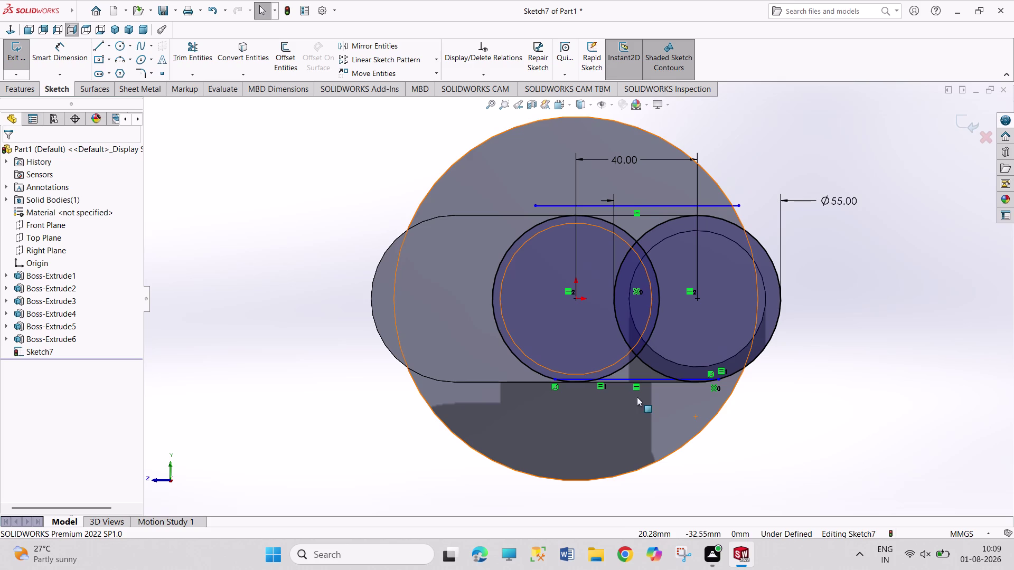
click(617, 382)
click(615, 371)
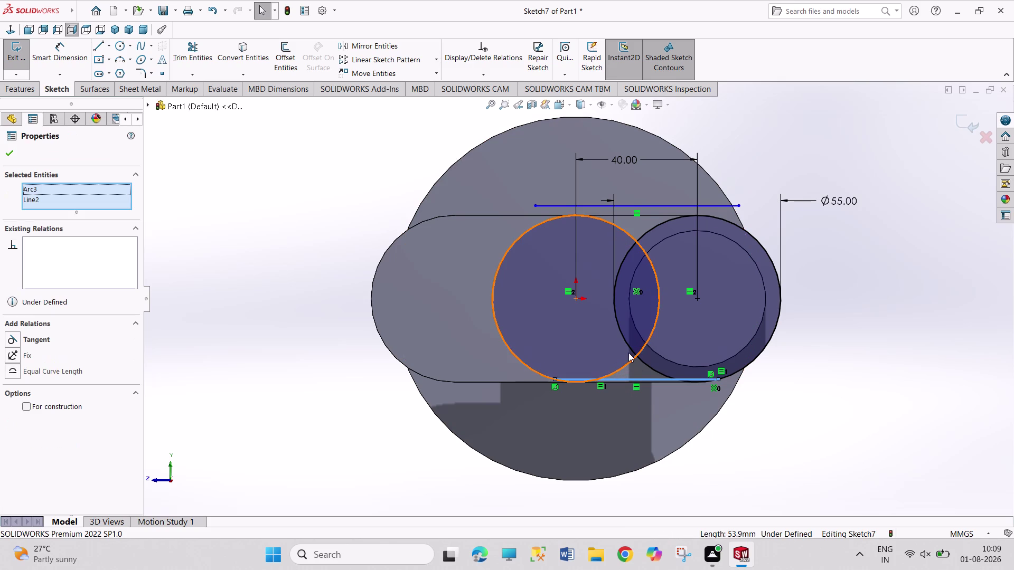
click(645, 327)
click(849, 433)
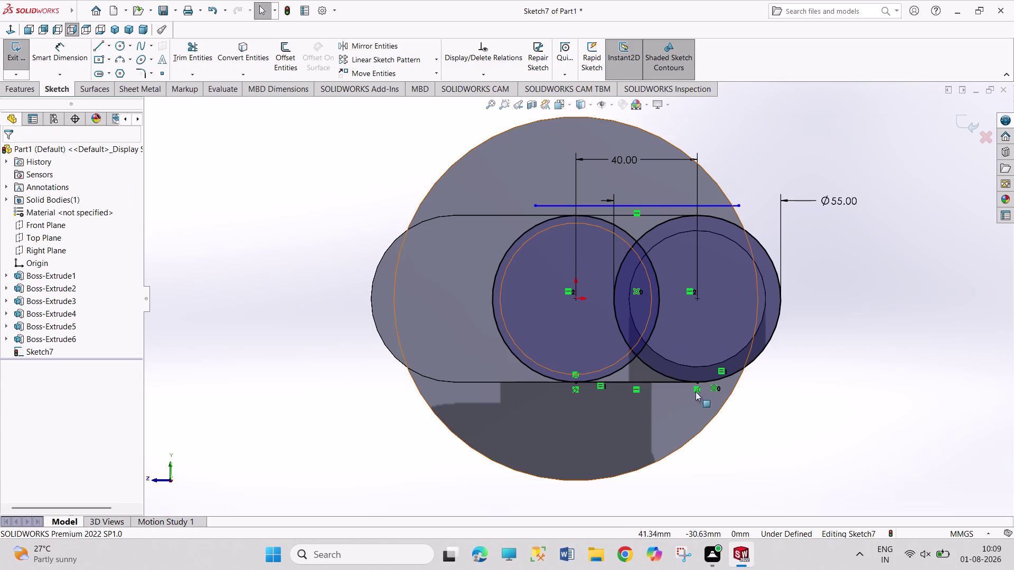
click(676, 382)
click(719, 381)
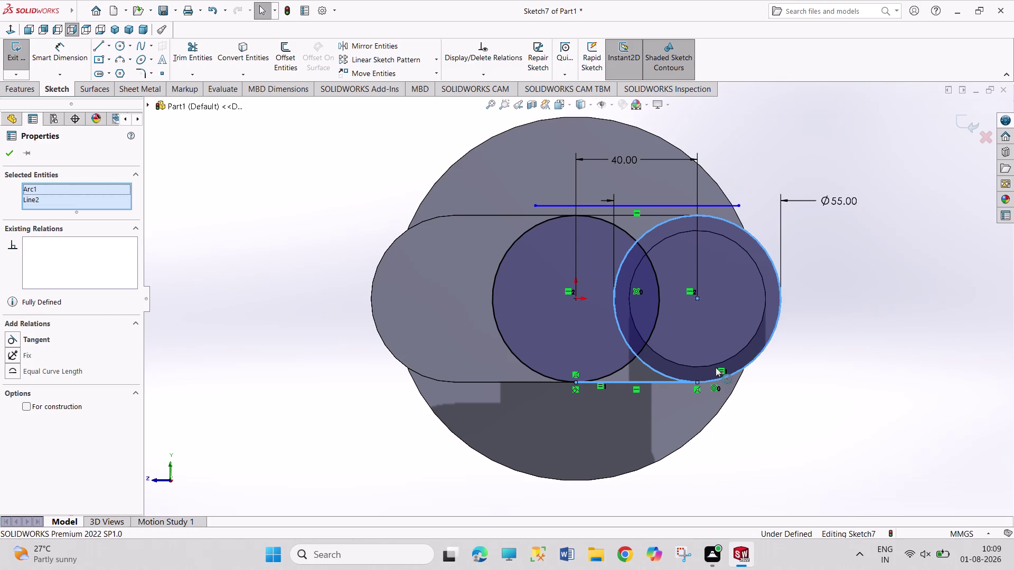
click(750, 335)
click(802, 421)
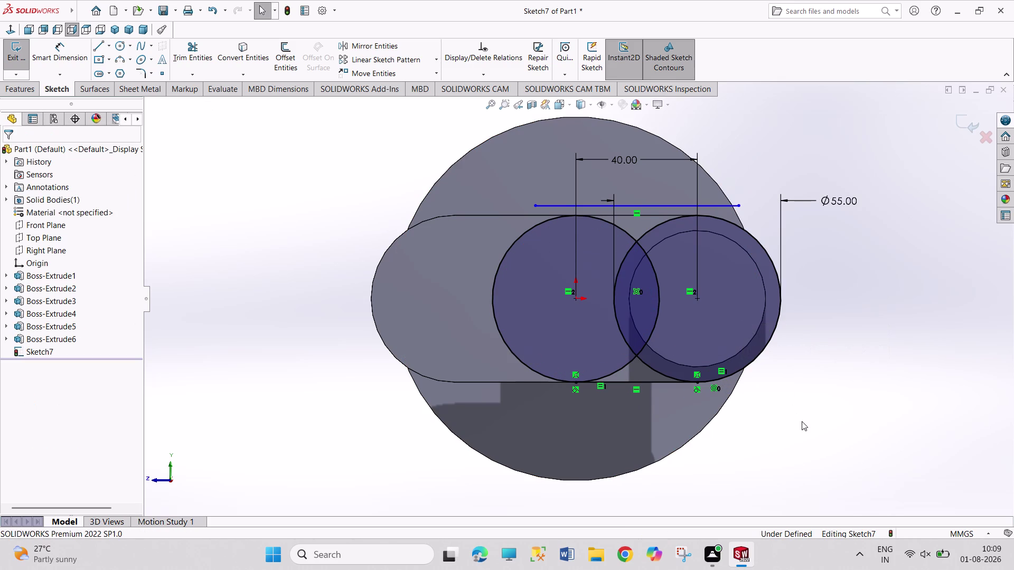
Attach the upper line's left and right endpoints to the circles.
click(538, 206)
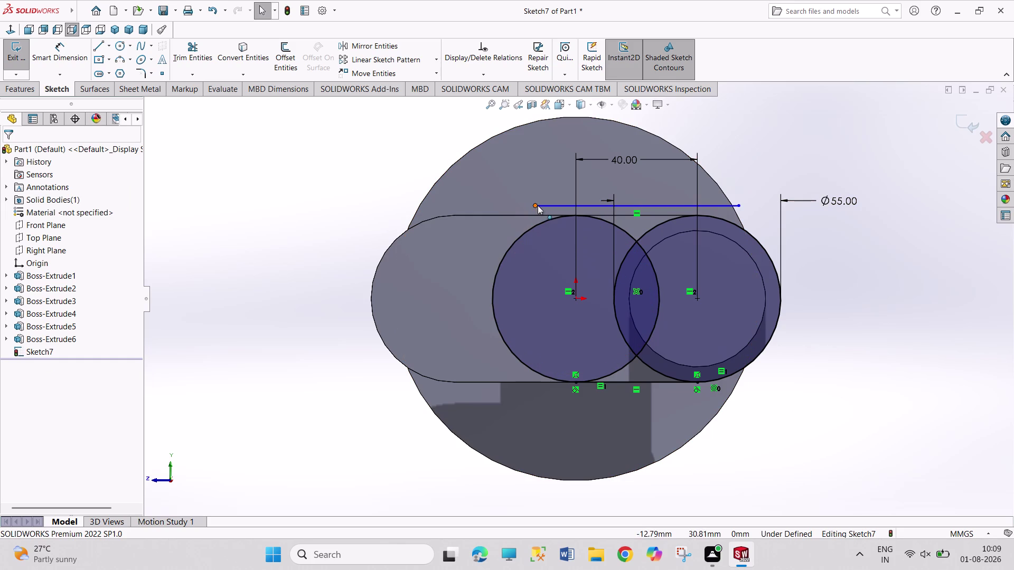
click(539, 223)
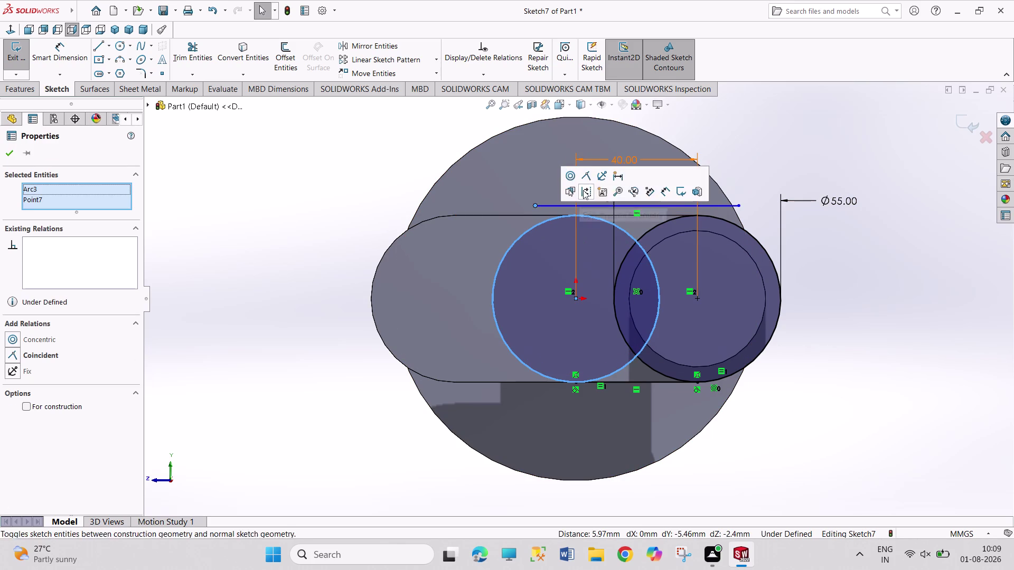
click(590, 178)
click(888, 298)
click(747, 223)
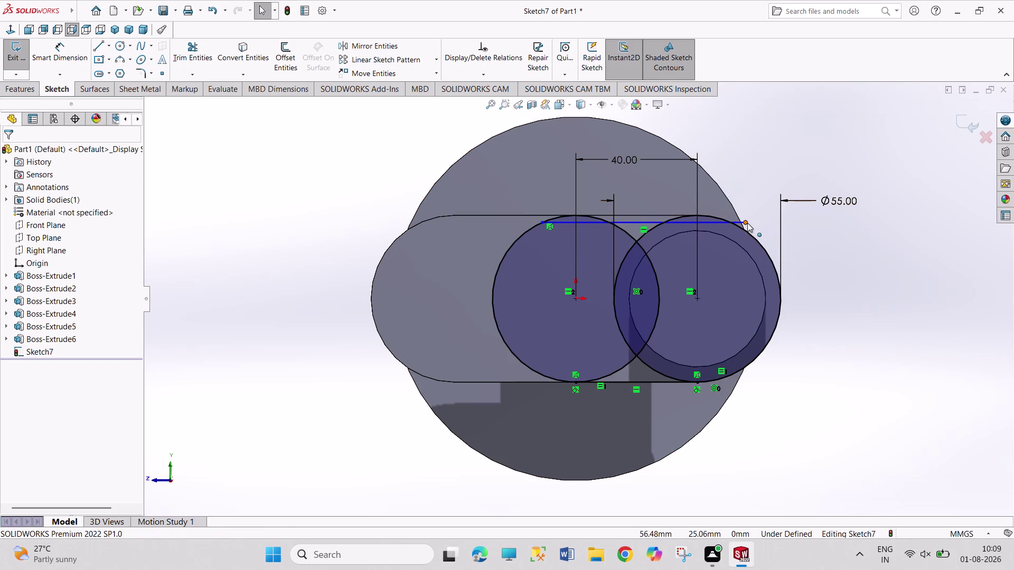
click(748, 233)
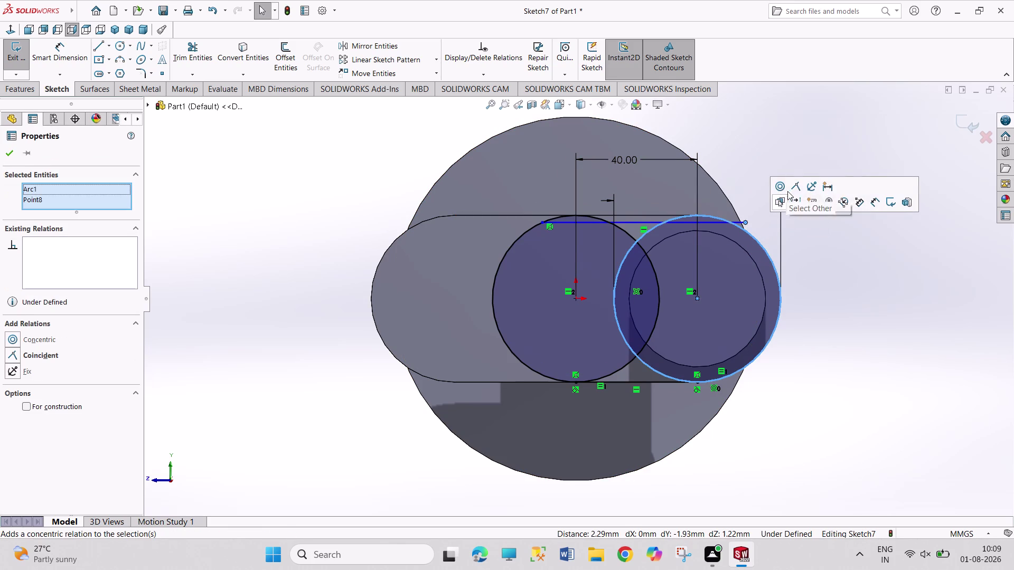
click(794, 183)
click(848, 298)
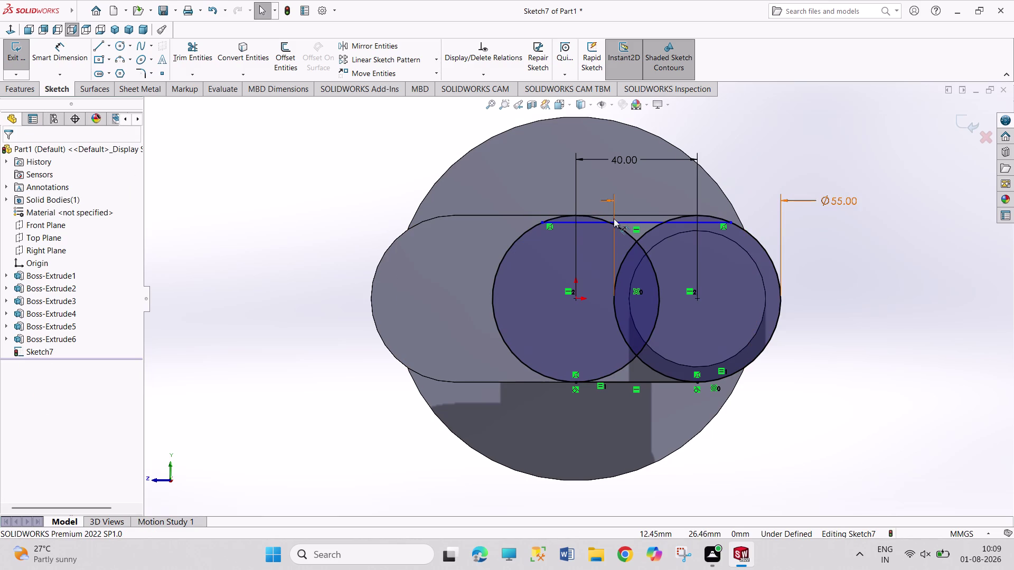
click(632, 222)
Add Tangent relations between the upper line and each 55 mm circle.
click(577, 214)
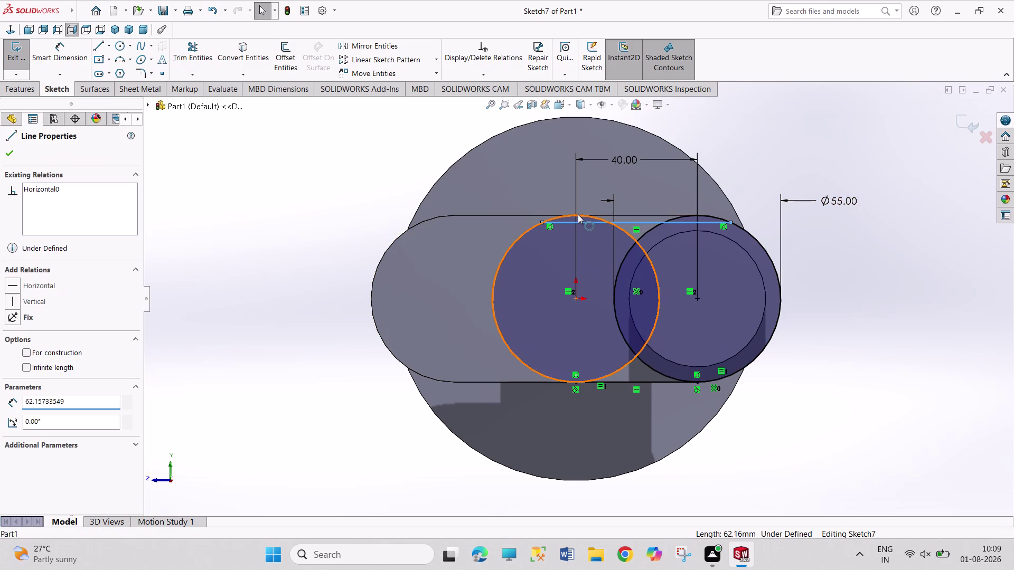
click(607, 172)
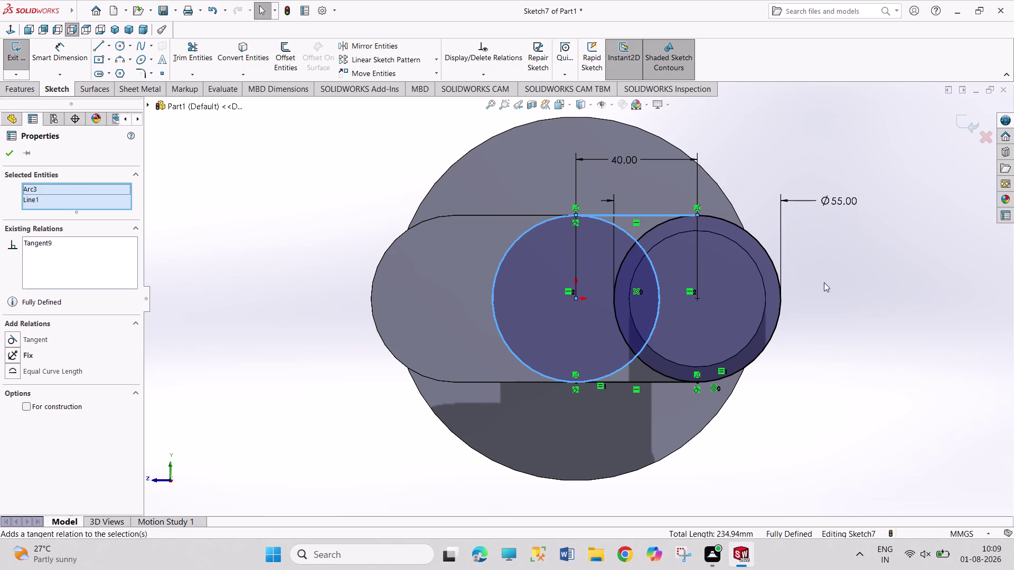
click(825, 284)
click(663, 215)
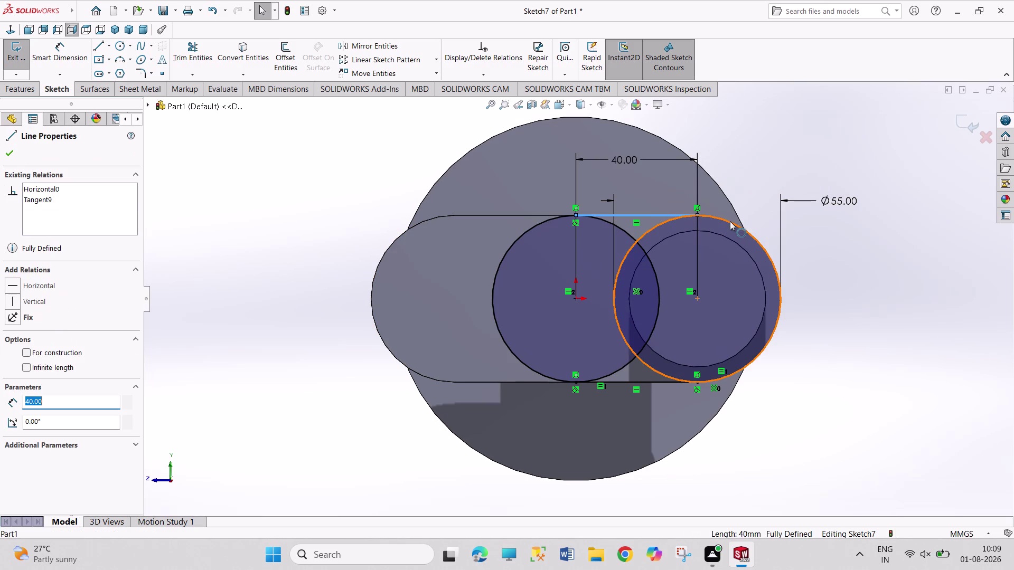
click(730, 221)
click(764, 174)
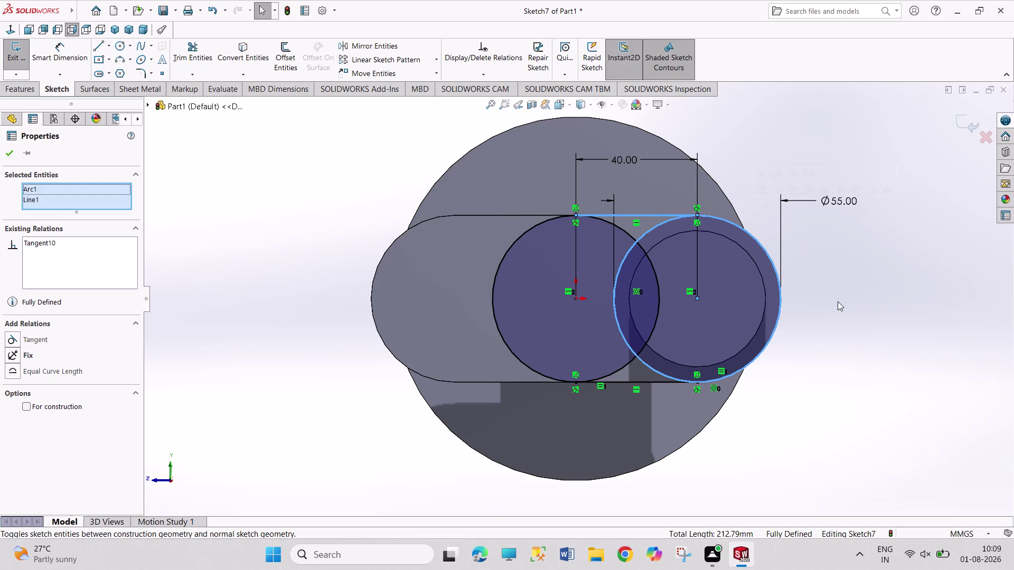
click(837, 301)
right_drag(873, 377, 874, 255)
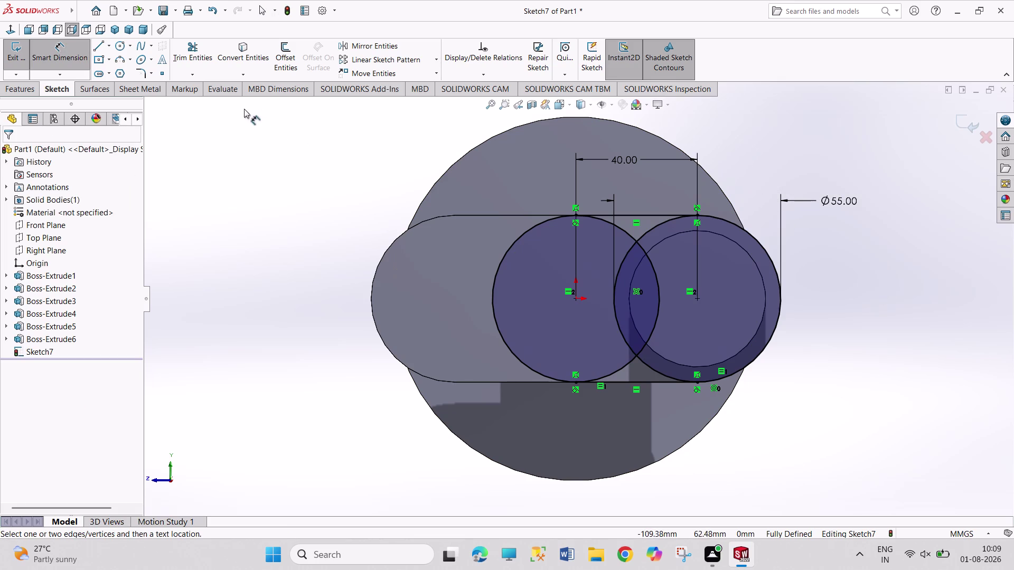
click(203, 57)
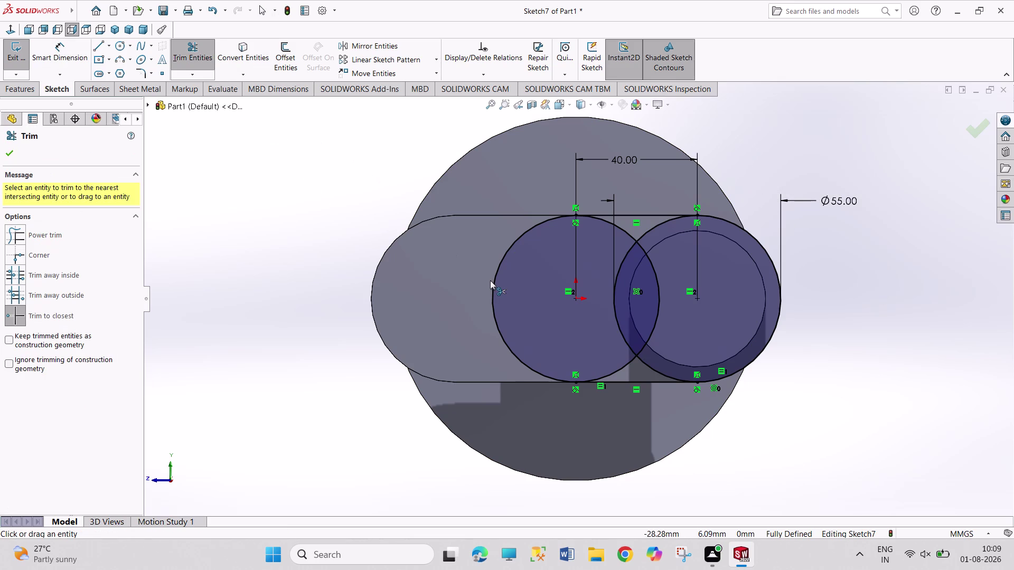
Trim the circles' four inner arc segments to a closed slot, then exit the sketch.
click(628, 364)
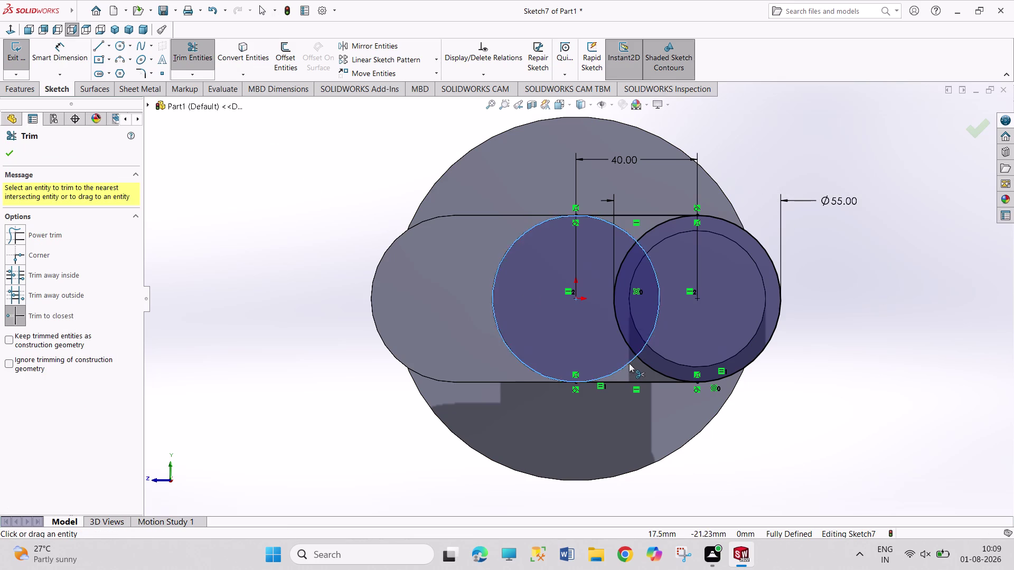
click(654, 322)
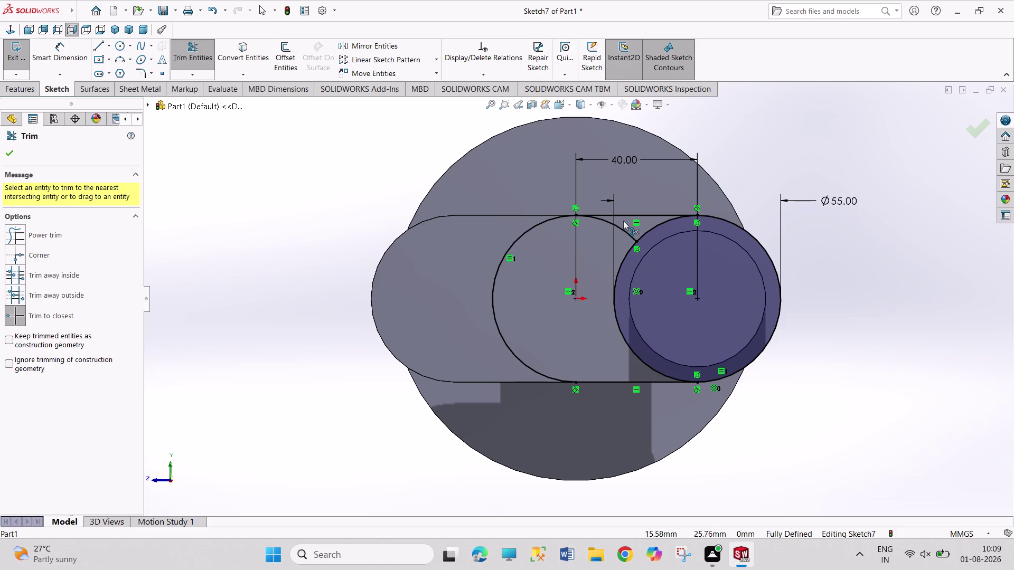
click(623, 231)
click(617, 286)
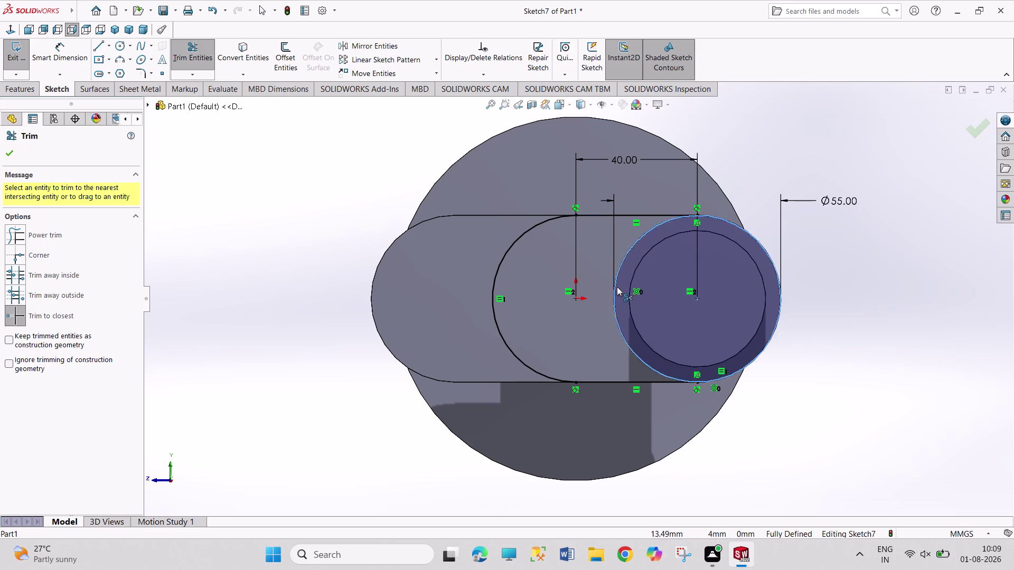
right_click(847, 315)
click(856, 347)
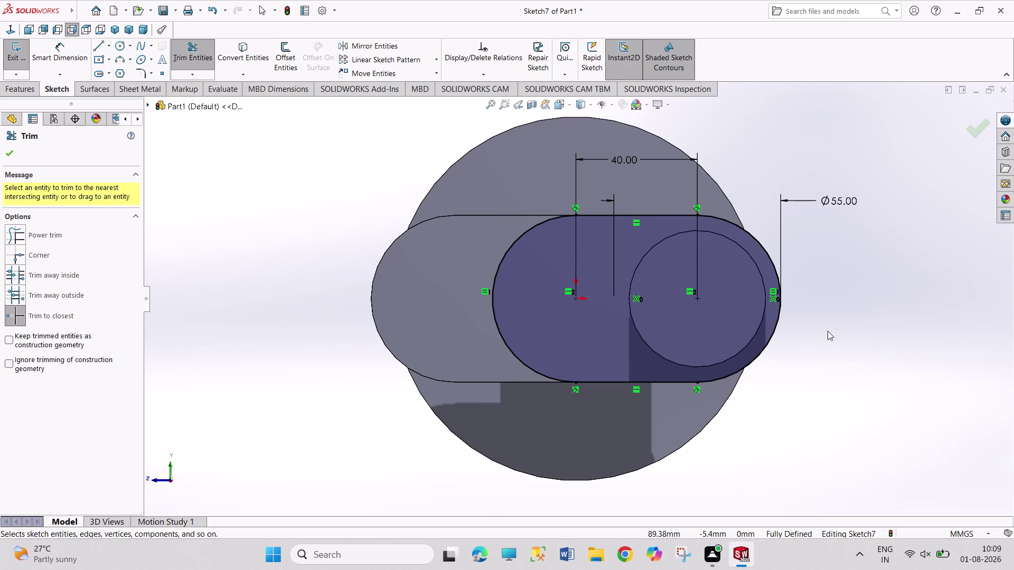
click(16, 52)
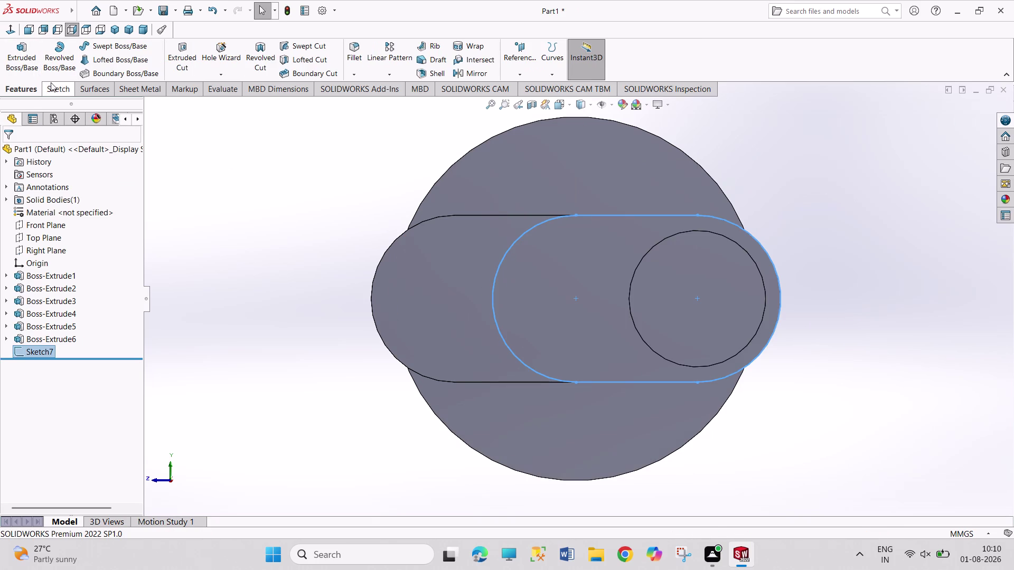
Extrude the slot sketch 22 mm into the end crank arm.
click(116, 30)
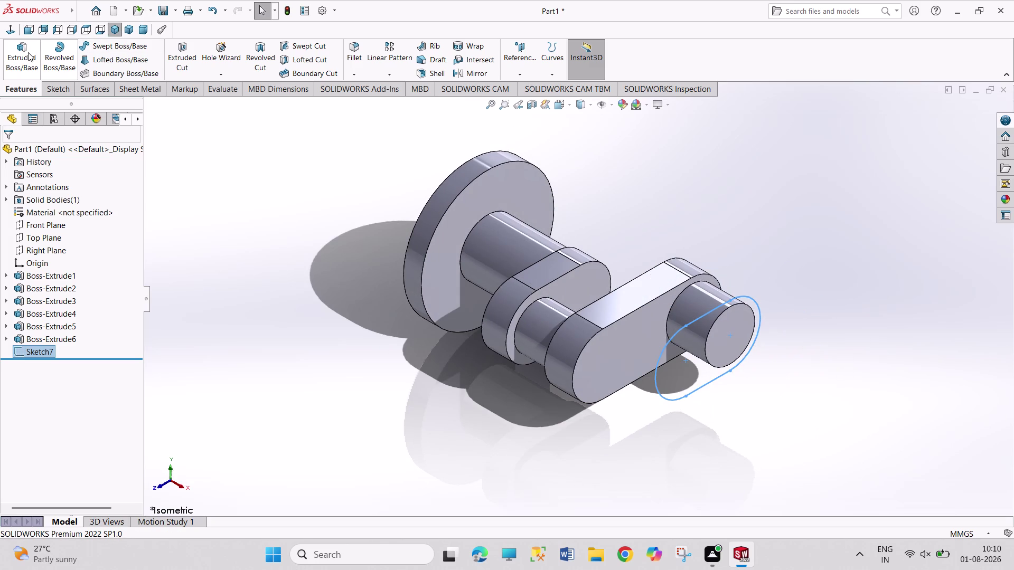
click(28, 52)
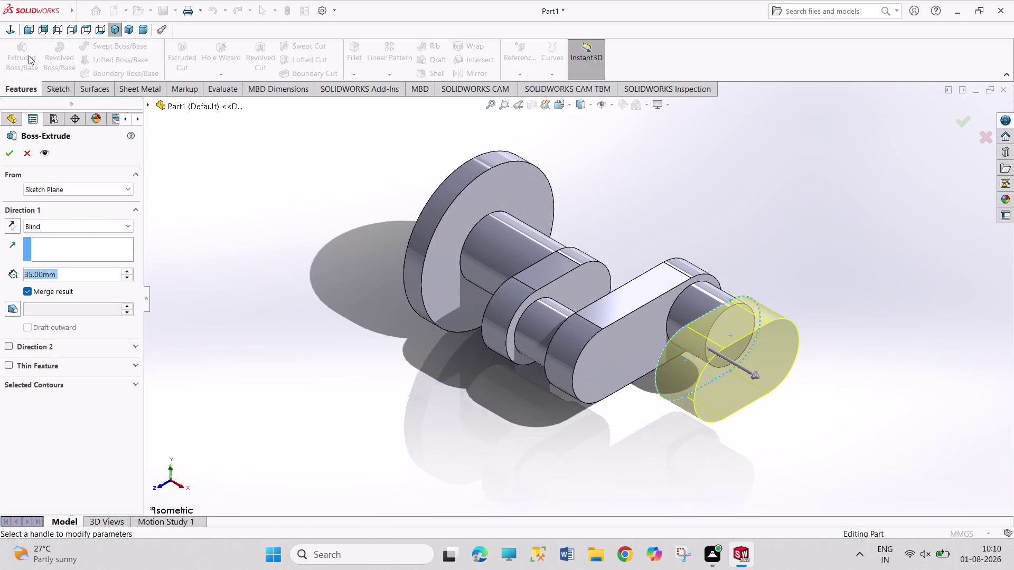
text(22)
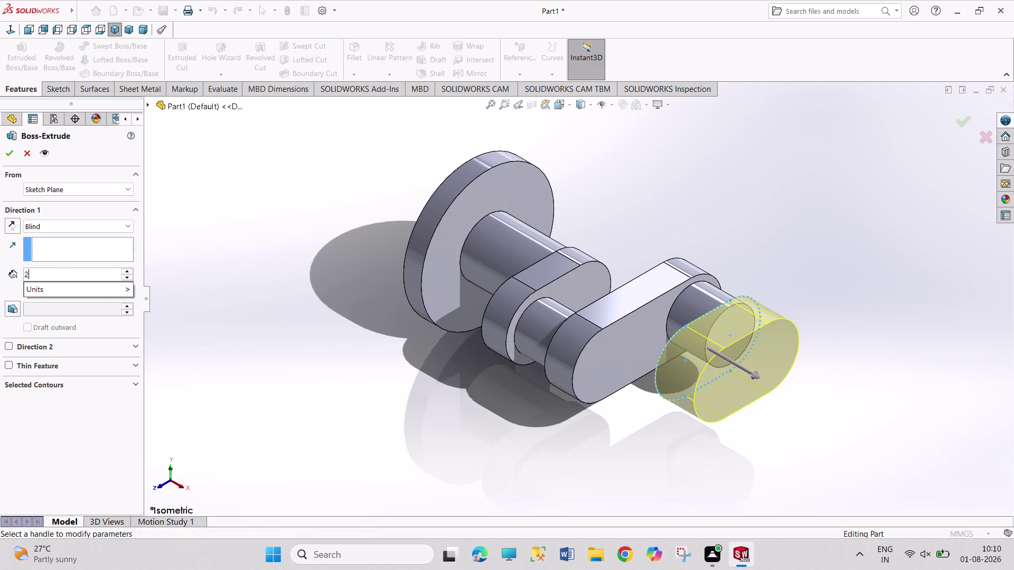
key(Return)
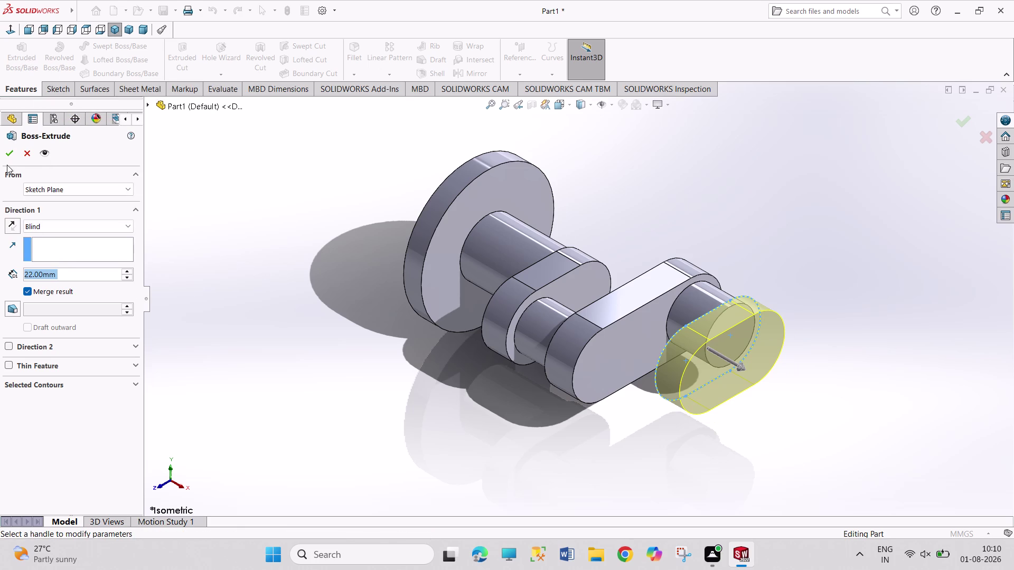
click(5, 159)
Start a new sketch on the crank arm's end face, viewed face-on.
click(229, 250)
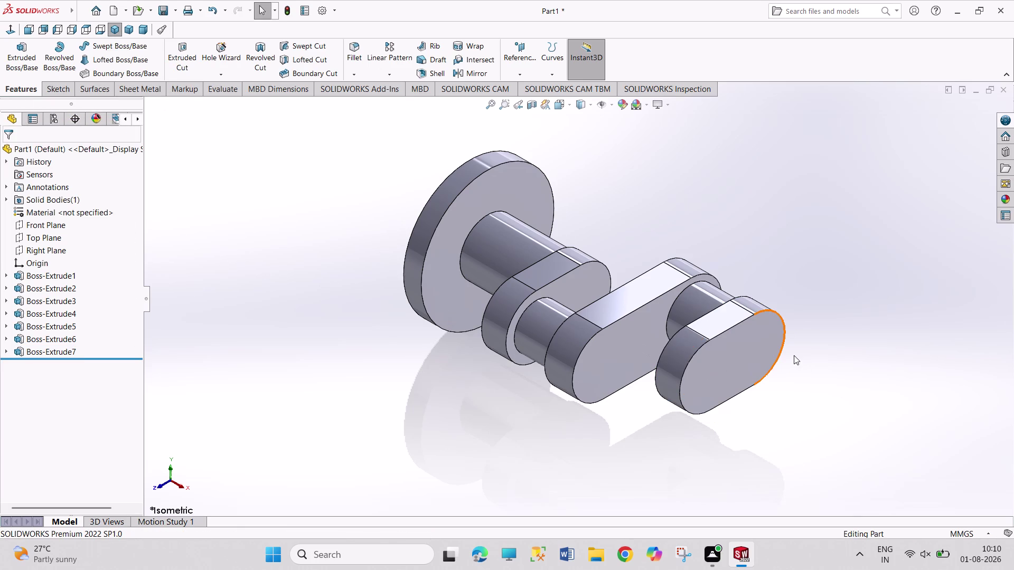
click(773, 349)
click(824, 322)
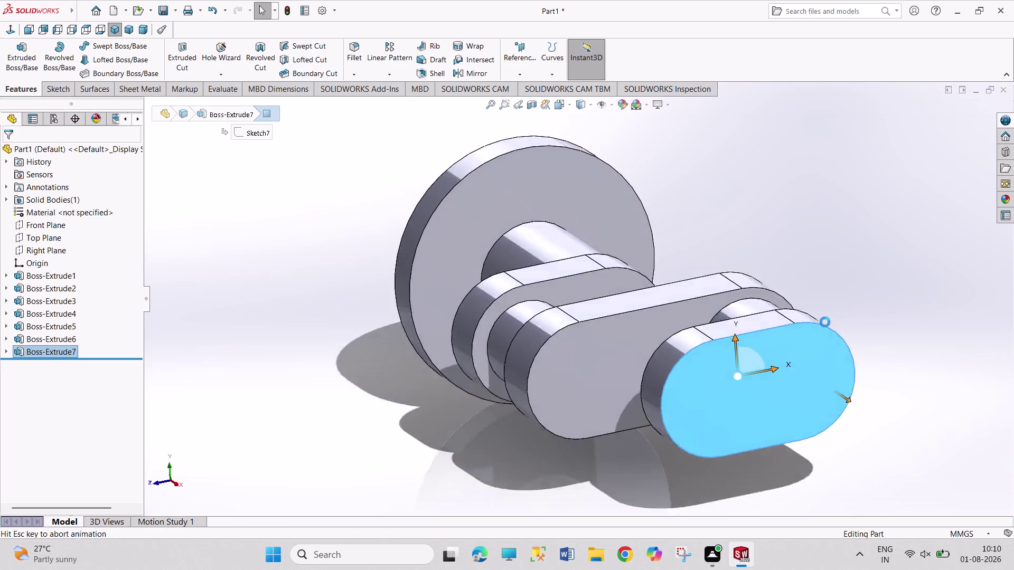
click(123, 48)
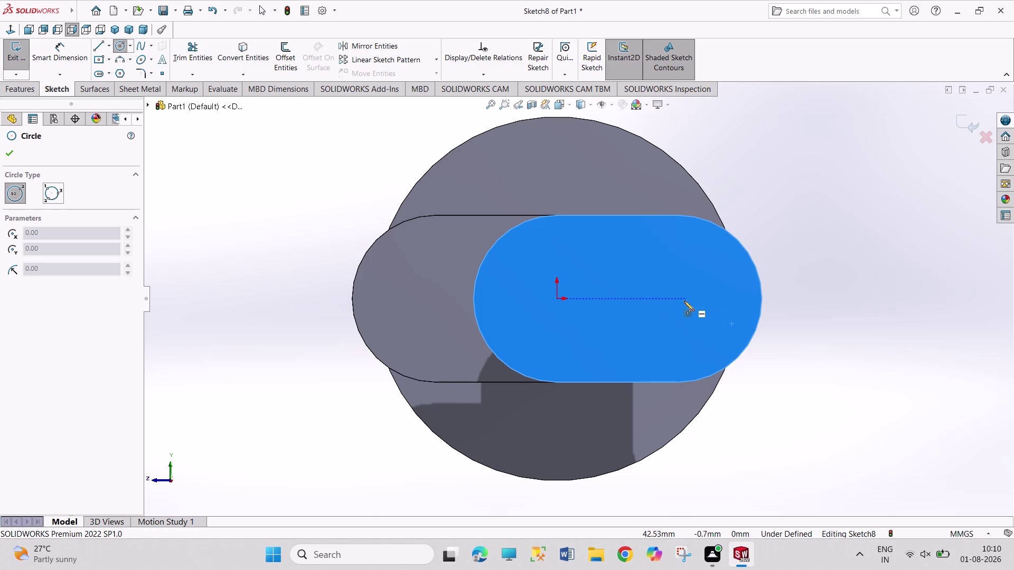
Draw a trial off-centre circle in Sketch8 and add a diameter dimension.
click(689, 302)
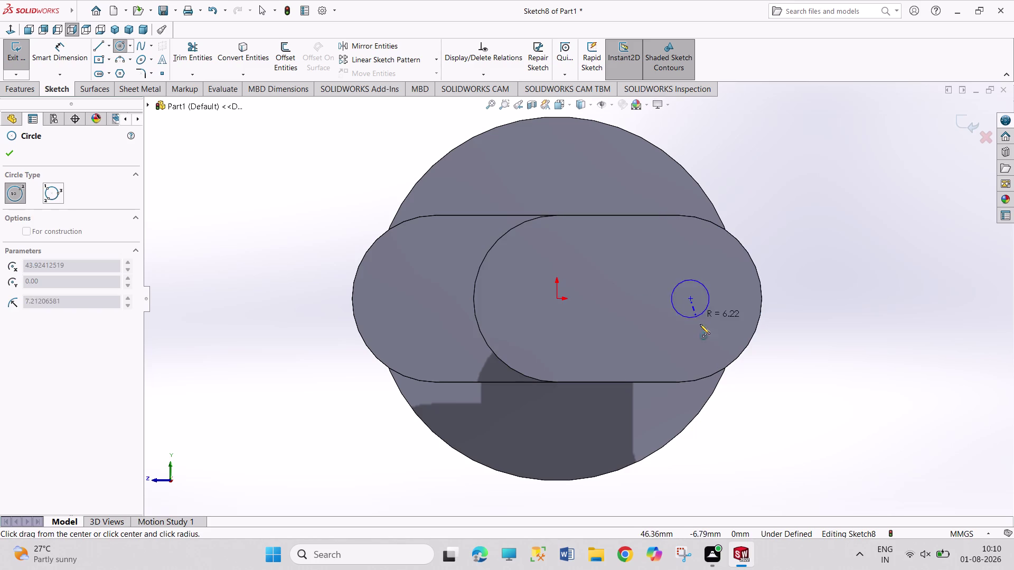
click(709, 347)
right_drag(841, 305, 801, 147)
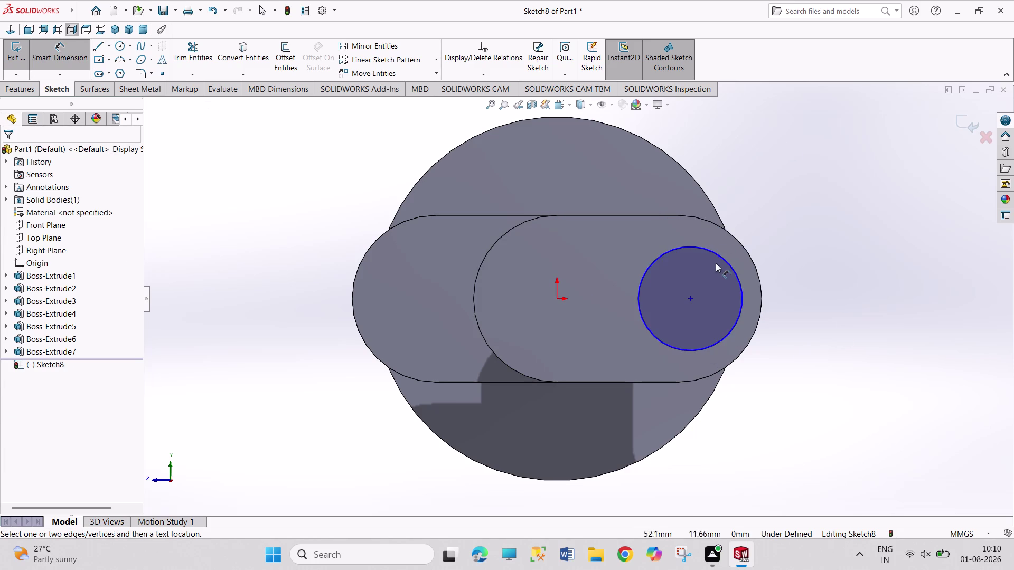
click(723, 256)
click(763, 205)
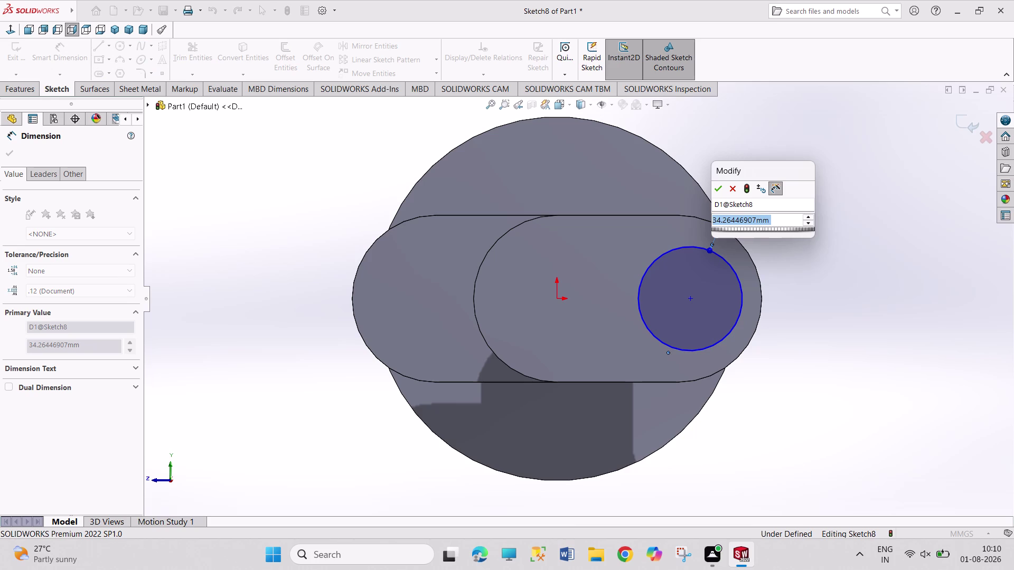
click(736, 189)
Leave dimensioning and delete the unwanted trial circle.
right_click(743, 289)
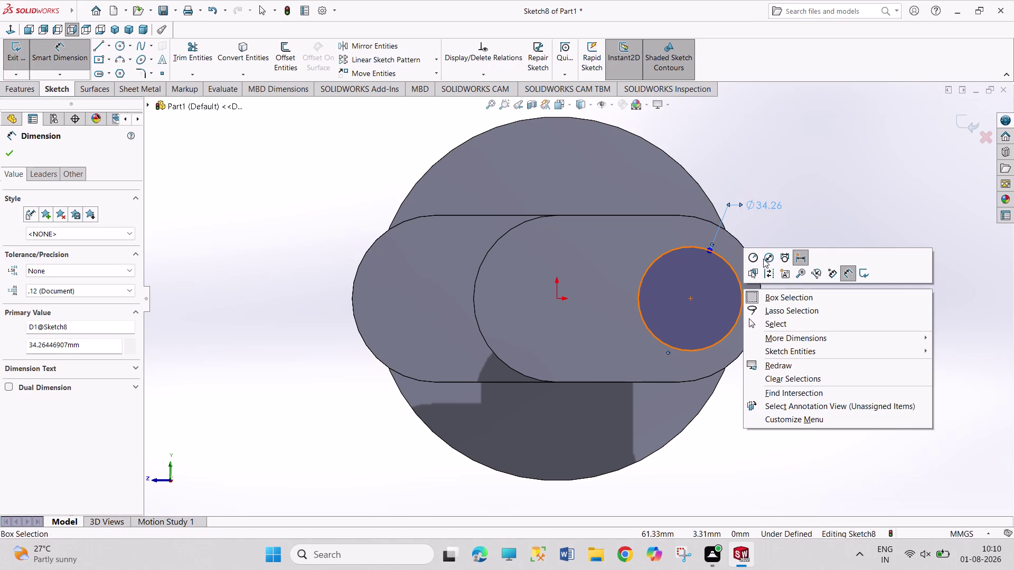
click(788, 320)
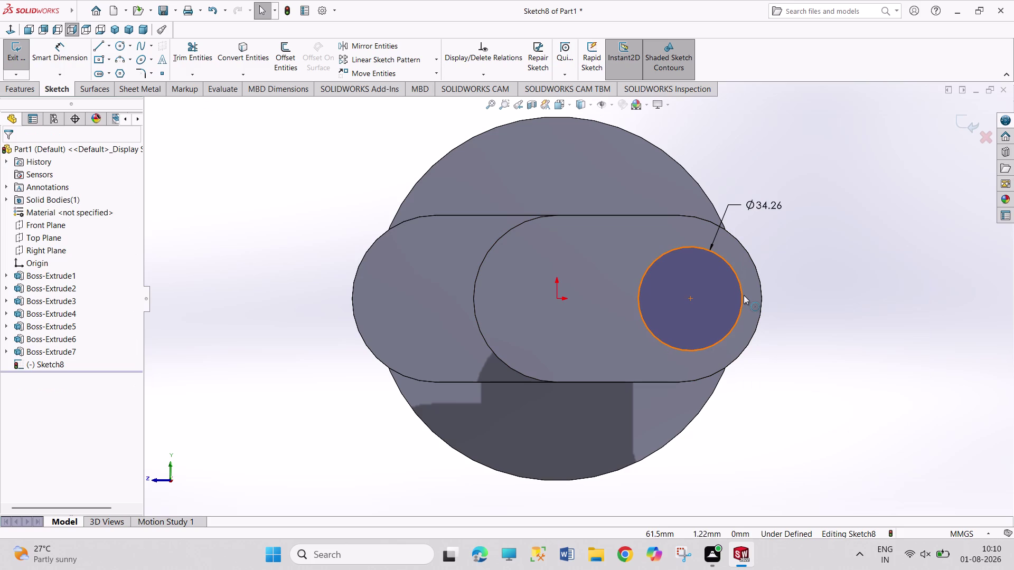
right_click(743, 295)
click(775, 446)
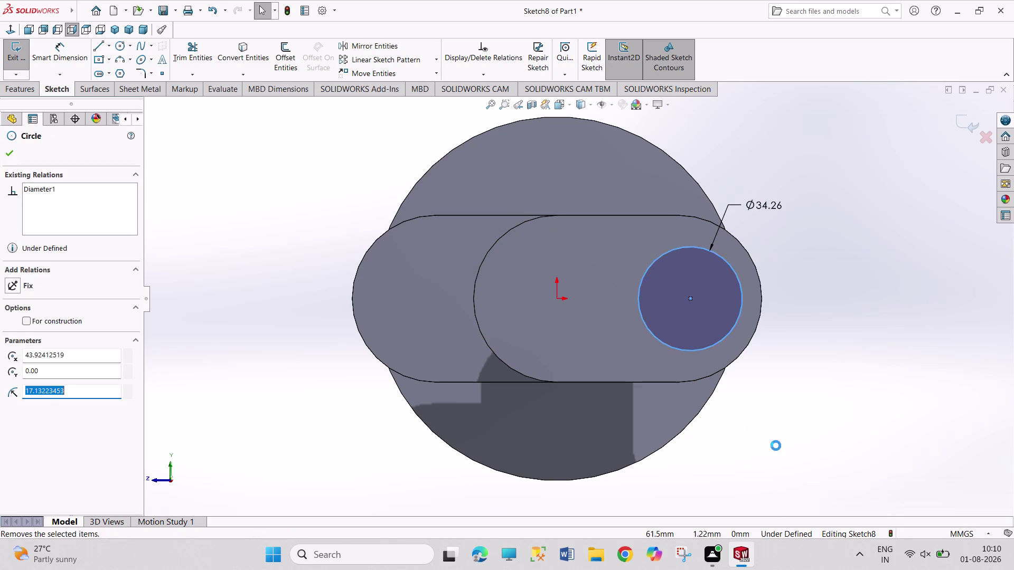
click(440, 276)
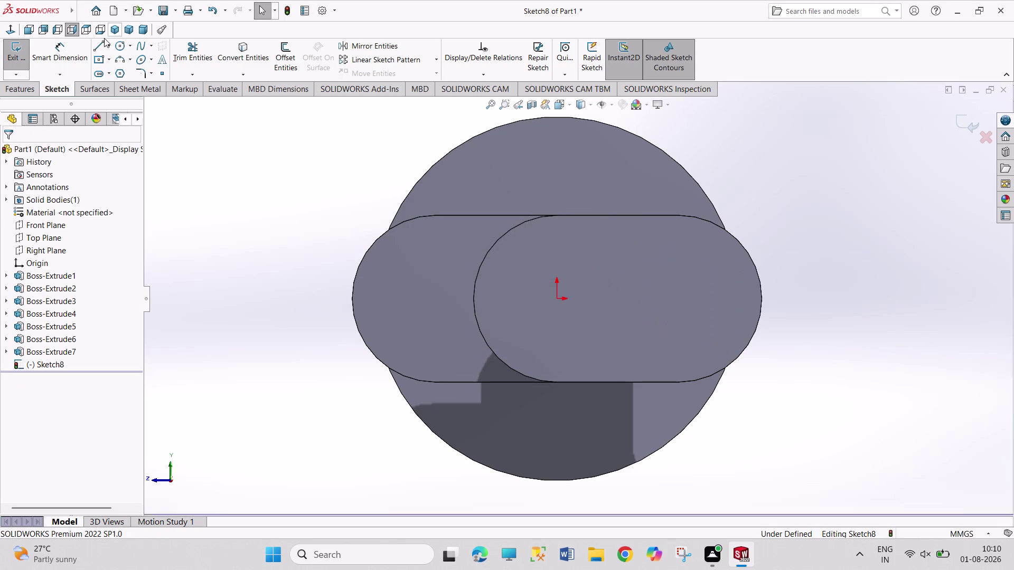
In isometric view, exit the empty Sketch8 and select Boss-Extrude7's end face.
click(113, 31)
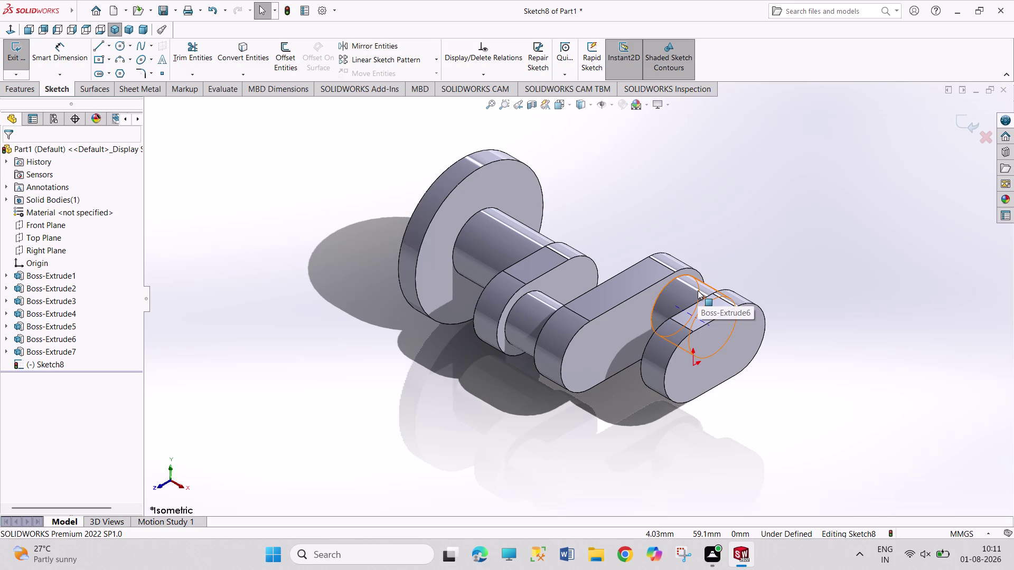
click(688, 381)
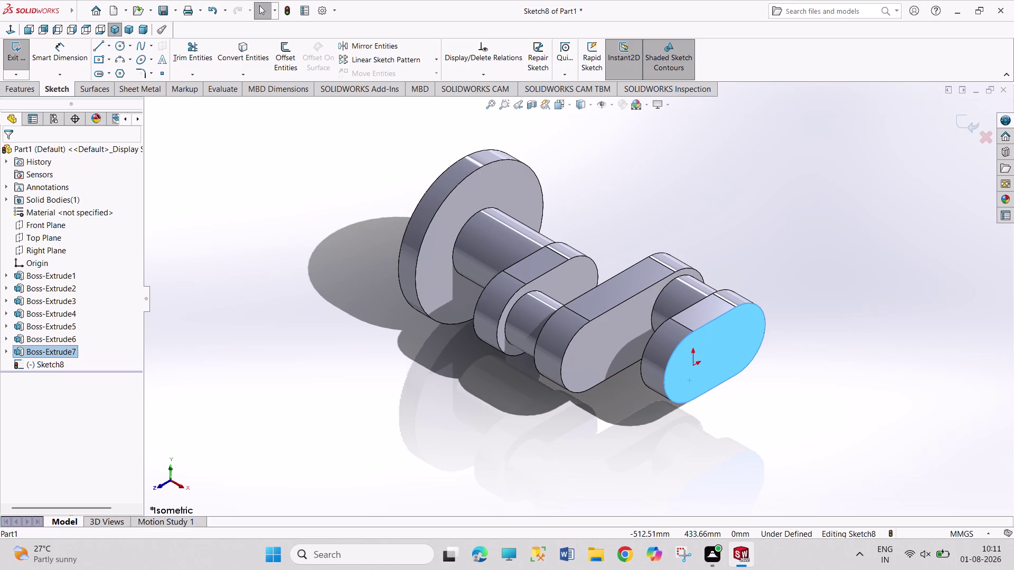
click(14, 49)
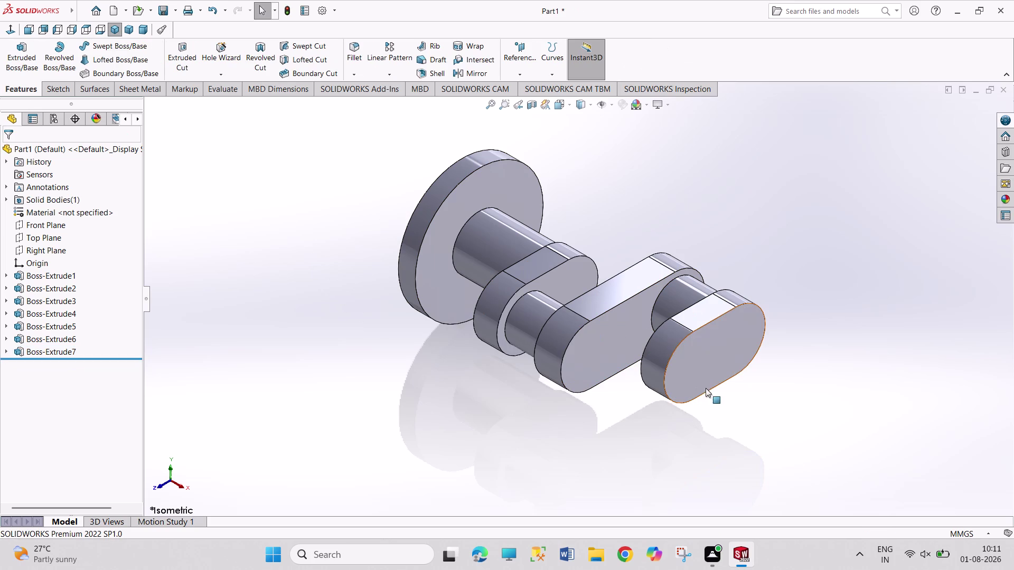
click(706, 360)
Start Sketch9 and draw an origin-centred circle dimensioned at 55 mm diameter.
click(754, 326)
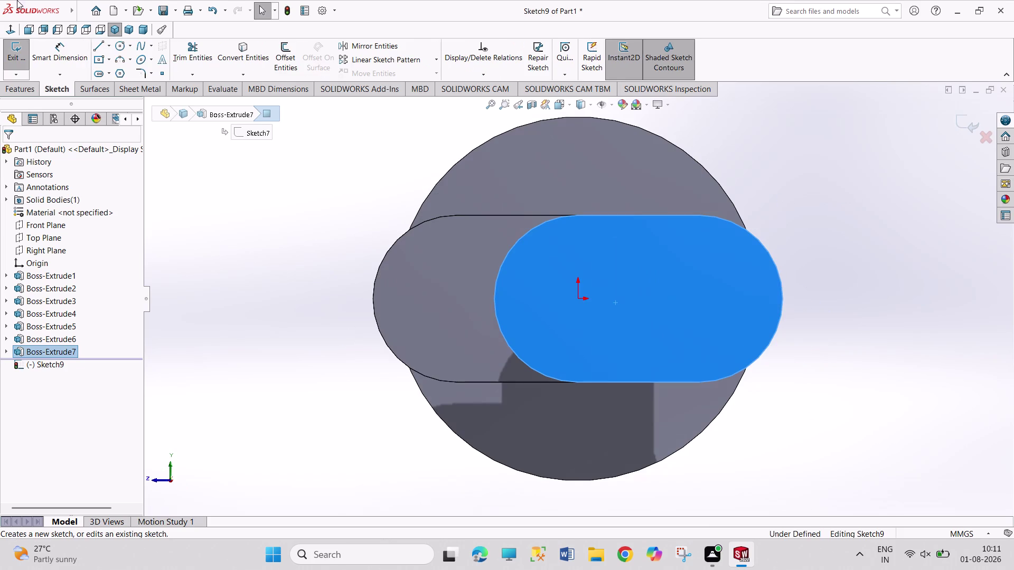
drag(120, 43, 124, 51)
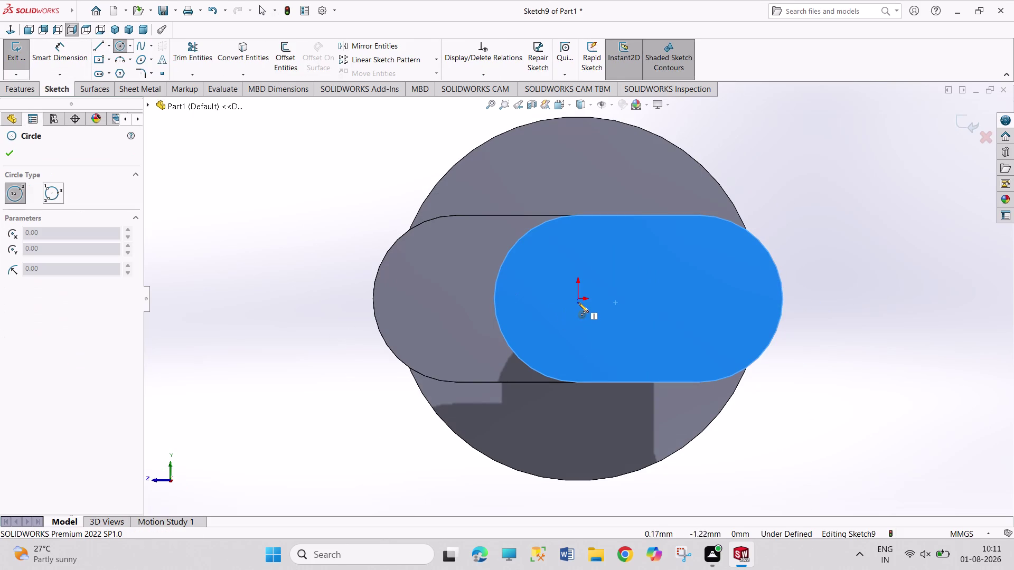
click(578, 299)
click(608, 355)
right_drag(848, 270, 848, 262)
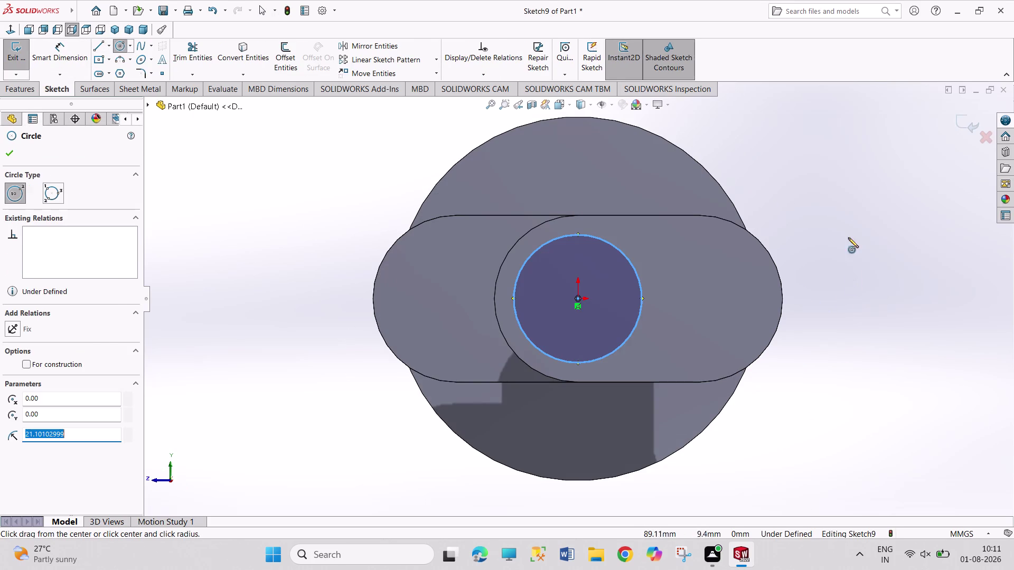
right_drag(848, 262, 792, 103)
click(600, 236)
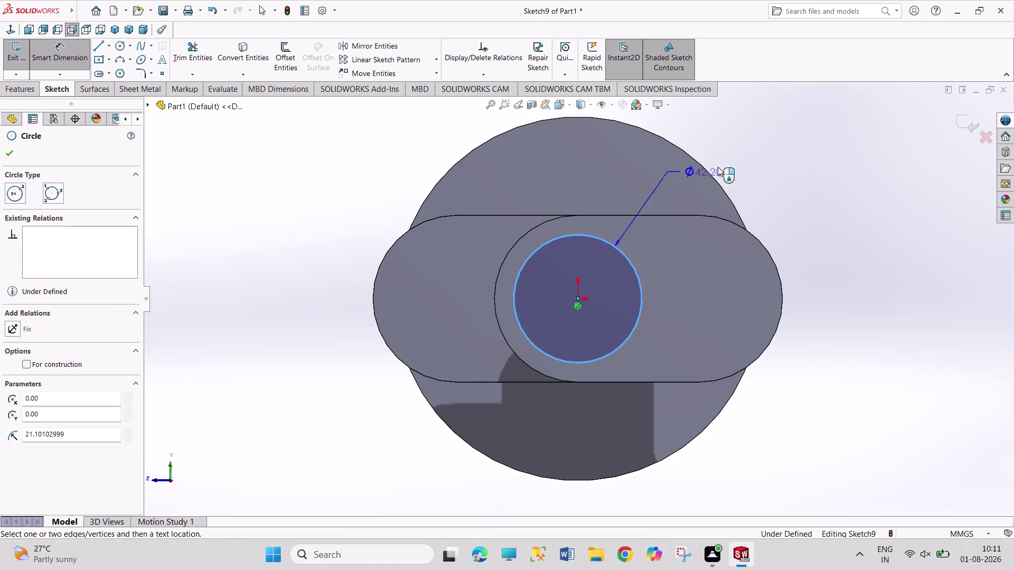
click(747, 155)
text(55)
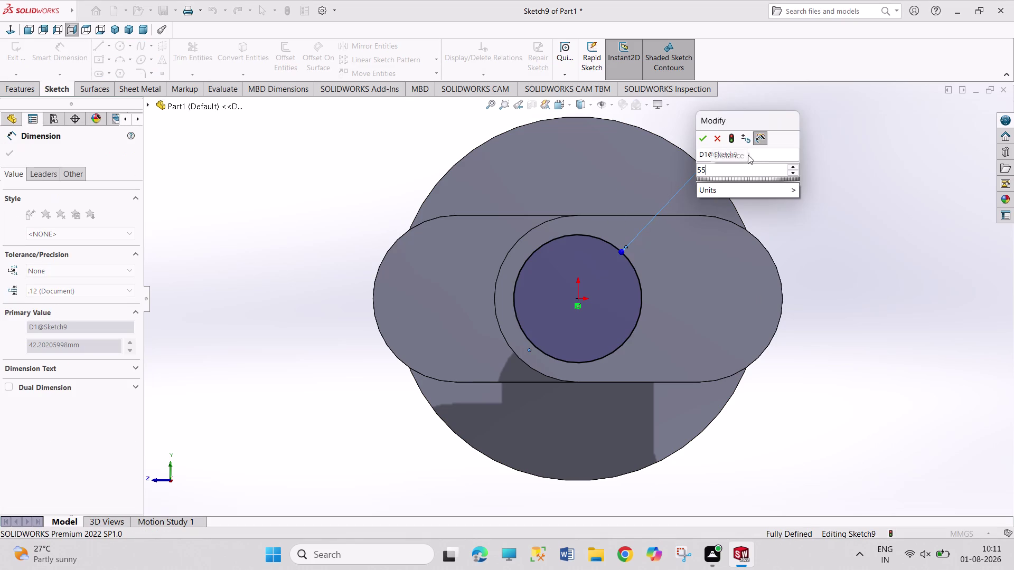
key(Return)
right_click(796, 236)
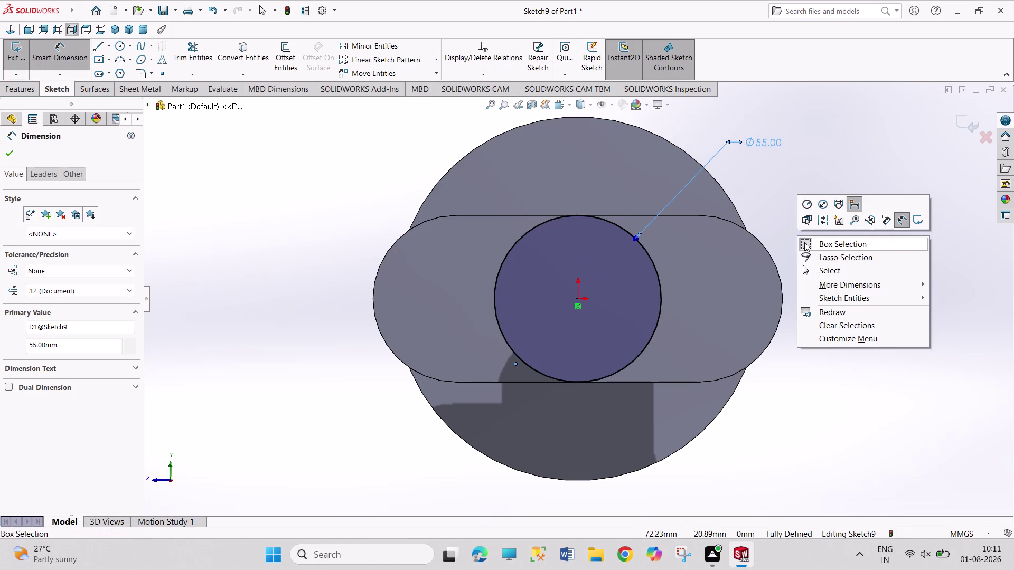
click(809, 269)
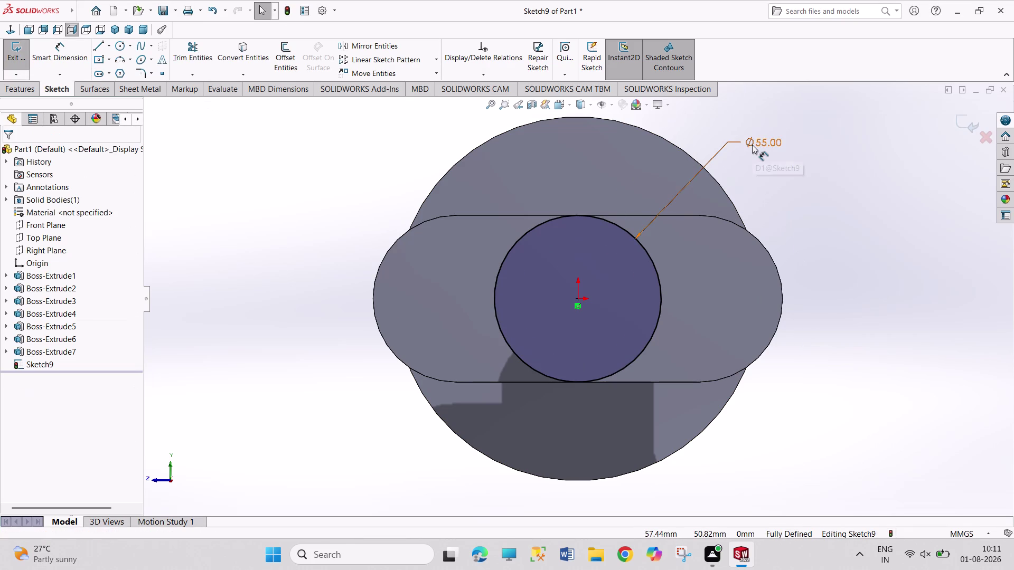
Edit the circle's diameter dimension from 55 to 50 mm.
double_click(752, 145)
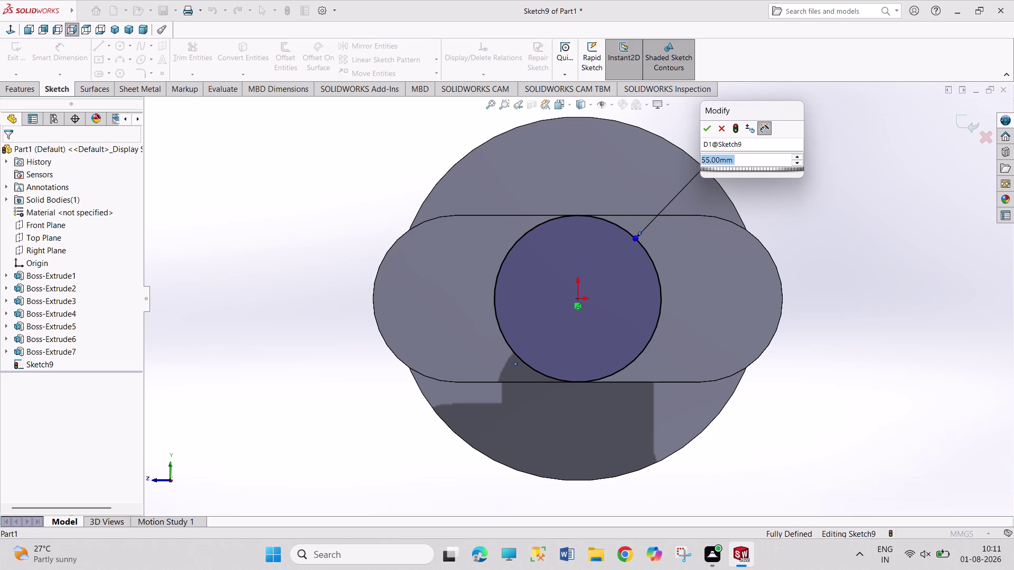
text(05)
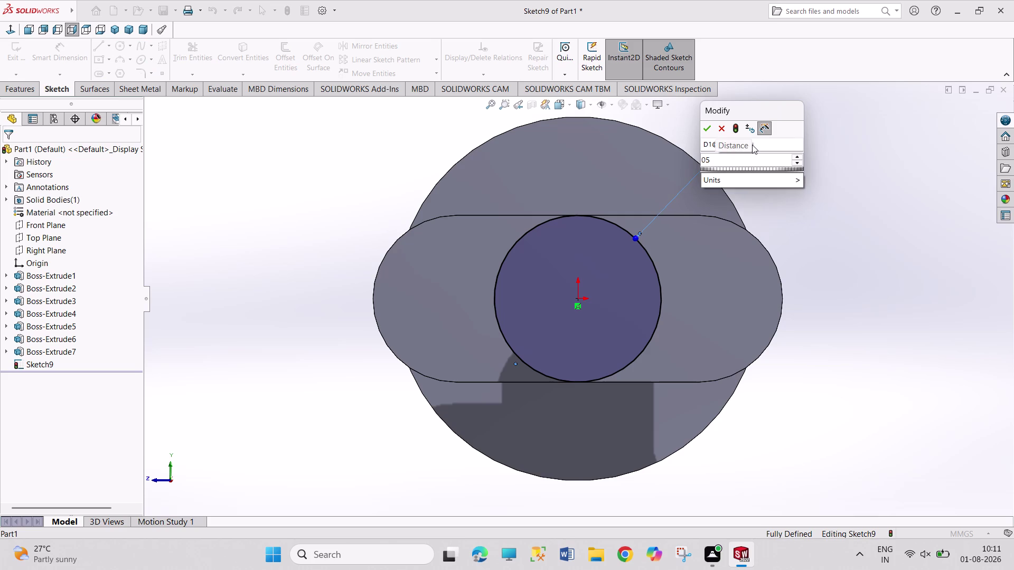
key(0)
key(Return)
right_click(804, 211)
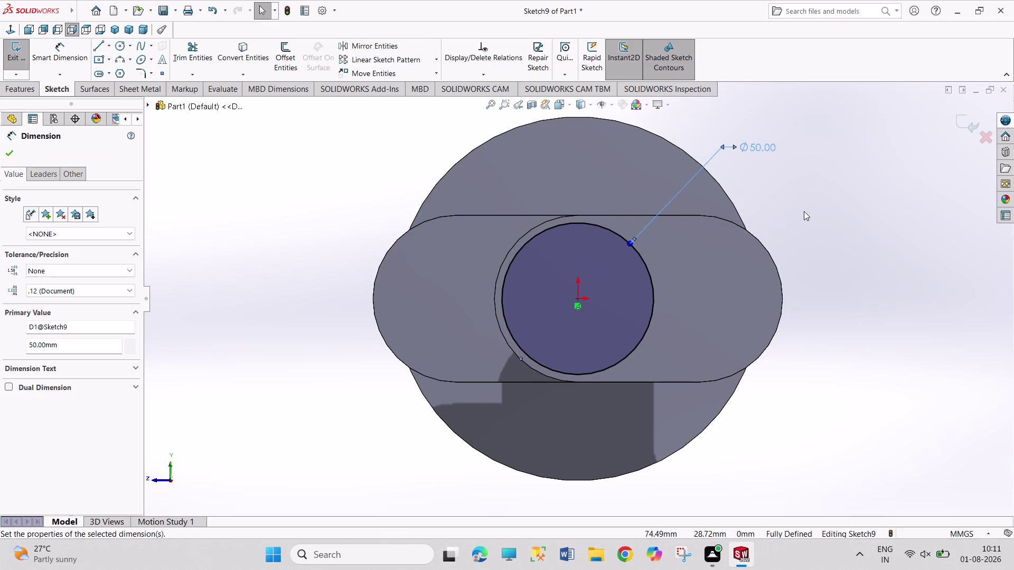
click(771, 204)
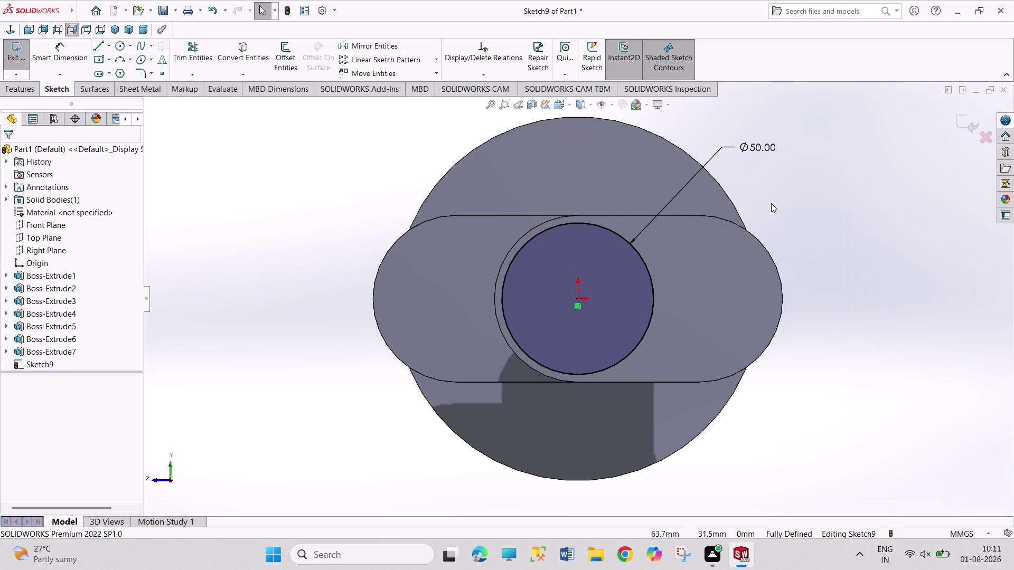
click(20, 56)
click(25, 60)
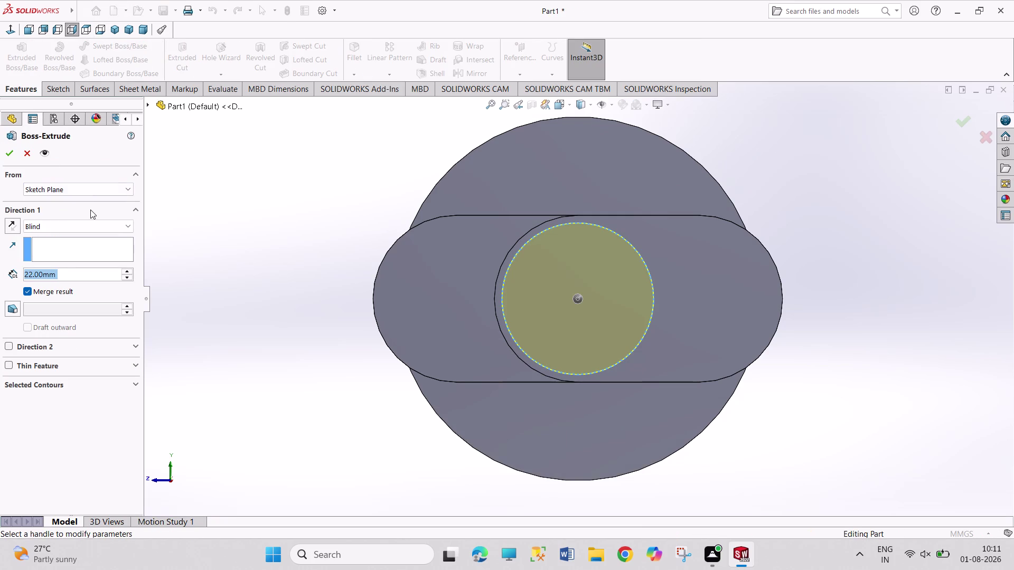
Extrude the 50 mm circle 45 mm, then start a sketch on the boss's front face.
text(45)
key(Return)
click(10, 153)
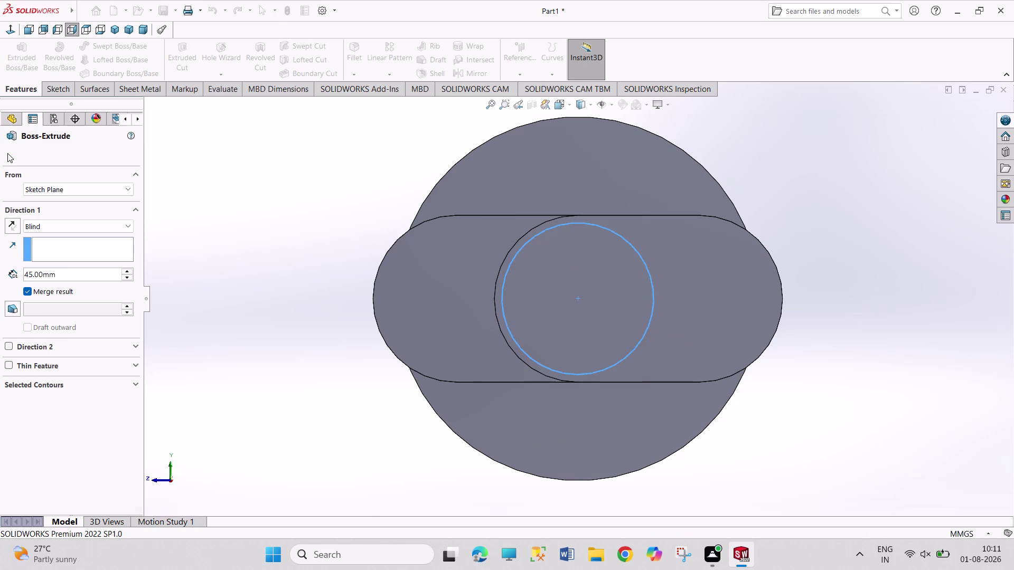
click(276, 239)
click(577, 319)
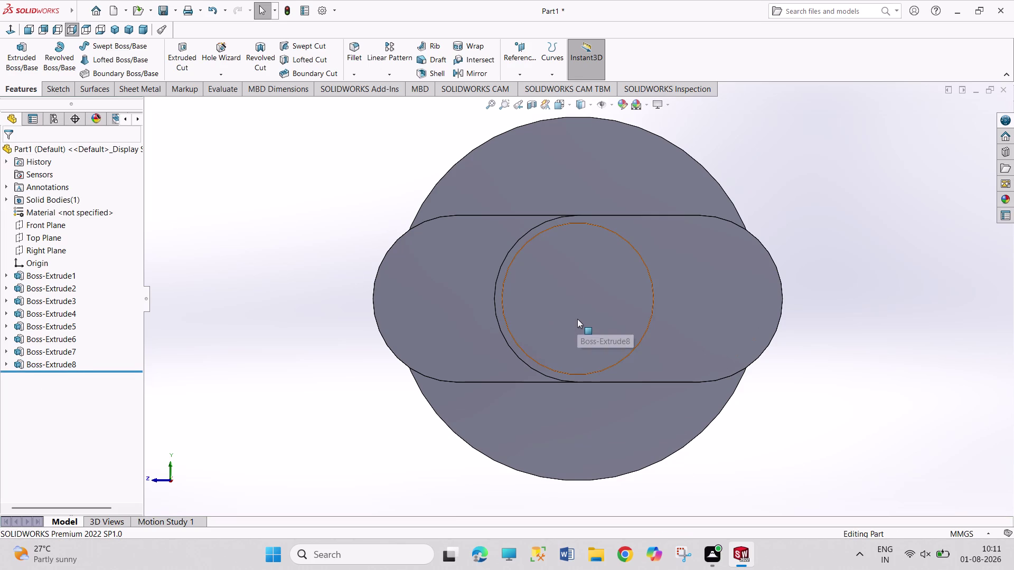
click(620, 291)
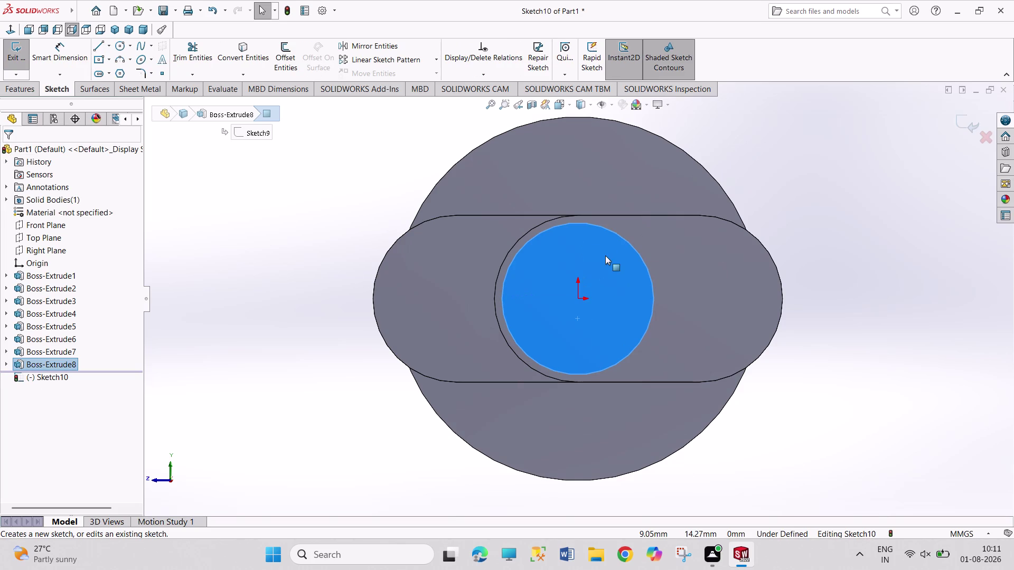
Draw a circle at the origin of Boss-Extrude8's face, dimensioned to 55 mm diameter.
click(119, 48)
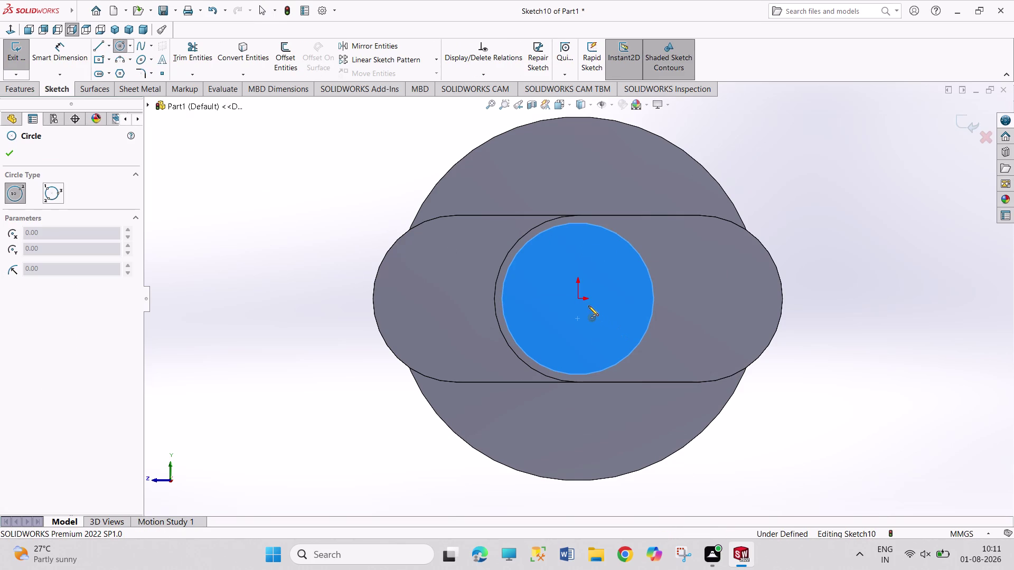
click(579, 299)
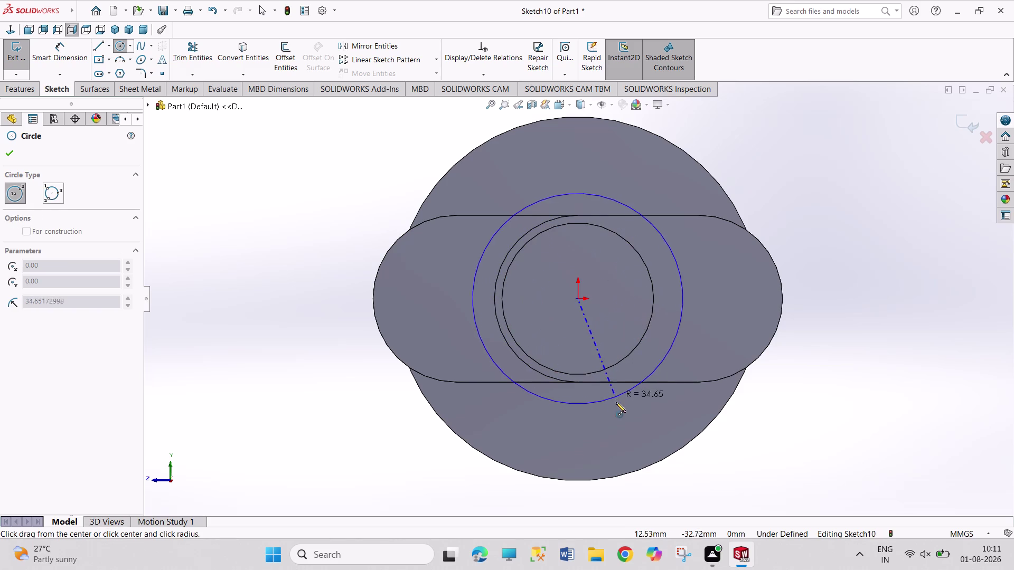
click(616, 403)
right_drag(270, 357, 293, 179)
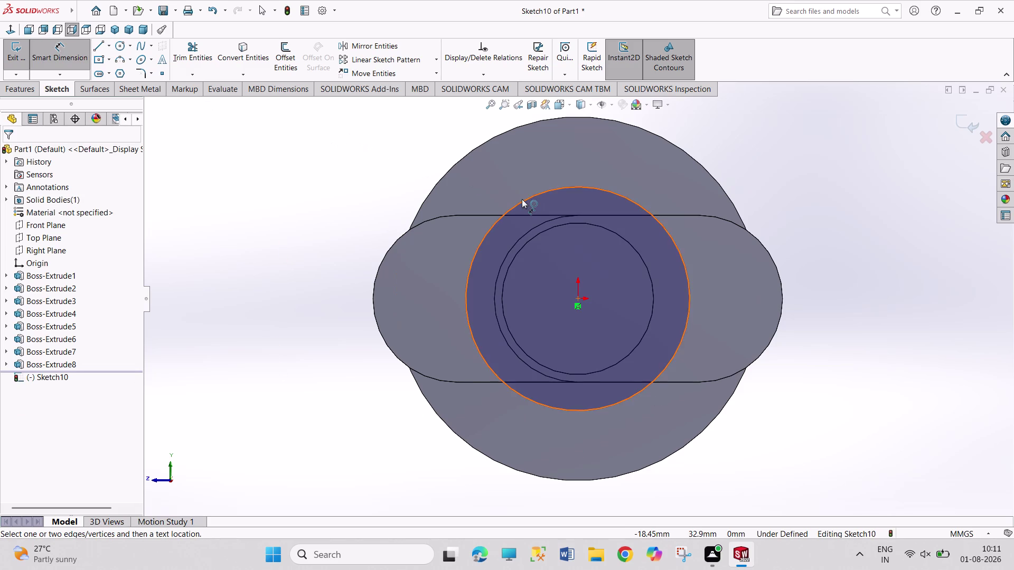
click(522, 199)
click(359, 146)
text(55)
key(Return)
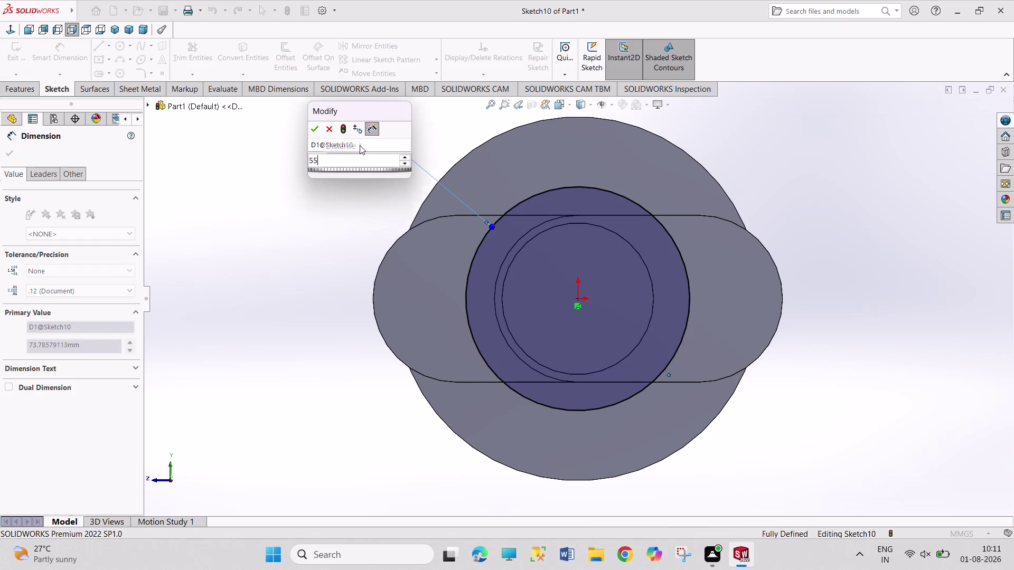
right_click(268, 188)
click(284, 221)
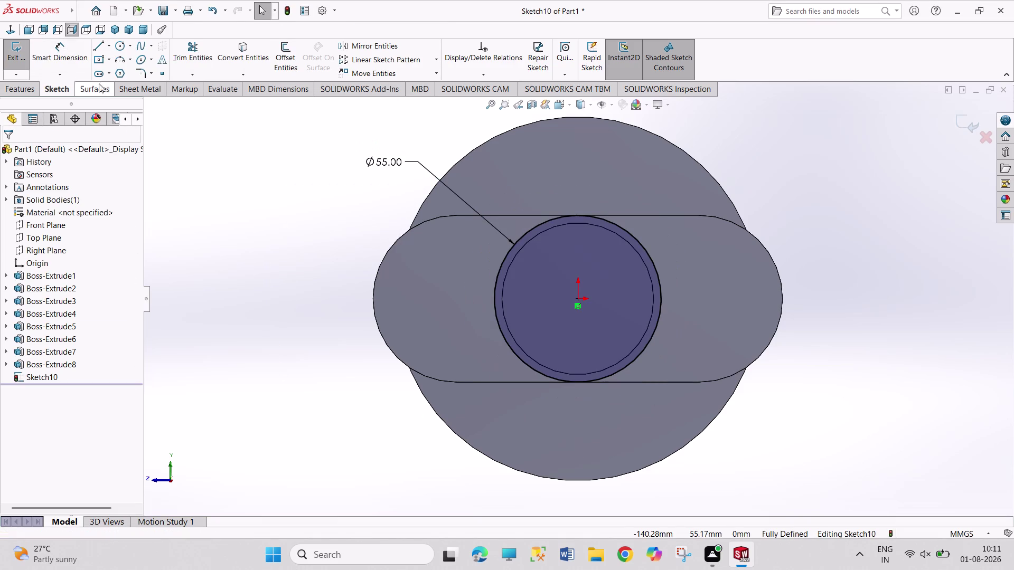
click(99, 48)
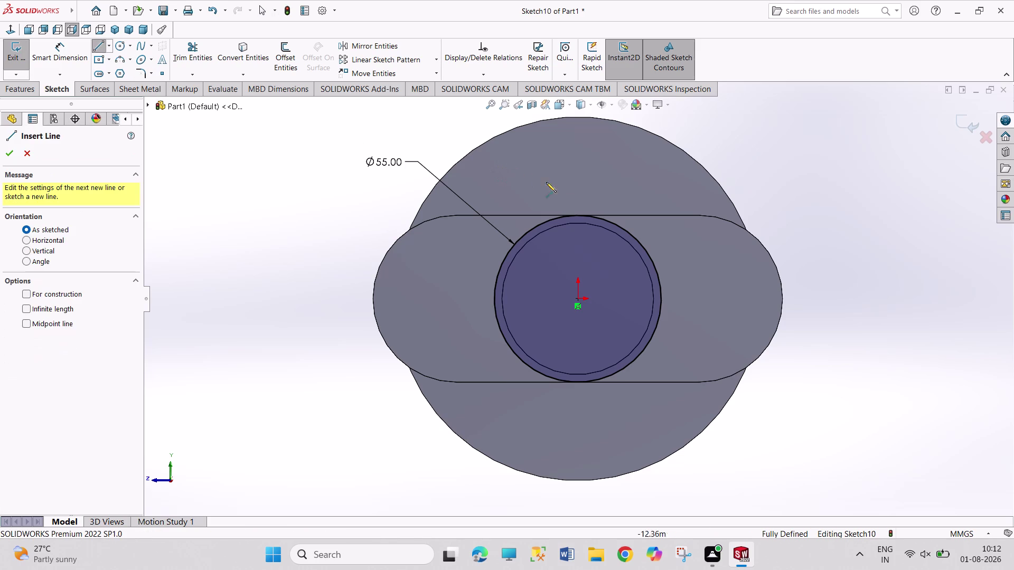
Sketch a horizontal line above the centre circle.
click(563, 199)
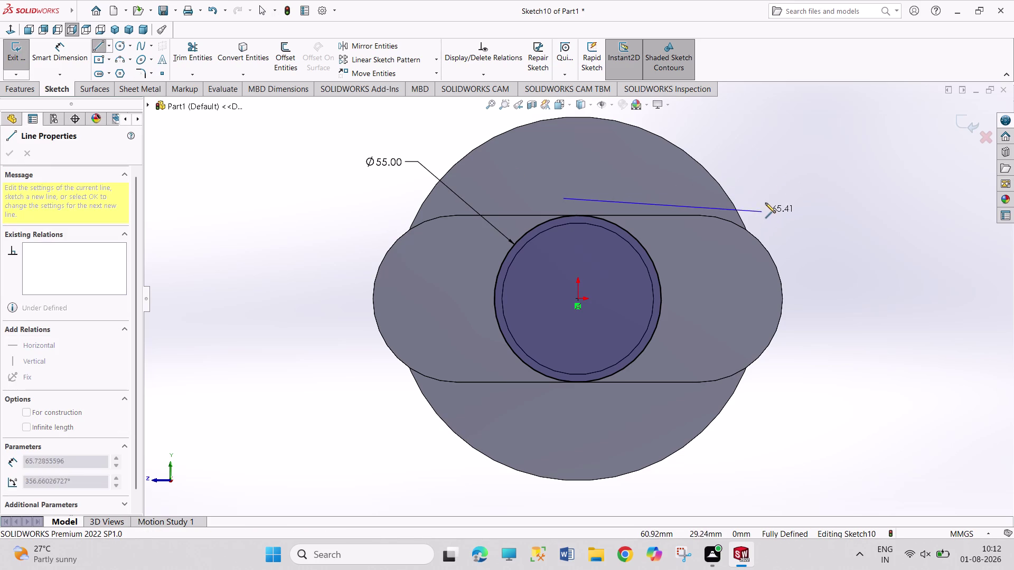
drag(758, 197, 760, 192)
right_click(779, 153)
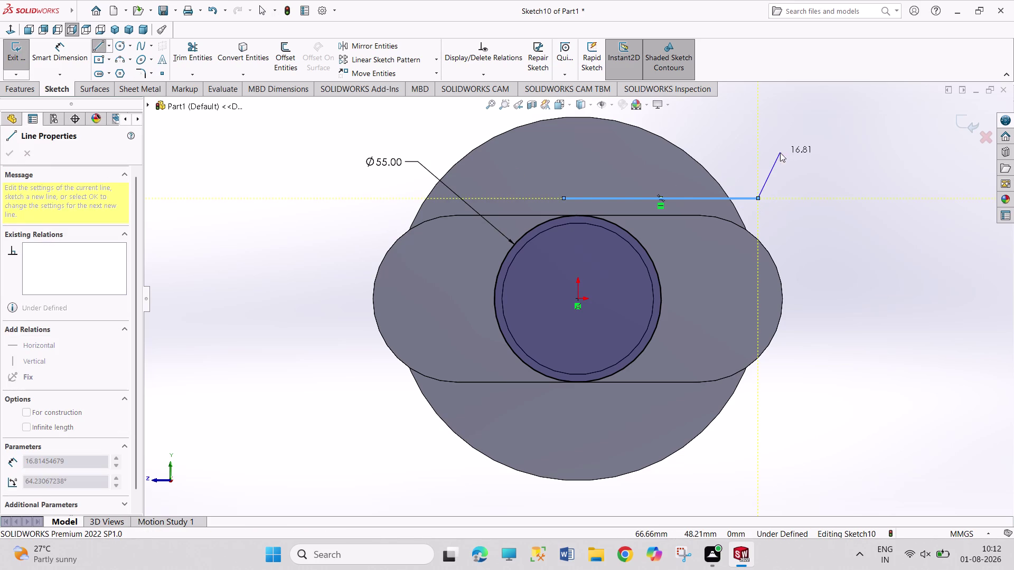
click(783, 159)
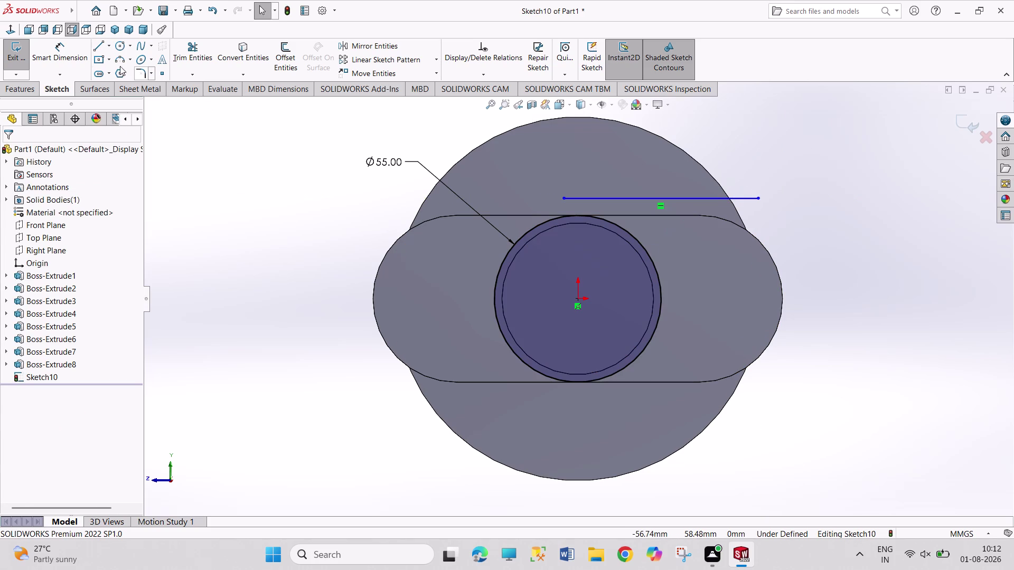
Draw a second circle centred on the horizontal axis right of the origin.
click(116, 45)
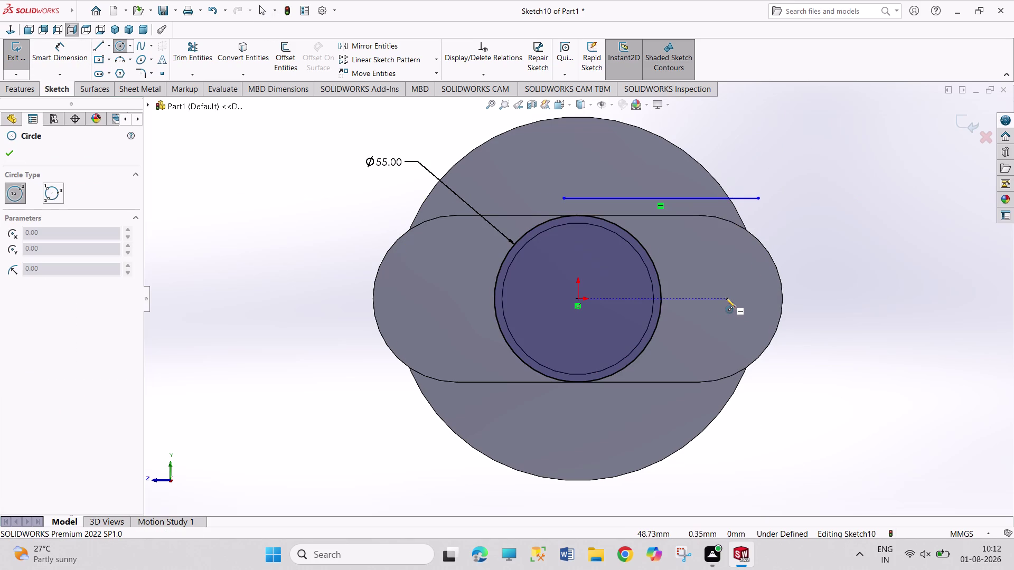
click(697, 301)
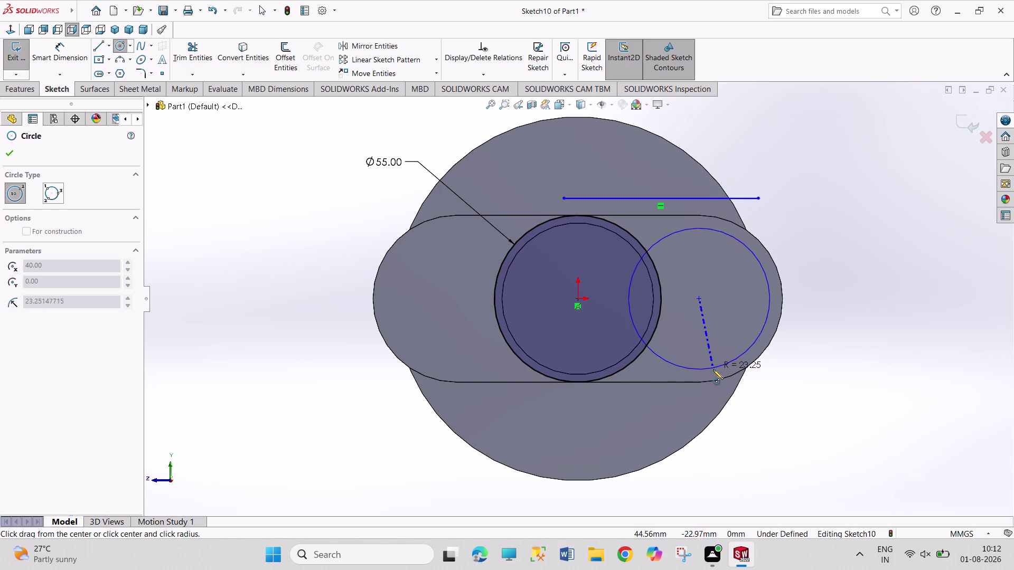
click(713, 369)
right_drag(830, 310, 816, 167)
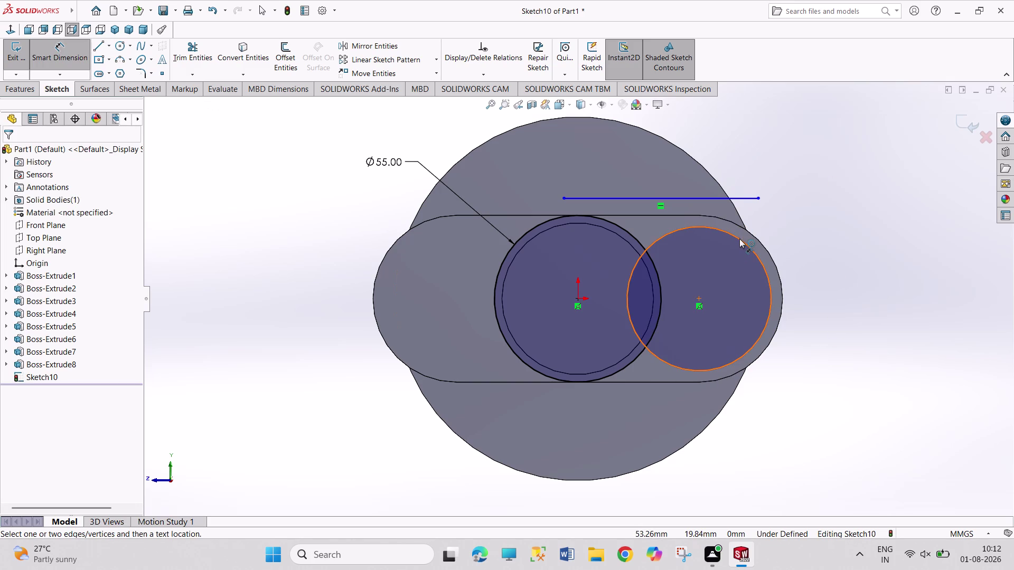
Dimension the second circle to 55 mm diameter.
click(739, 239)
click(853, 214)
text(55)
key(Return)
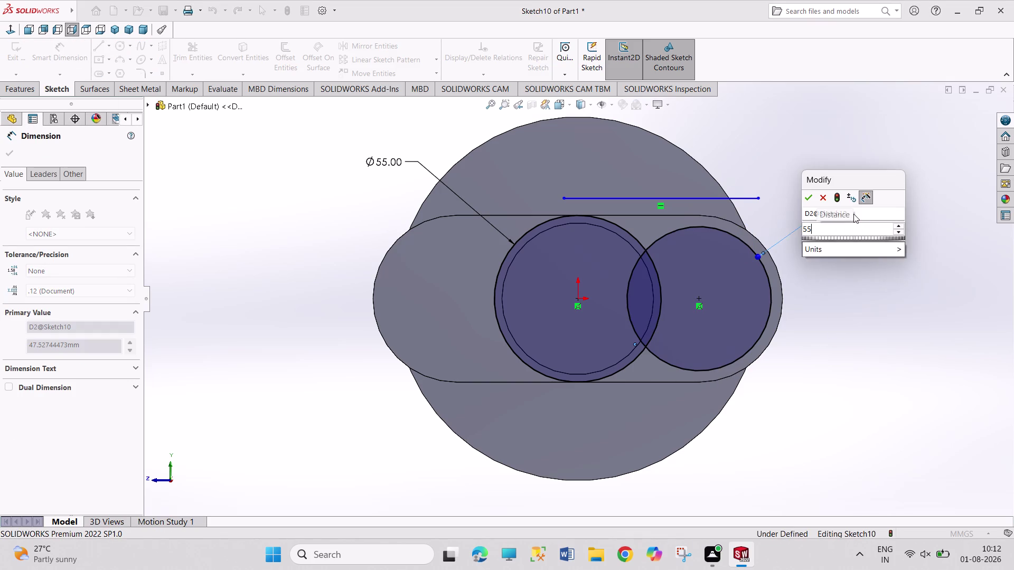
right_click(846, 309)
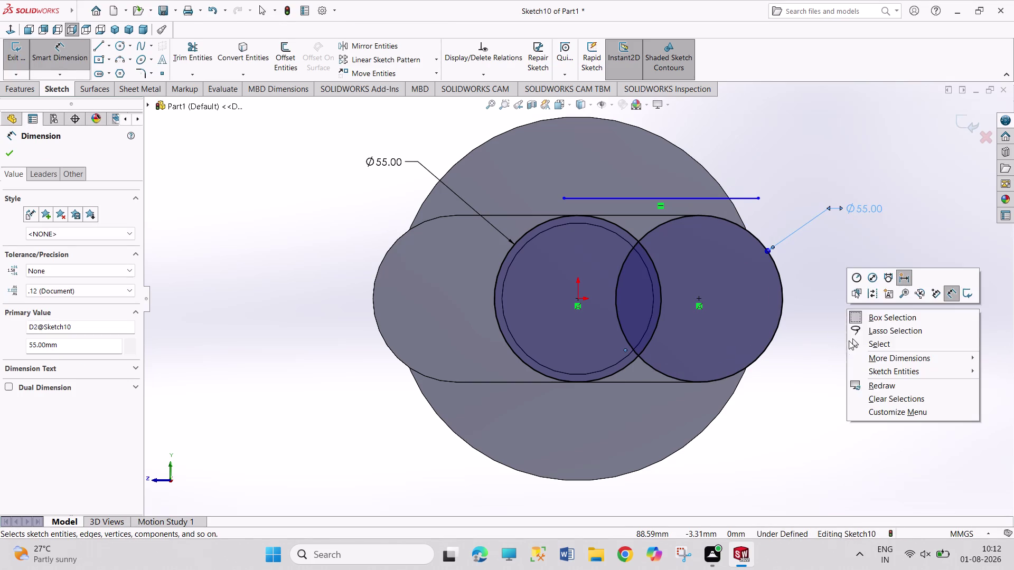
click(849, 340)
Make the top line's endpoints coincident with the centre and second circles.
click(562, 197)
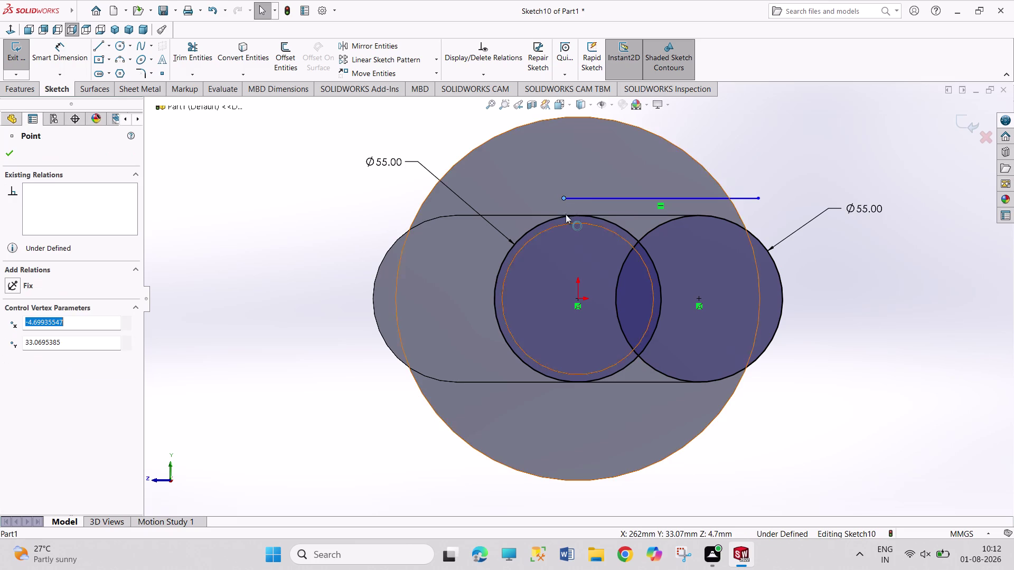
click(565, 216)
click(608, 169)
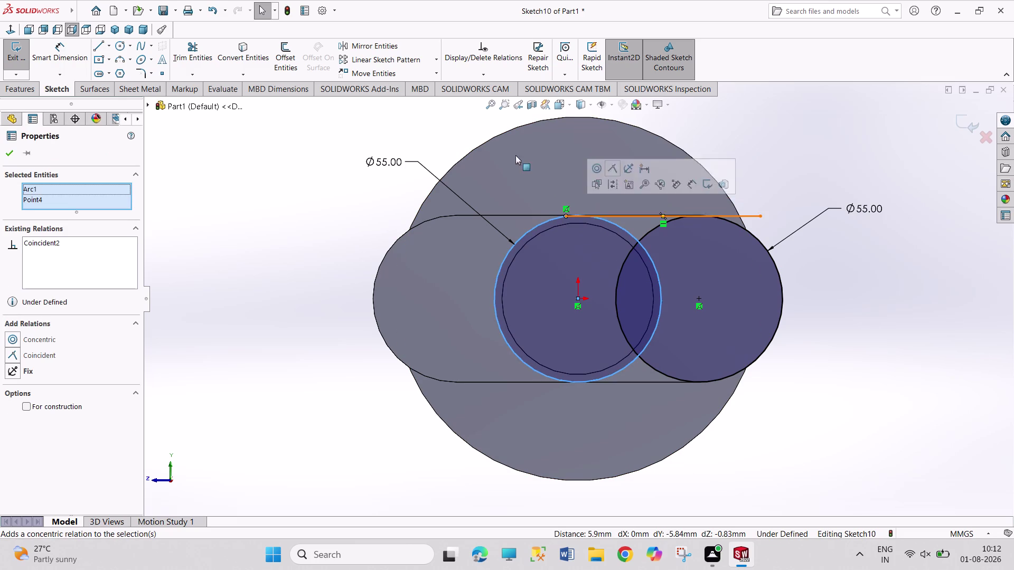
click(811, 129)
click(758, 215)
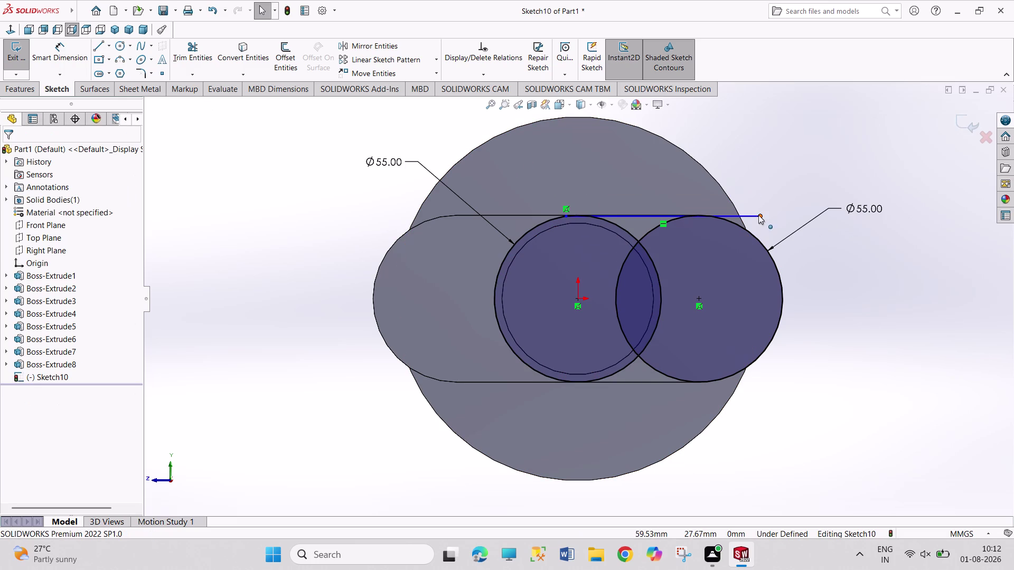
click(758, 237)
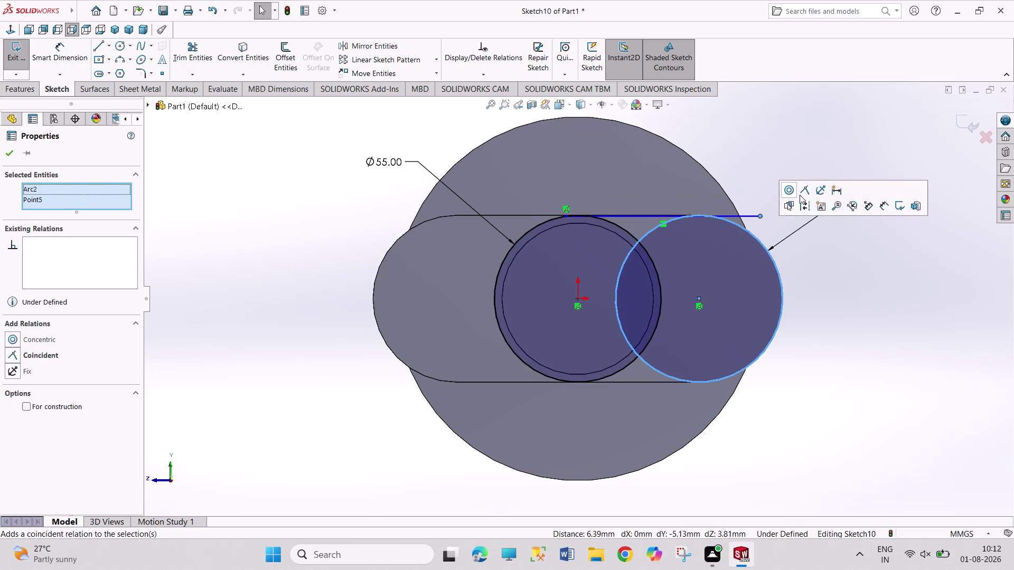
click(799, 194)
click(768, 116)
Make the top line tangent to both circles.
click(669, 214)
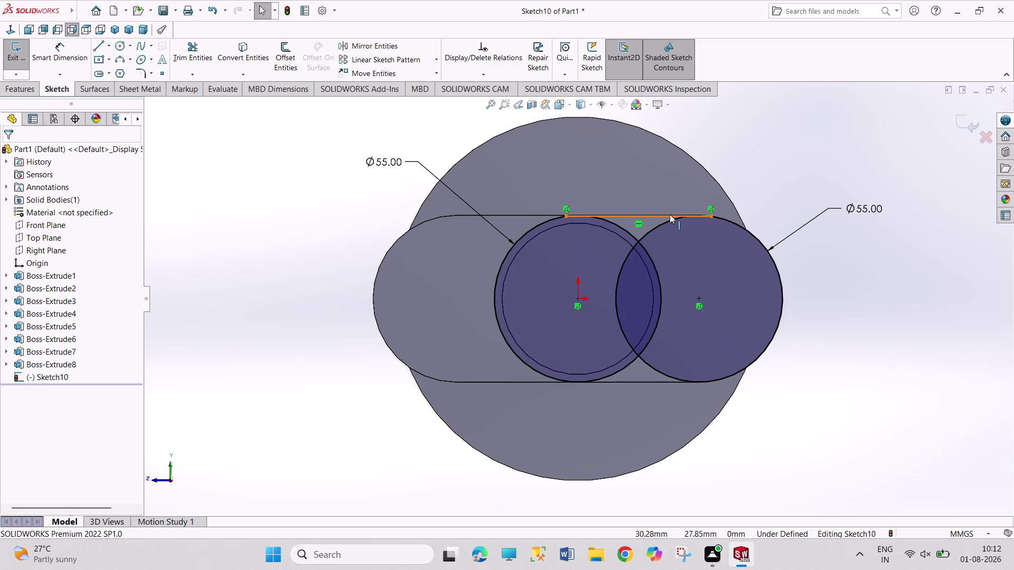
click(670, 223)
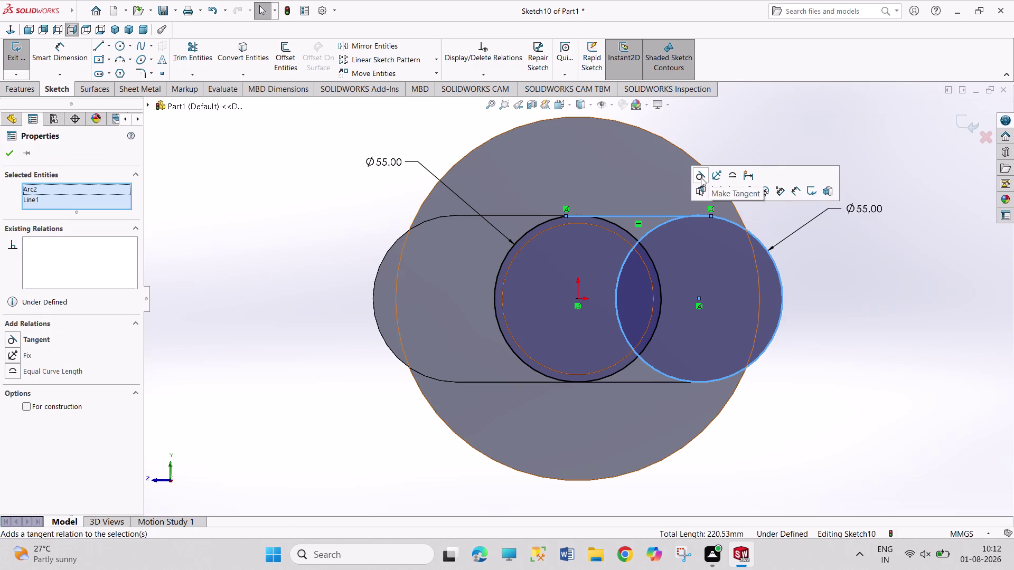
click(700, 178)
click(829, 122)
click(619, 214)
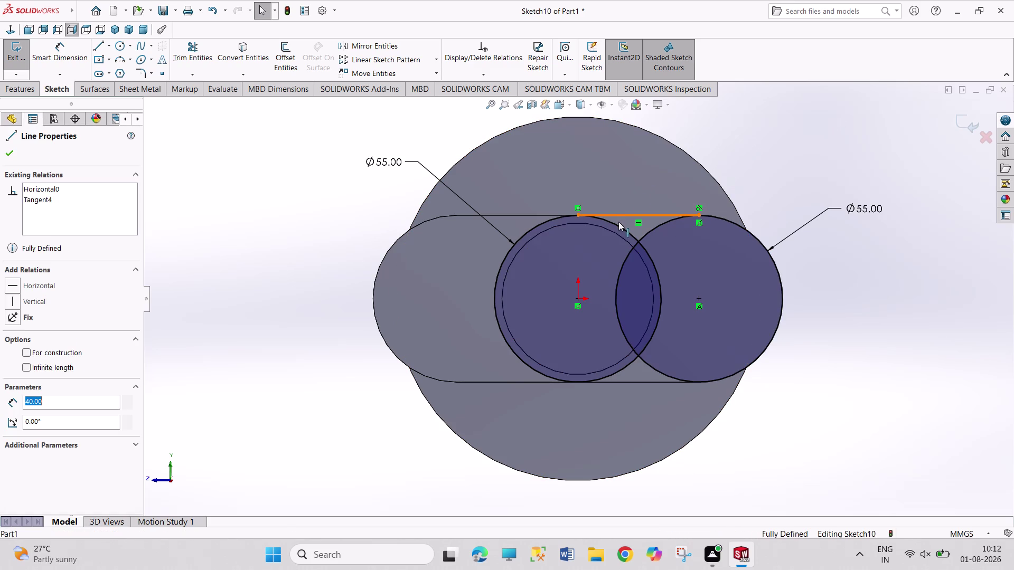
click(617, 225)
click(645, 178)
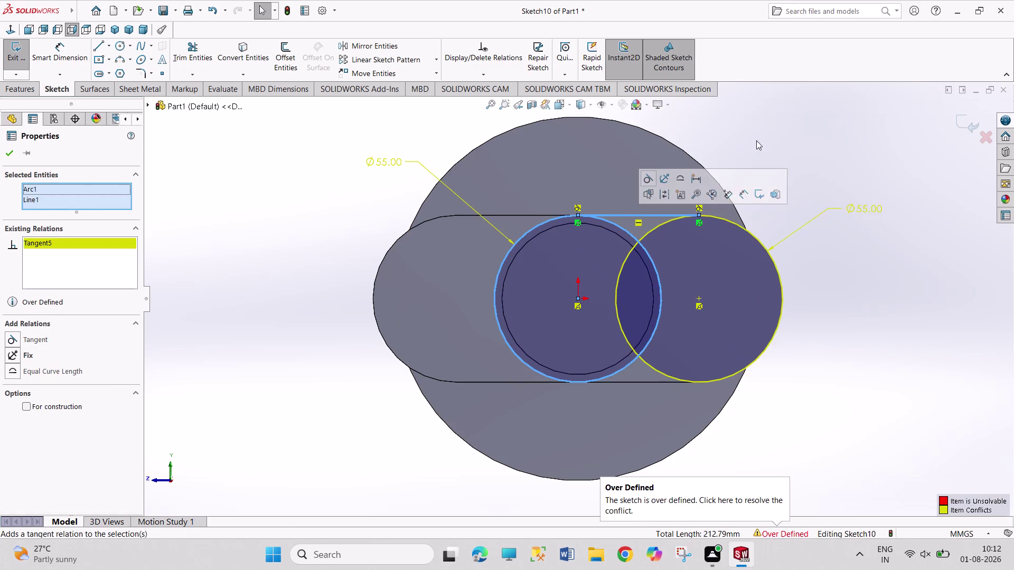
Delete the second circle's conflicting diameter dimension.
click(768, 140)
right_click(881, 204)
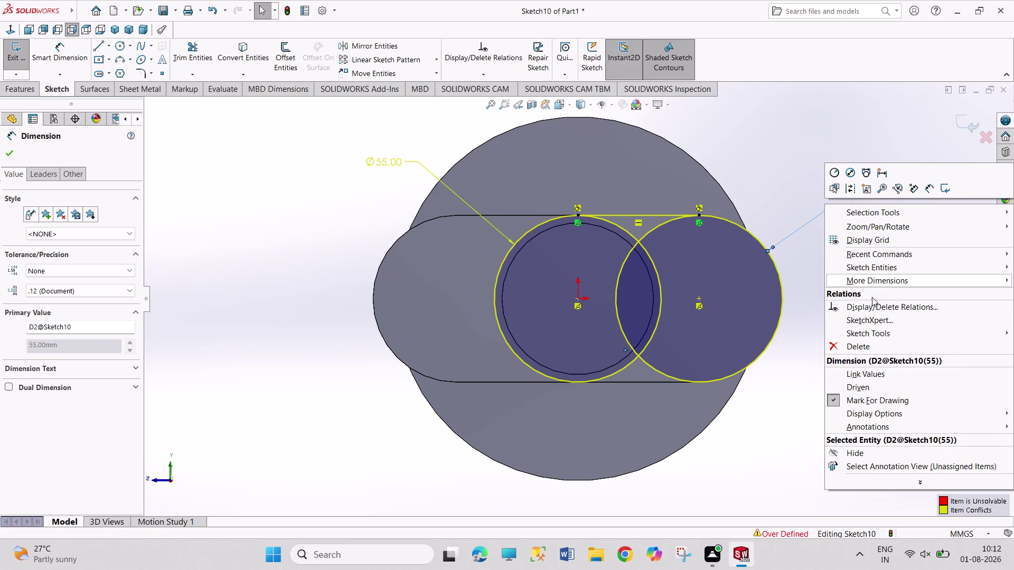
click(869, 341)
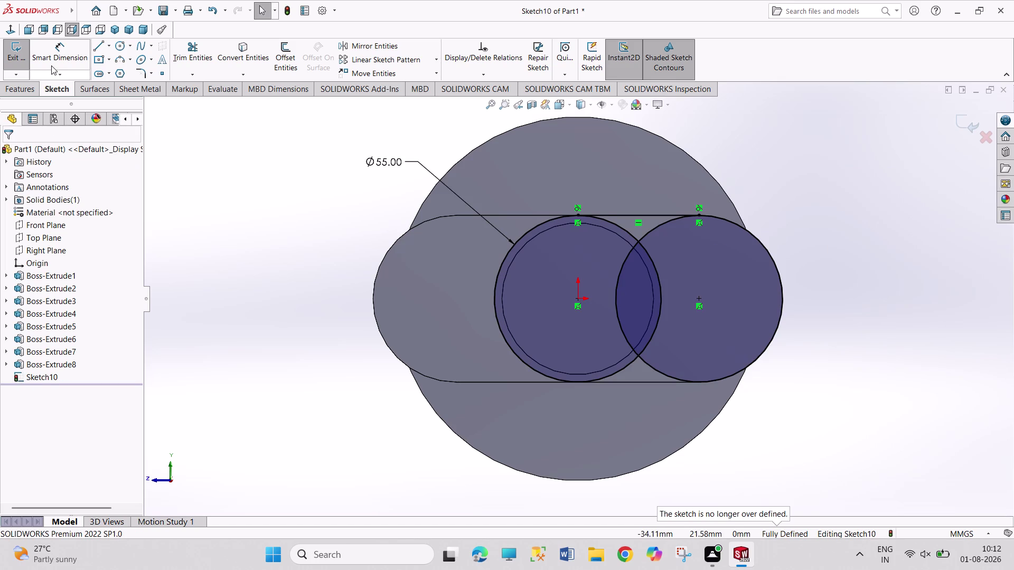
click(94, 45)
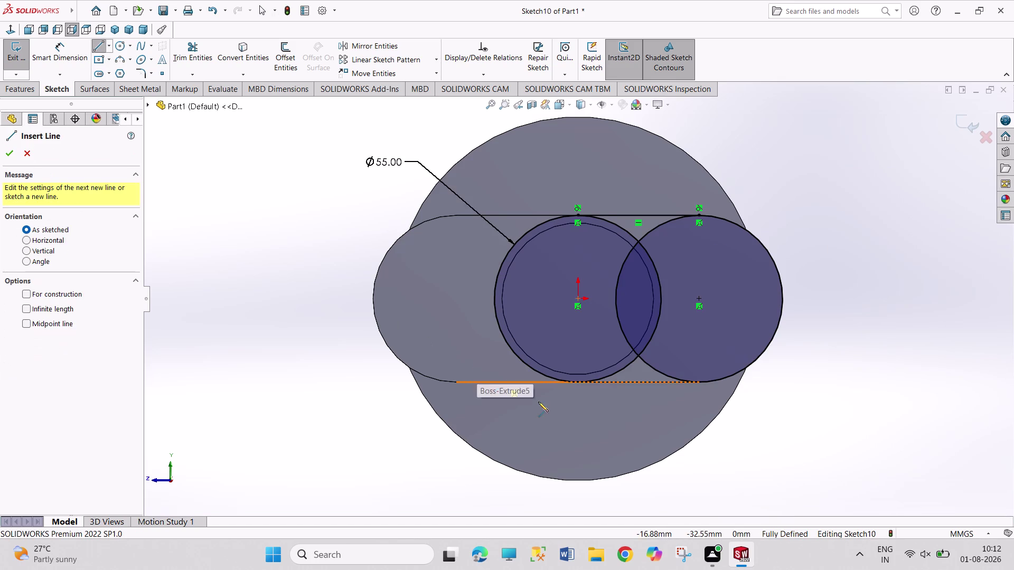
Sketch a horizontal line below the slot.
click(558, 407)
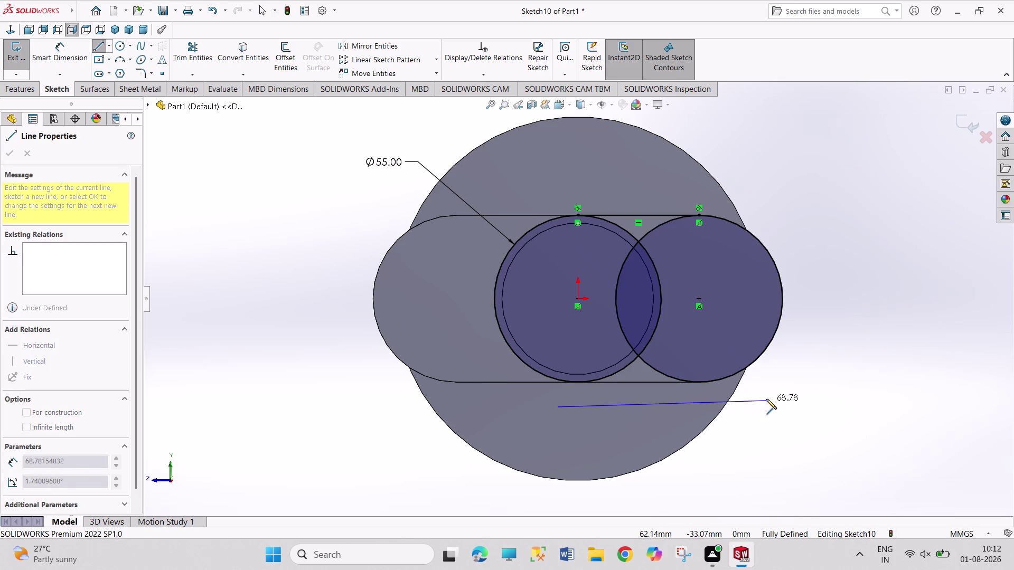
drag(770, 407, 784, 398)
right_click(831, 329)
click(844, 344)
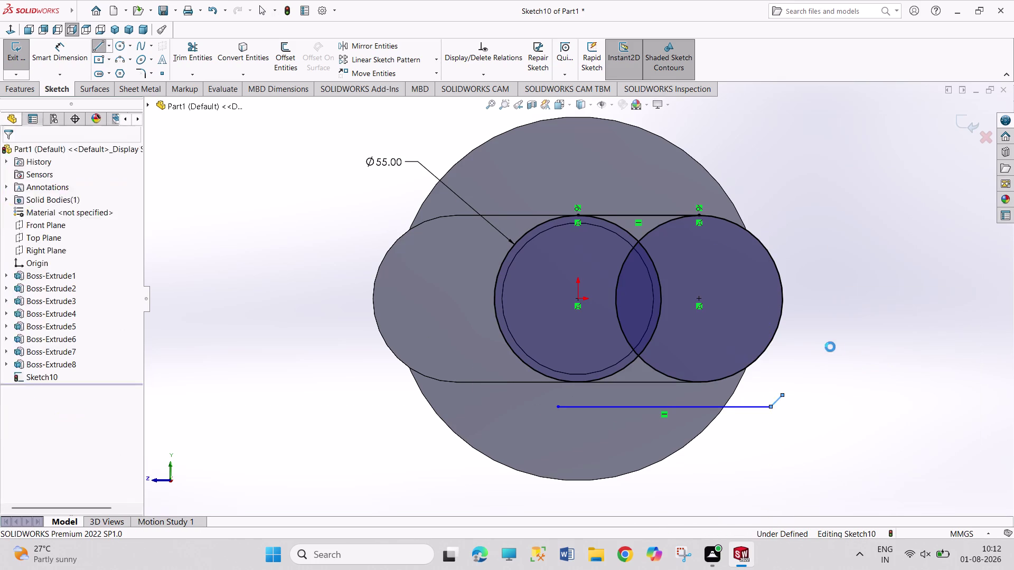
Make the bottom line's endpoints coincident with the centre and second circles.
click(557, 405)
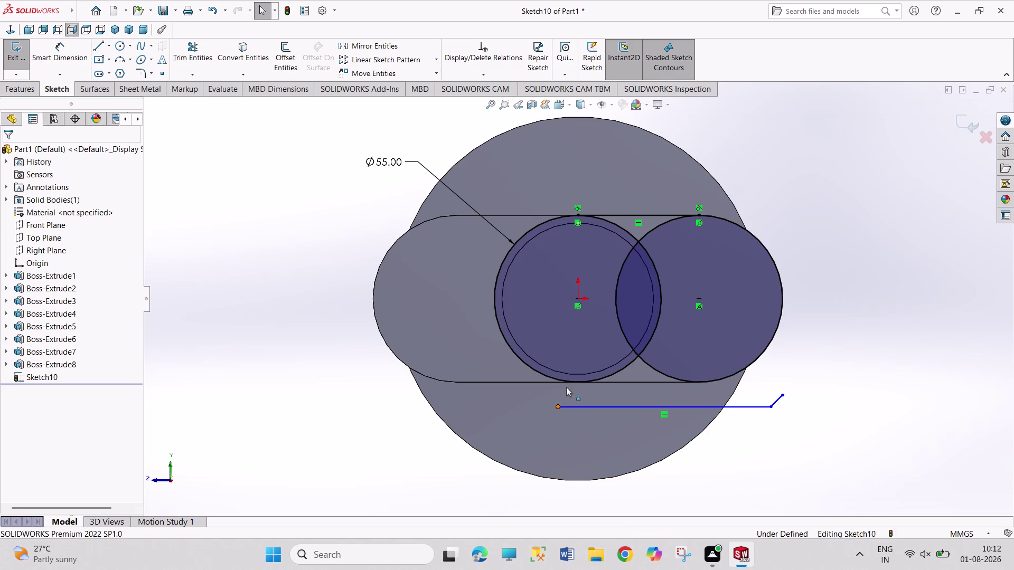
click(567, 383)
click(611, 339)
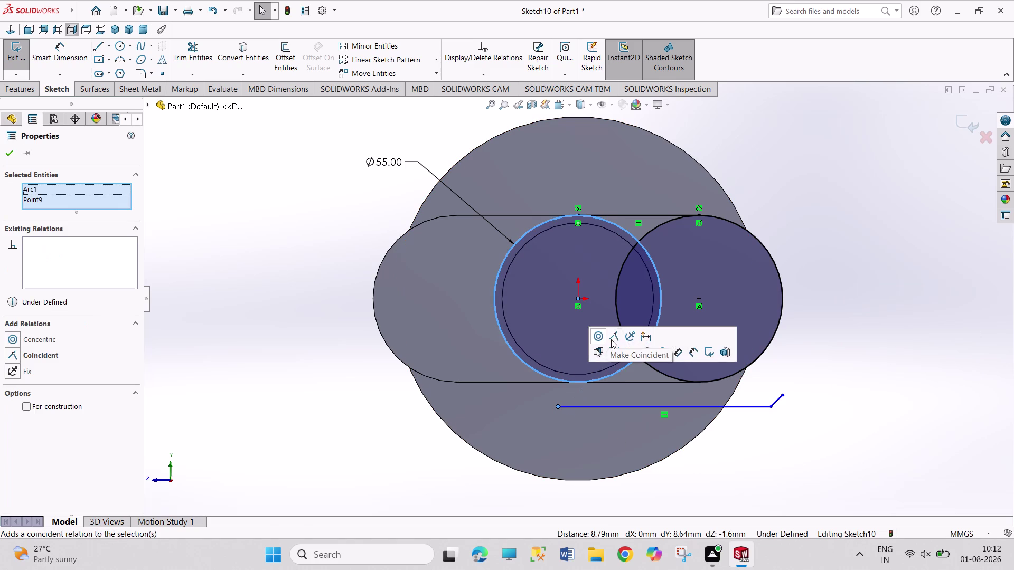
click(851, 361)
right_click(781, 375)
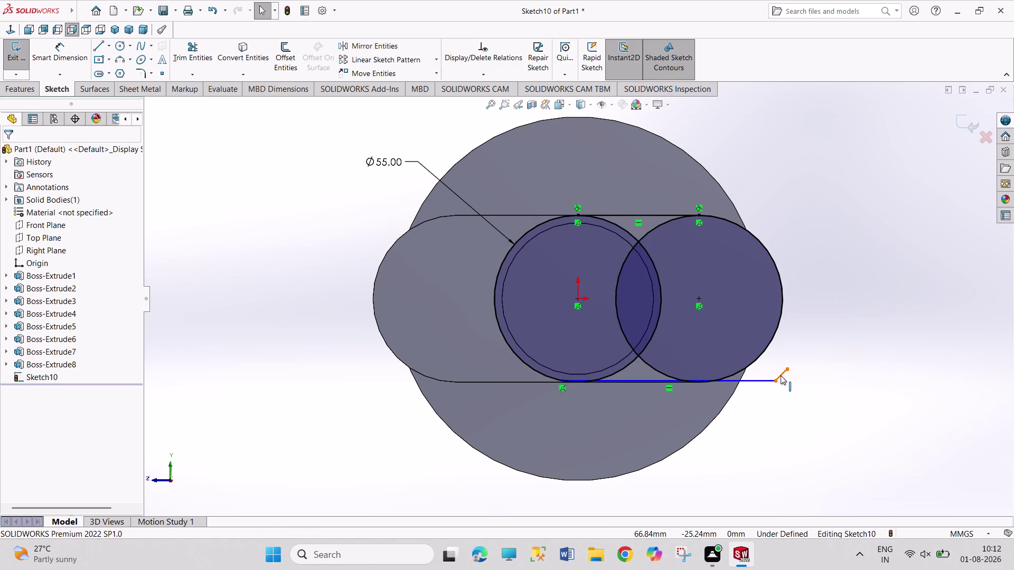
click(801, 513)
click(772, 381)
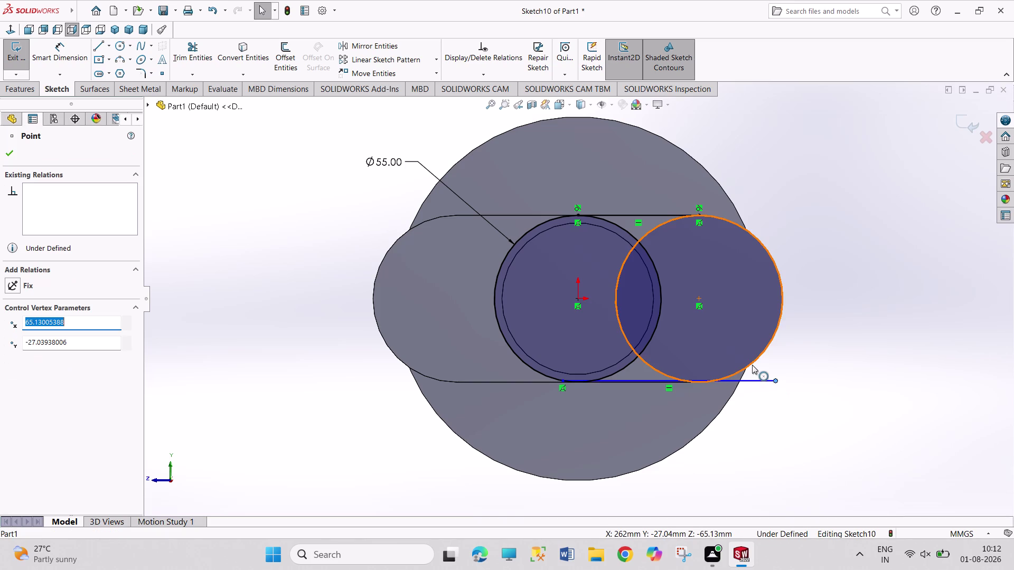
click(752, 365)
click(798, 316)
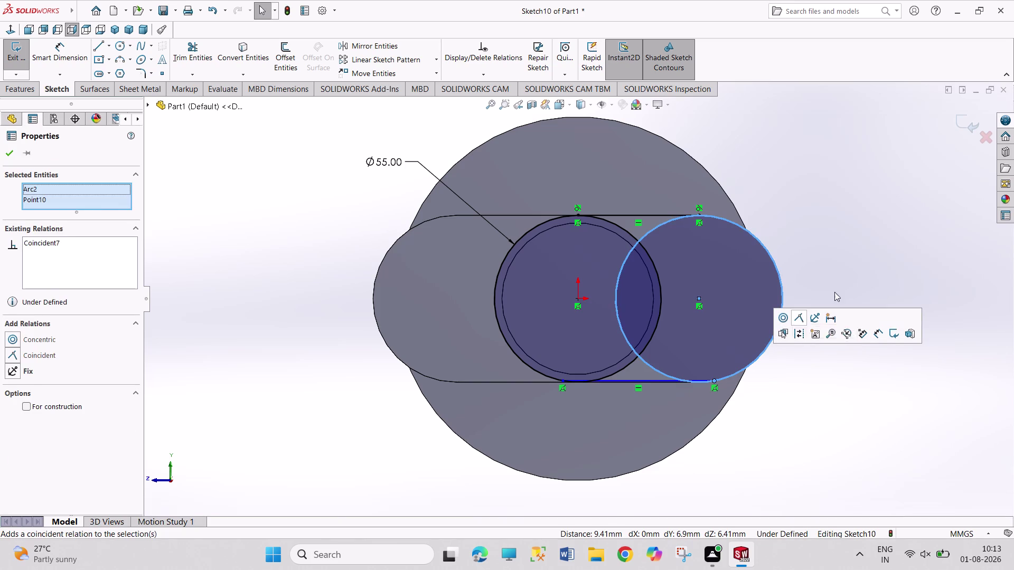
click(869, 252)
Make the bottom line tangent to both circles.
click(658, 381)
click(727, 377)
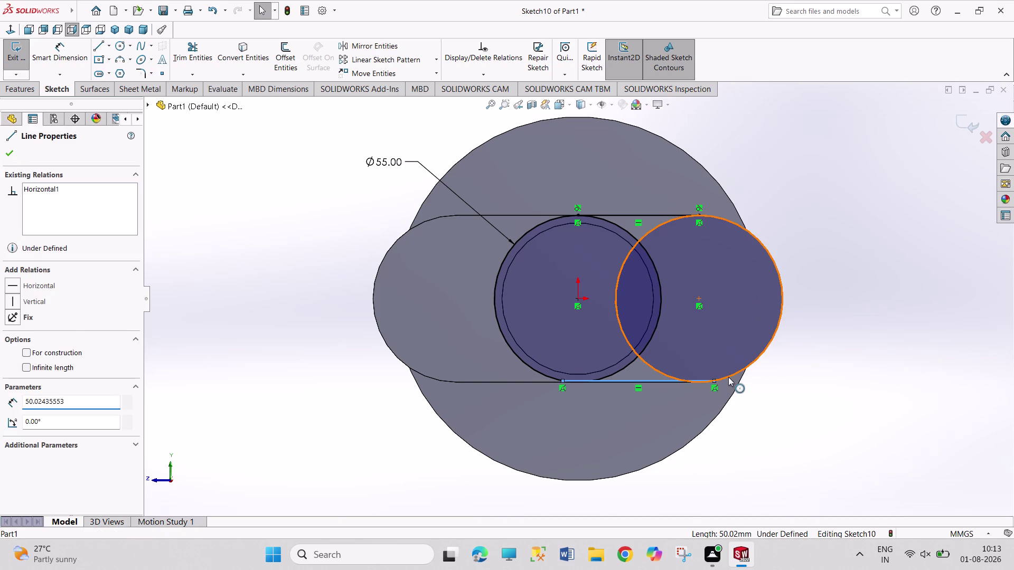
click(762, 334)
click(816, 401)
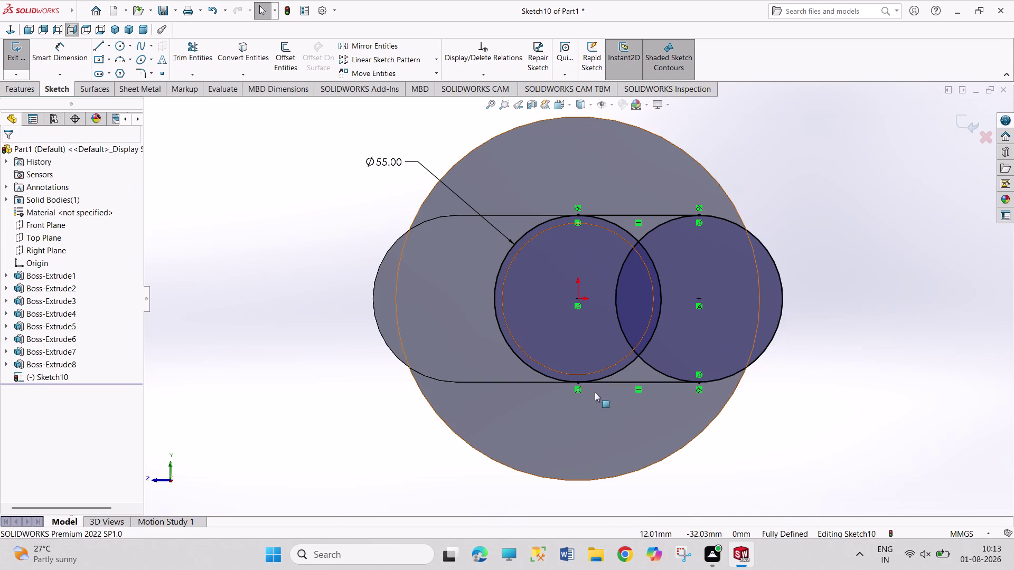
click(604, 381)
click(607, 376)
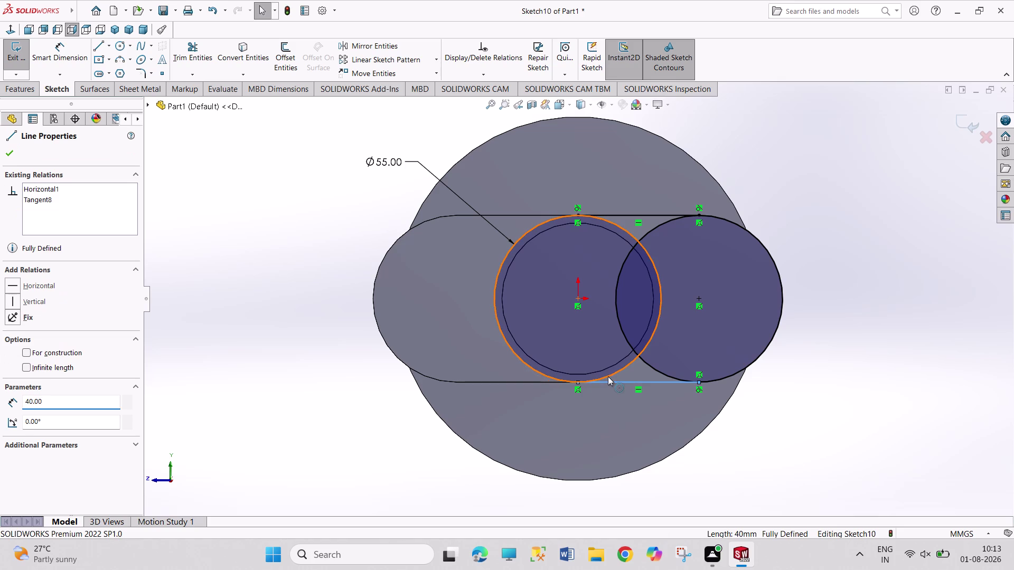
click(636, 332)
click(832, 319)
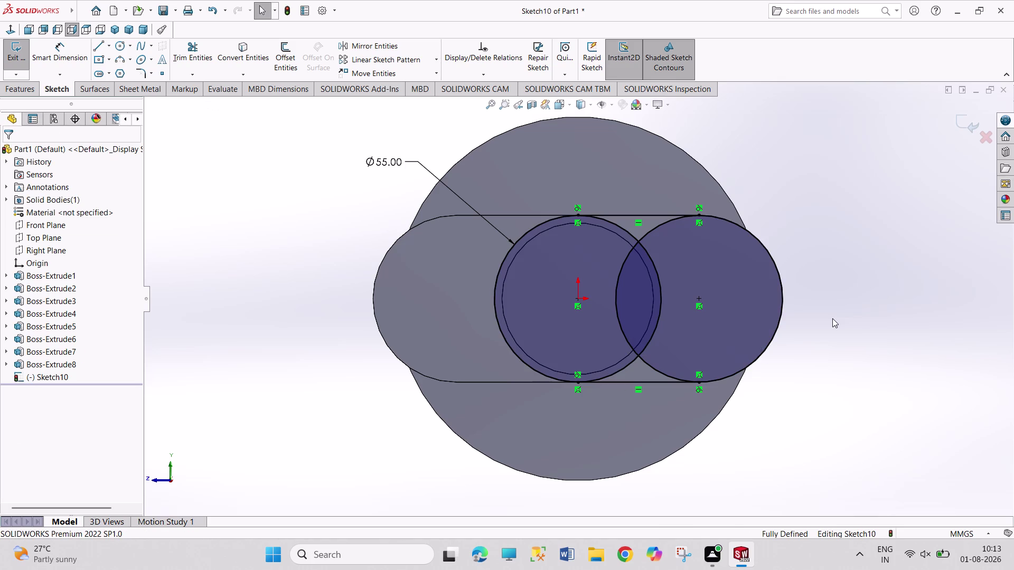
click(185, 51)
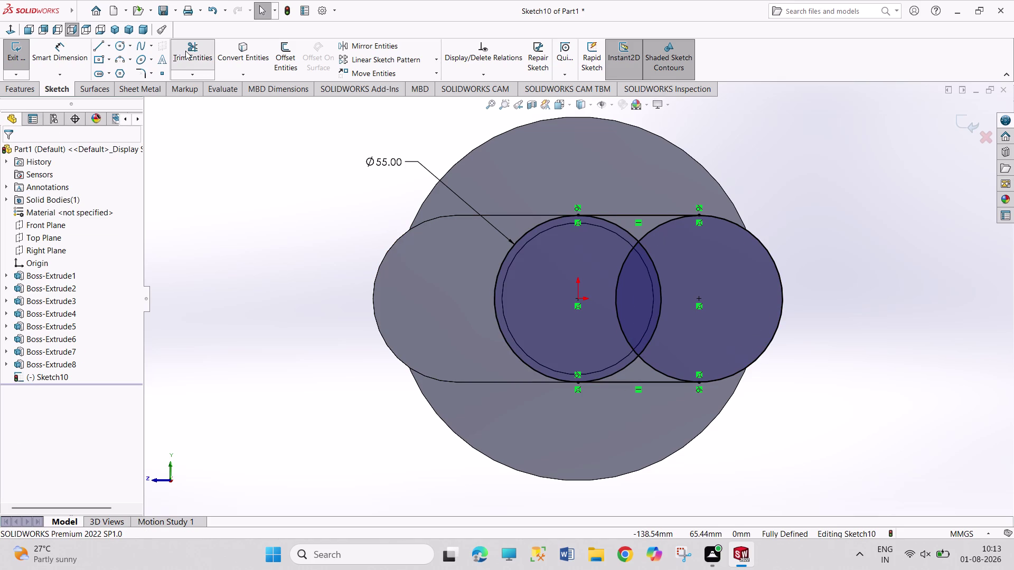
Trim the five inner overlapping arcs into a closed slot outline and exit Sketch10.
click(624, 370)
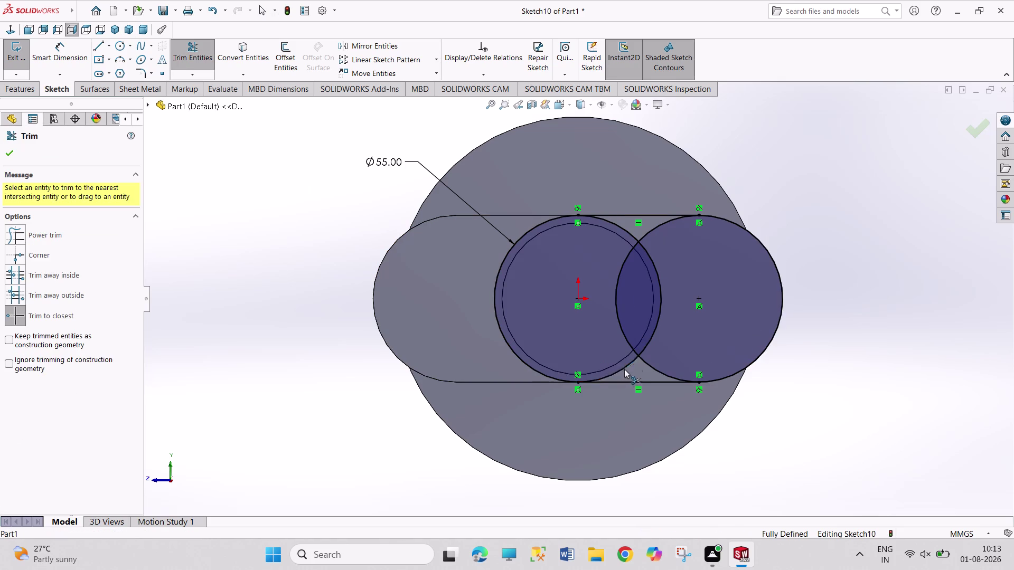
click(658, 330)
click(624, 229)
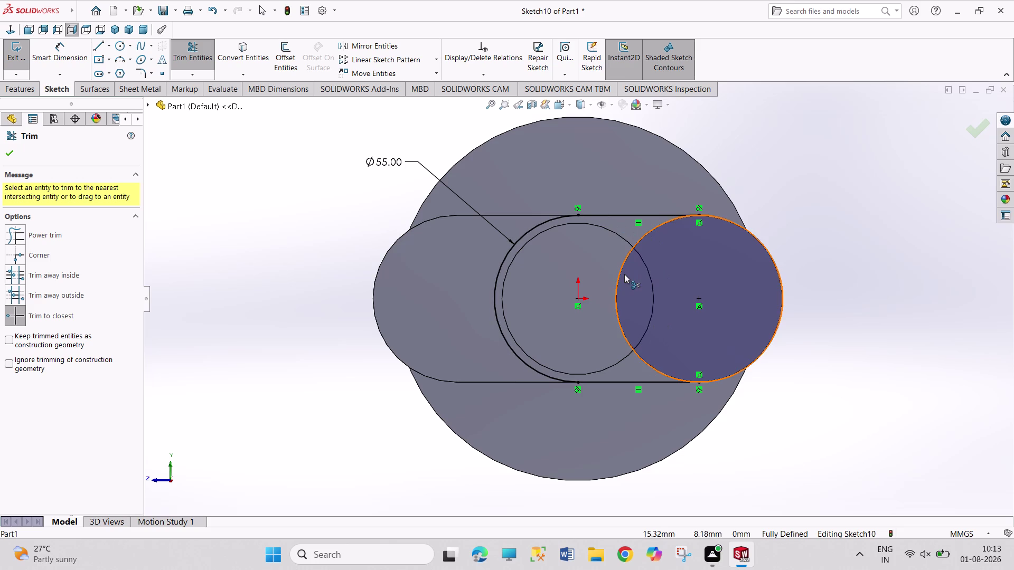
click(624, 274)
click(639, 242)
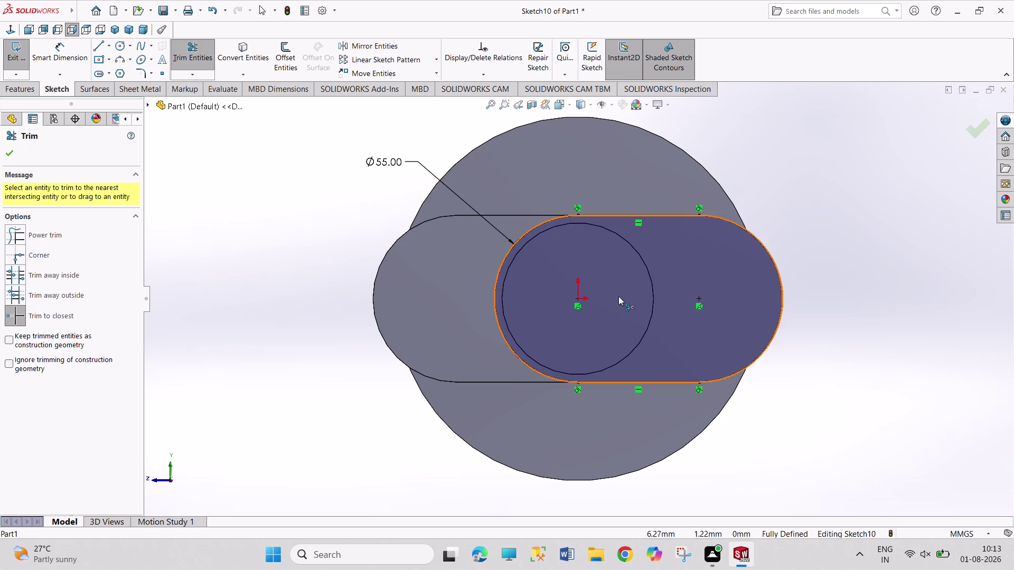
right_click(883, 256)
drag(890, 290, 861, 283)
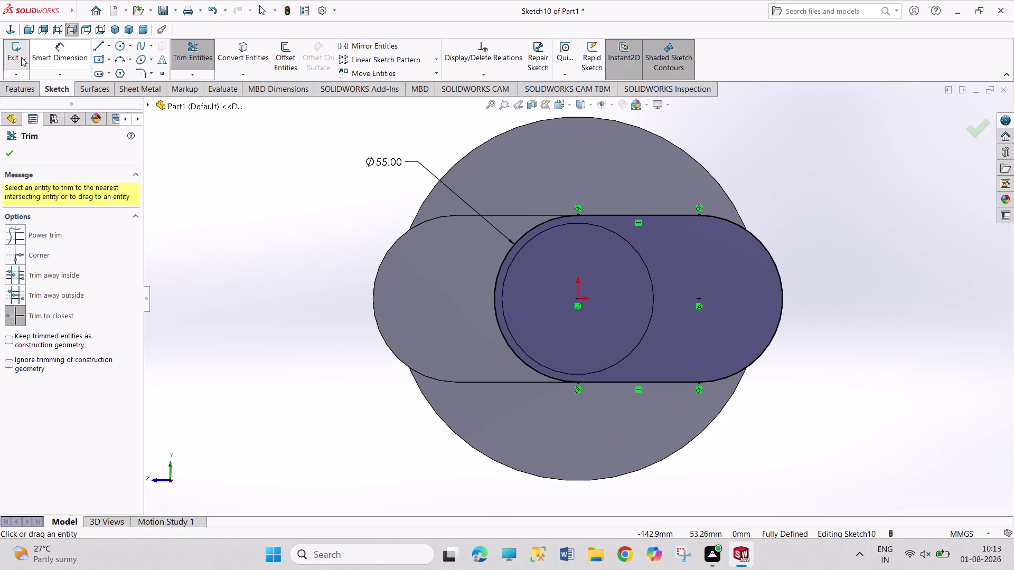
click(21, 57)
Extrude the slot outline 22 mm as Boss-Extrude9 and select its end face.
click(25, 64)
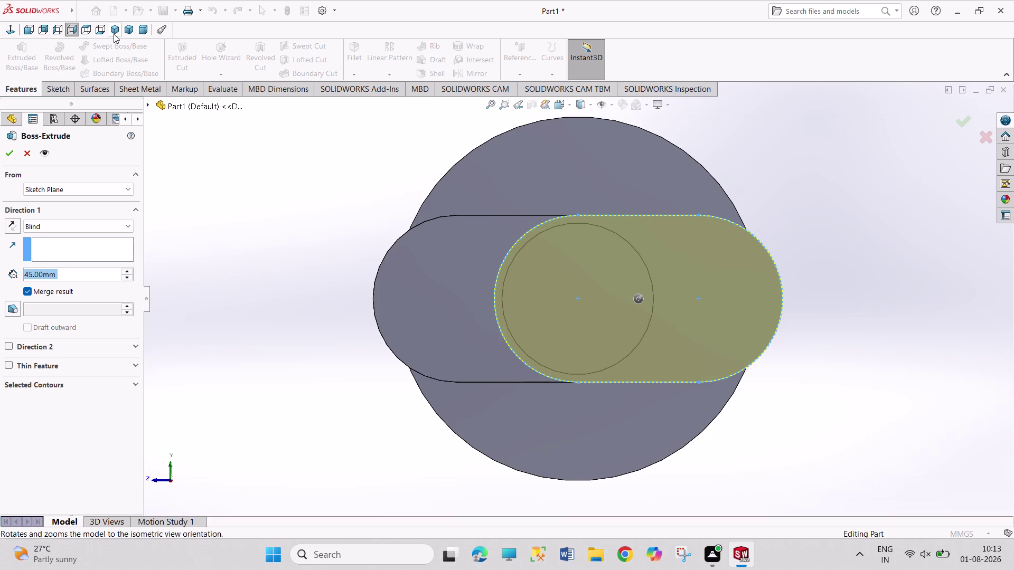
click(114, 34)
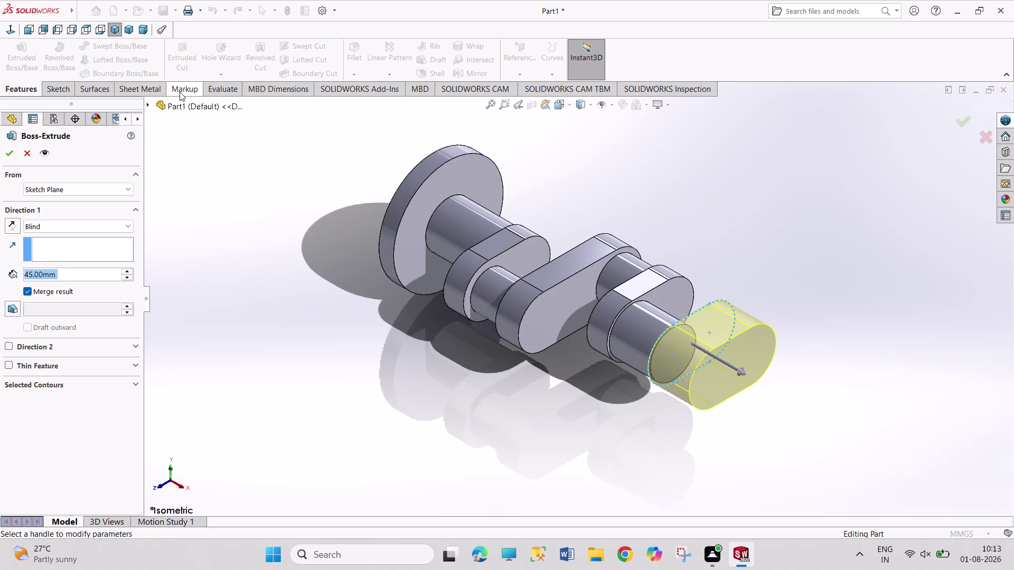
text(2)
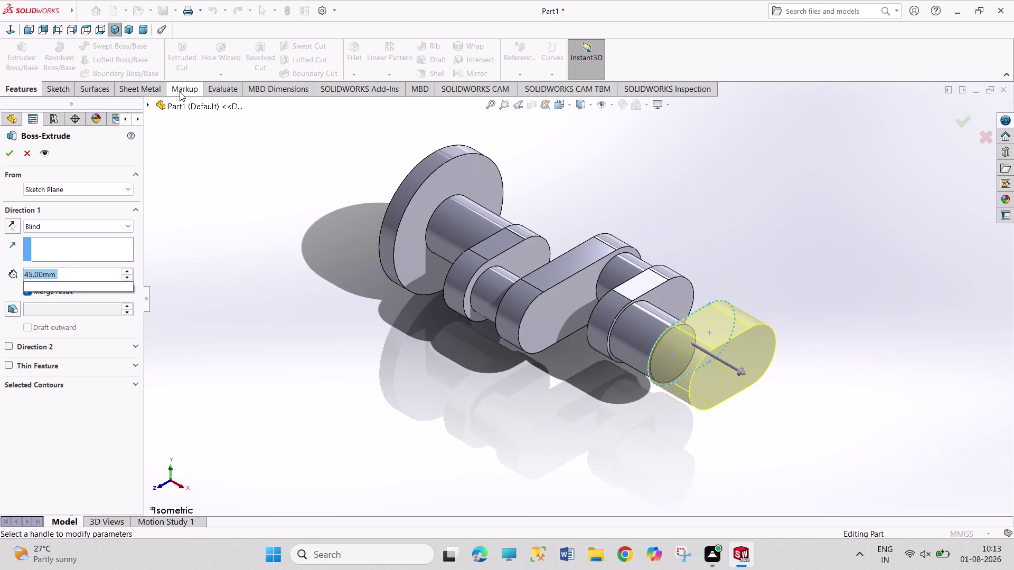
text(2)
key(Return)
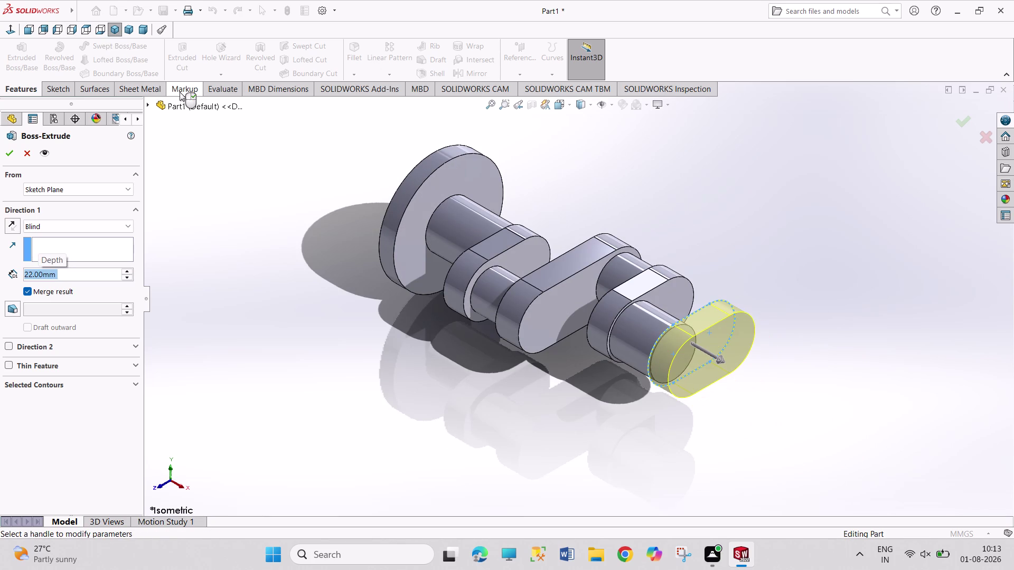
click(12, 154)
click(289, 373)
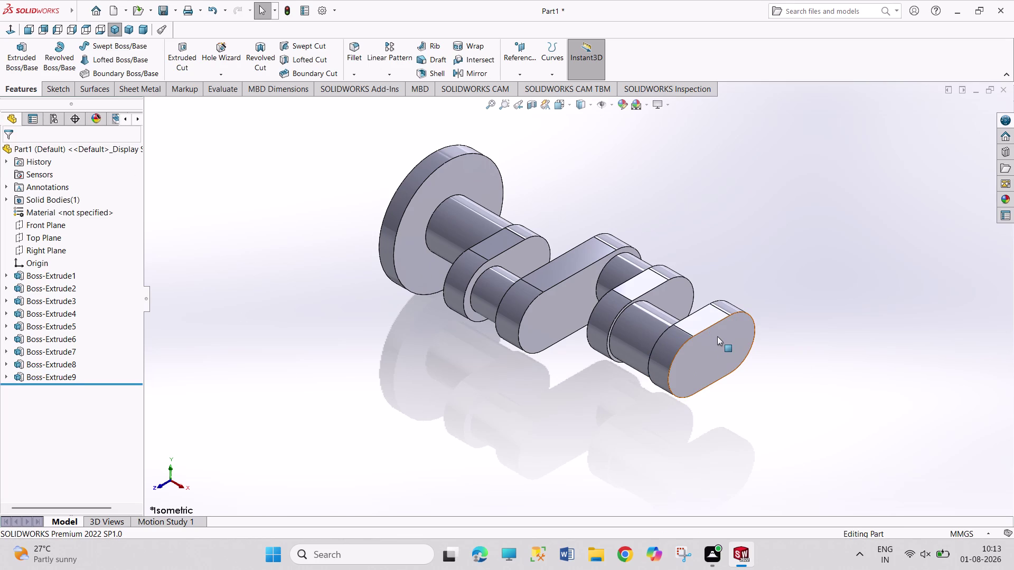
click(717, 336)
Start Sketch11 on the slot end face and draw a circle at its right end.
click(759, 311)
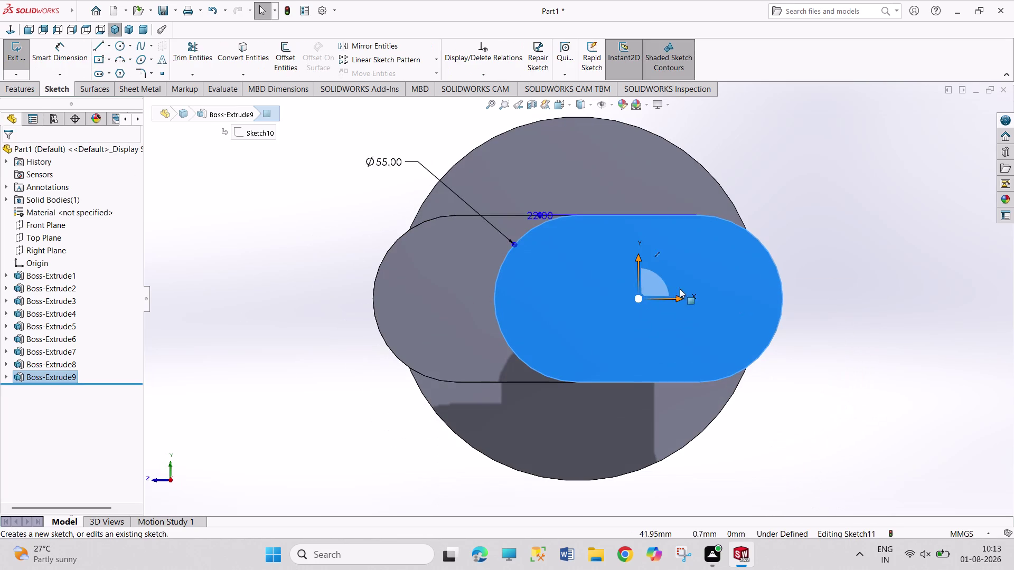
click(119, 44)
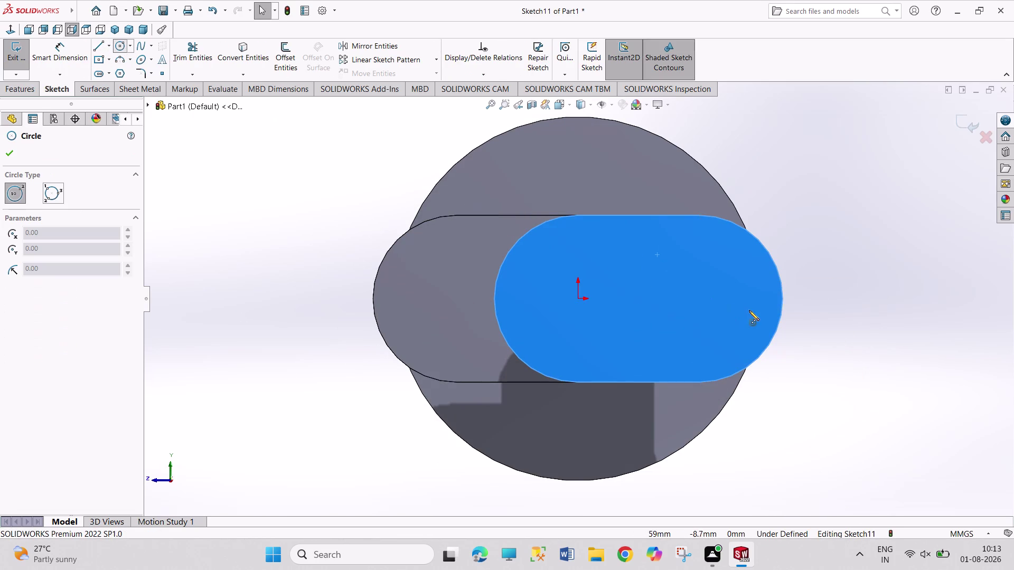
click(701, 300)
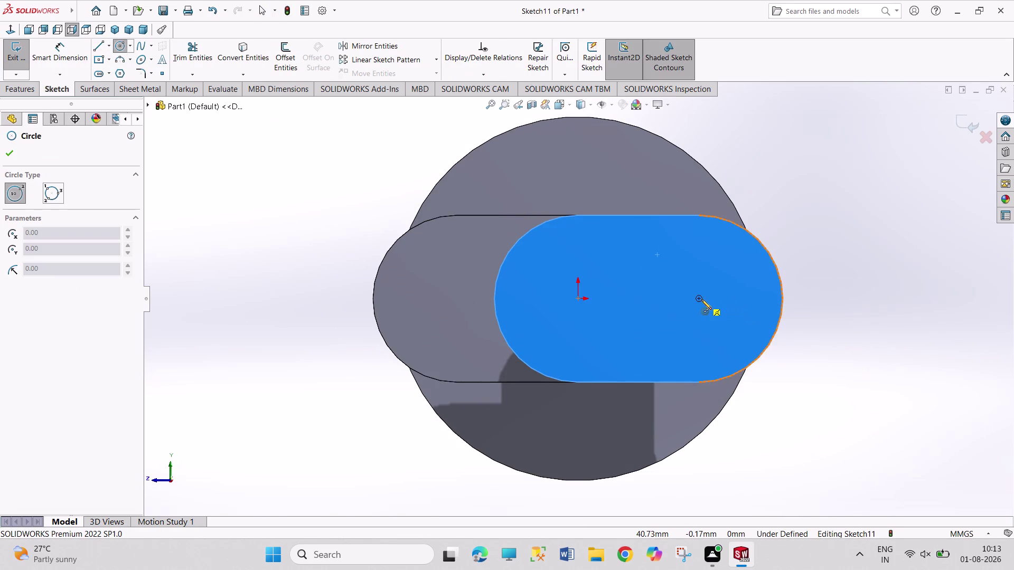
click(719, 335)
right_drag(861, 294, 804, 169)
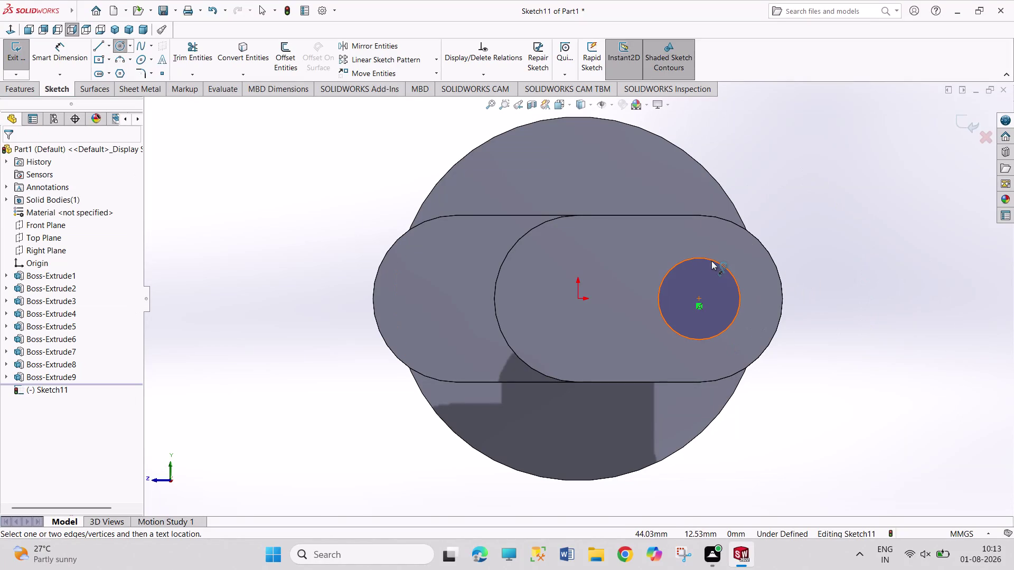
Dimension the circle to 45 mm diameter and exit the sketch.
click(711, 261)
click(778, 229)
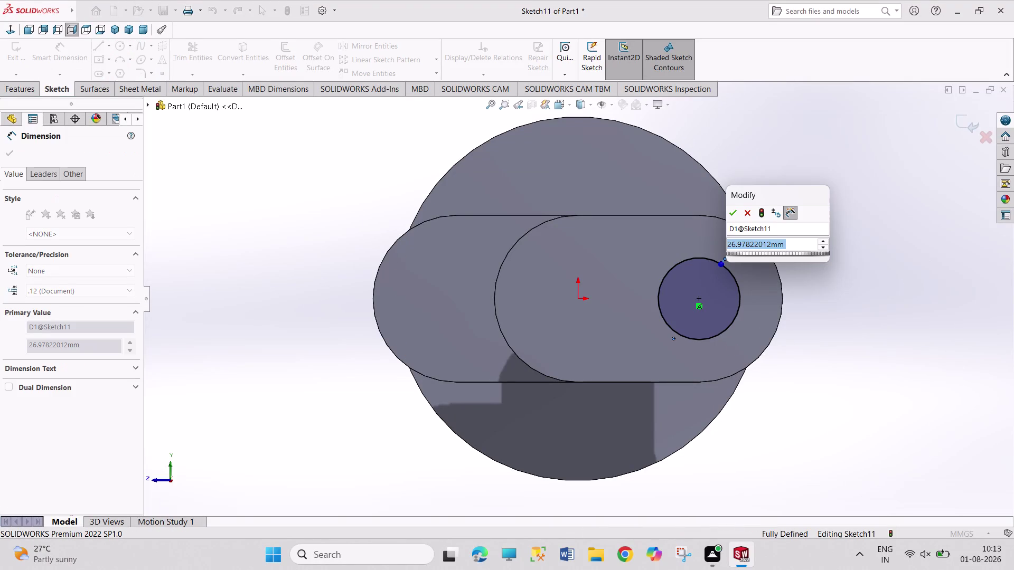
text(45)
key(Return)
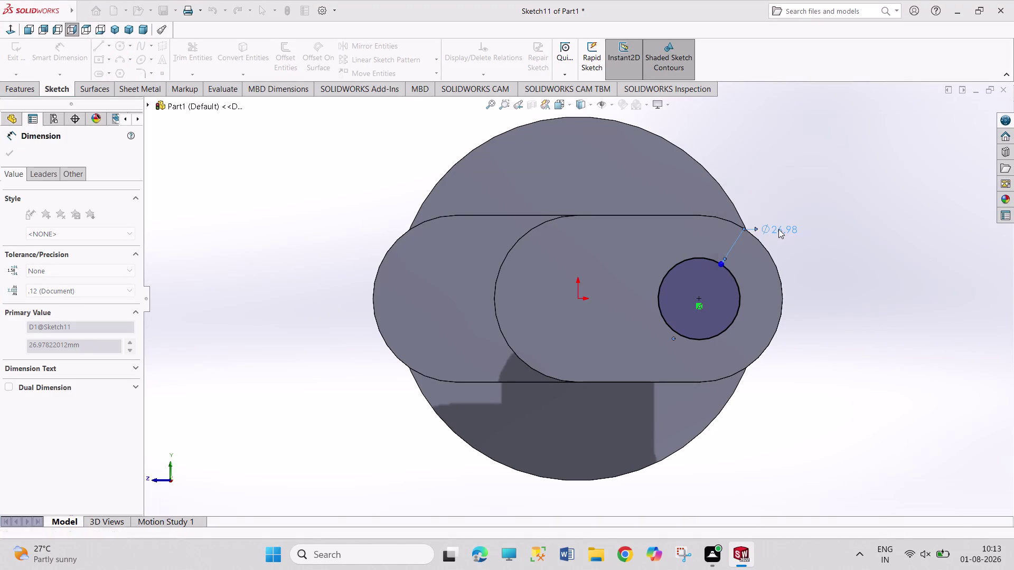
right_click(842, 290)
click(871, 329)
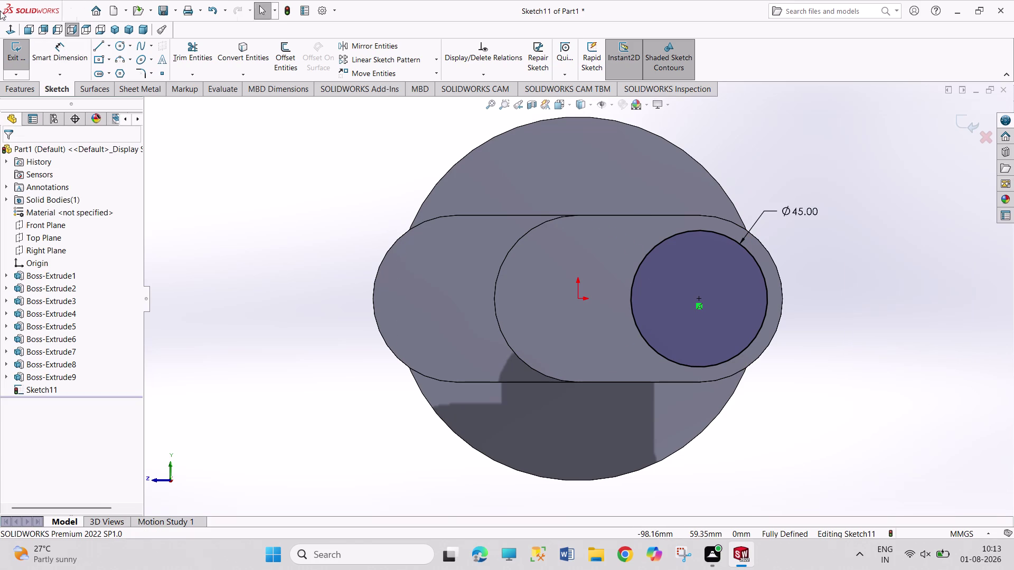
click(6, 47)
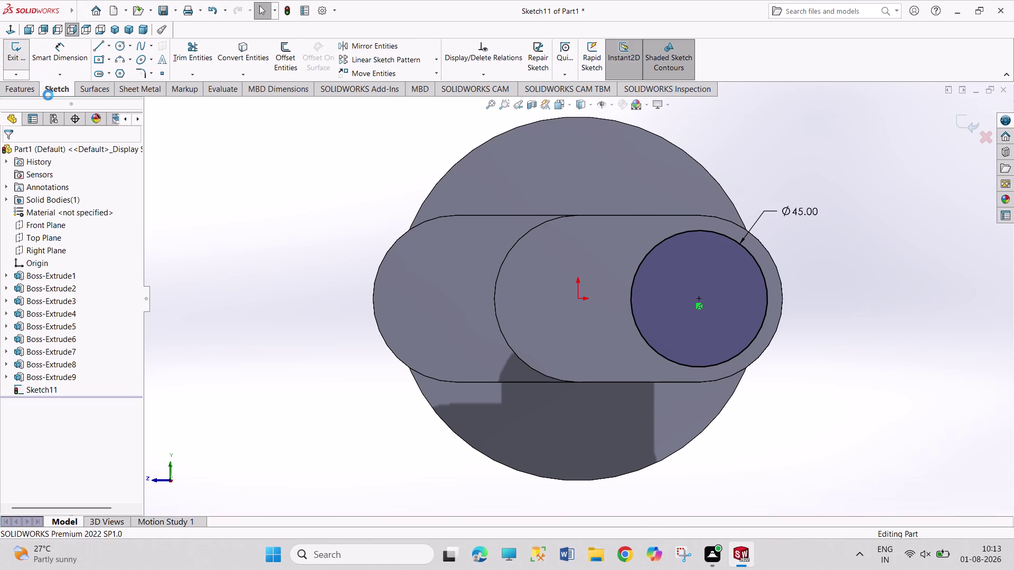
click(23, 61)
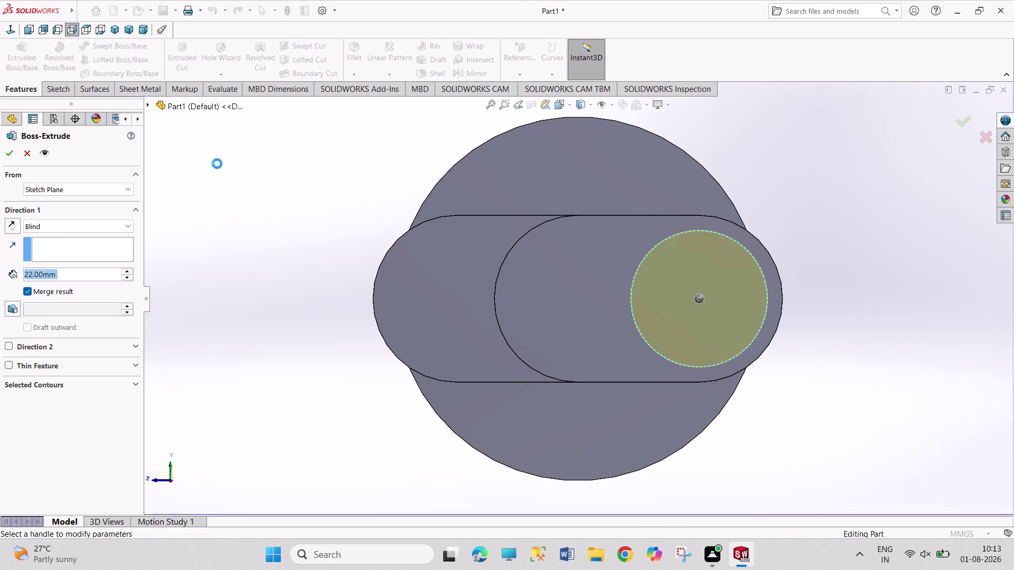
Extrude the 45 mm circle 35 mm as a blind boss.
text(35)
key(Return)
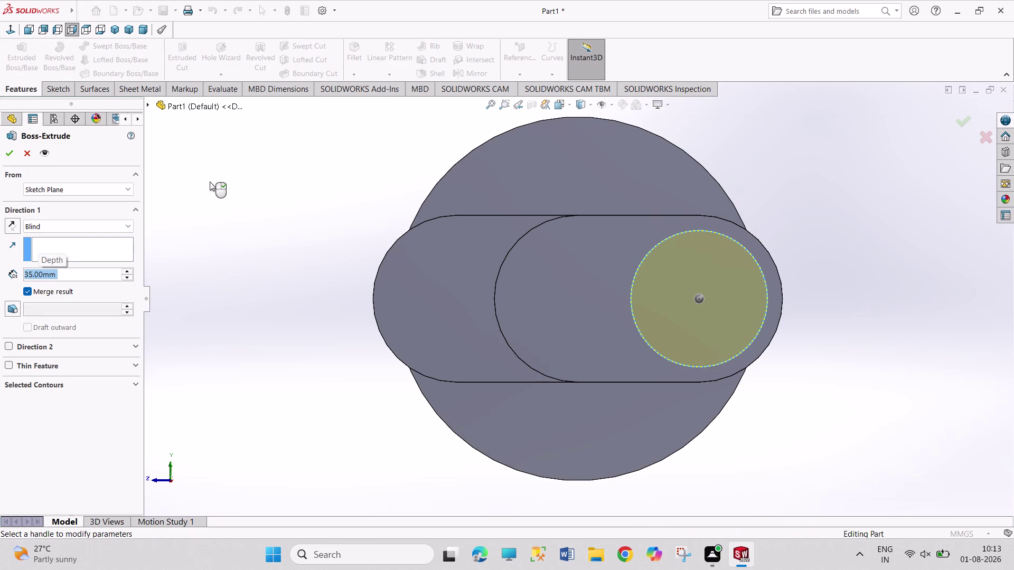
click(10, 153)
Start a new sketch on the new journal's end face.
click(158, 228)
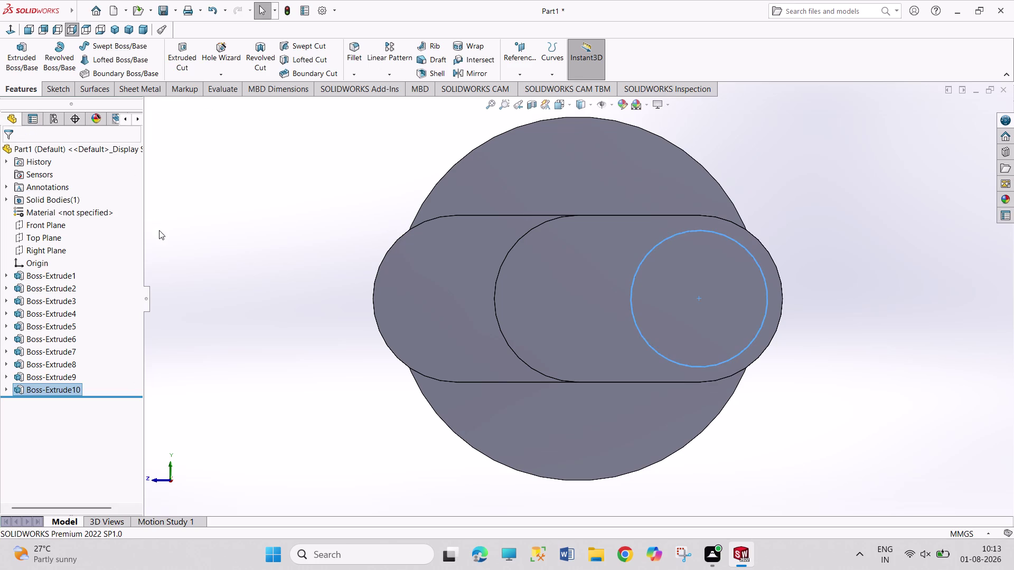
click(673, 327)
click(719, 300)
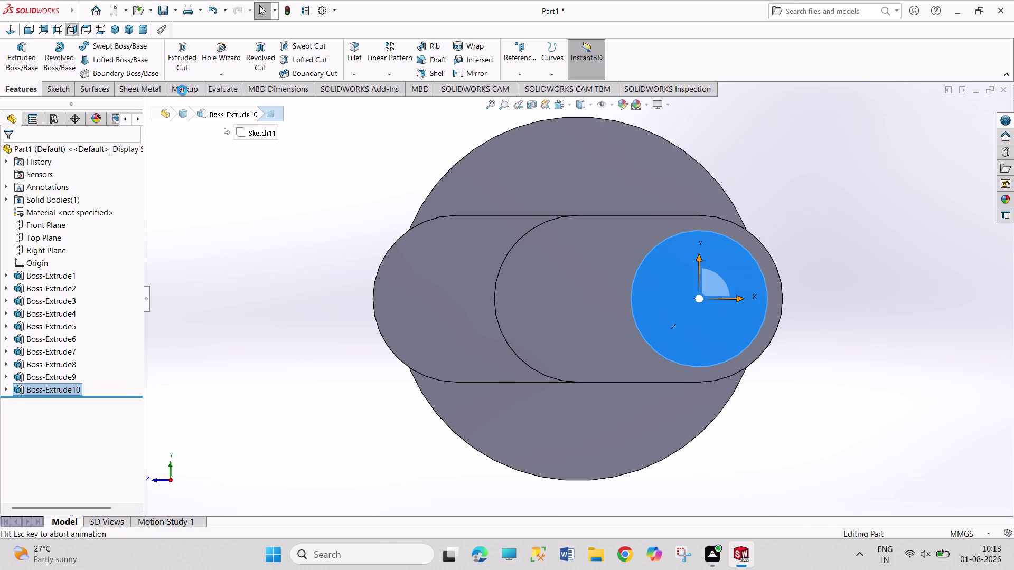
click(113, 46)
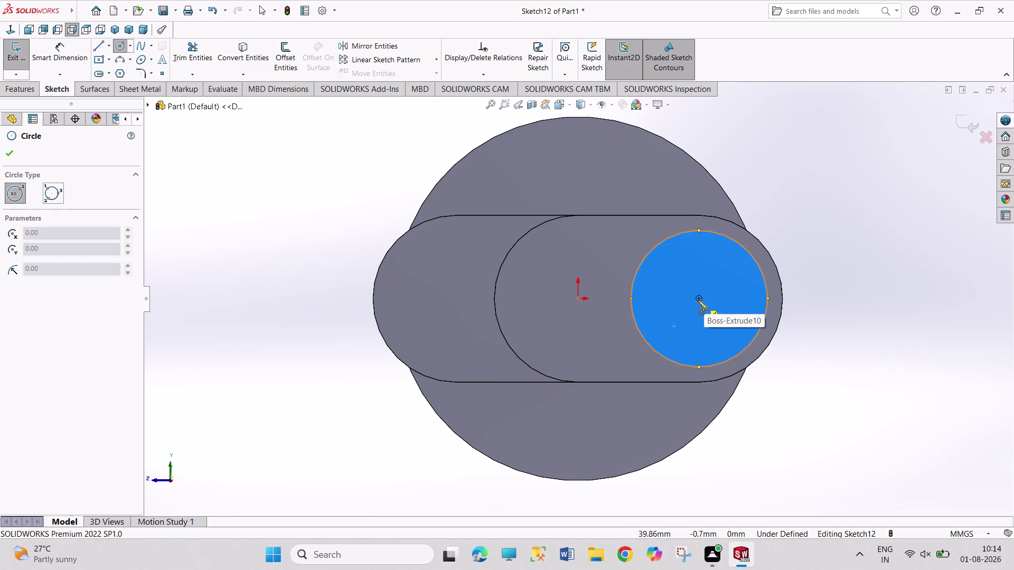
Draw a circle centred on the journal end and dimension it to 55 mm diameter.
click(697, 300)
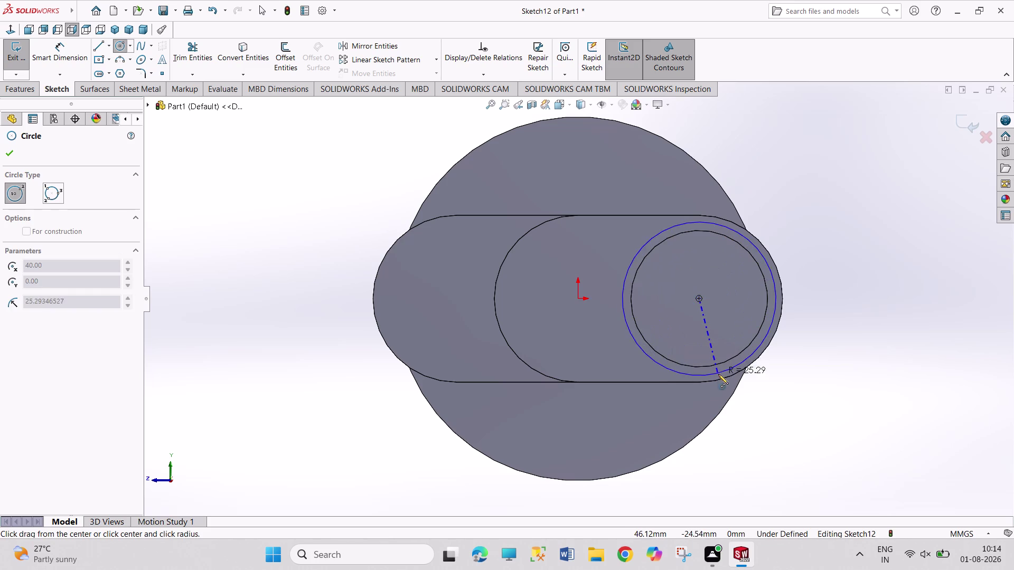
click(722, 382)
right_drag(337, 394, 363, 175)
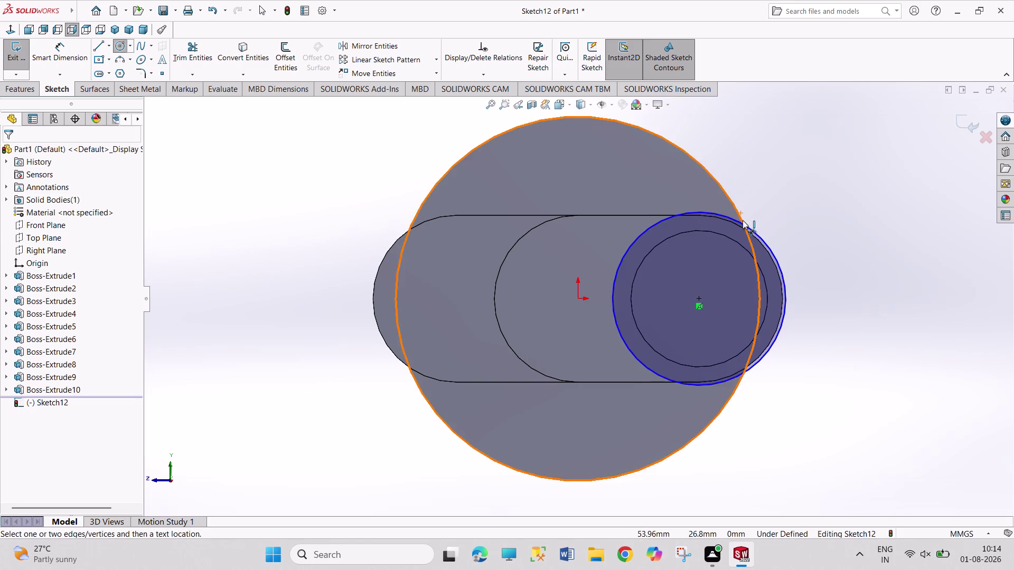
click(745, 227)
click(776, 205)
text(5)
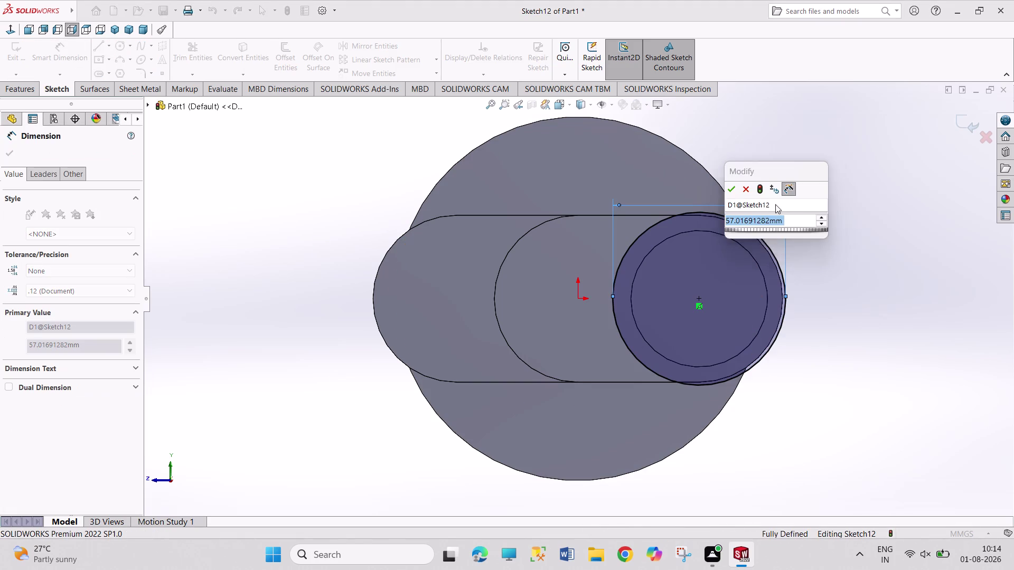
text(5)
key(Return)
right_click(818, 252)
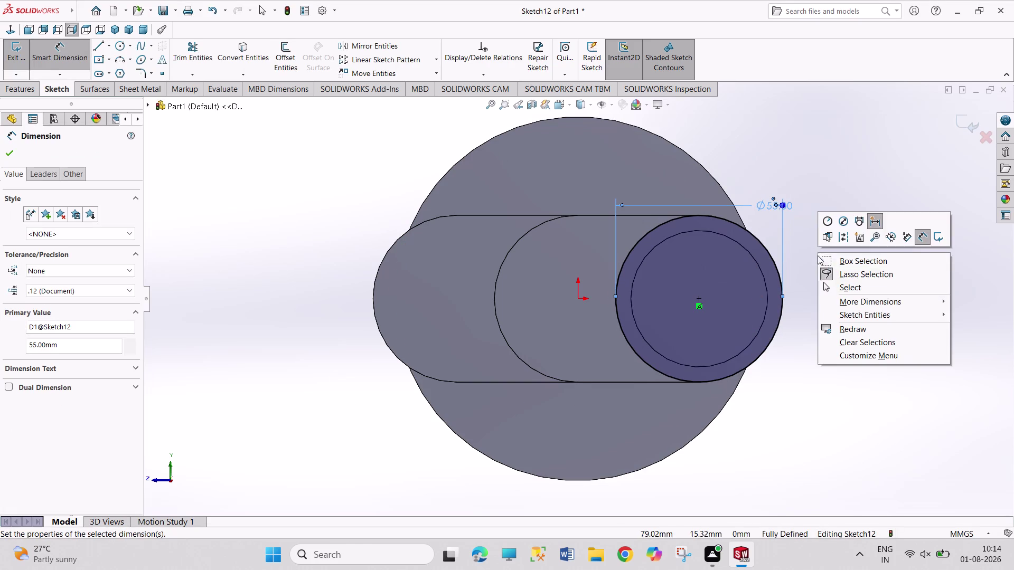
click(833, 290)
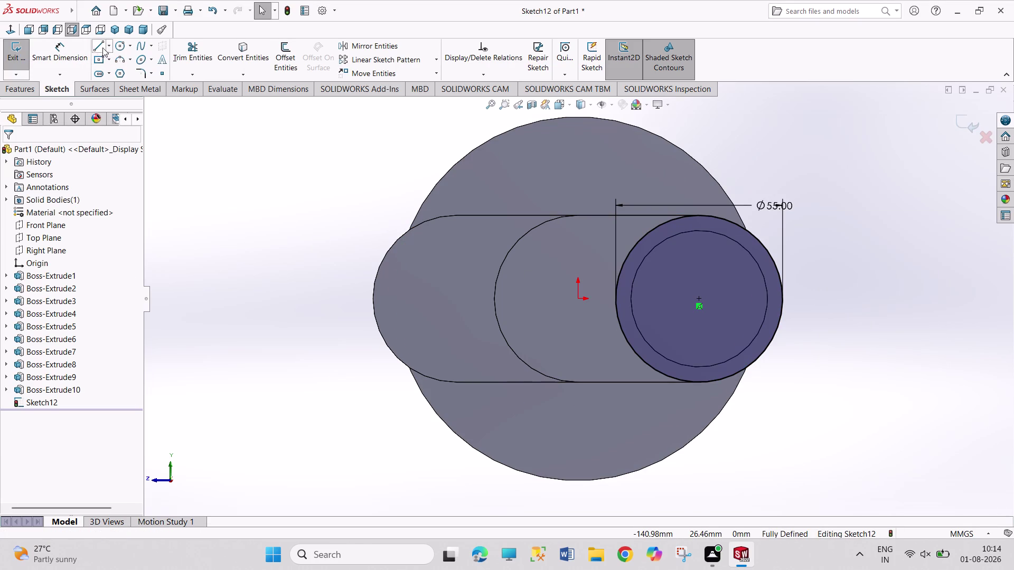
click(118, 45)
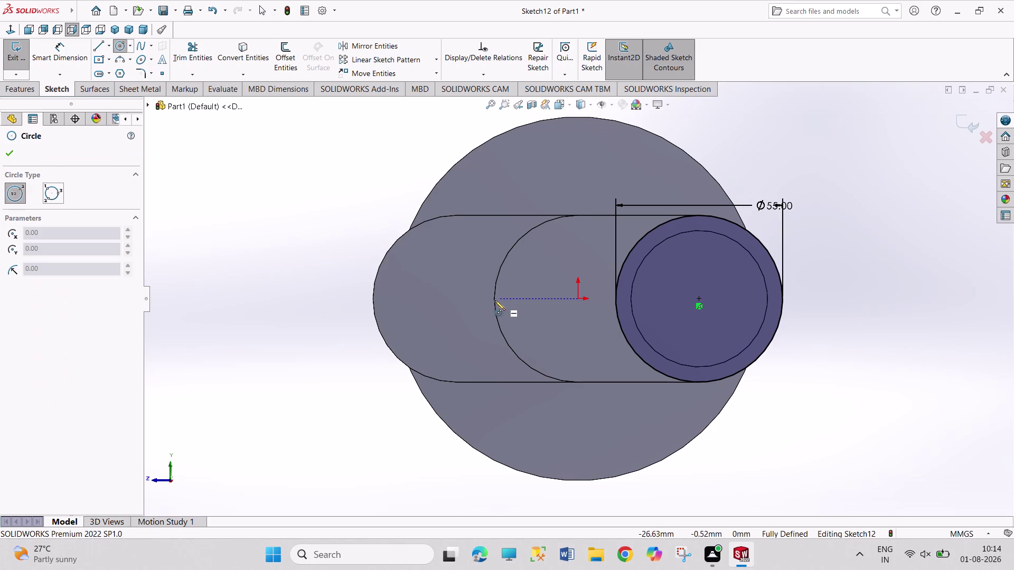
Draw a second circle in the left slot end and dimension it to 55 mm.
click(468, 301)
click(501, 364)
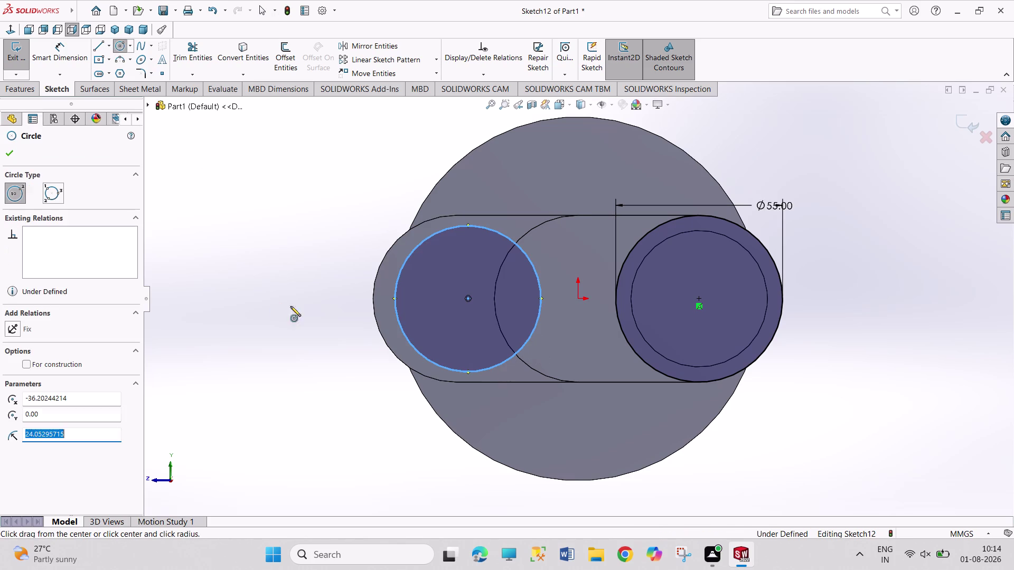
right_drag(249, 287, 270, 113)
click(434, 233)
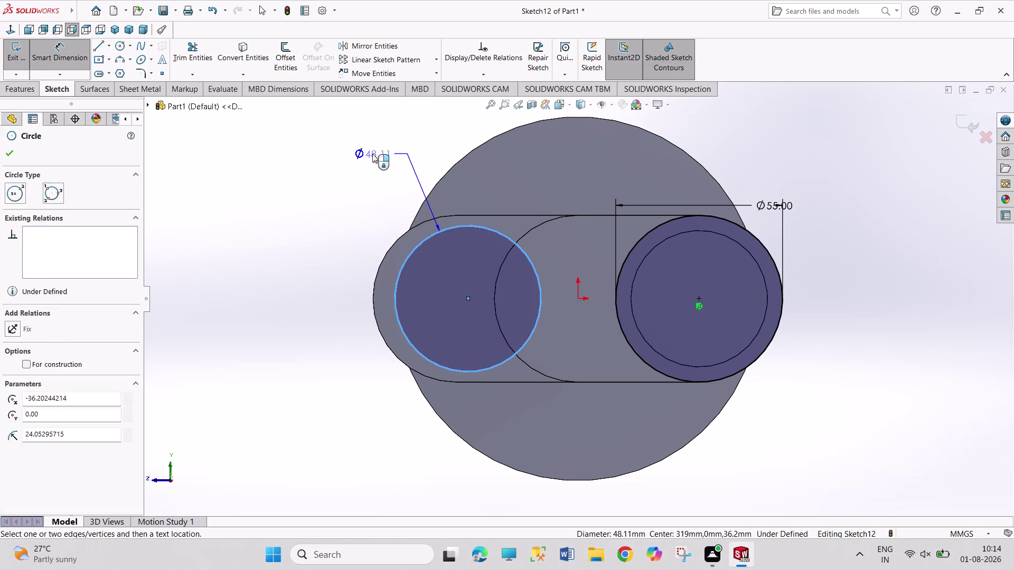
click(372, 154)
text(55)
key(Return)
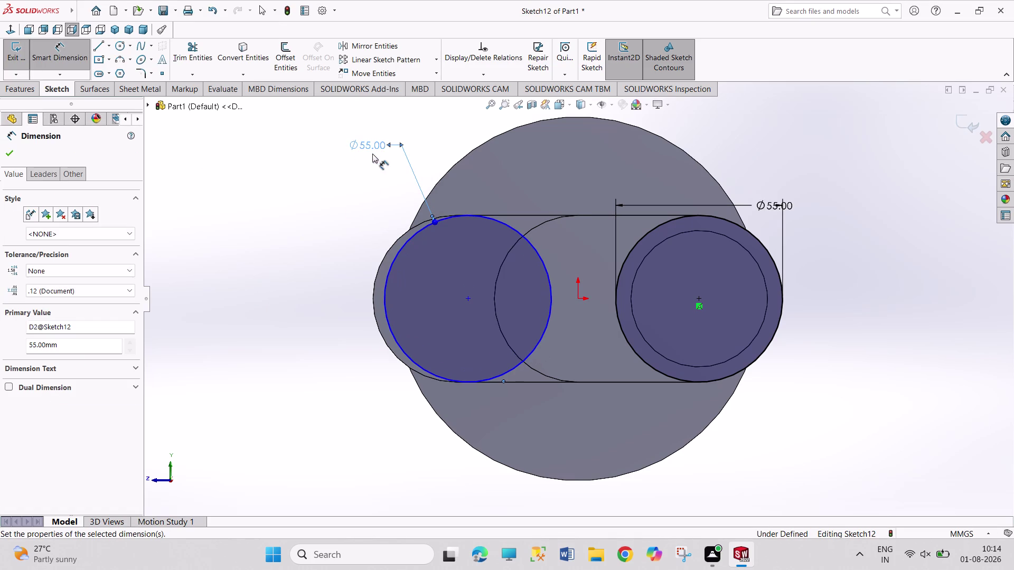
right_click(320, 342)
click(341, 380)
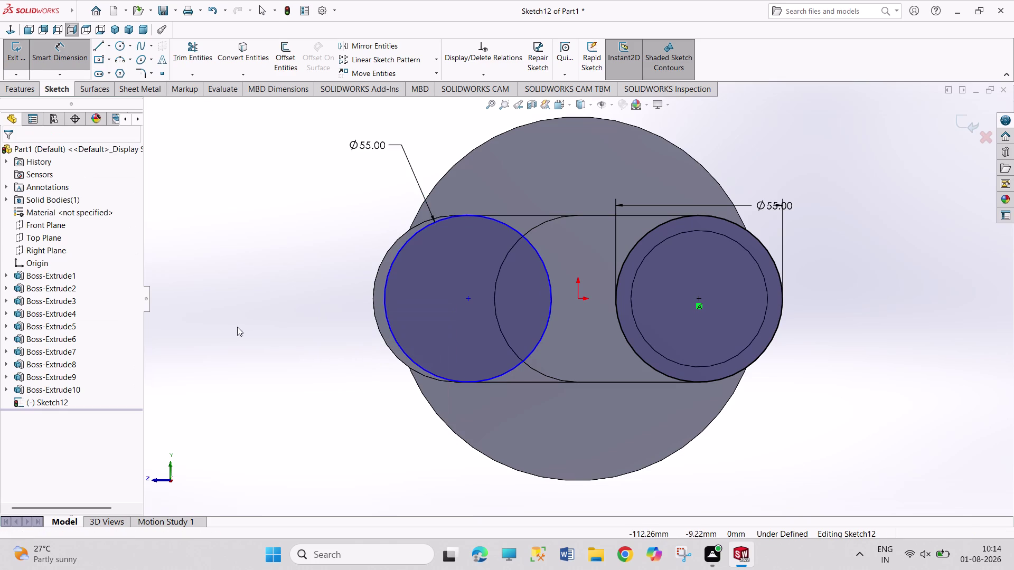
Dimension the distance between the two circle centres to 80 mm.
click(237, 327)
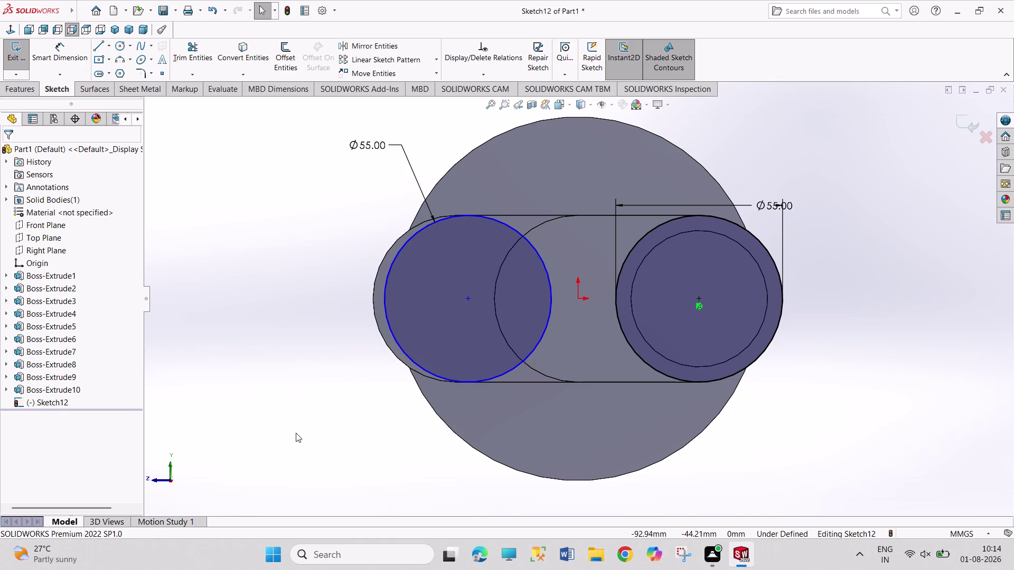
right_drag(289, 445, 289, 372)
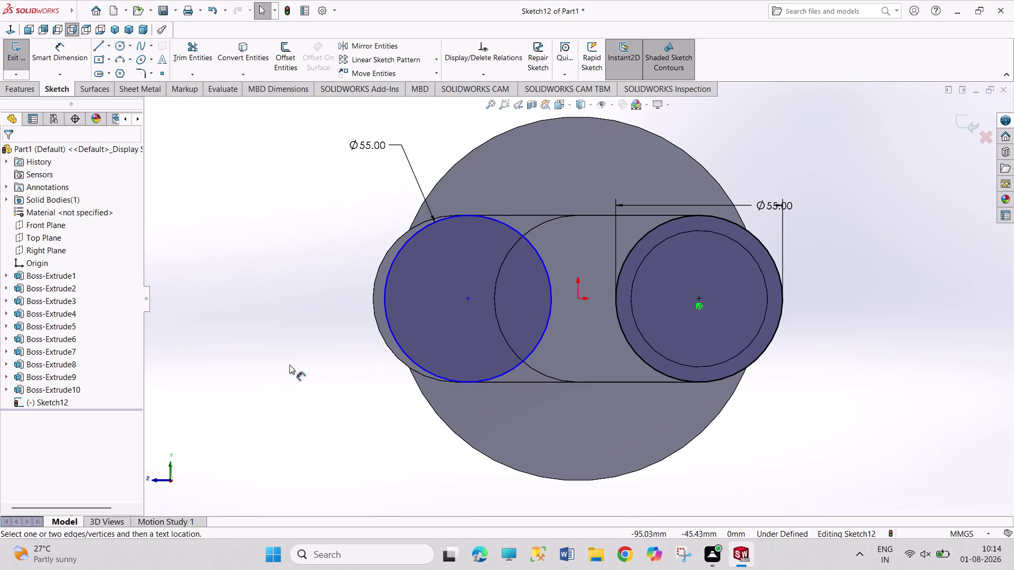
right_drag(289, 372, 296, 295)
click(469, 302)
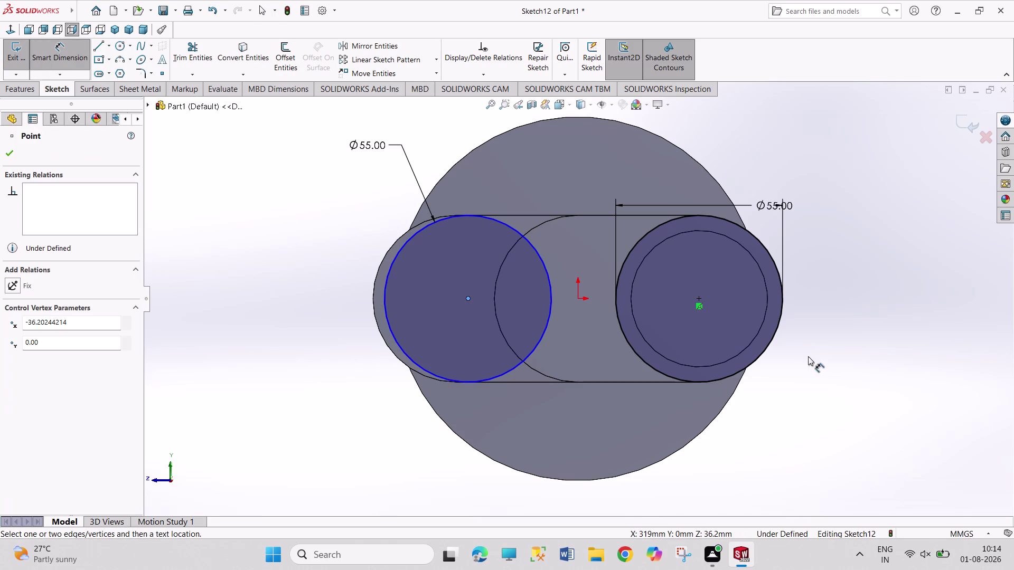
click(696, 297)
click(605, 433)
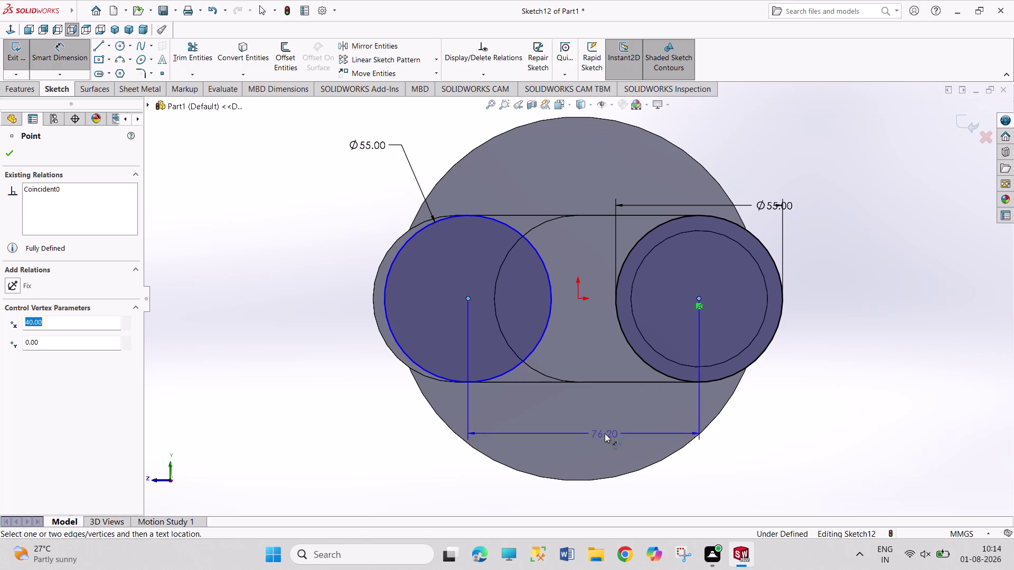
text(80)
key(Return)
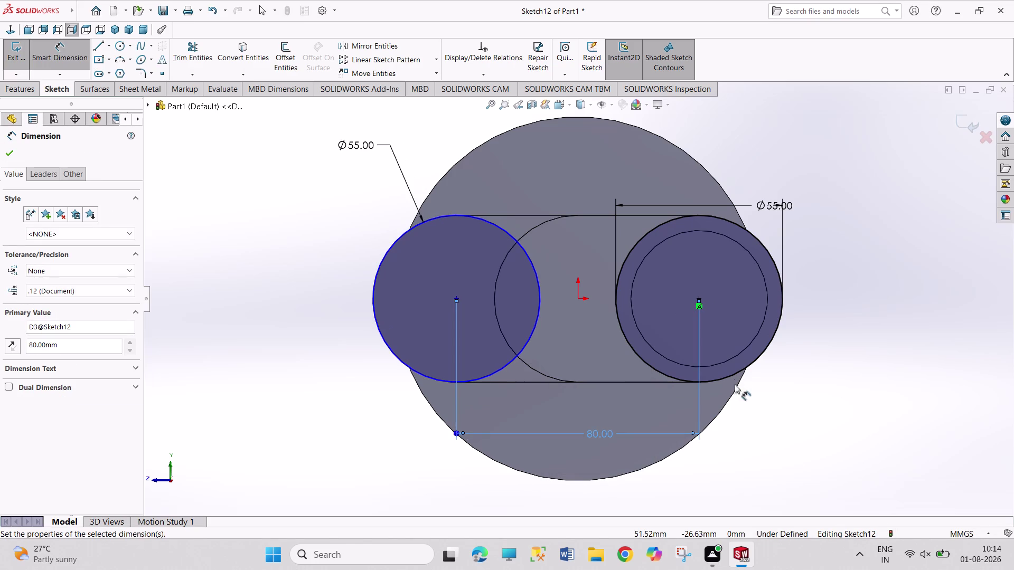
right_click(306, 349)
click(346, 385)
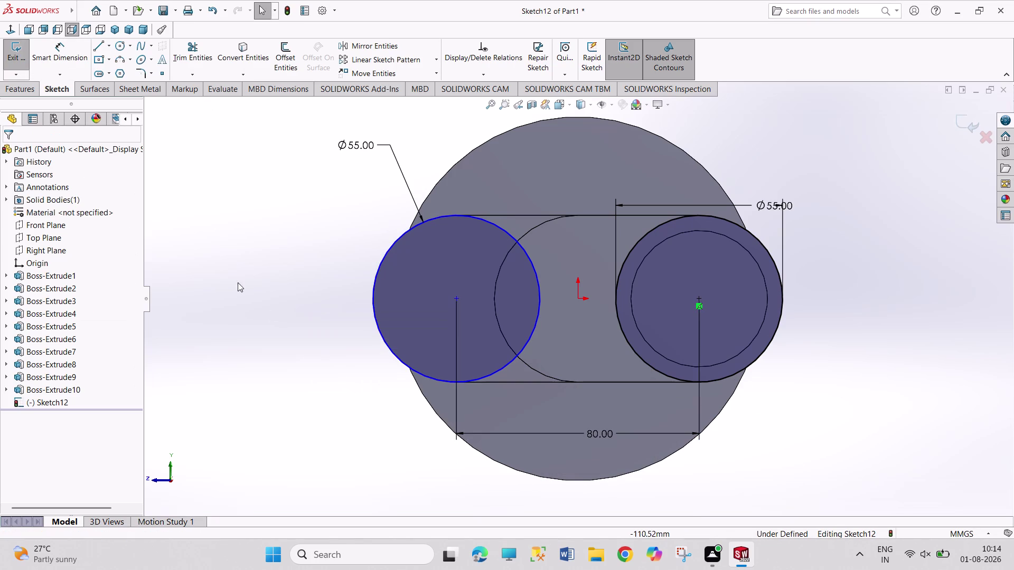
Add a Horizontal relation between the two circle centres.
click(698, 298)
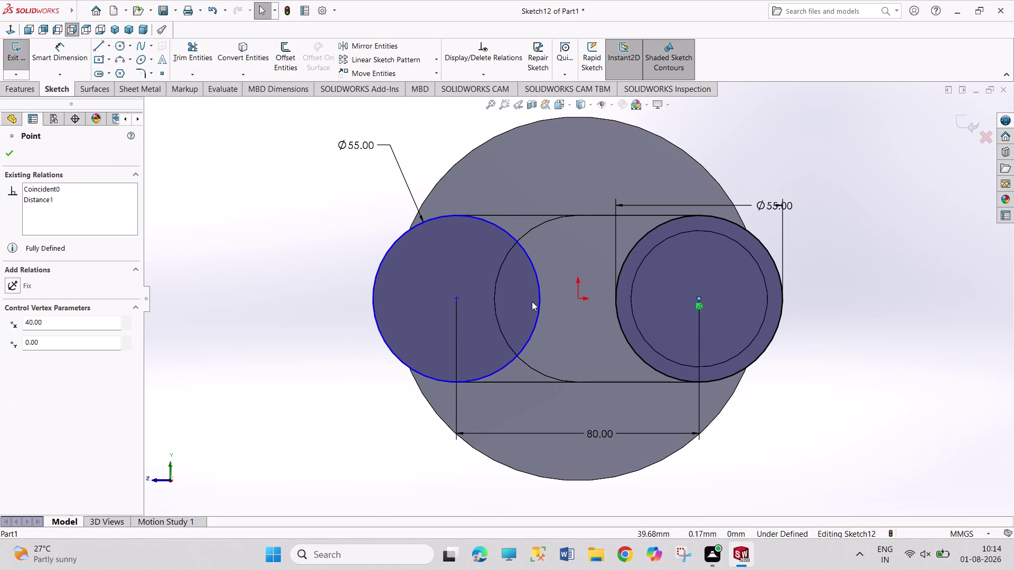
click(454, 299)
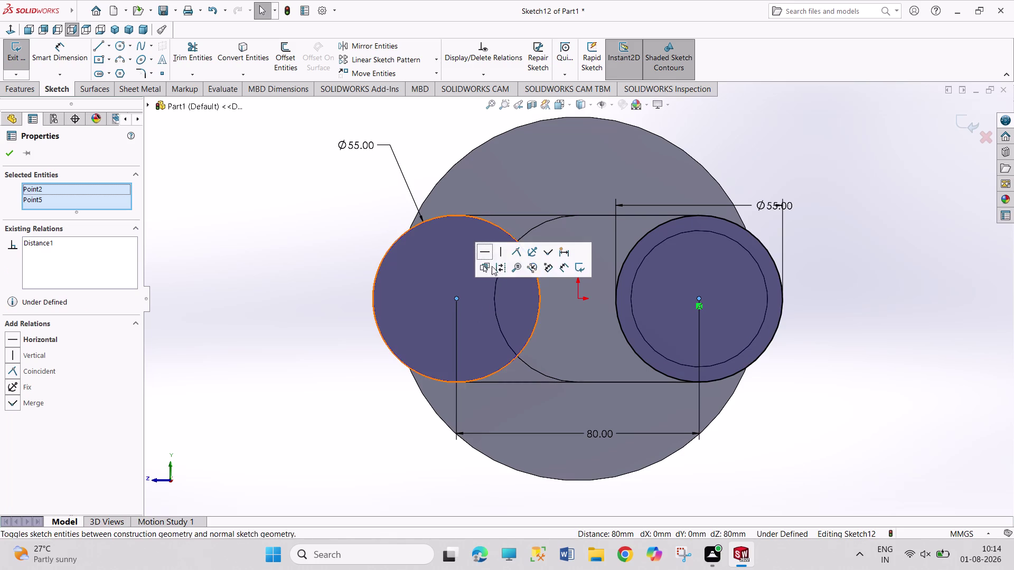
click(479, 254)
click(241, 338)
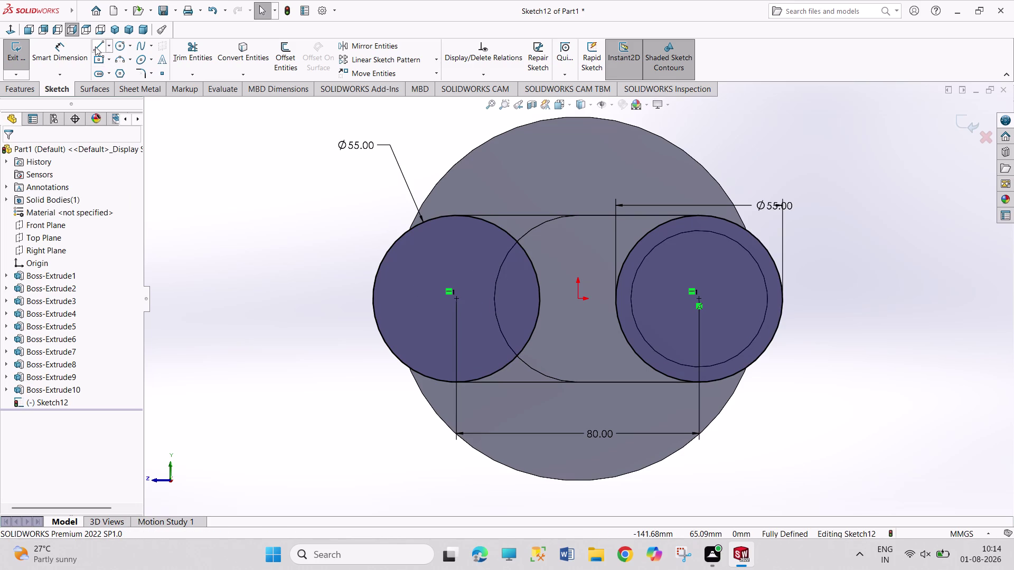
drag(95, 47, 99, 58)
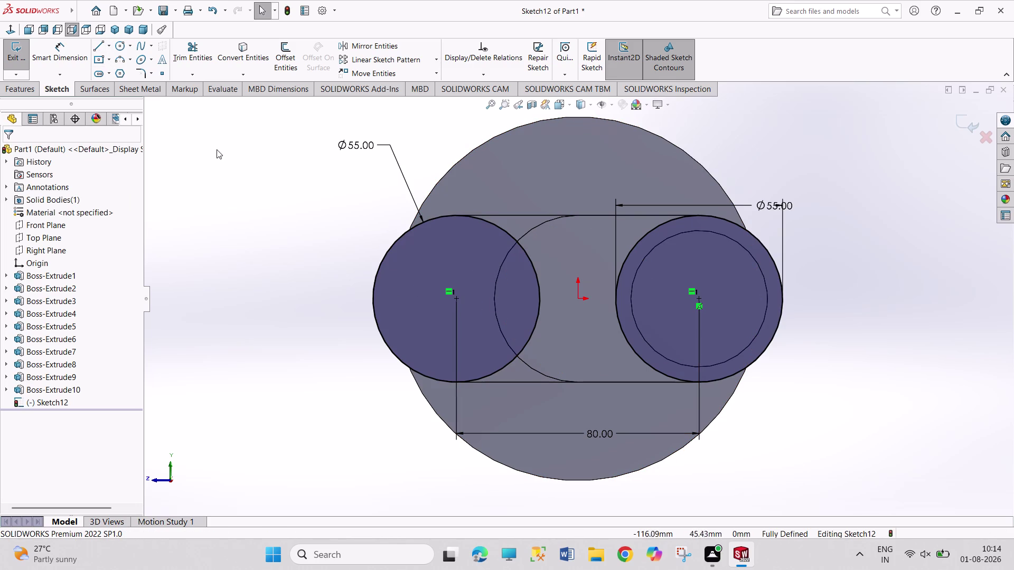
click(95, 45)
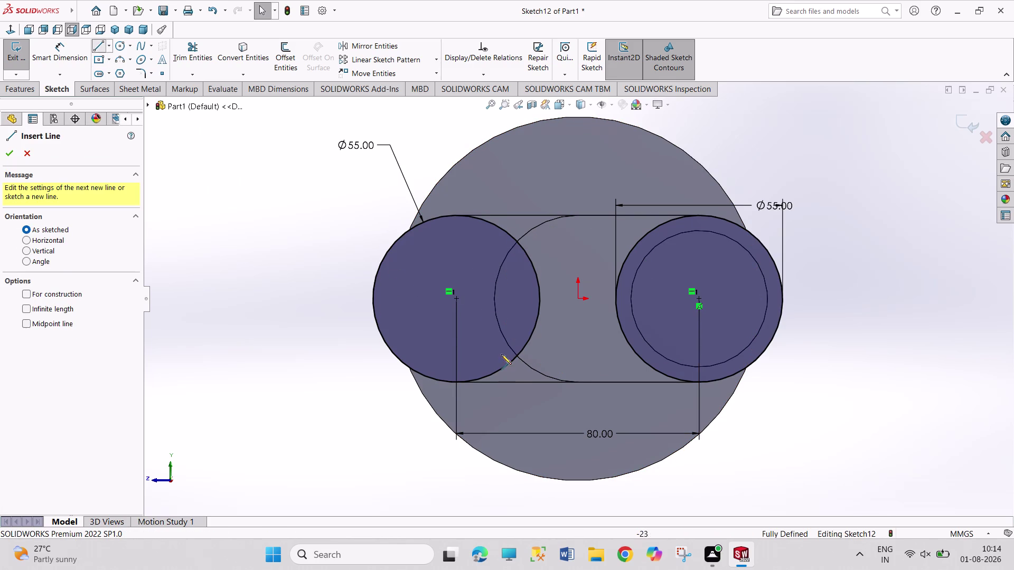
Draw a line below the circles, coincident and tangent to the left circle.
click(434, 399)
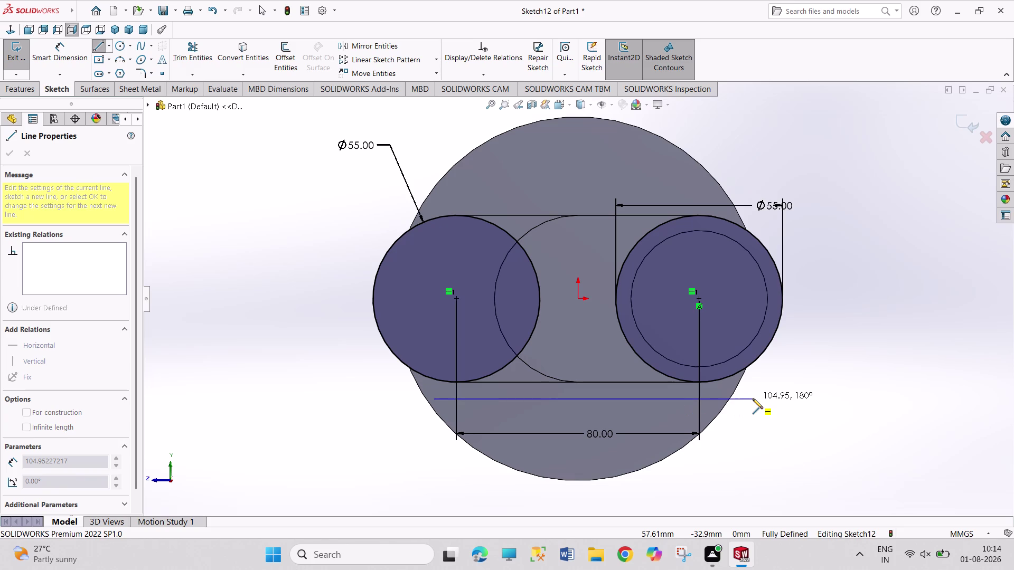
click(752, 399)
right_click(848, 372)
click(860, 382)
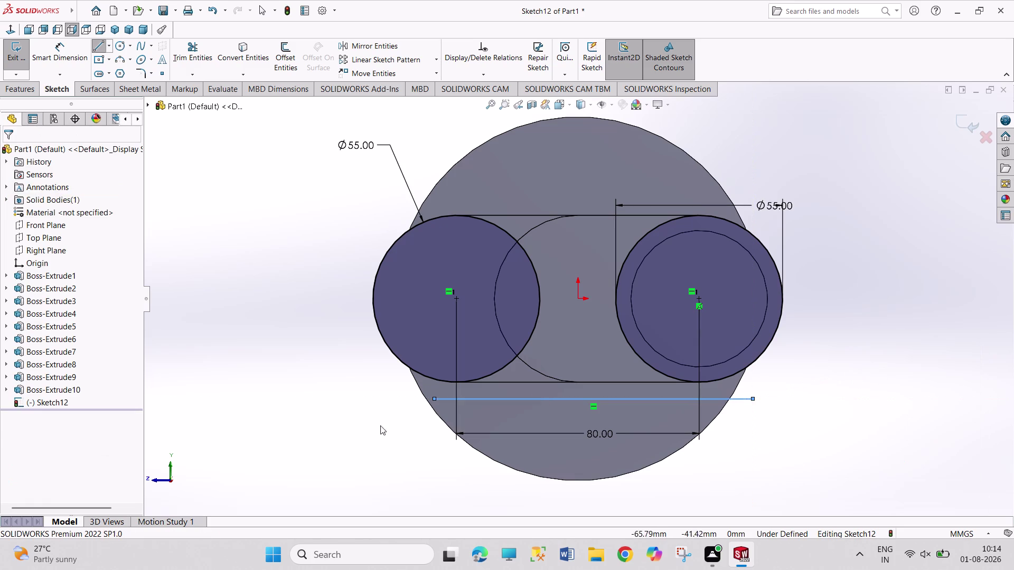
click(435, 400)
click(437, 381)
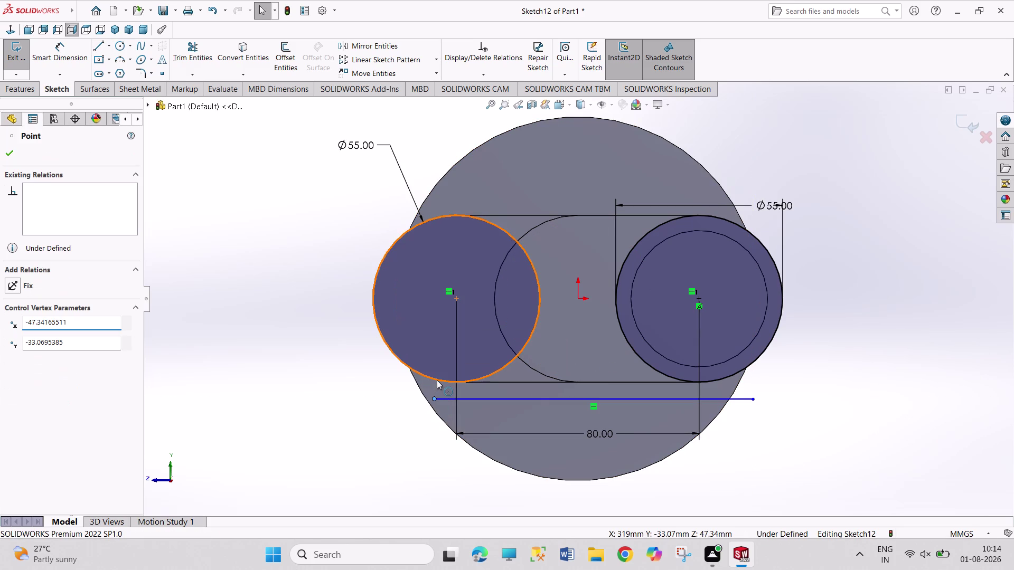
click(481, 338)
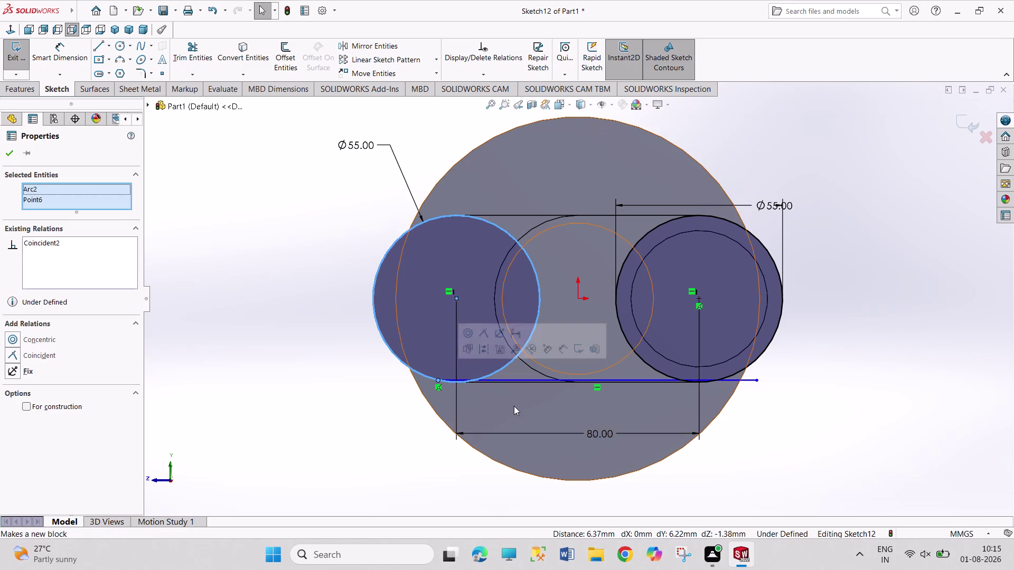
click(327, 421)
click(504, 380)
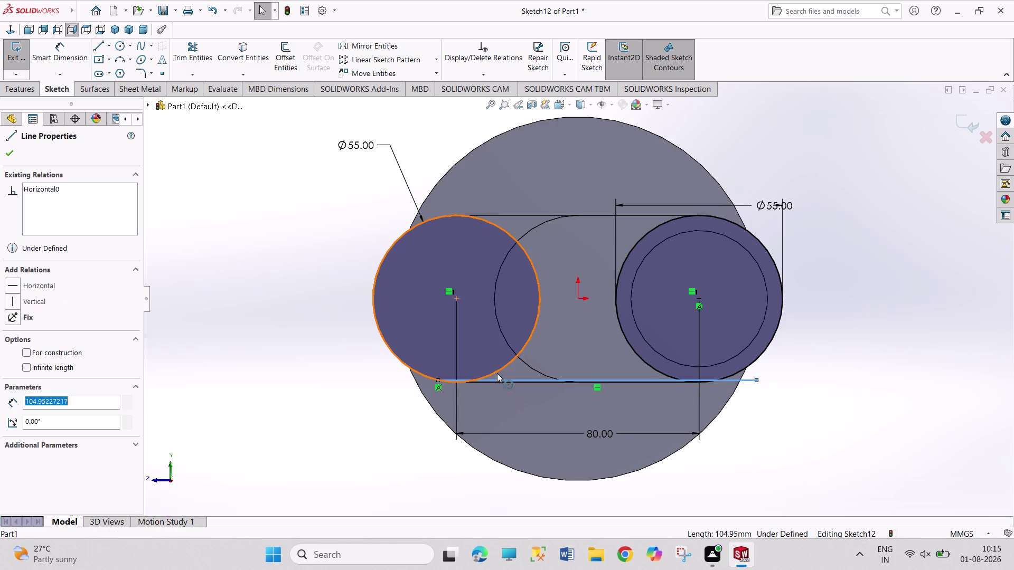
click(497, 374)
click(525, 326)
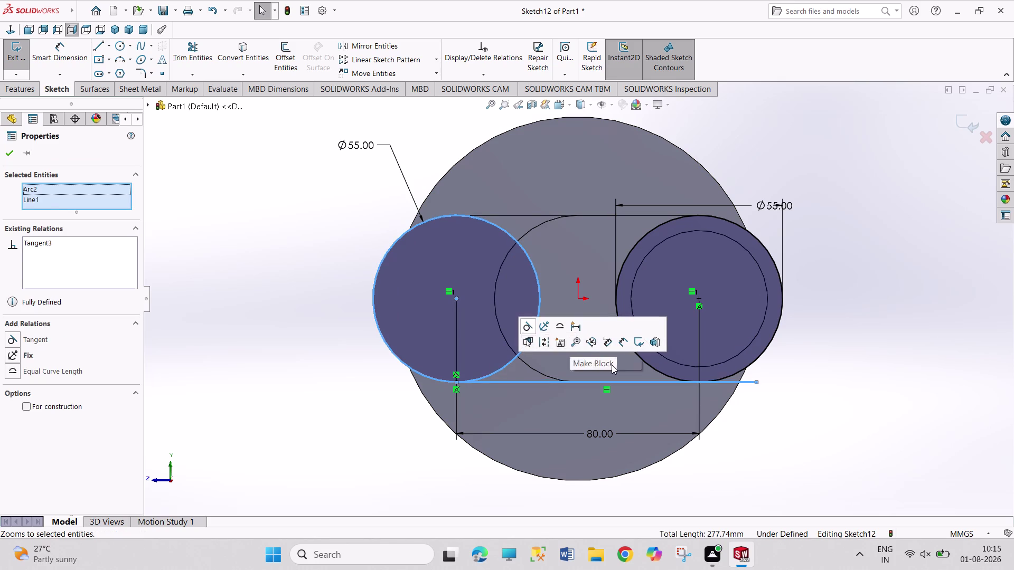
click(789, 430)
Delete the old Ø55 dimension and try attaching the line's right end to the right circle.
right_click(772, 202)
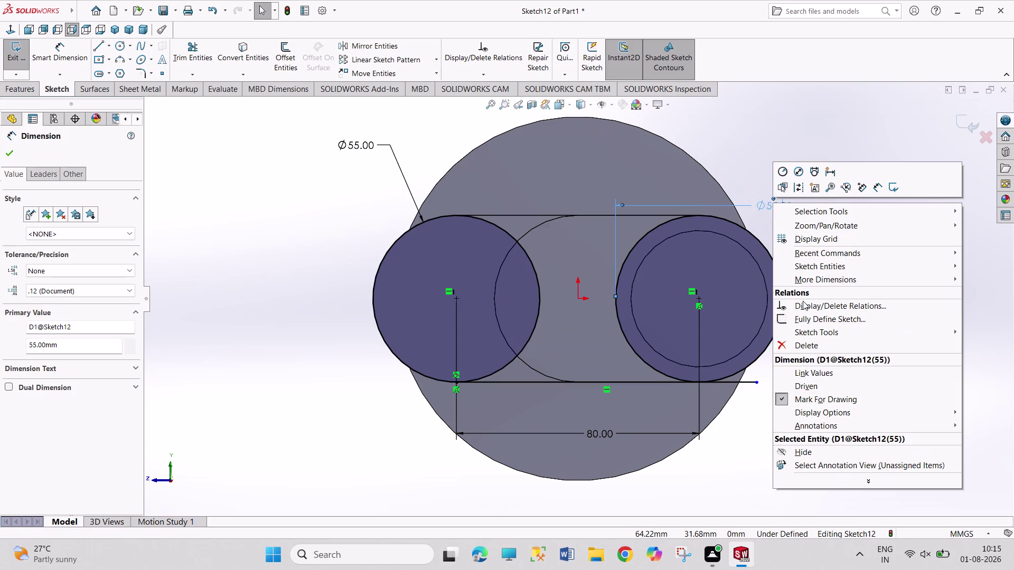
click(802, 345)
click(757, 384)
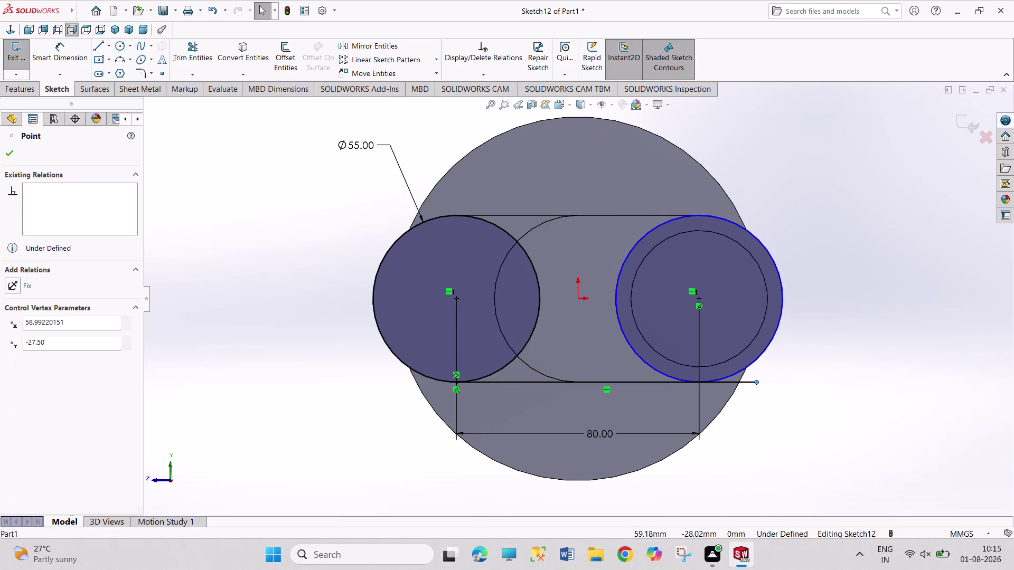
click(748, 364)
click(793, 318)
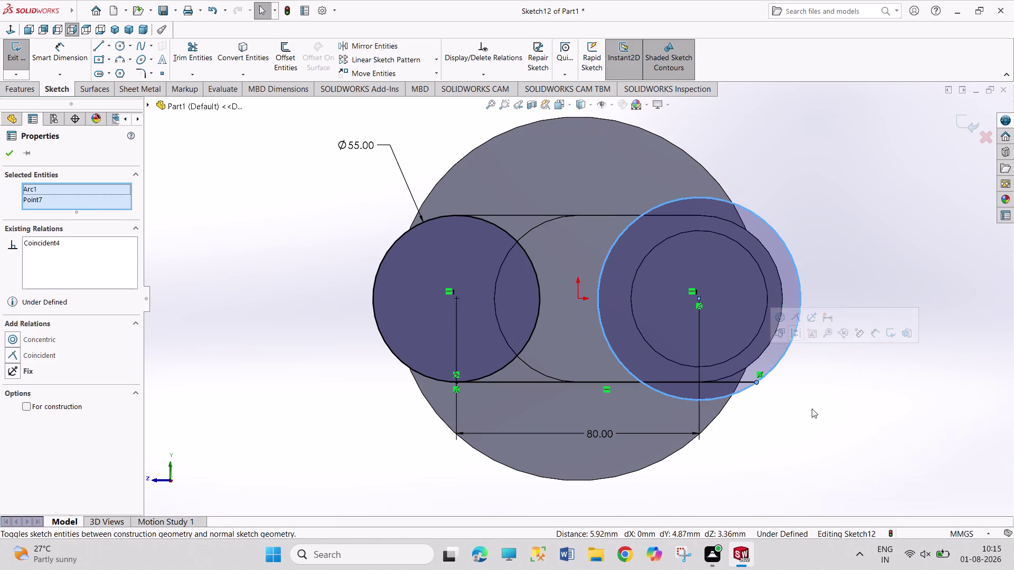
click(812, 409)
key(ctrl+z)
click(806, 420)
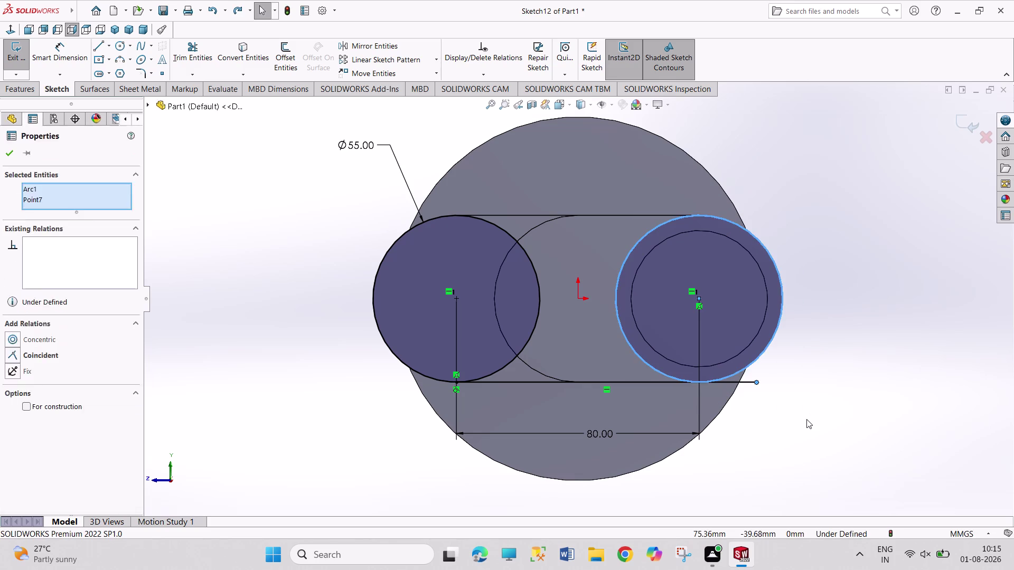
click(757, 384)
click(749, 366)
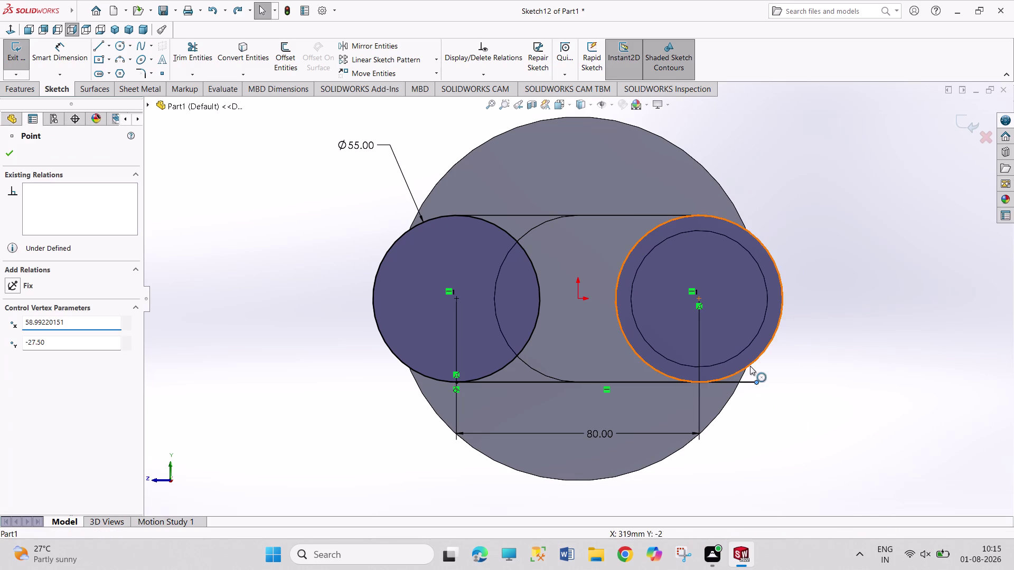
click(791, 318)
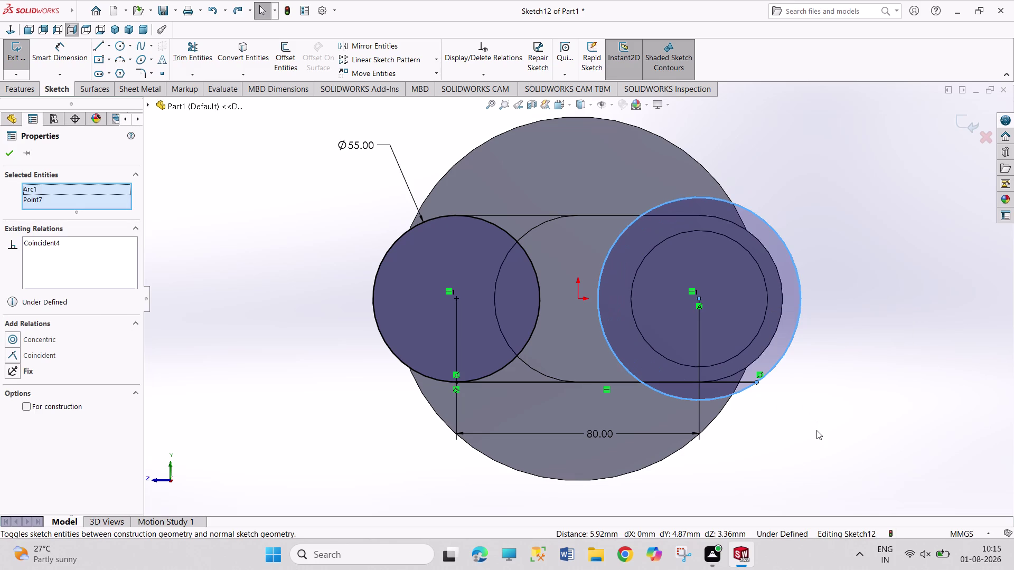
key(ctrl+z)
click(788, 438)
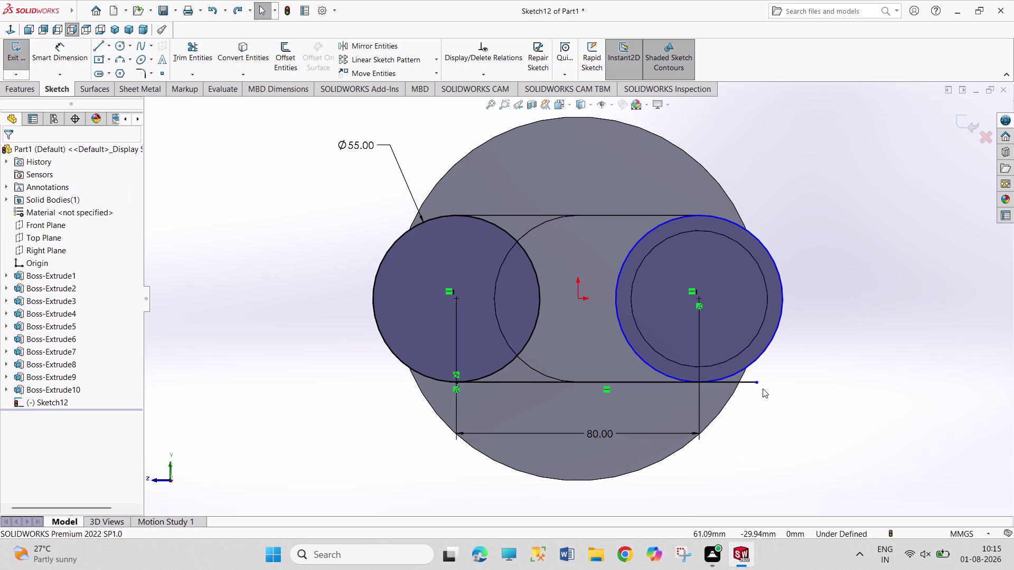
Dimension the 55 mm height from the top line to the bottom line.
right_drag(834, 434, 824, 288)
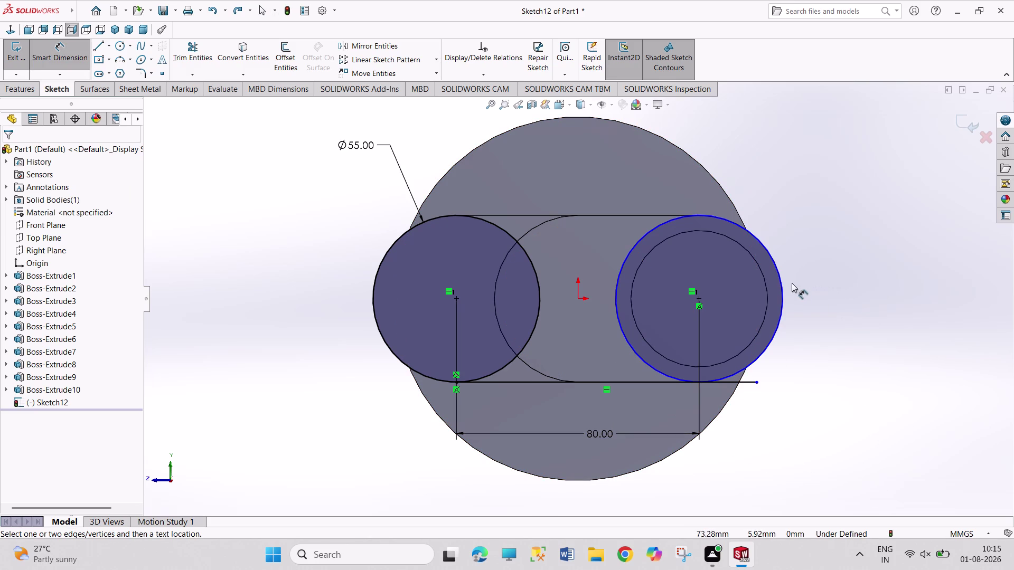
click(781, 284)
click(809, 268)
text(55)
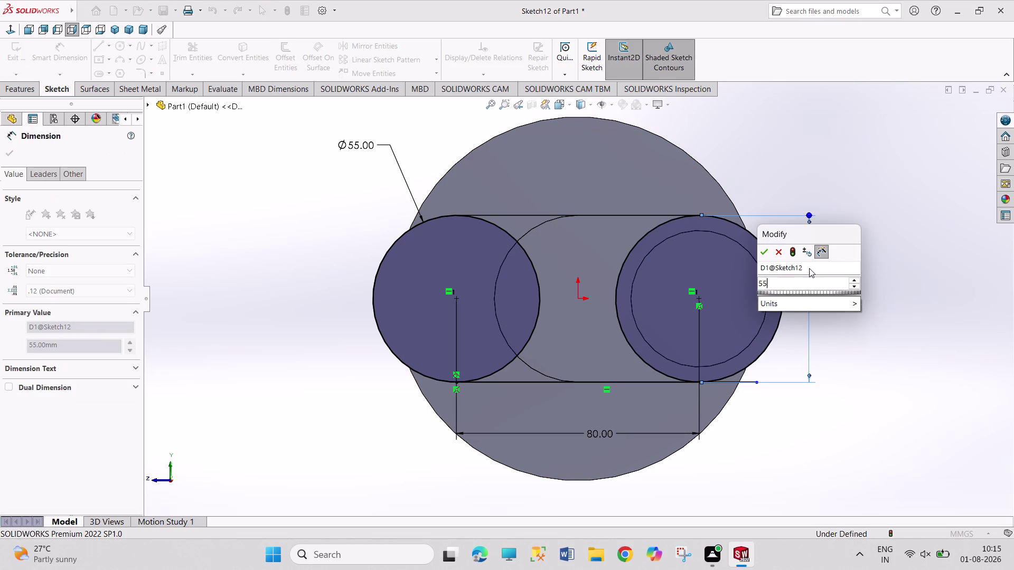
key(Return)
right_click(901, 312)
click(911, 344)
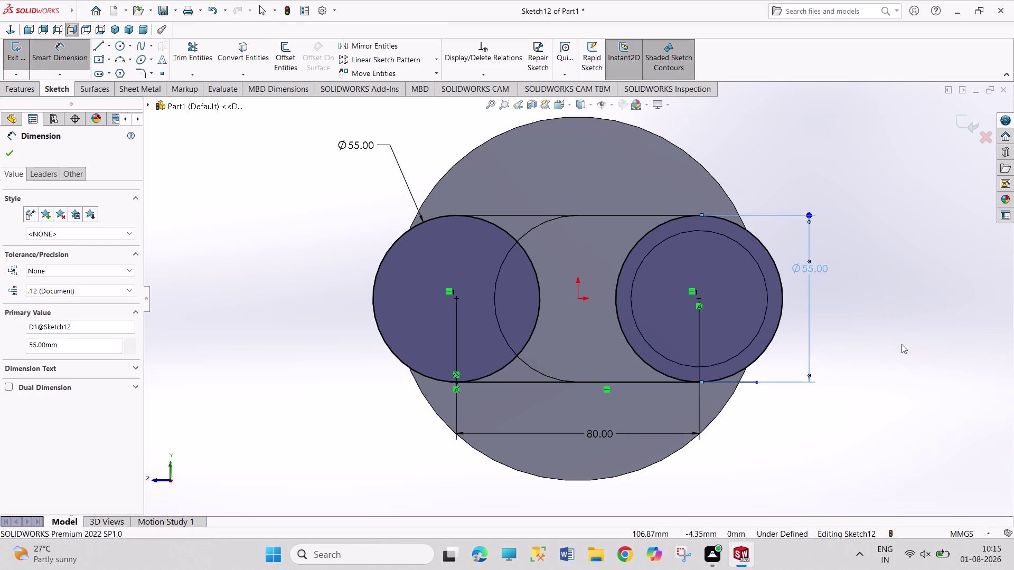
Attach the bottom line's right end to the right circle and select the line.
click(757, 382)
click(747, 366)
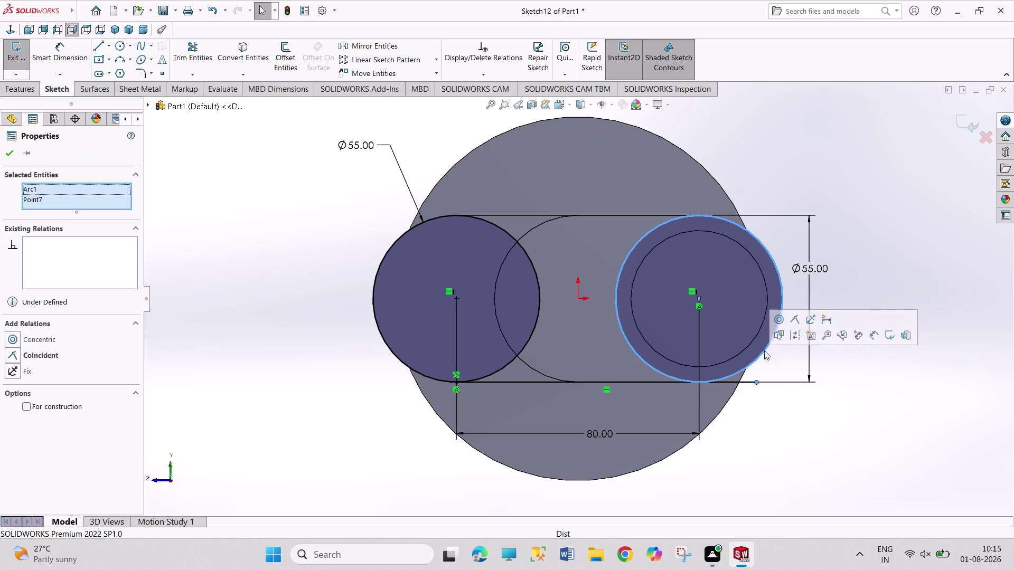
click(790, 320)
click(810, 418)
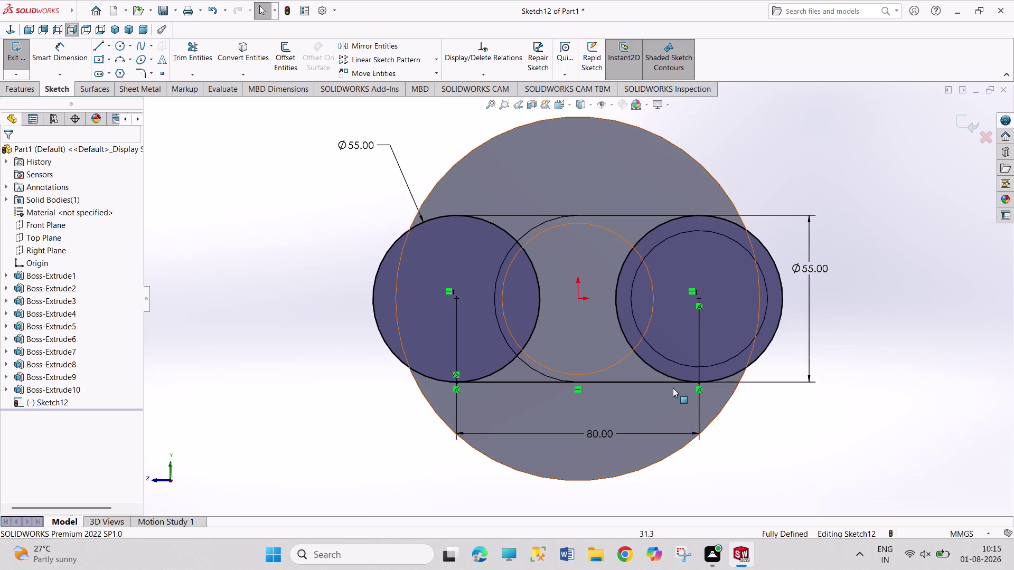
click(585, 383)
click(368, 48)
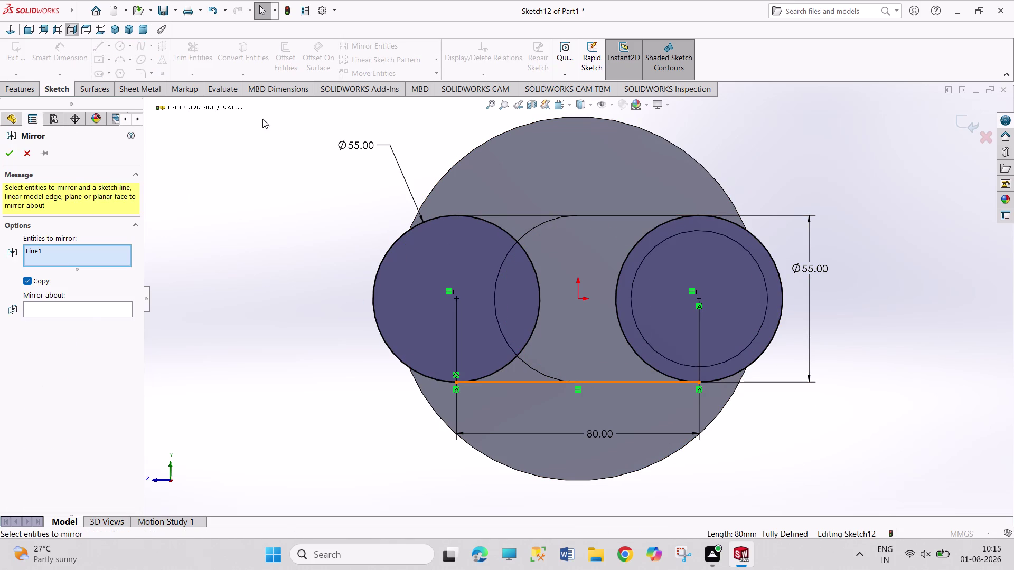
Mirror the bottom line about the Top Plane.
click(87, 311)
click(147, 103)
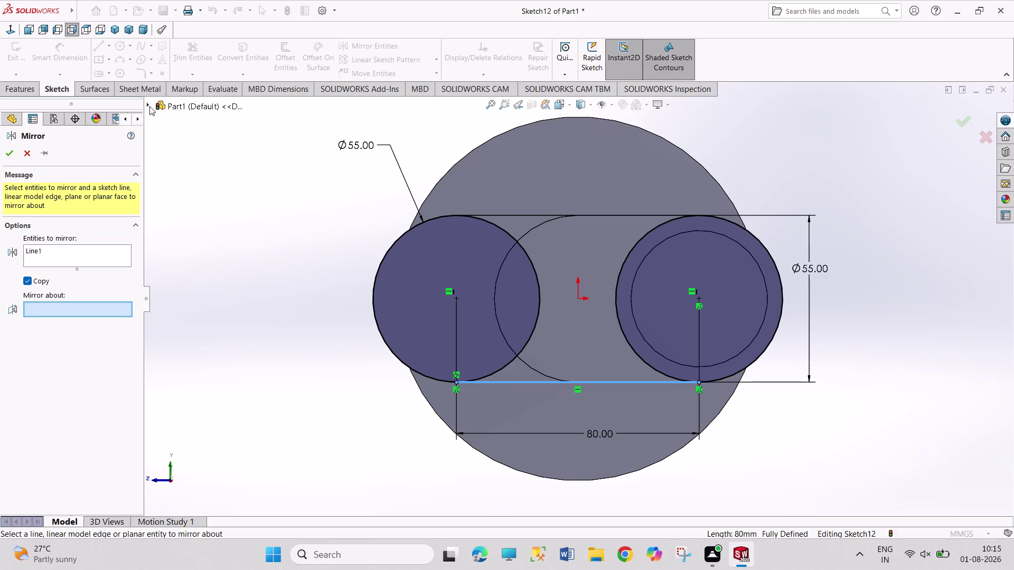
click(196, 195)
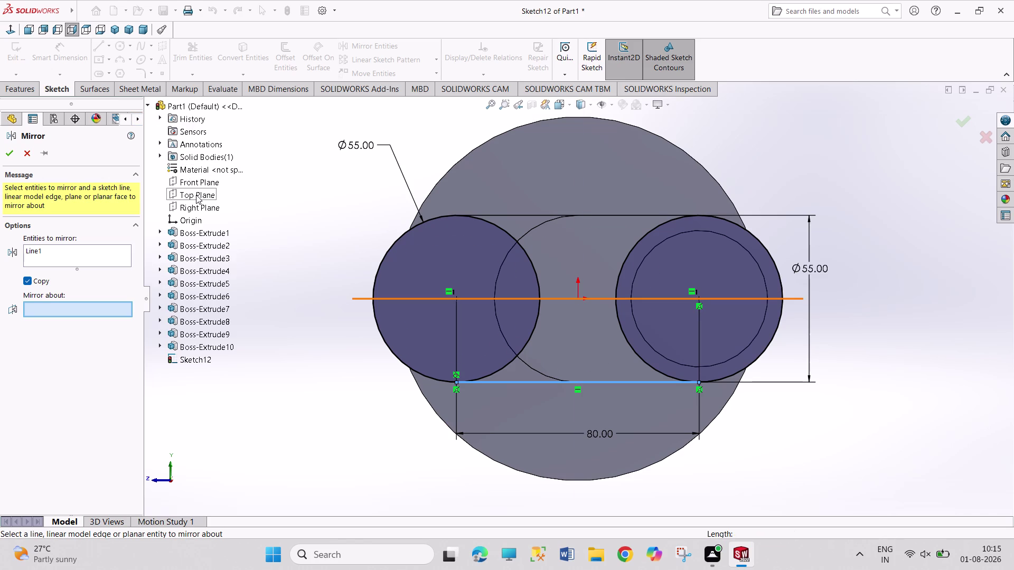
click(9, 149)
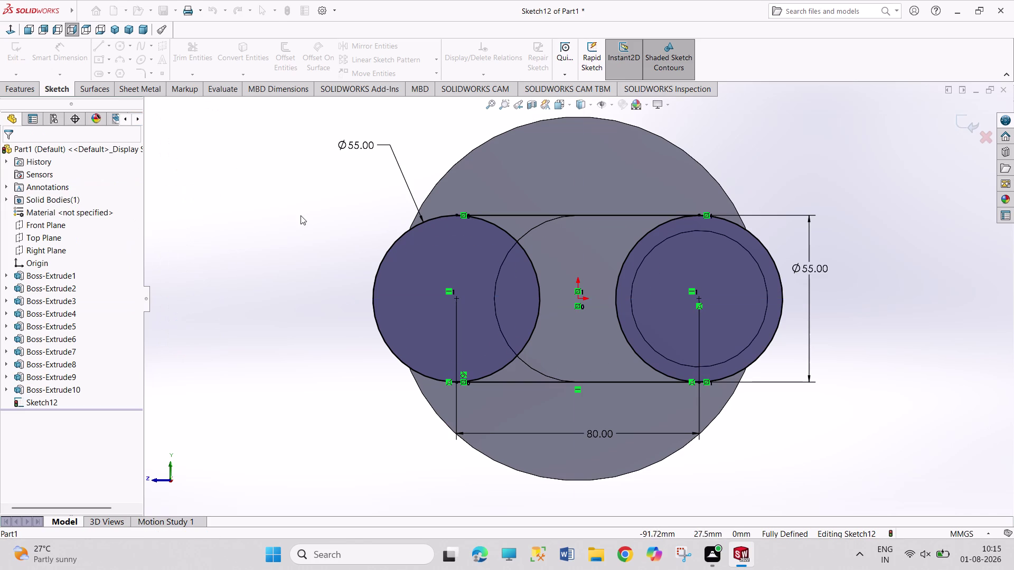
click(300, 215)
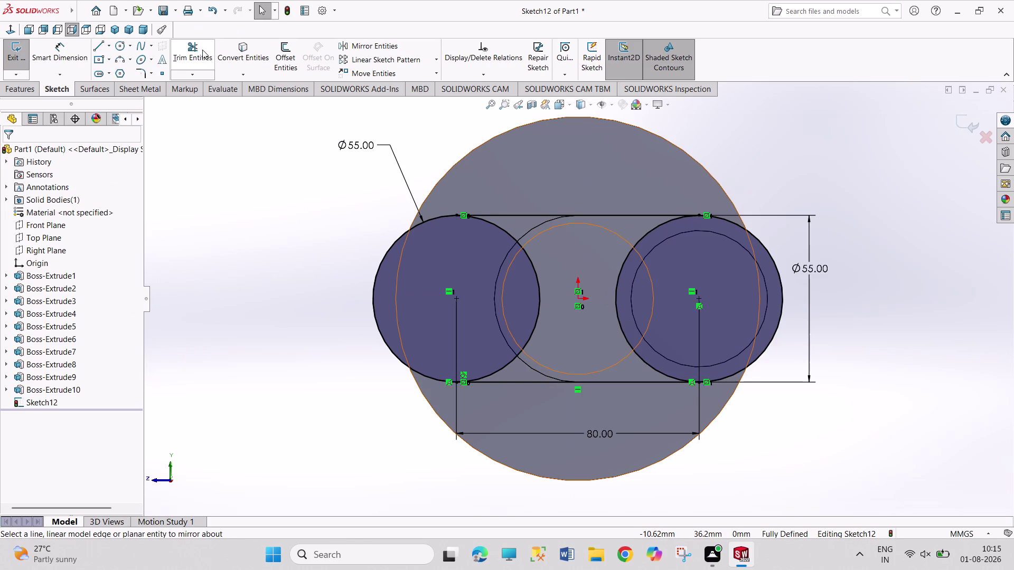
Trim both circles' inner arcs and exit the slot sketch.
click(202, 49)
click(541, 312)
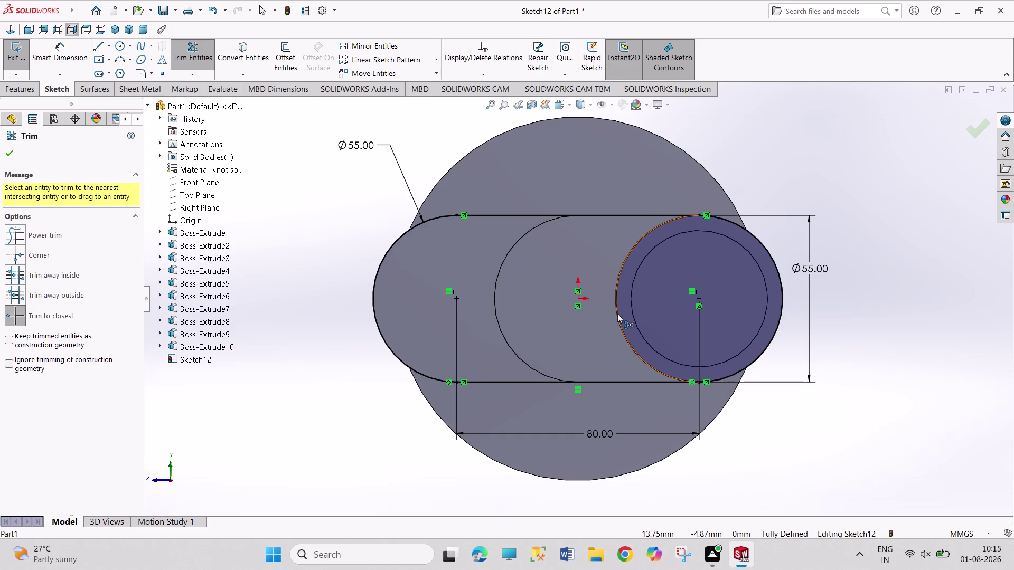
click(618, 315)
right_click(778, 139)
click(799, 176)
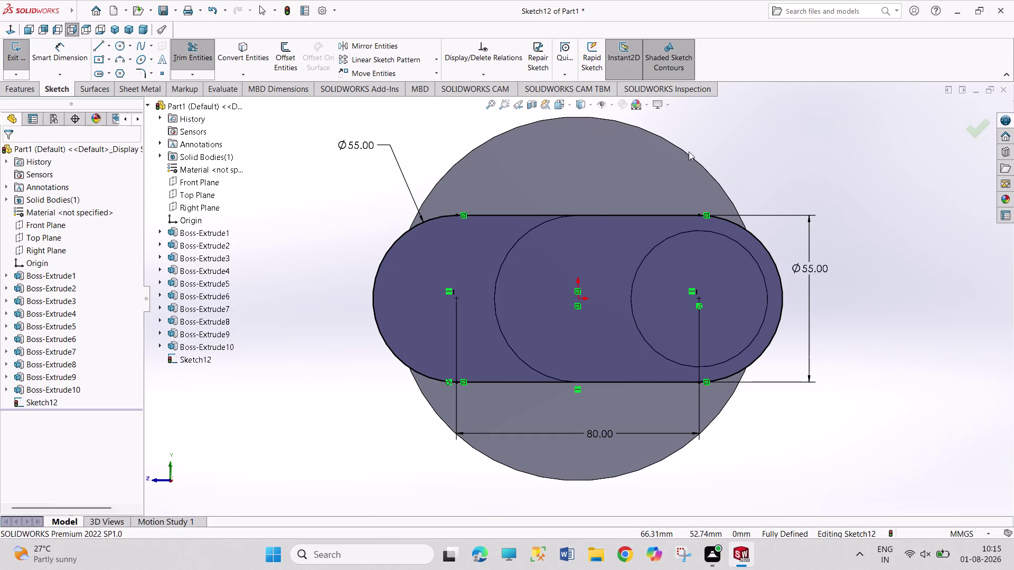
click(13, 54)
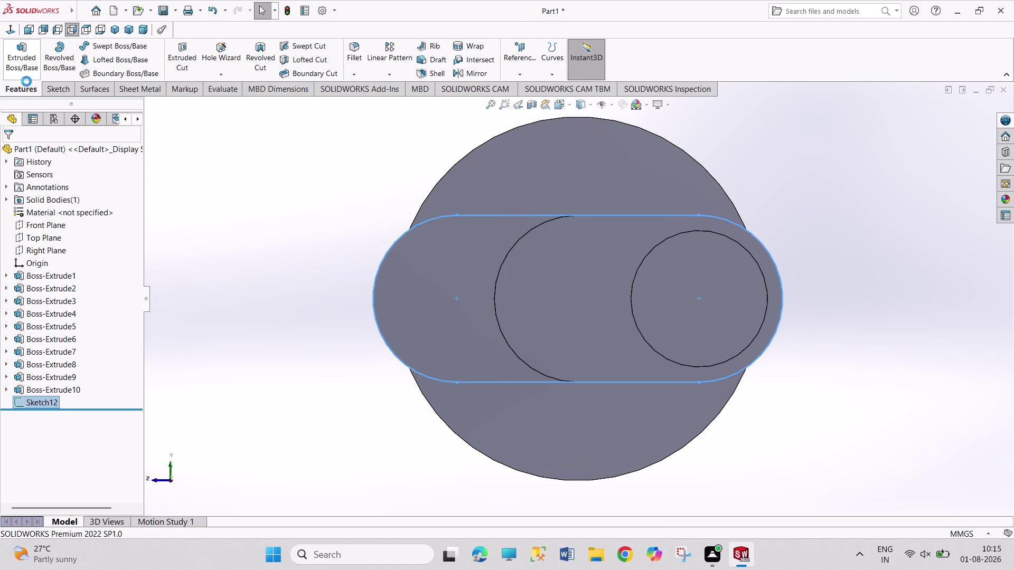
Extrude Sketch12's slot outline 25 mm, viewed isometrically.
click(20, 53)
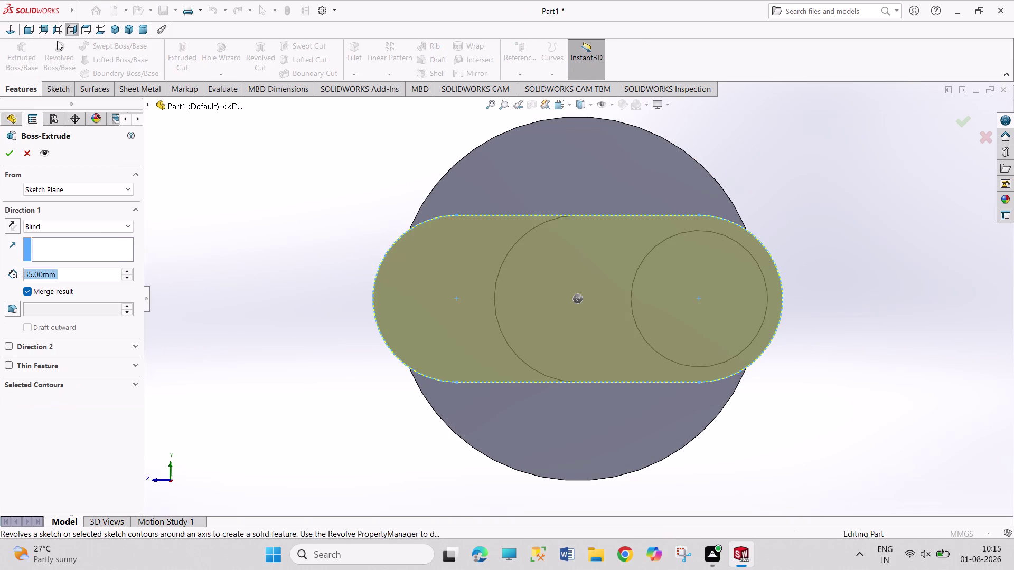
click(113, 29)
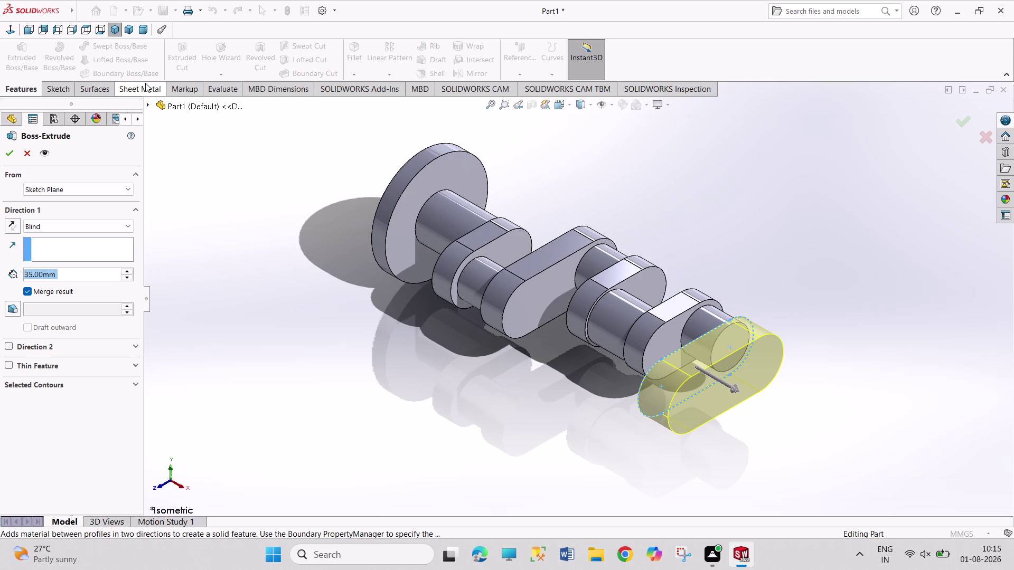
text(2)
text(5)
key(Return)
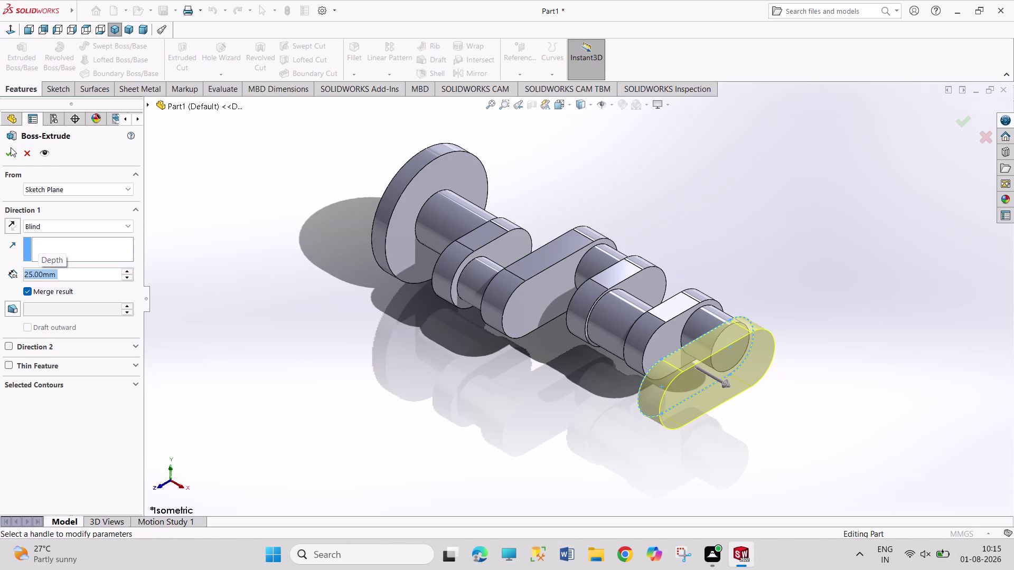
click(3, 151)
click(264, 372)
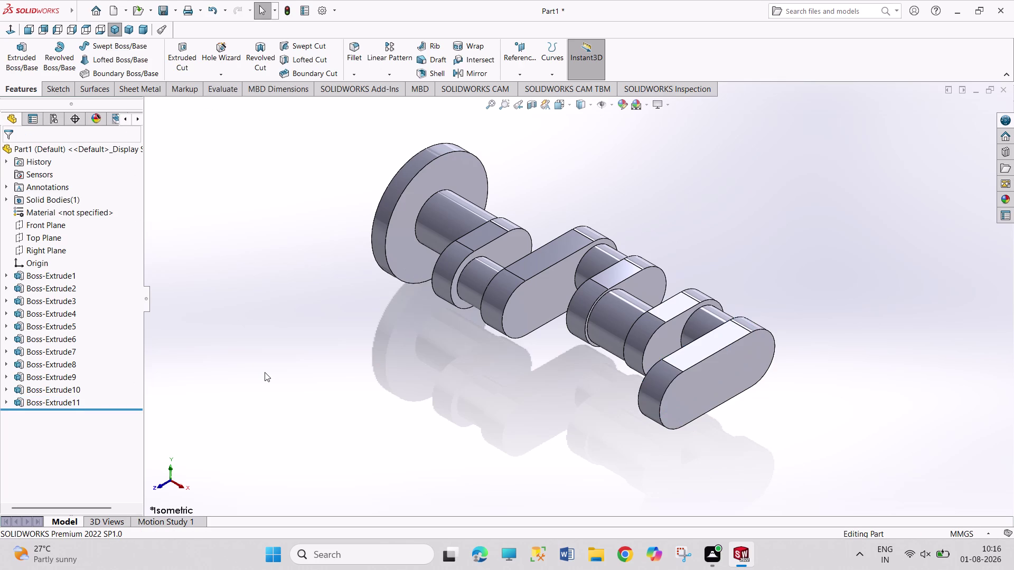
Start a new sketch on the crank web's end face.
click(681, 379)
click(723, 347)
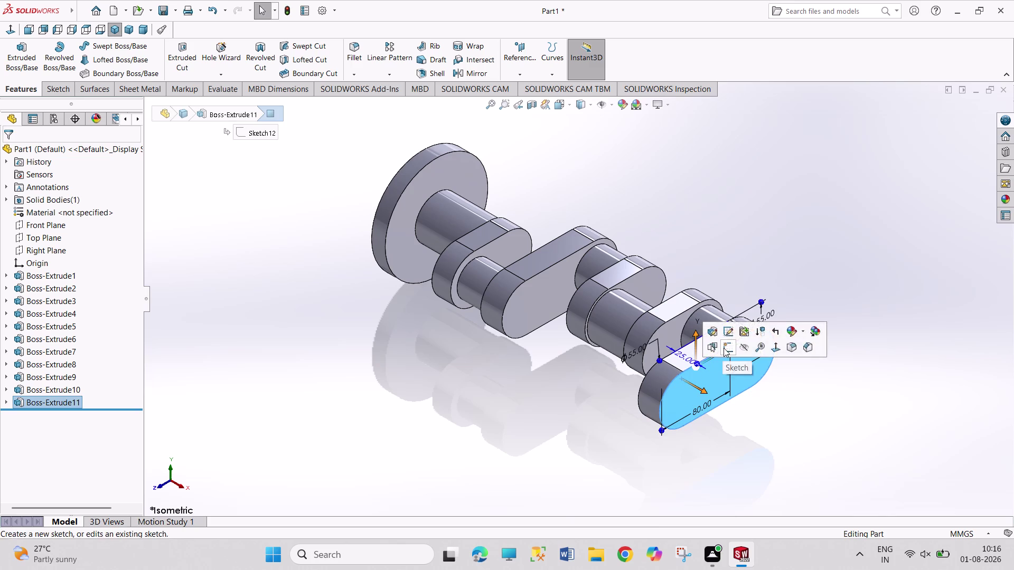
click(122, 46)
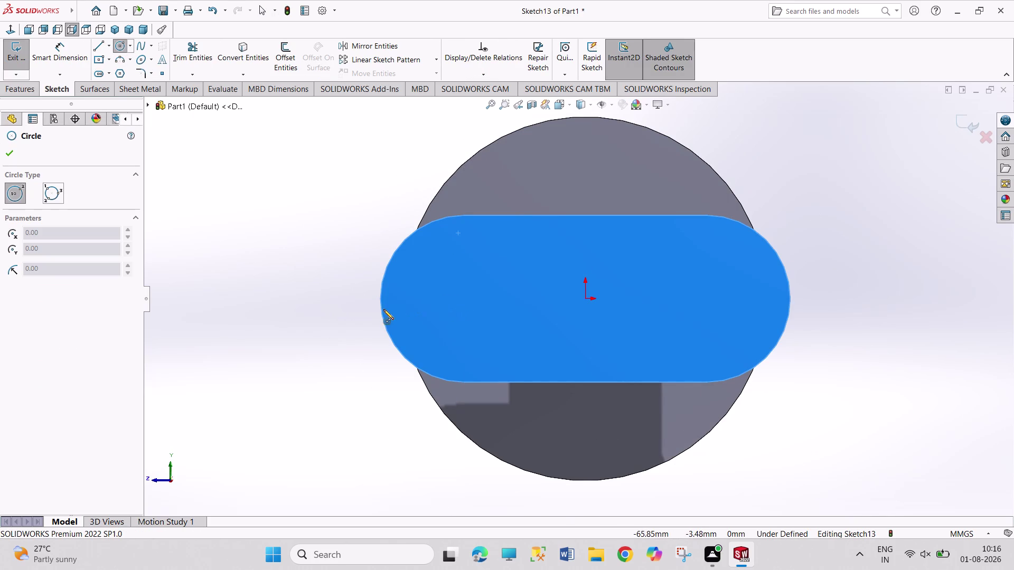
Draw a 40 mm circle at the web's left end and exit the sketch.
click(463, 298)
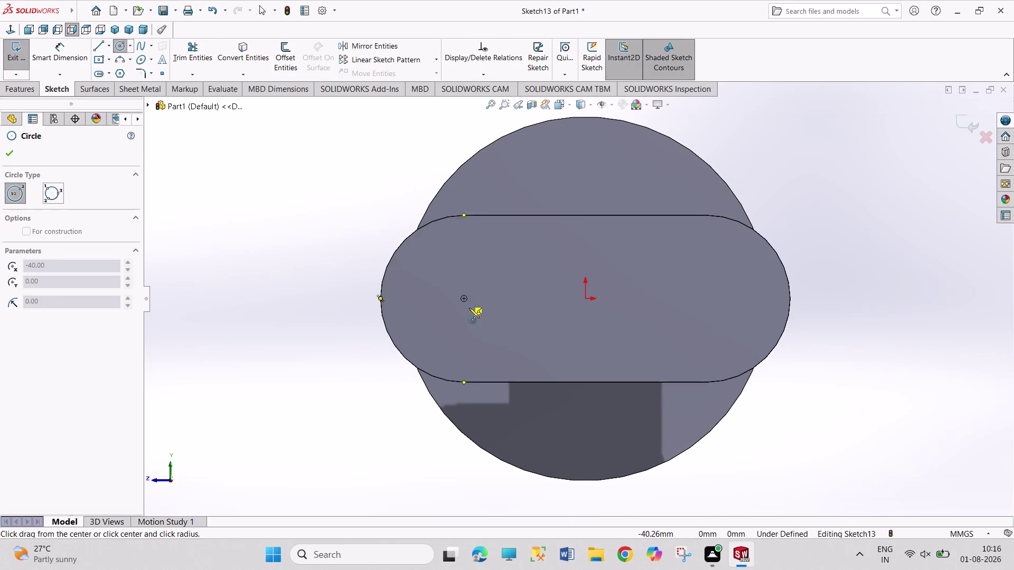
click(485, 335)
right_drag(355, 372, 329, 227)
drag(434, 269, 429, 267)
click(360, 228)
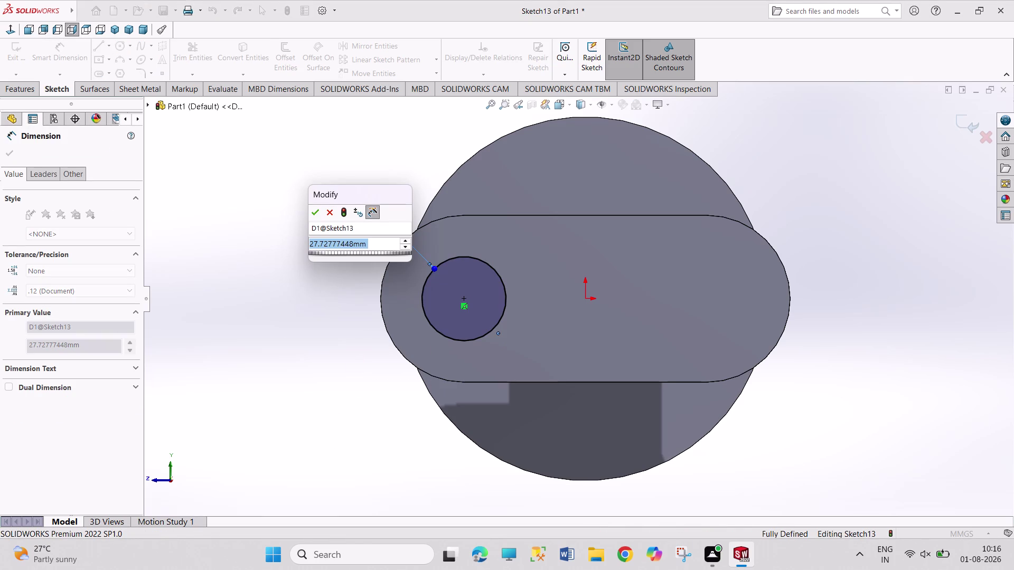
text(40)
key(Return)
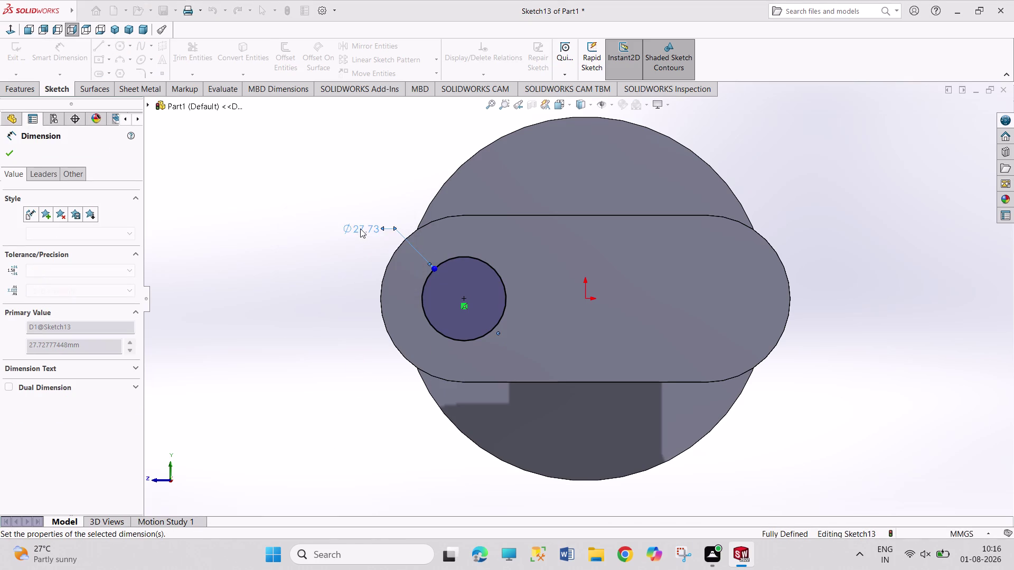
right_click(254, 357)
click(280, 389)
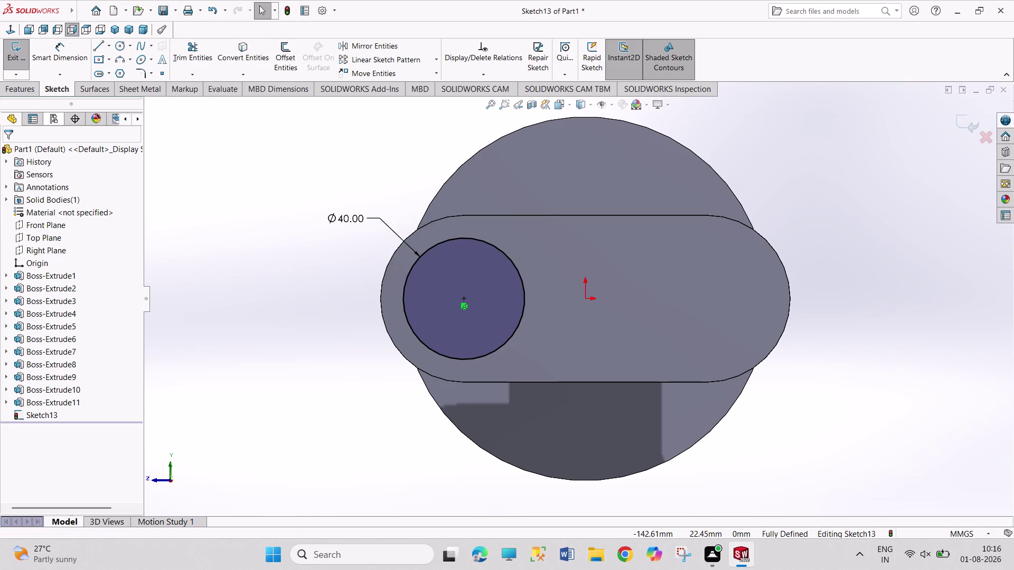
click(16, 57)
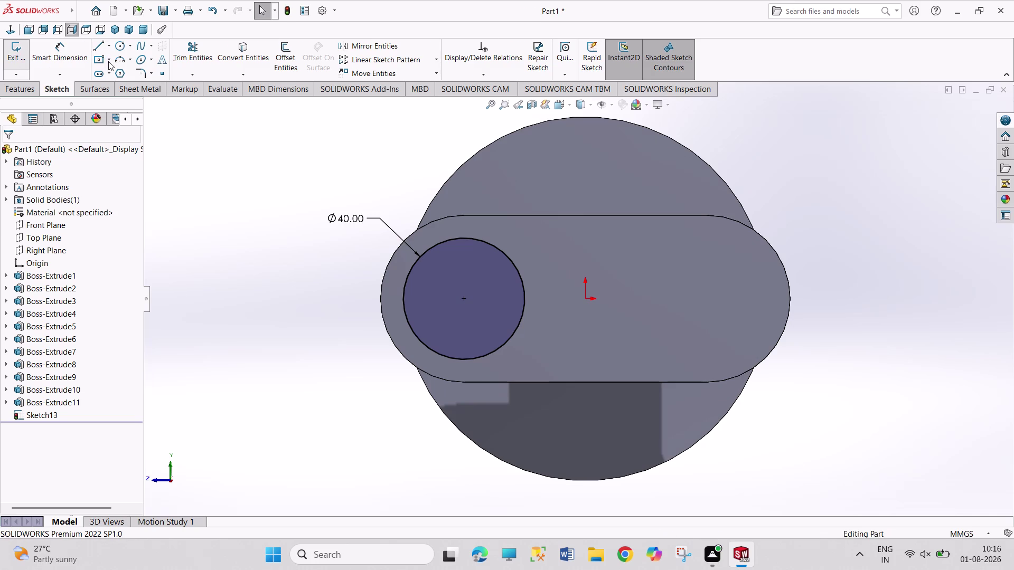
click(21, 53)
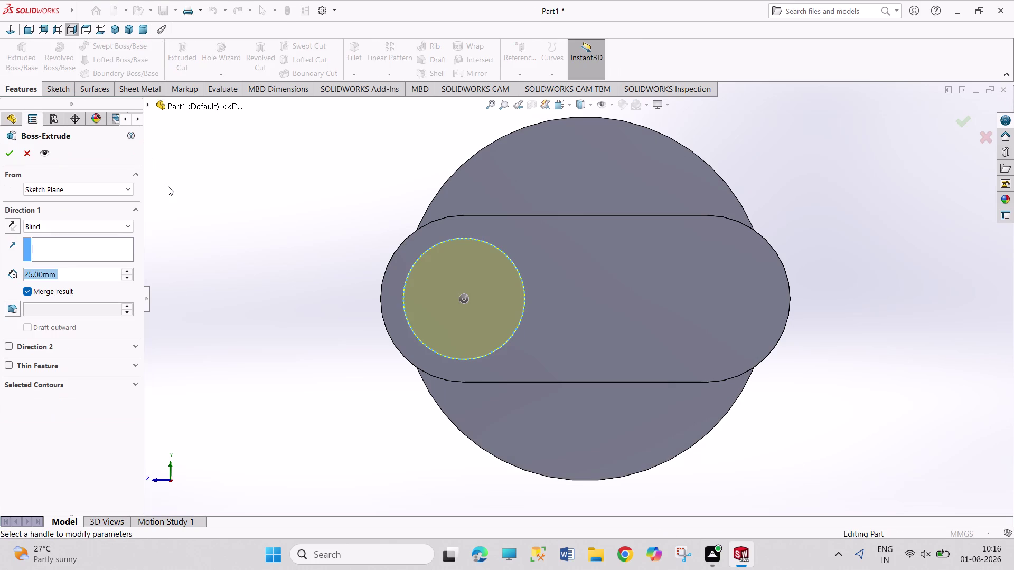
Extrude the 40 mm circle 35 mm, then select the new journal's end face.
text(35)
key(Return)
right_click(215, 265)
click(236, 280)
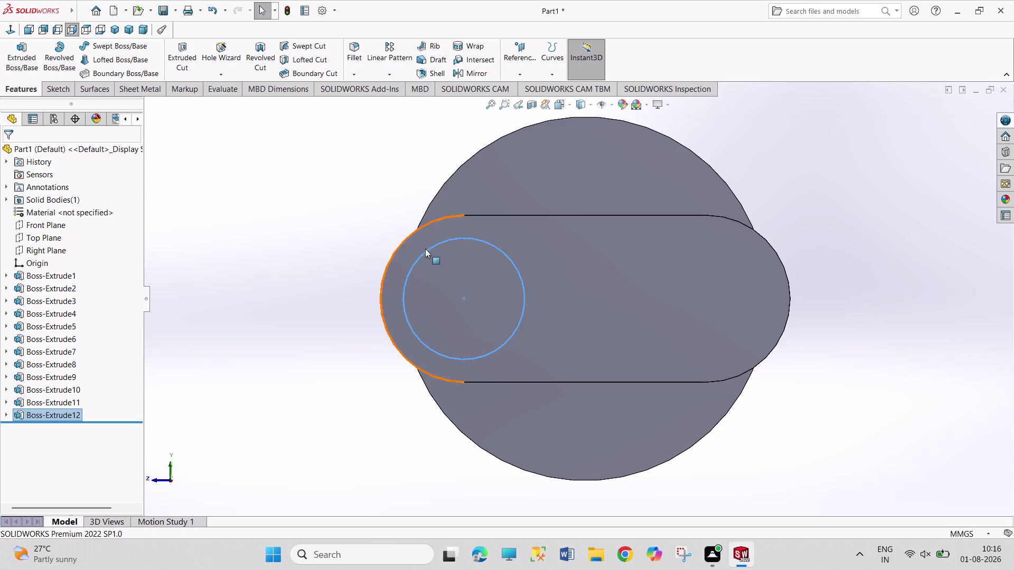
click(457, 270)
click(495, 239)
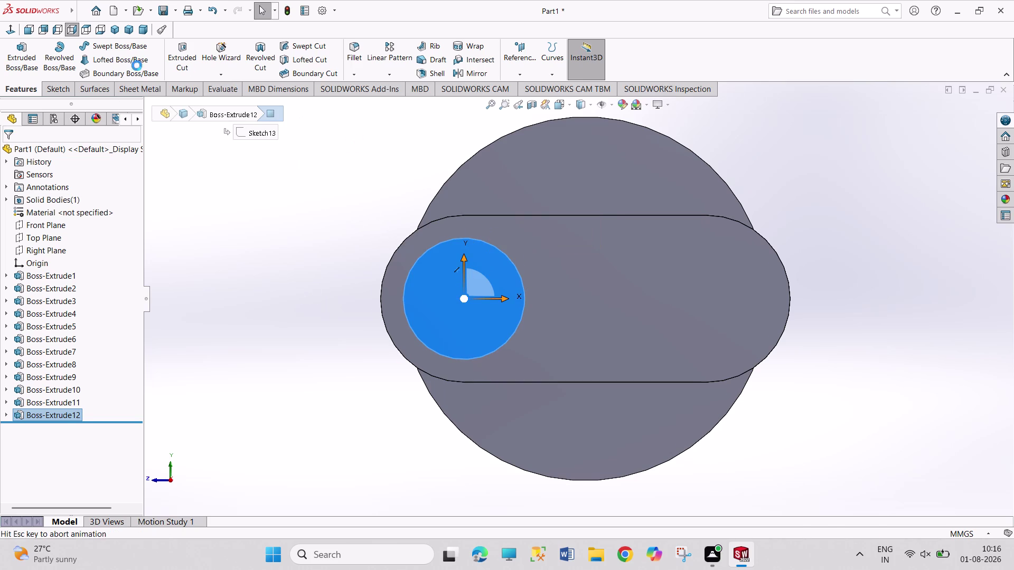
Draw a 55 mm diameter circle concentric with the 40 mm journal in Sketch14.
drag(117, 46, 139, 68)
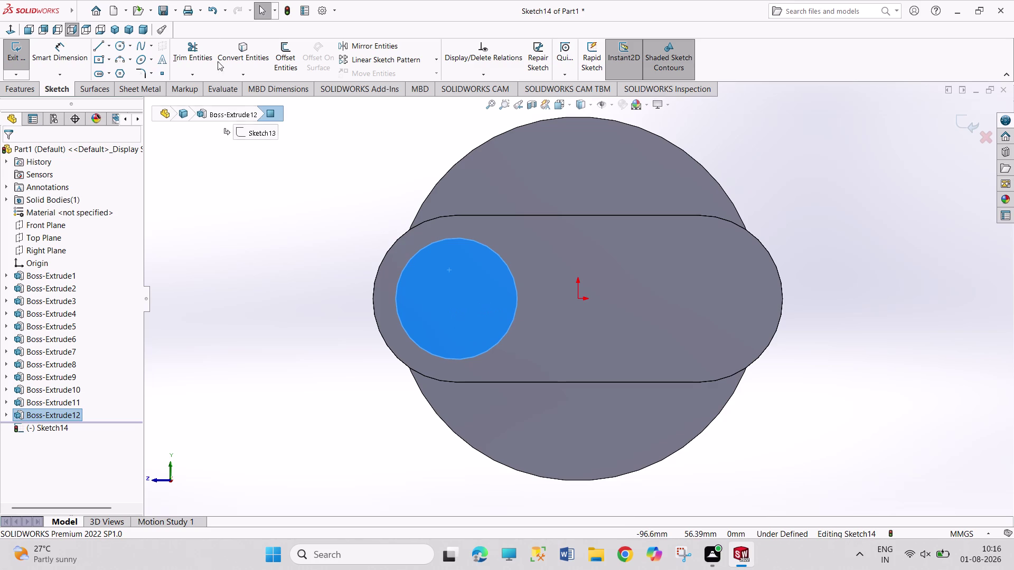
click(122, 44)
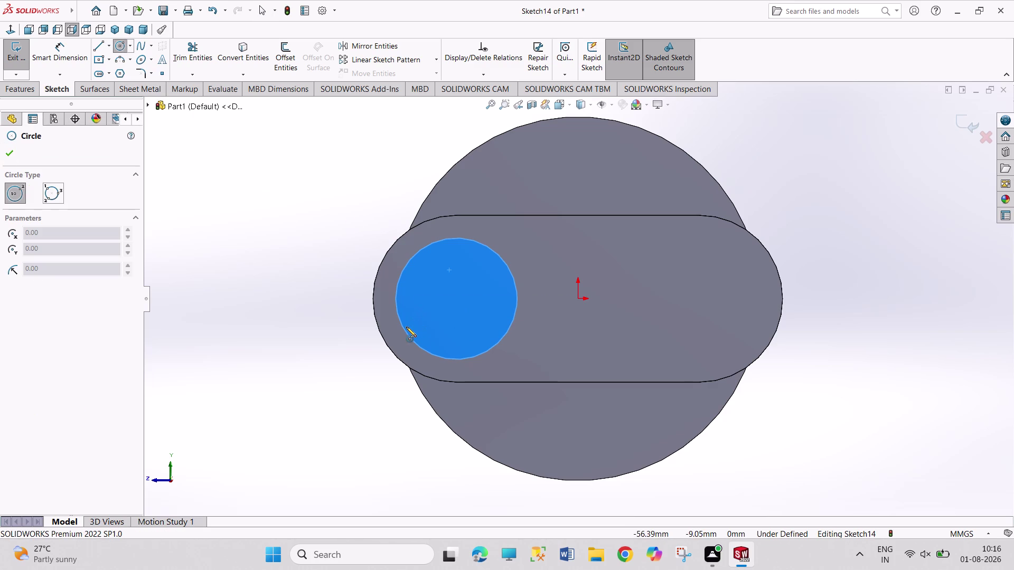
click(456, 298)
click(495, 367)
right_drag(377, 393, 346, 317)
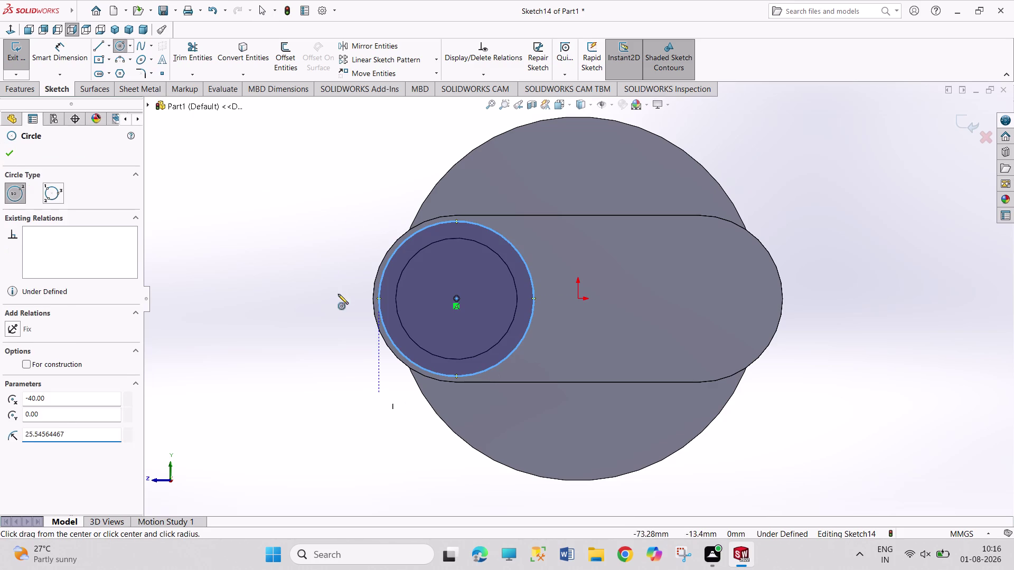
right_drag(346, 316, 333, 185)
click(410, 239)
click(373, 195)
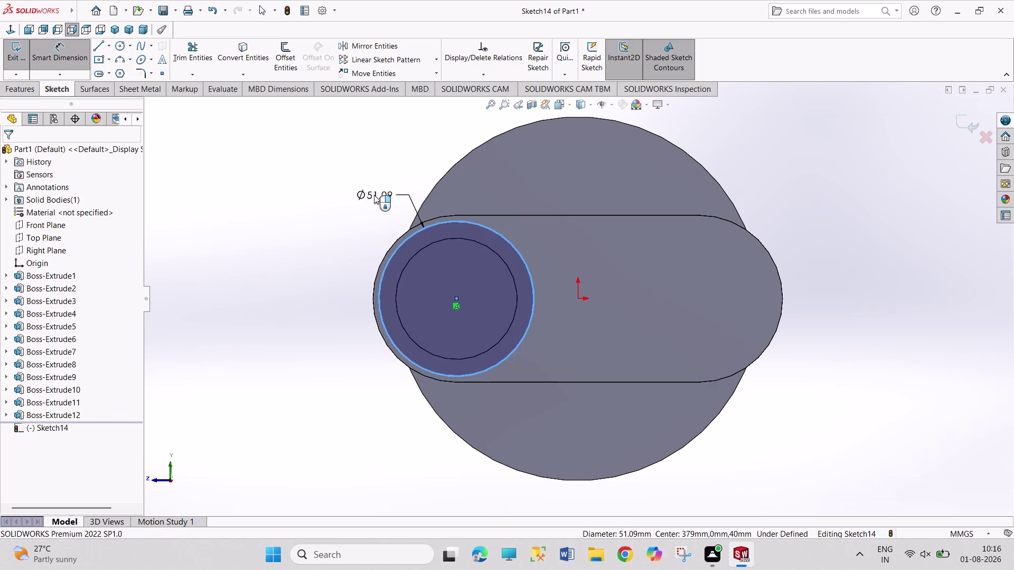
text(55)
key(Return)
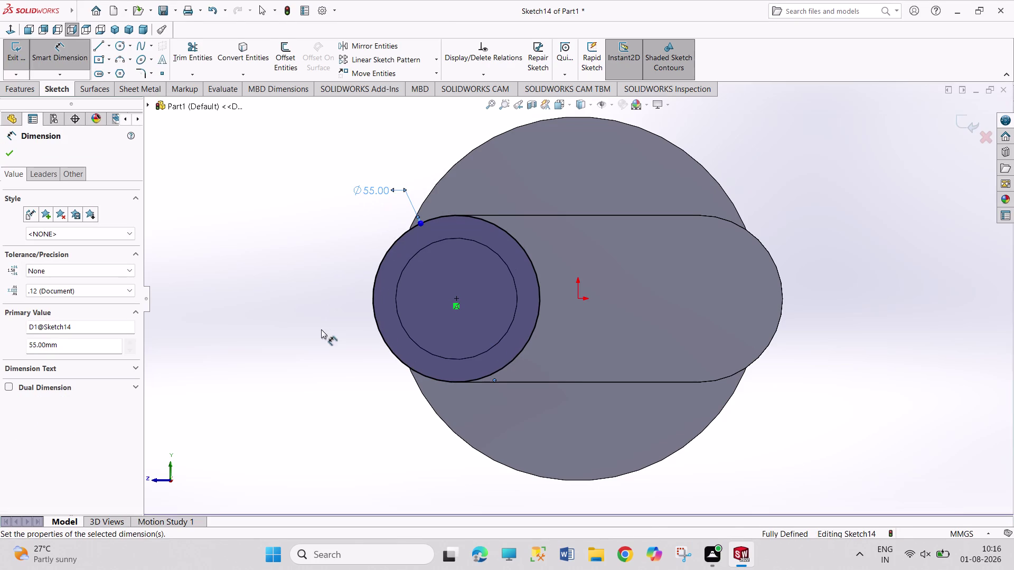
right_click(321, 329)
click(353, 367)
click(287, 366)
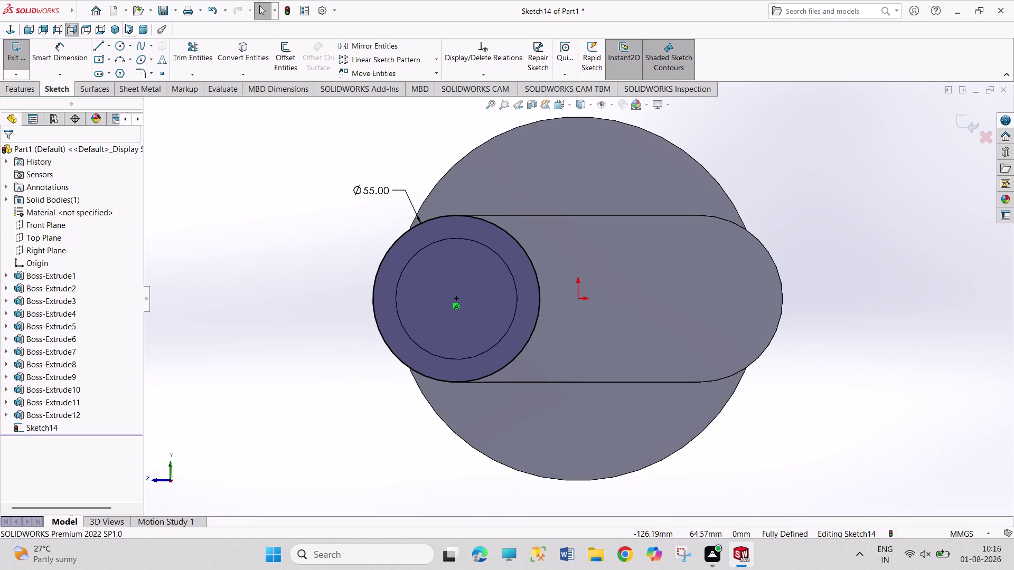
click(122, 46)
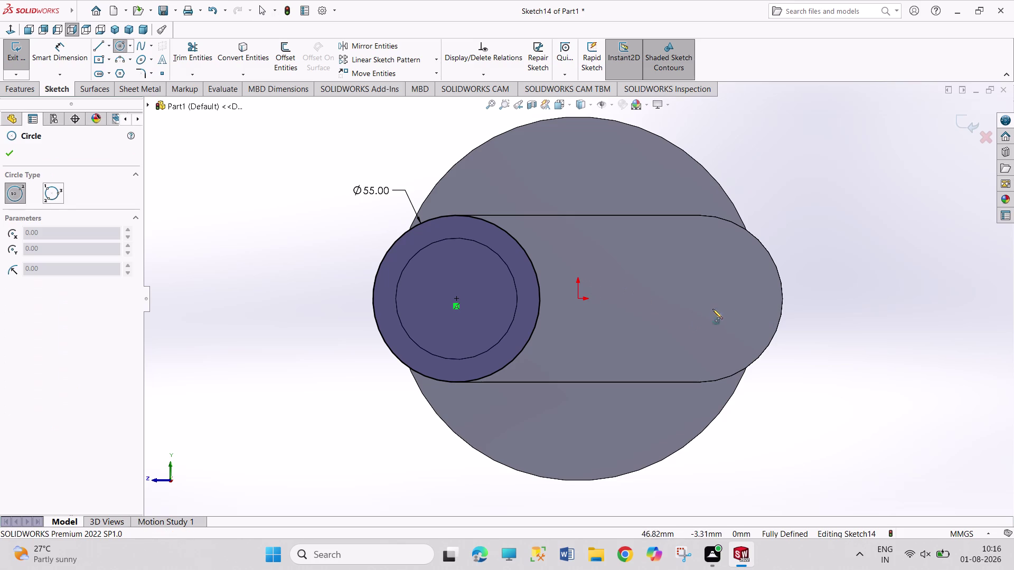
Draw the right-end circle and dimension its diameter to 55 mm.
click(711, 300)
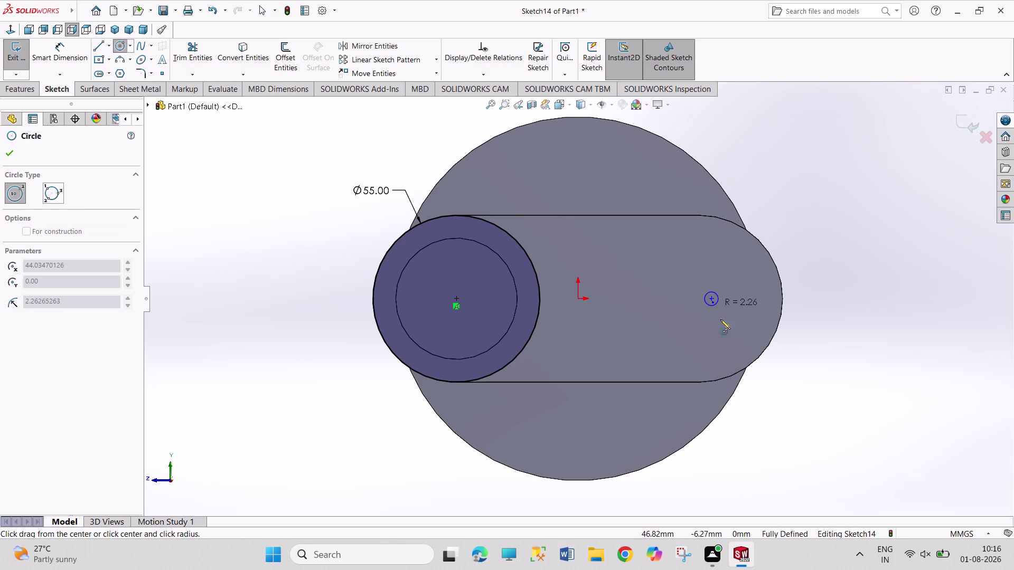
drag(731, 348, 767, 350)
right_drag(897, 327, 831, 149)
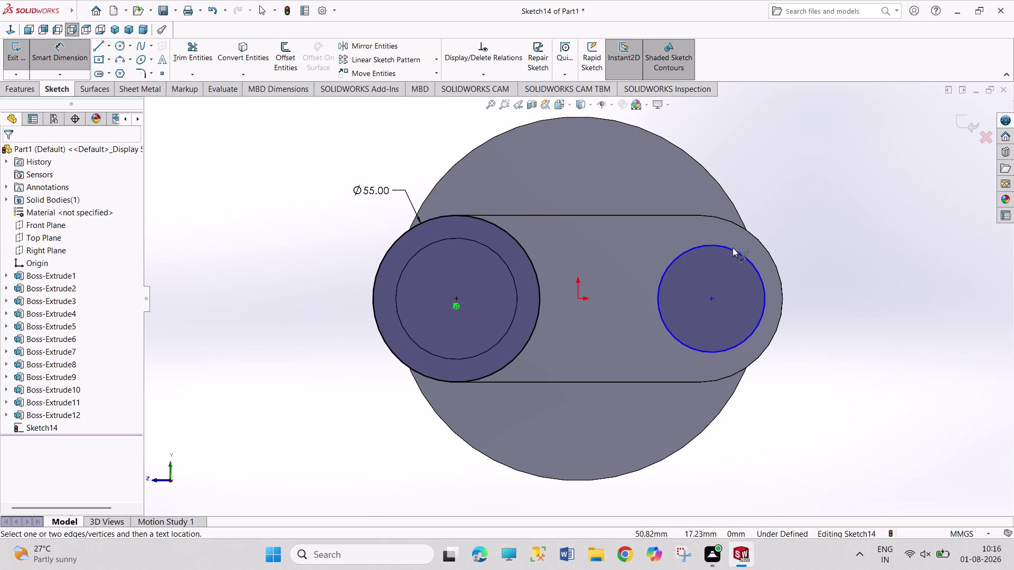
click(733, 248)
click(802, 200)
text(55)
key(Return)
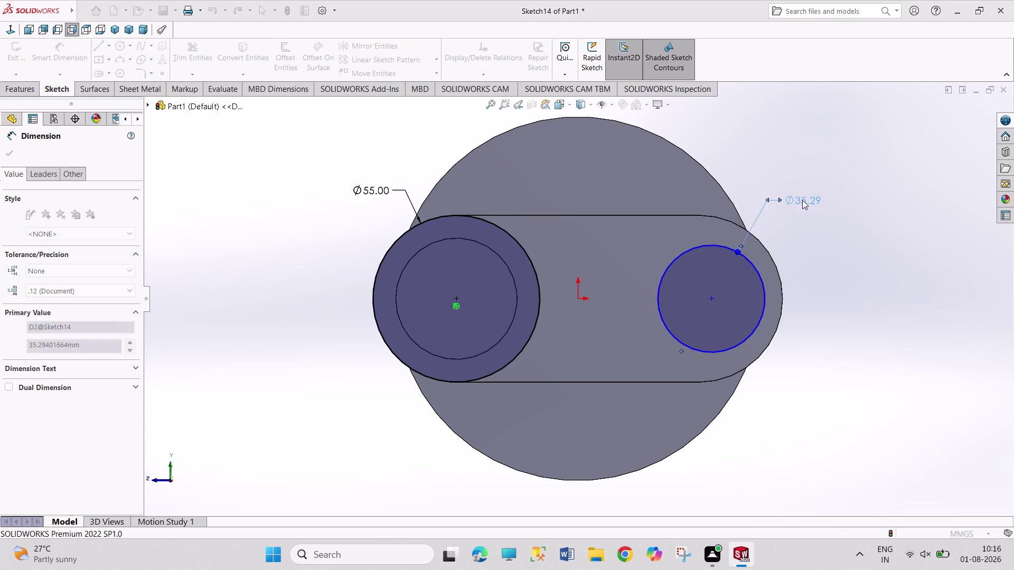
Dimension the distance between the two circle centres to 40 mm.
right_click(908, 342)
click(917, 375)
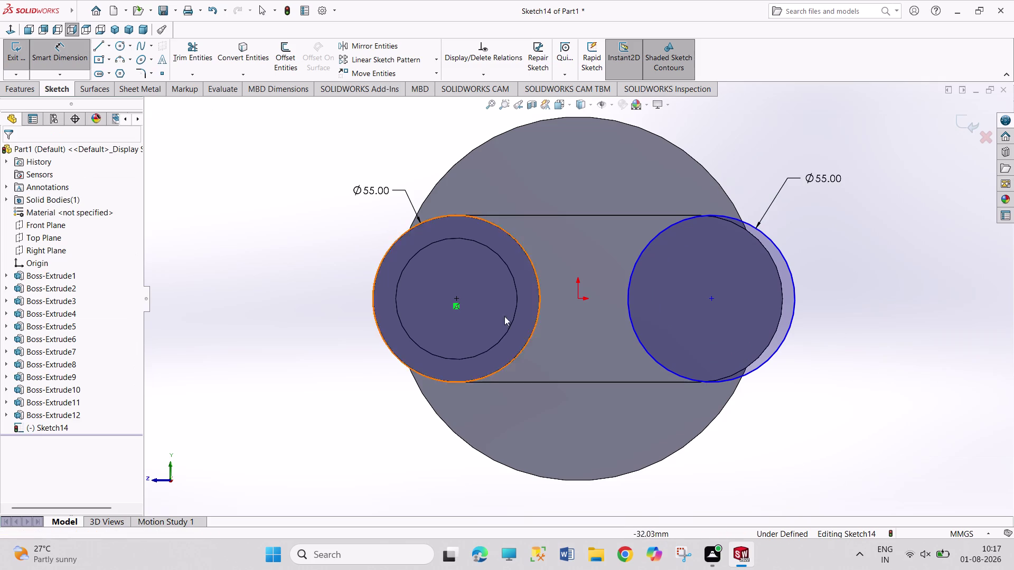
right_drag(357, 487, 420, 296)
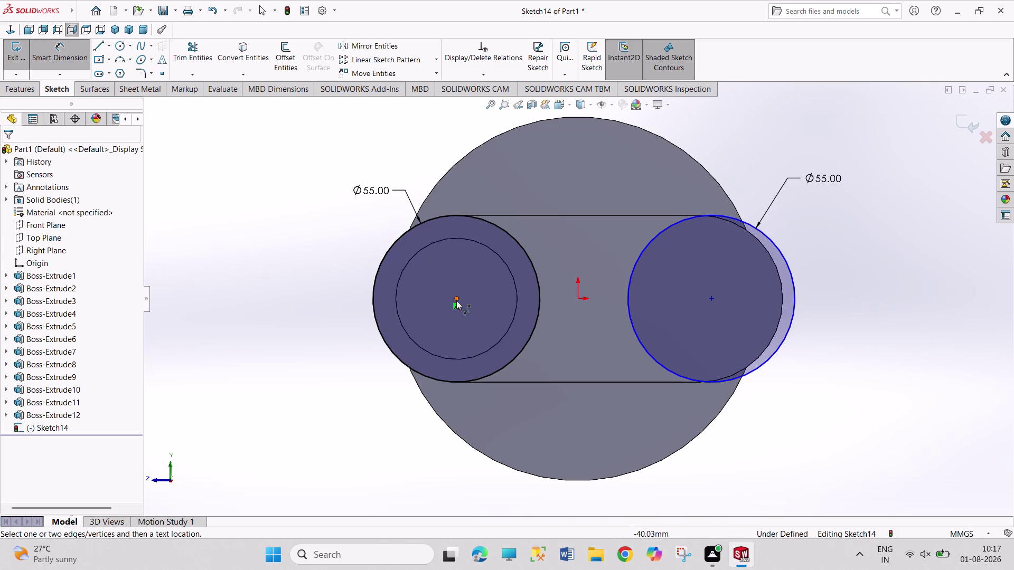
click(456, 301)
click(712, 298)
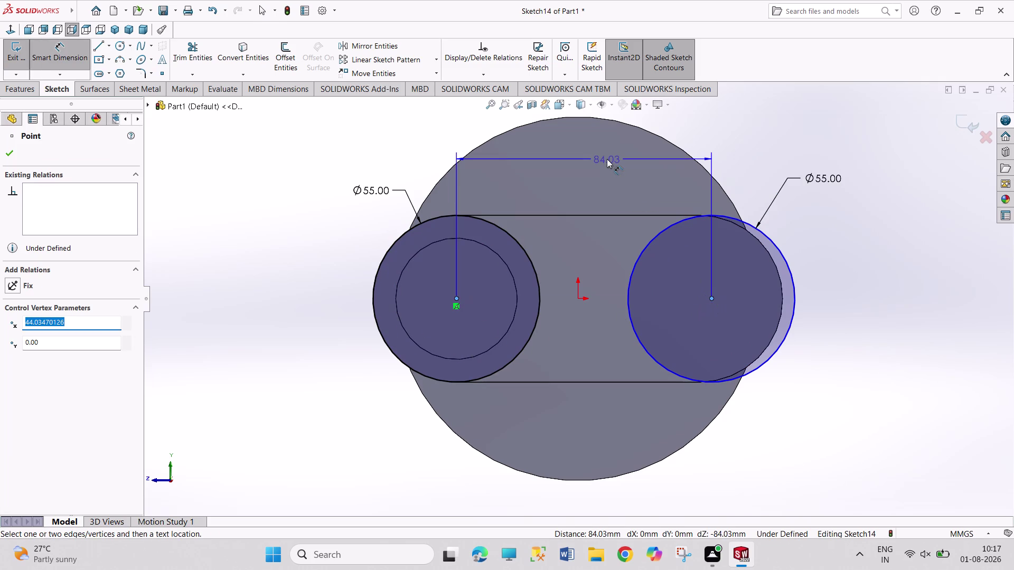
click(606, 158)
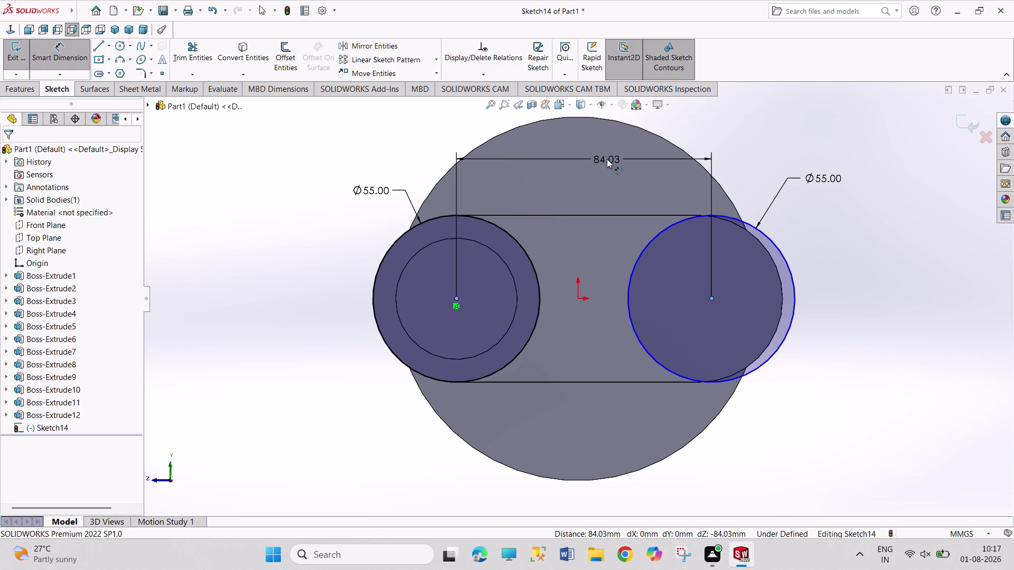
text(40)
key(Return)
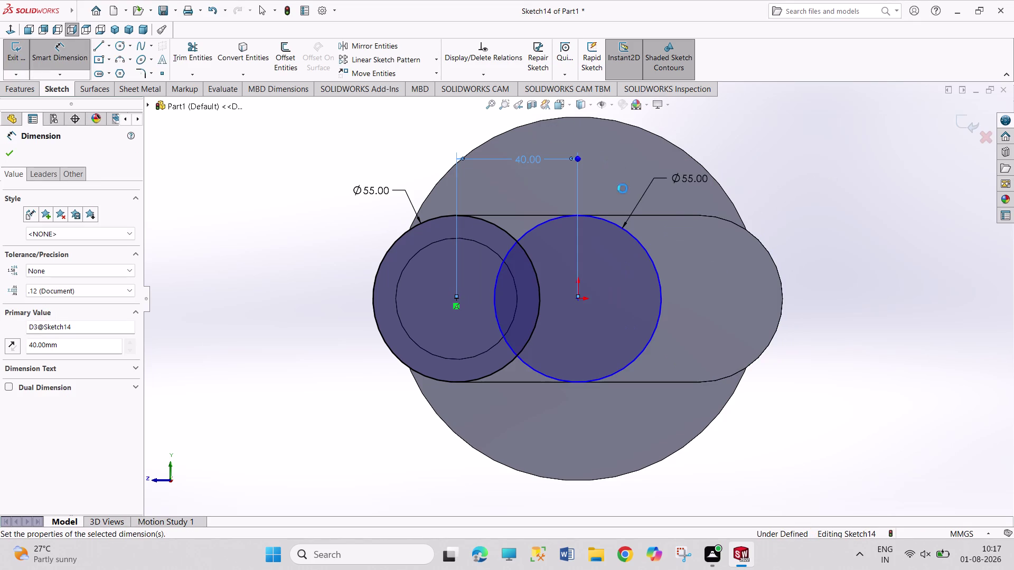
right_click(844, 220)
click(855, 256)
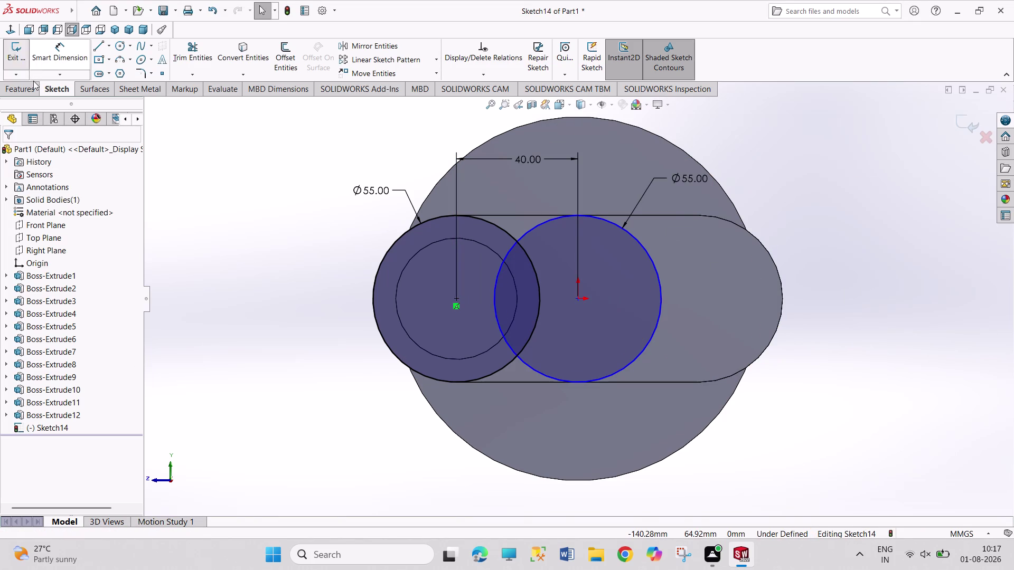
Draw a line tangent across the tops of both circles.
click(99, 46)
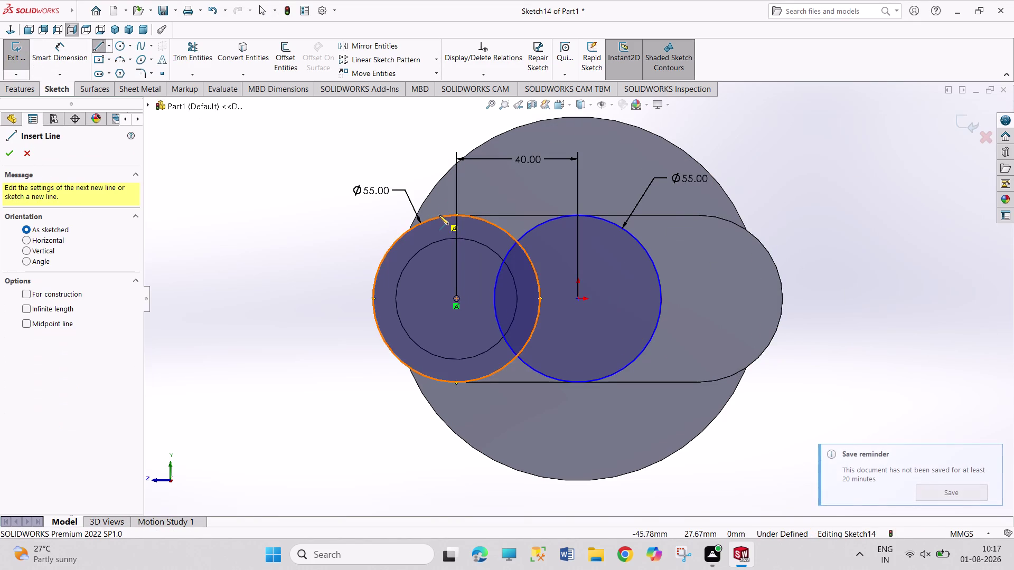
right_click(312, 221)
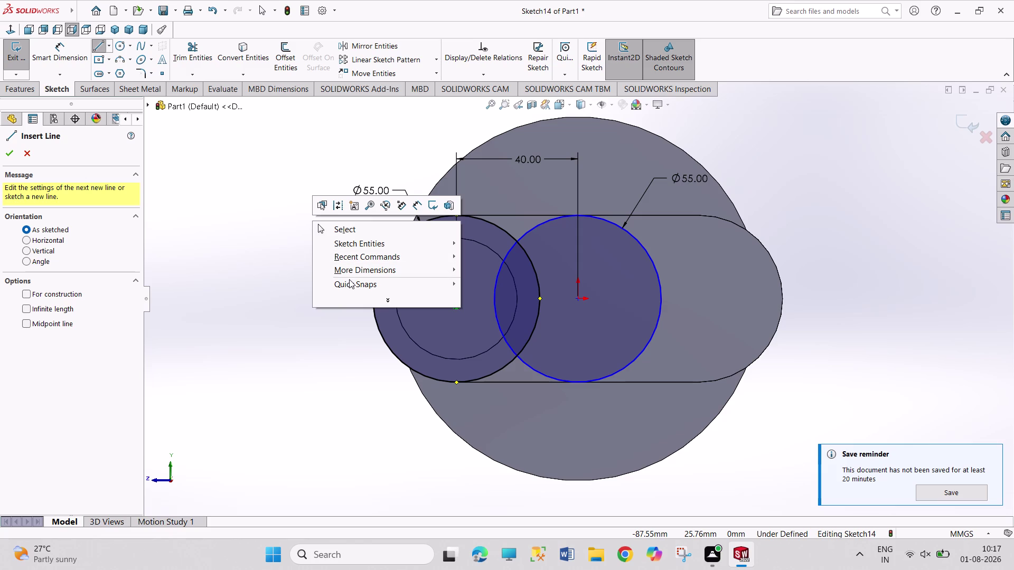
click(349, 279)
click(522, 363)
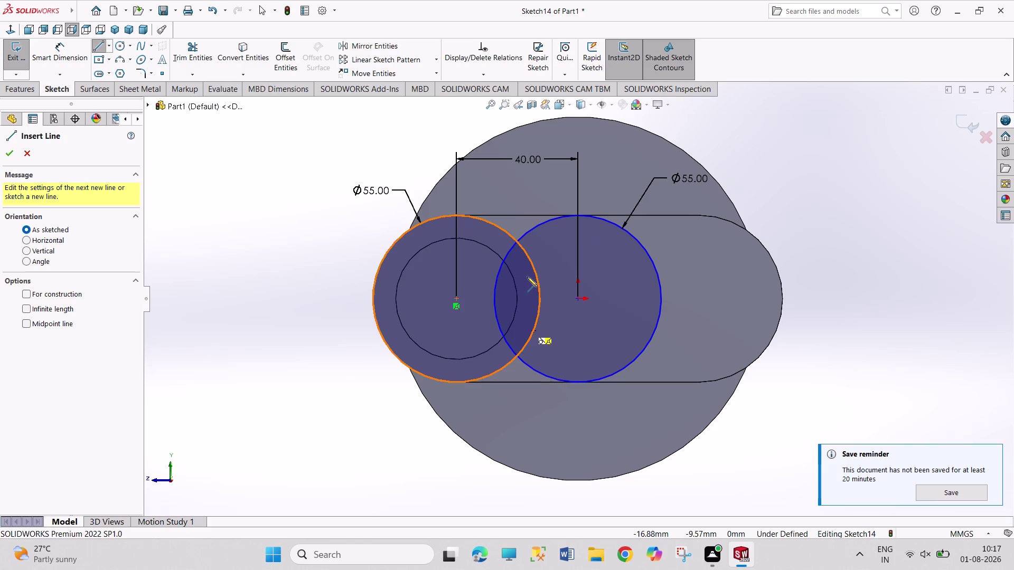
click(454, 215)
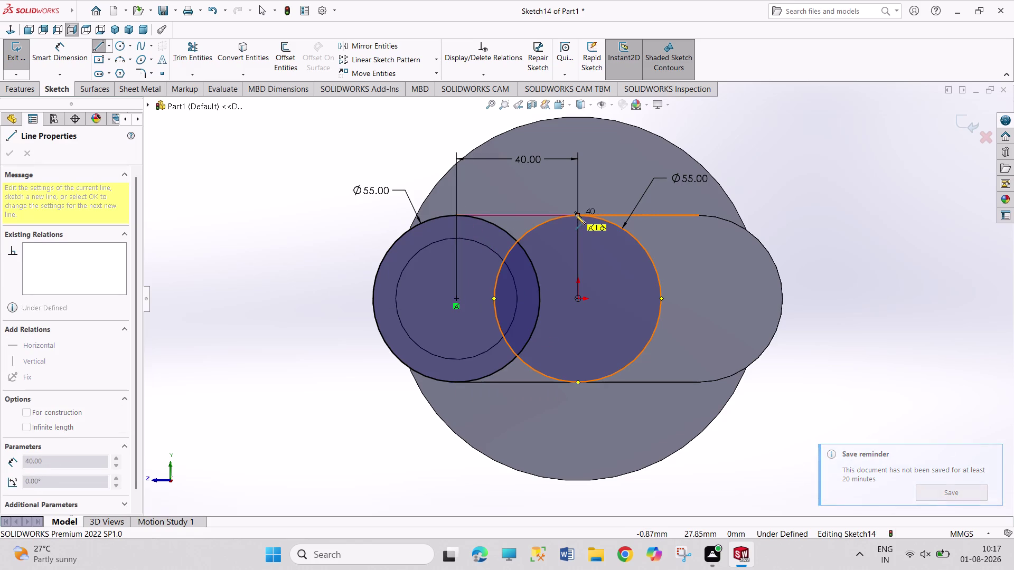
click(618, 215)
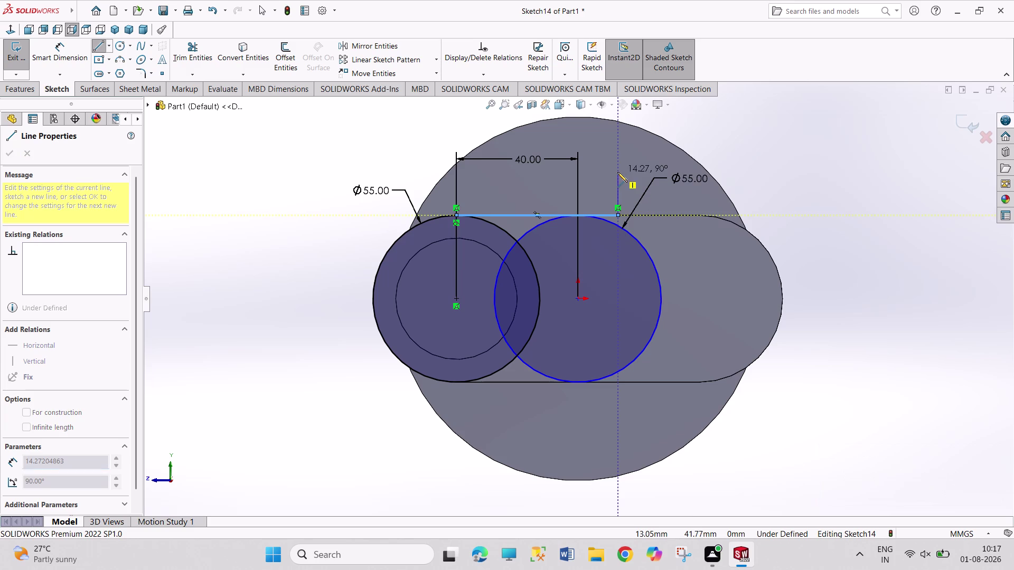
right_click(617, 173)
click(621, 181)
Make the line end lie on the right circle and align both centres horizontally.
click(616, 214)
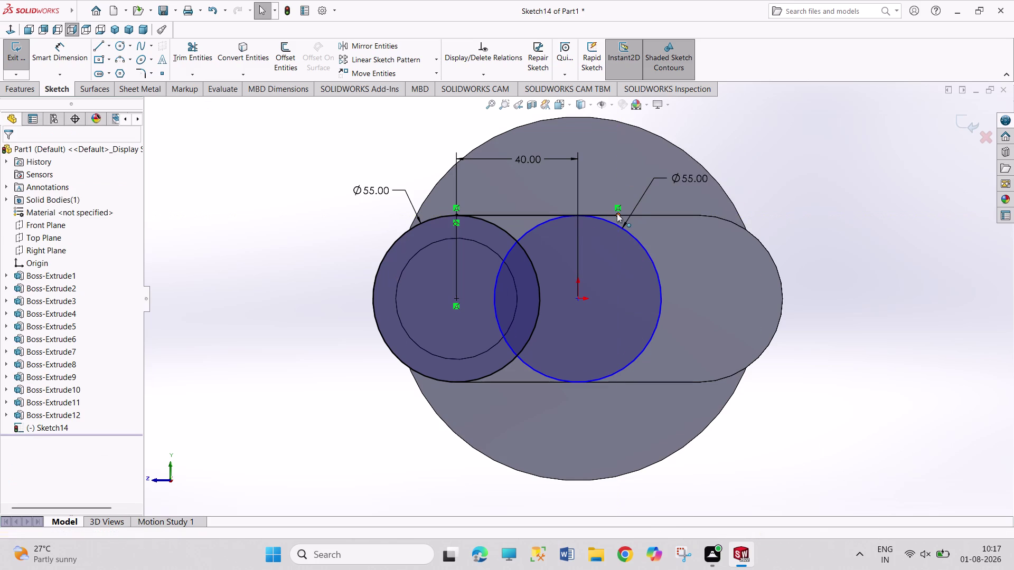
click(617, 223)
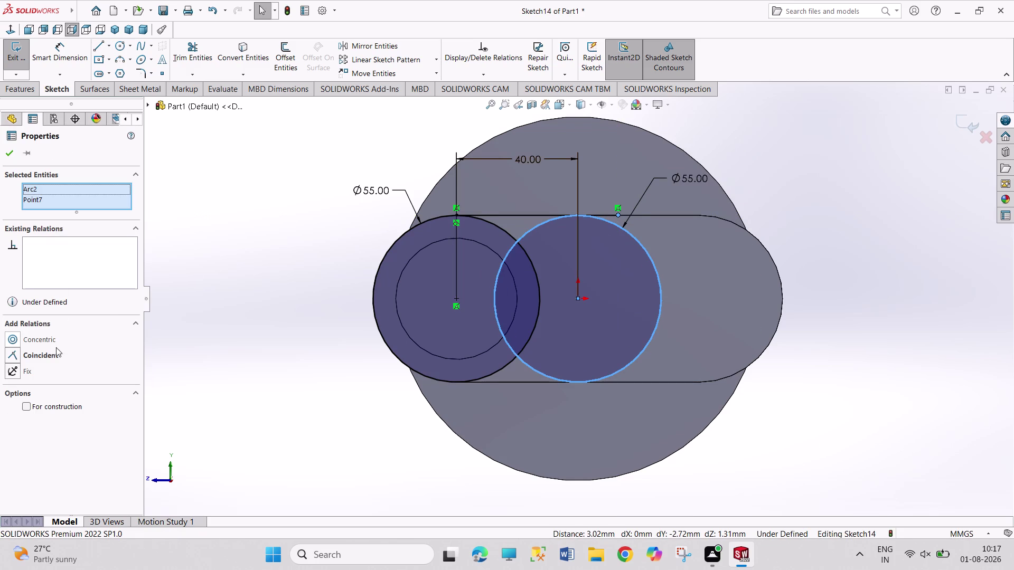
click(50, 352)
click(204, 318)
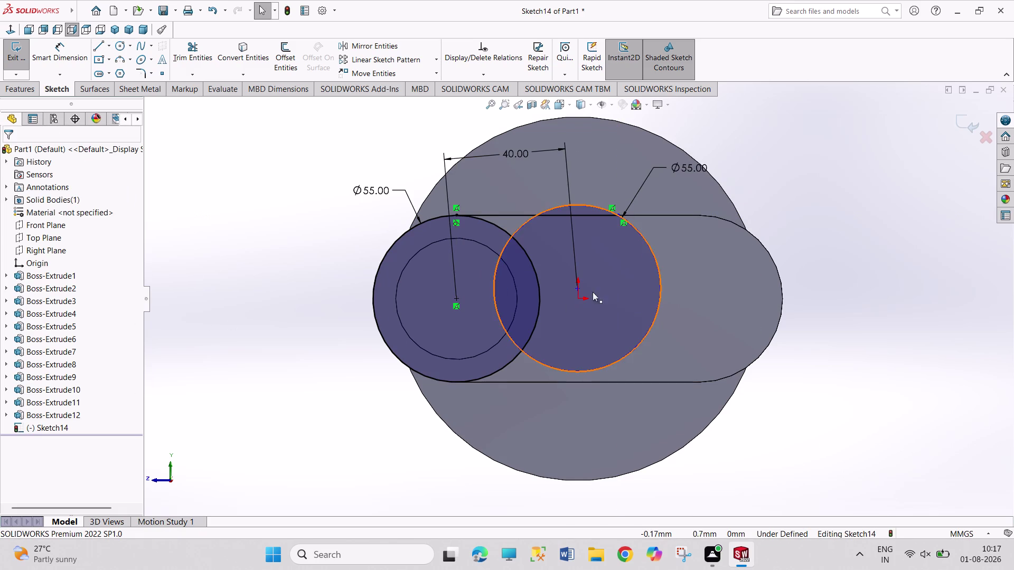
click(578, 287)
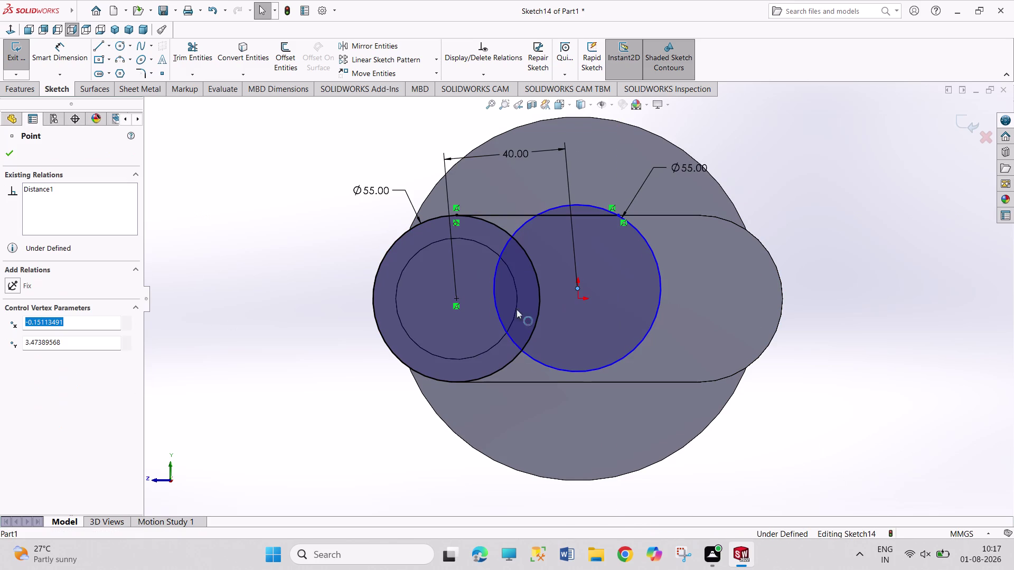
click(456, 299)
click(48, 341)
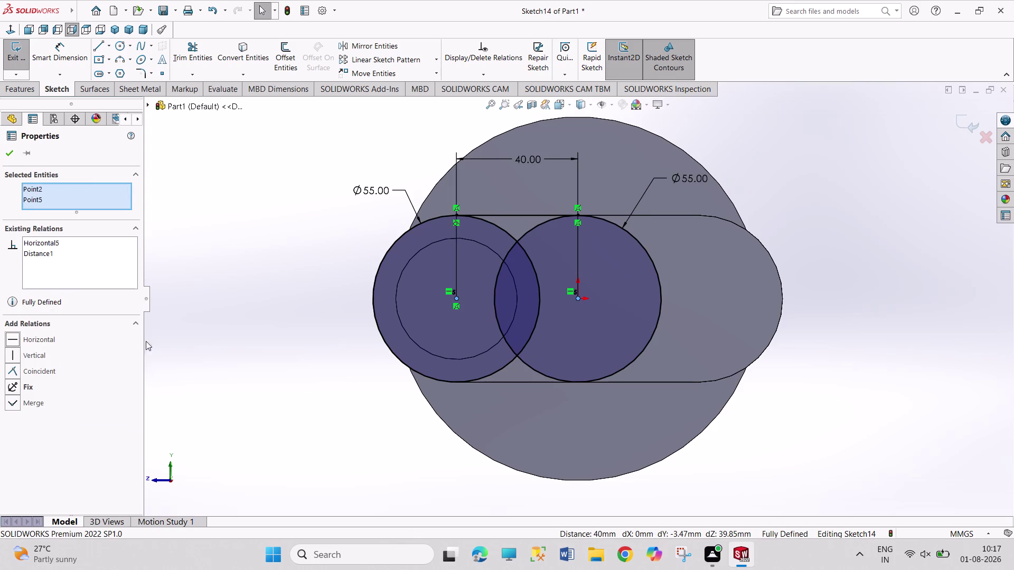
click(173, 339)
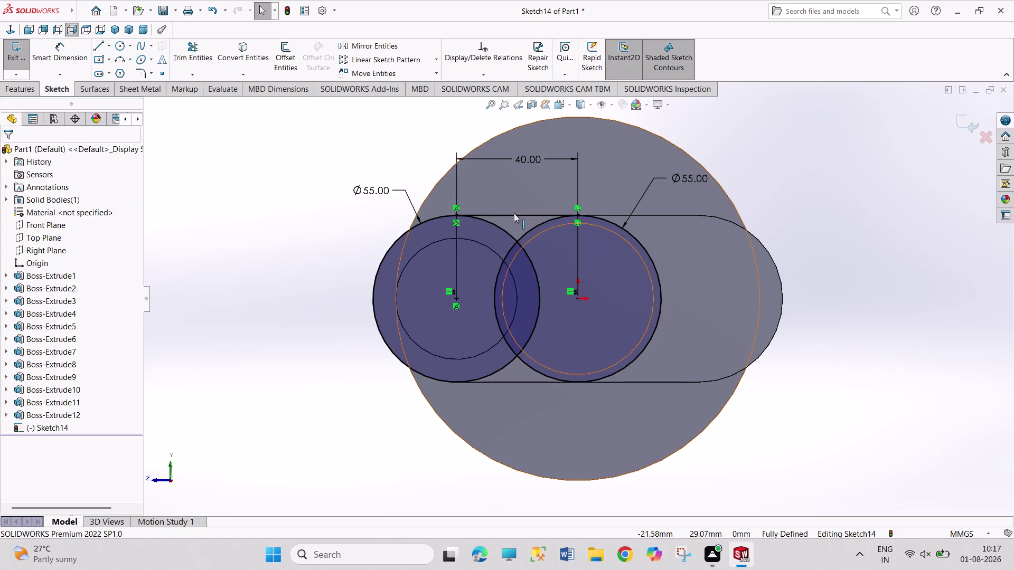
Select the top tangent line and start Mirror Entities on it.
click(514, 213)
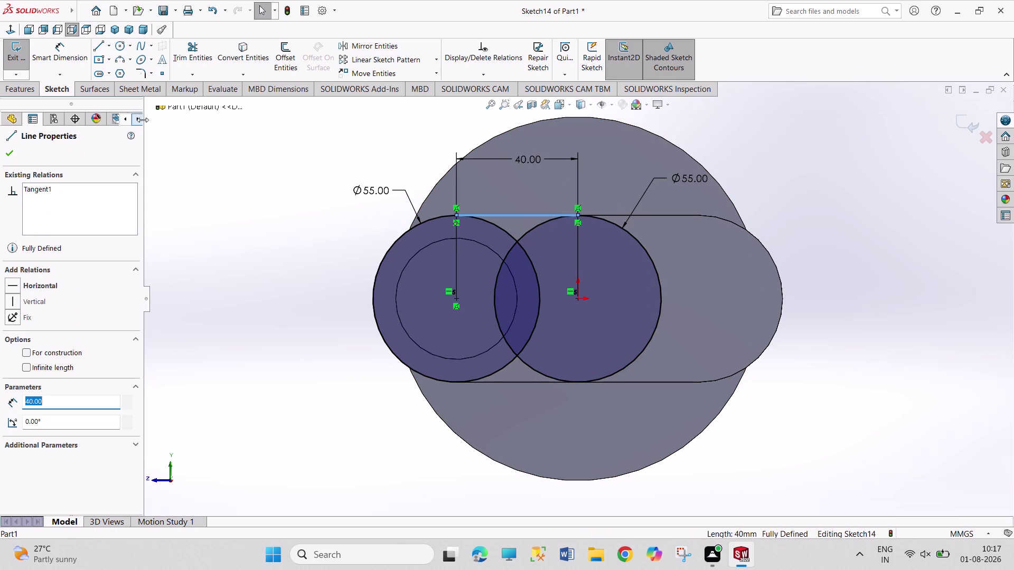
scroll(up, 3)
scroll(down, 3)
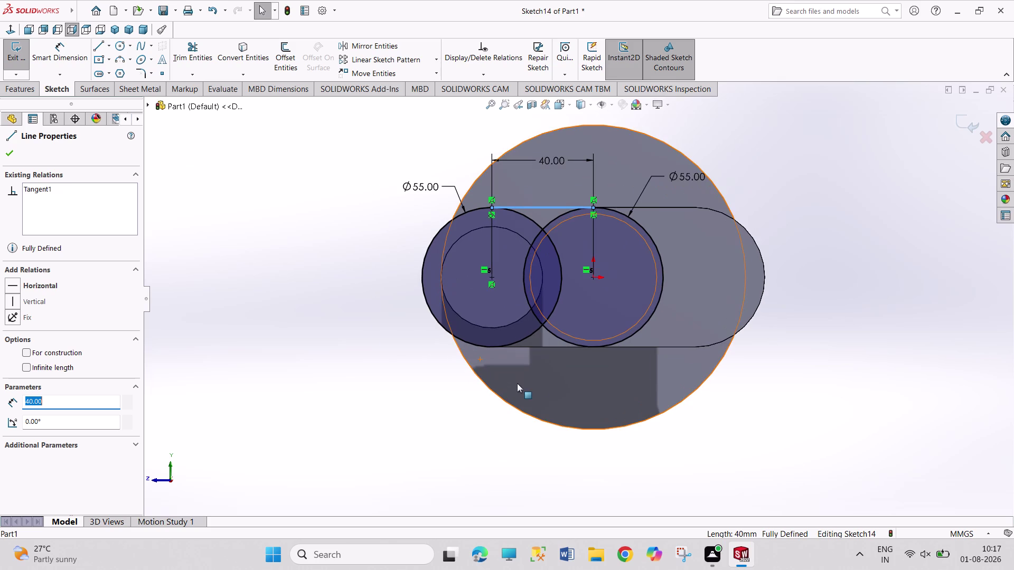
scroll(down, 3)
click(351, 45)
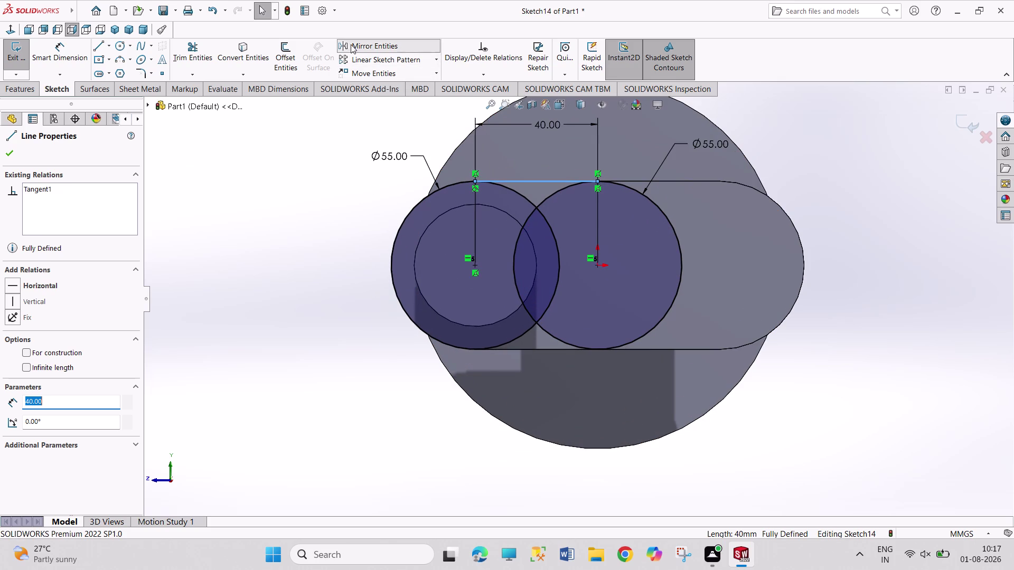
click(72, 309)
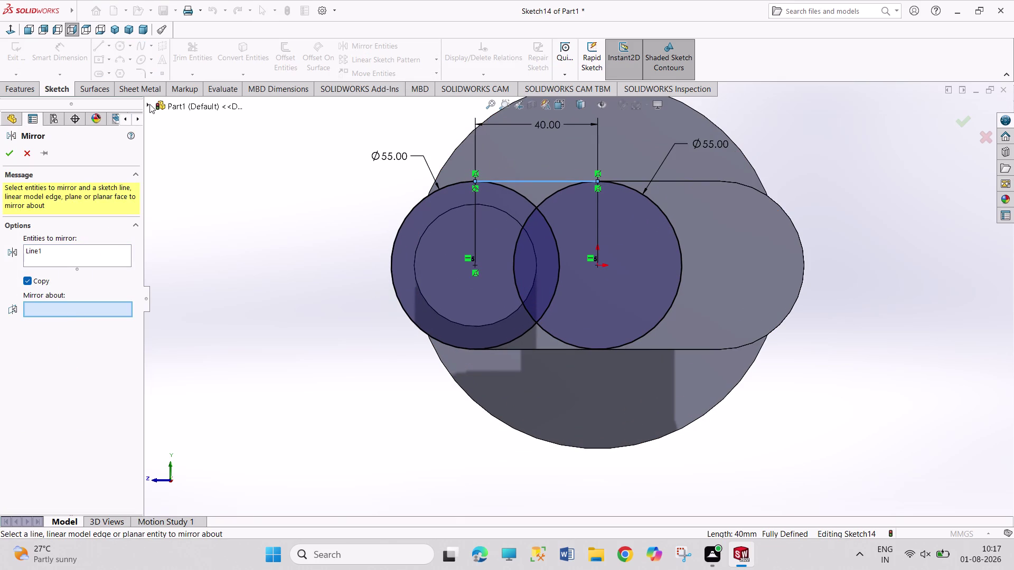
Mirror the top line about the Top Plane to create the bottom line.
click(149, 103)
click(191, 193)
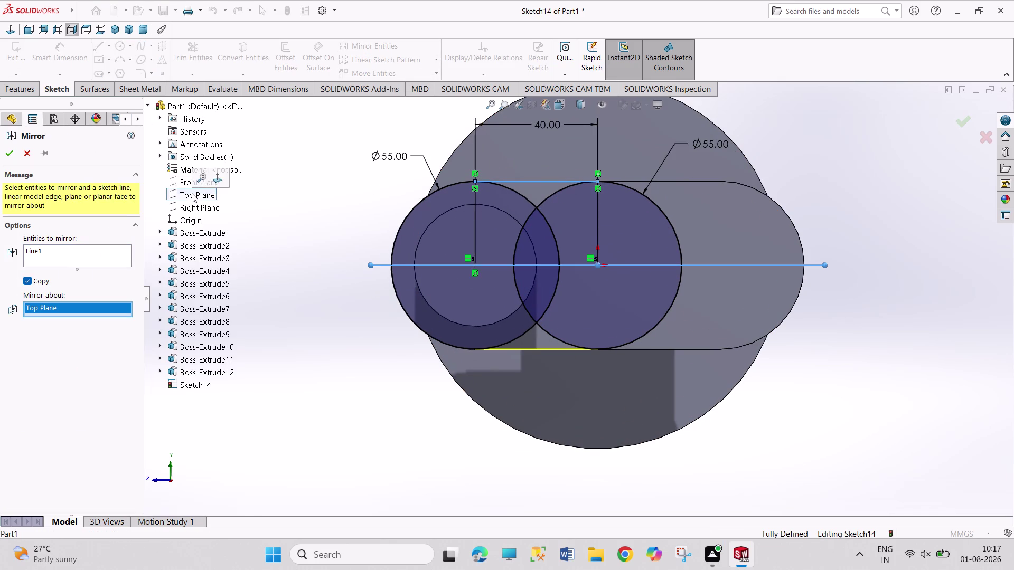
click(16, 153)
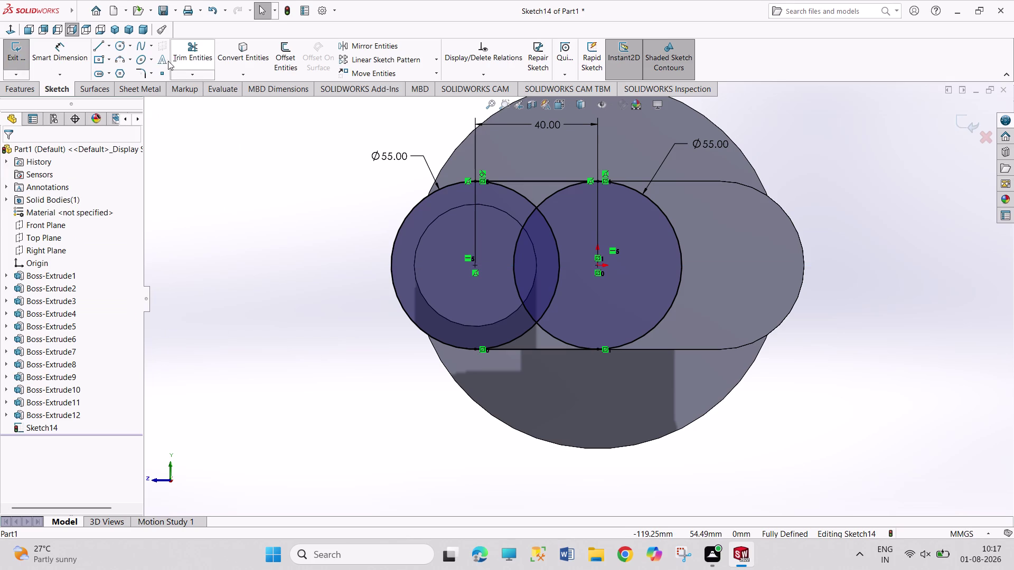
Trim the overlapping inner arcs to the closest intersection, then exit the sketch.
click(201, 51)
click(545, 311)
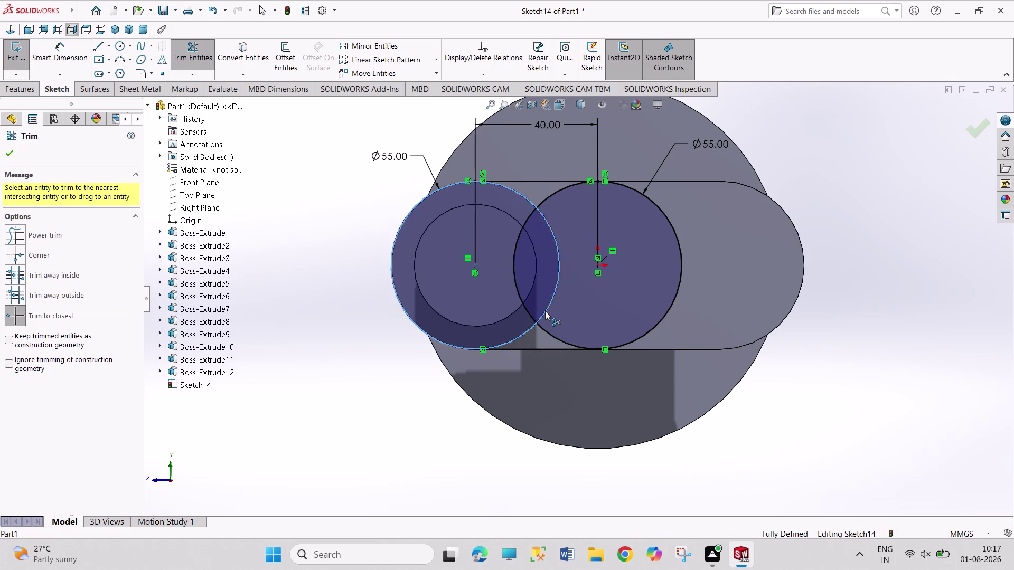
click(522, 305)
click(528, 333)
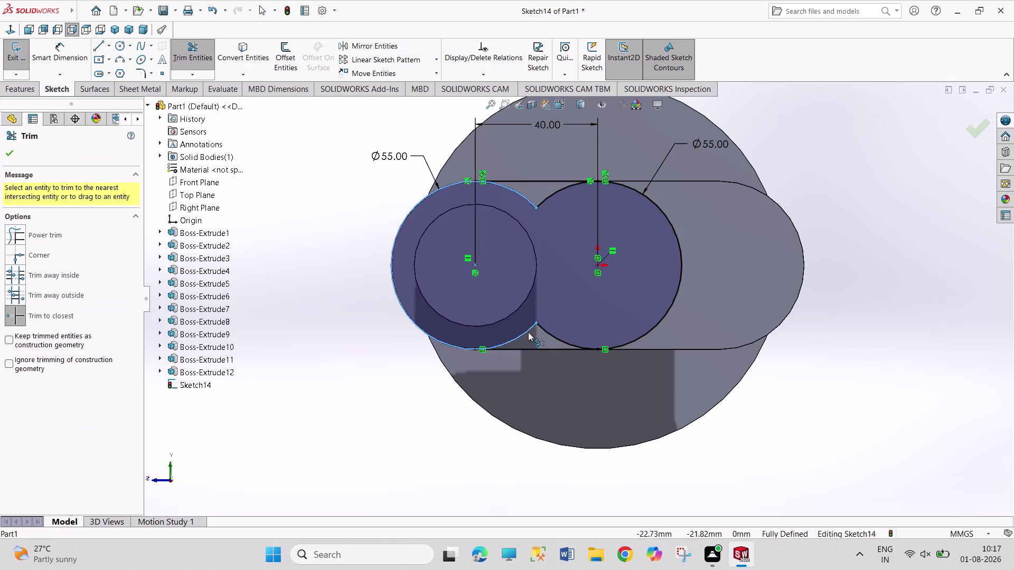
click(549, 332)
click(527, 196)
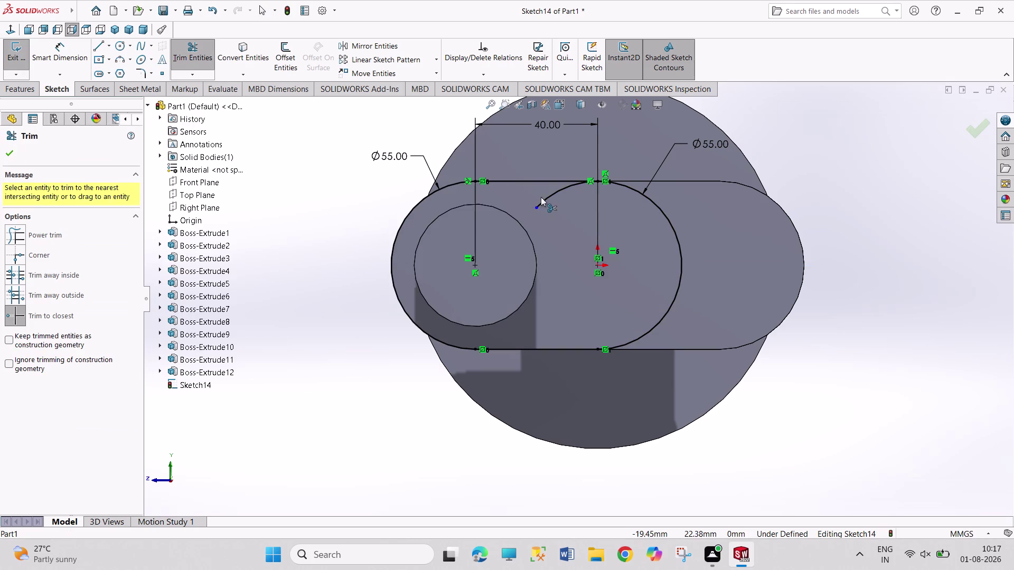
click(548, 197)
right_click(871, 249)
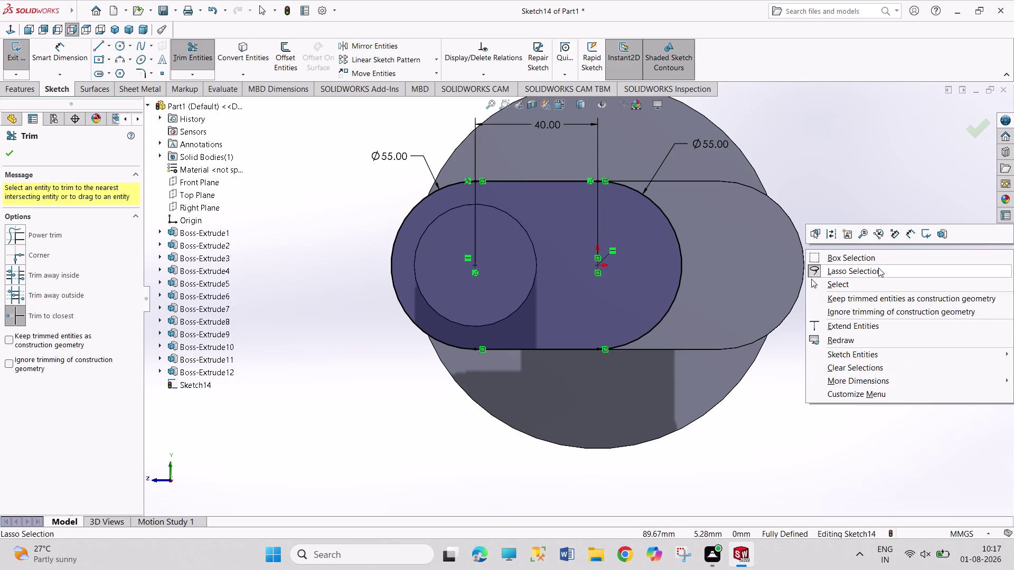
click(877, 283)
click(17, 54)
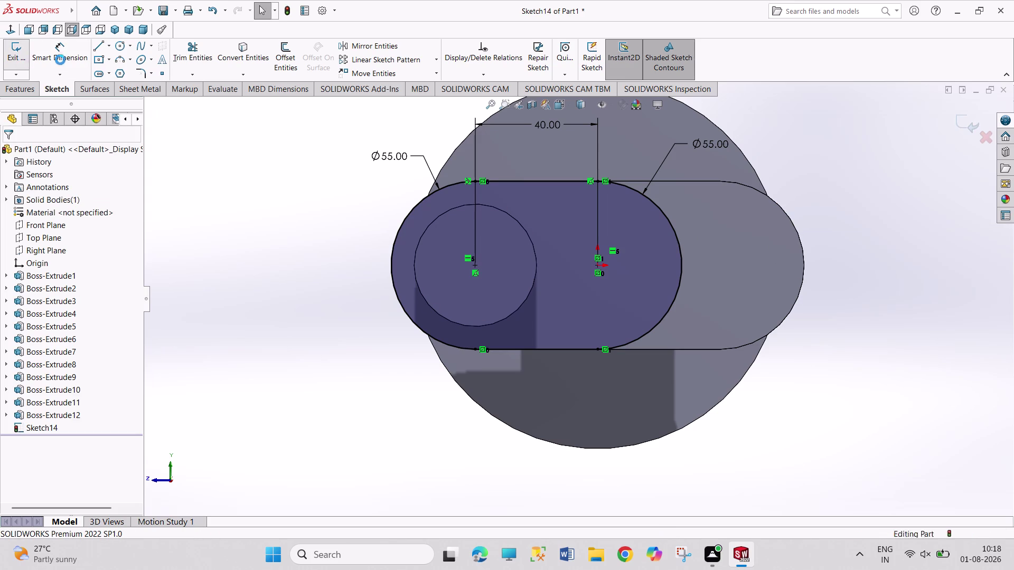
click(17, 52)
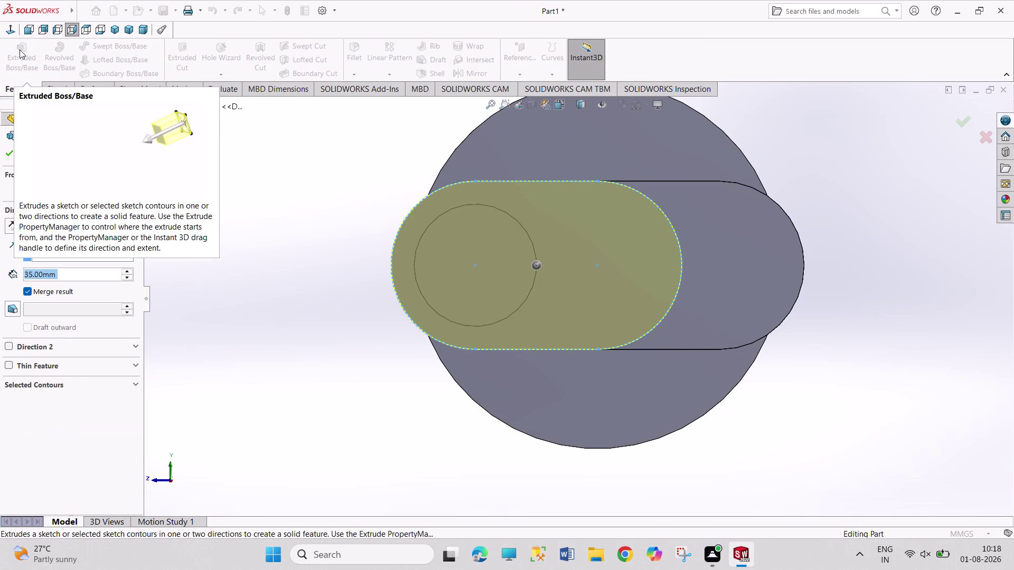
Extrude the slot sketch 22 mm as Boss-Extrude13.
text(22)
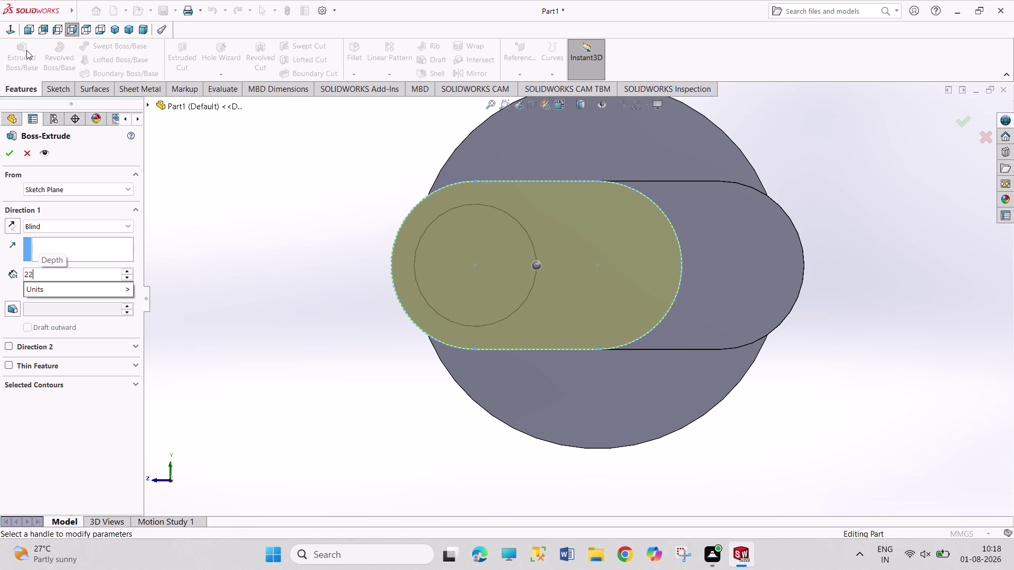
key(Return)
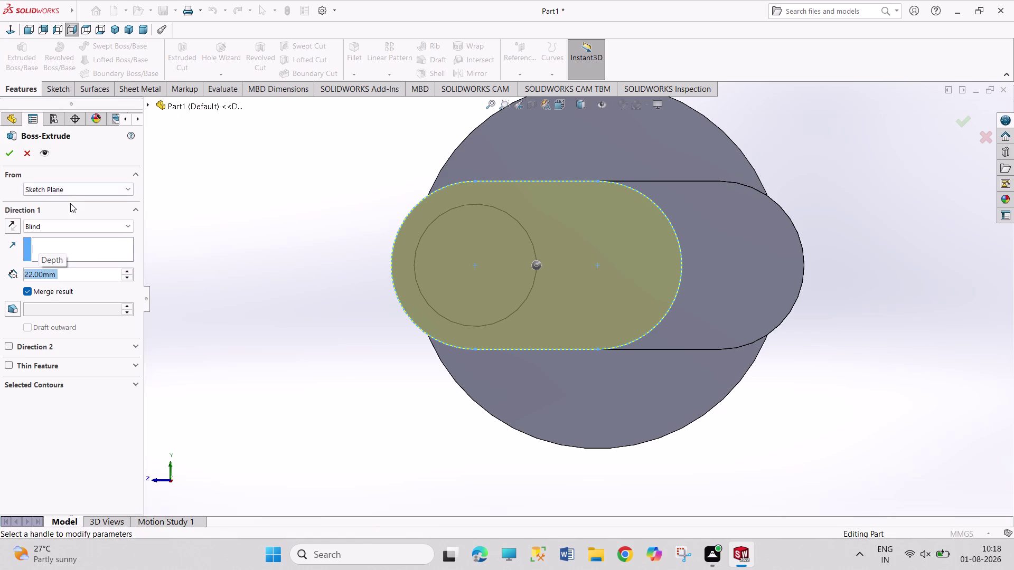
click(9, 157)
click(218, 243)
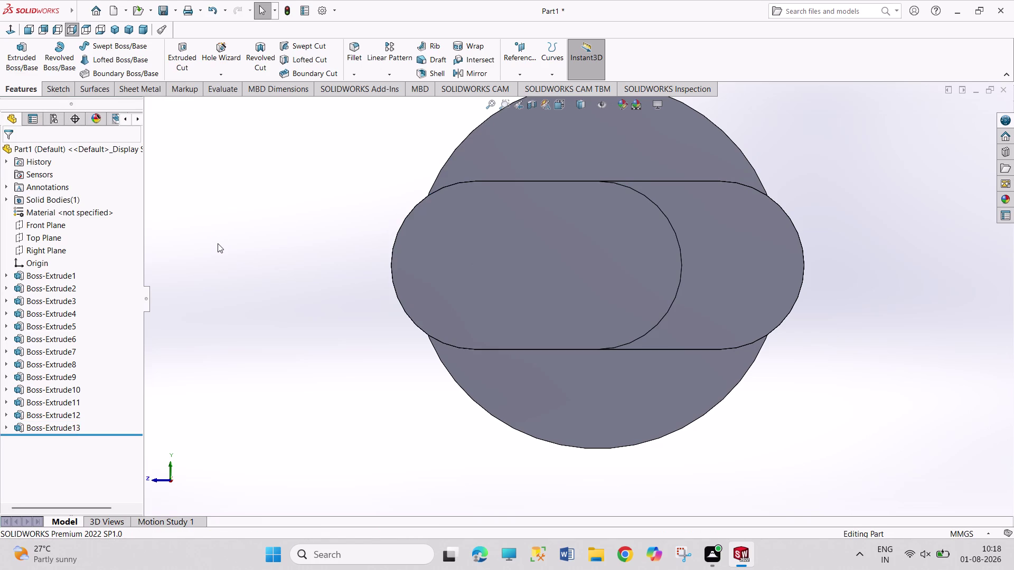
Switch to isometric view and start a sketch on the web's oval end face.
click(116, 30)
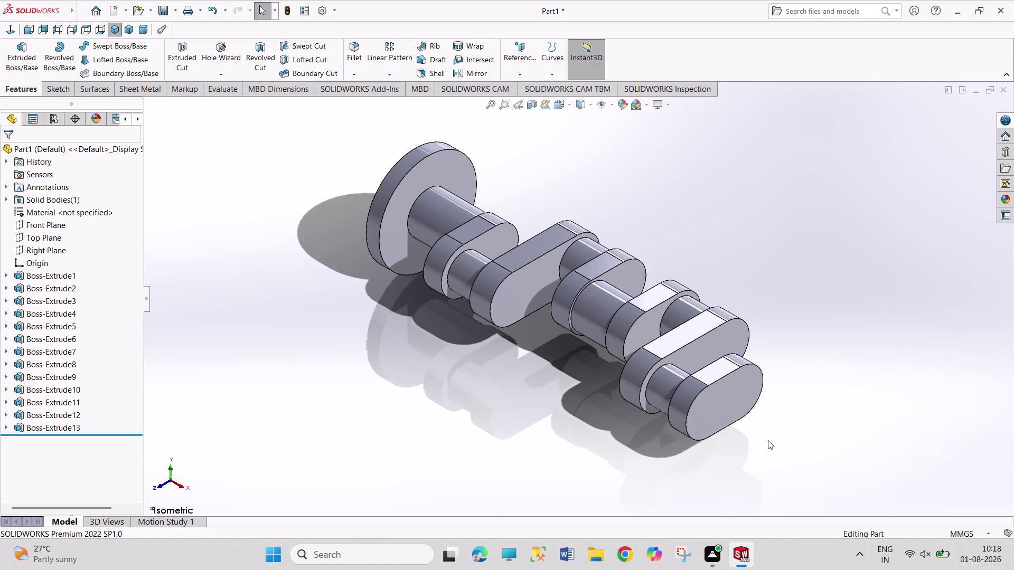
click(747, 403)
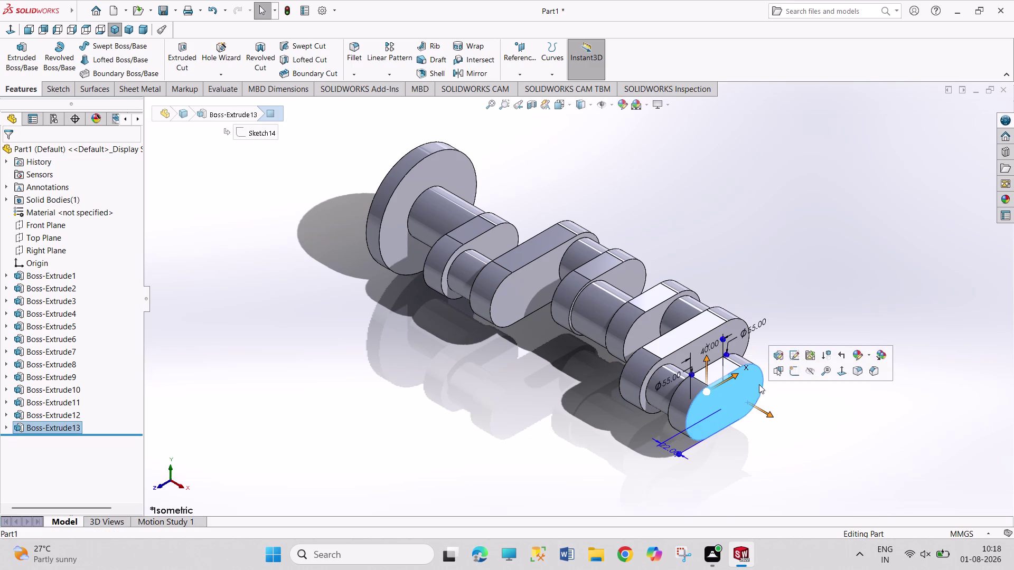
click(794, 366)
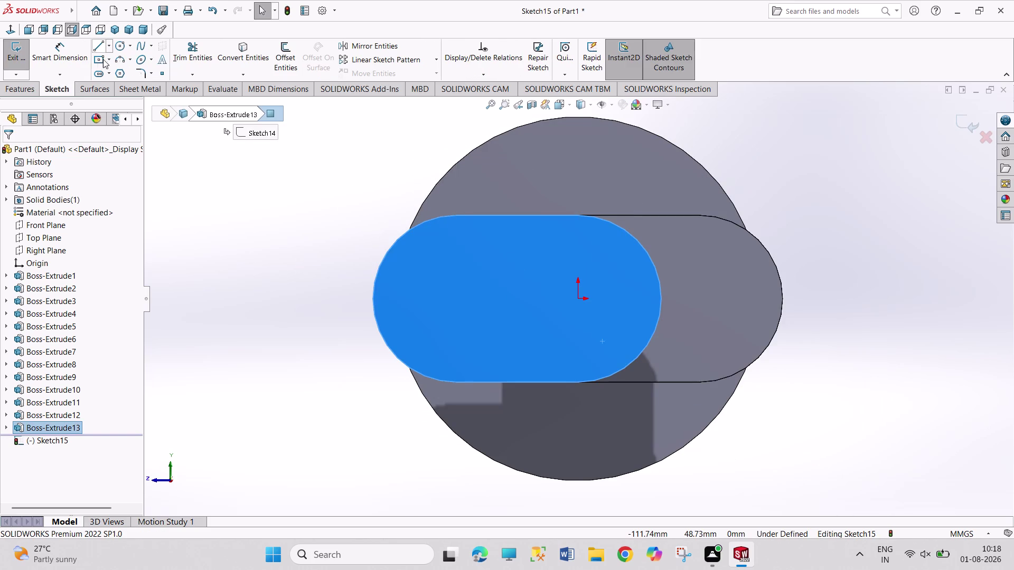
Draw a circle at the origin, dimension it to 45 mm, and exit the sketch.
click(121, 46)
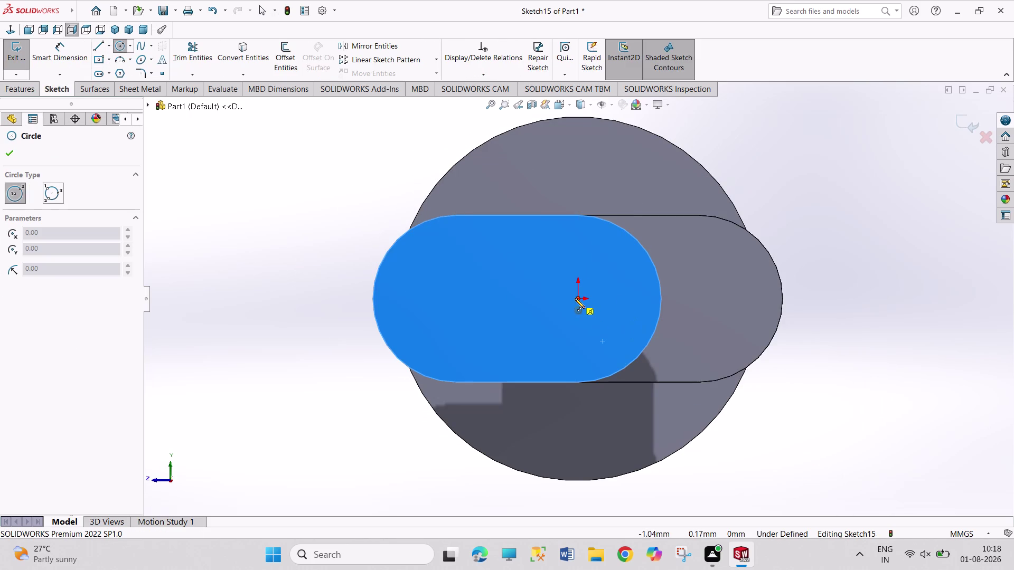
click(577, 299)
click(609, 349)
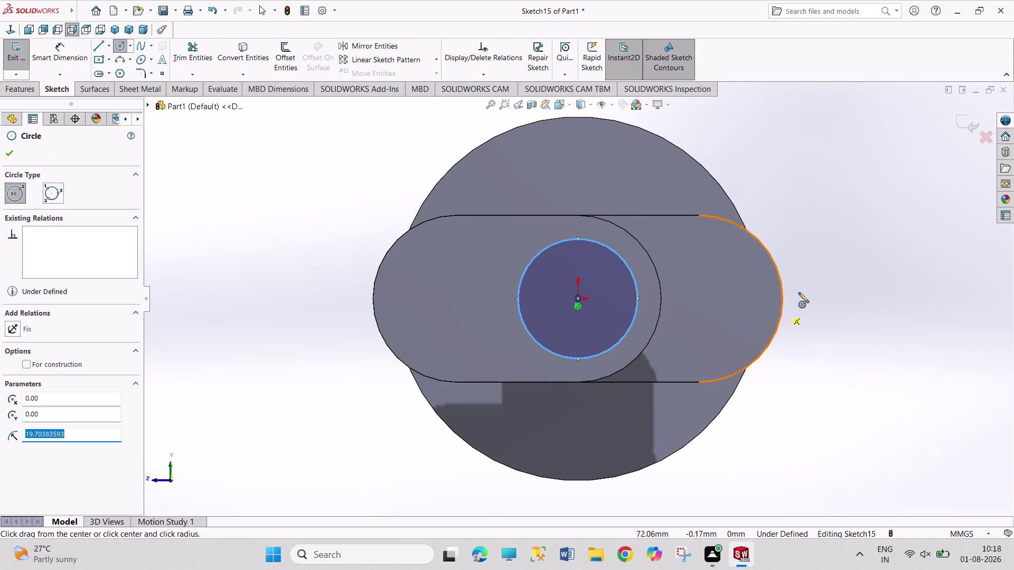
right_drag(828, 270, 793, 144)
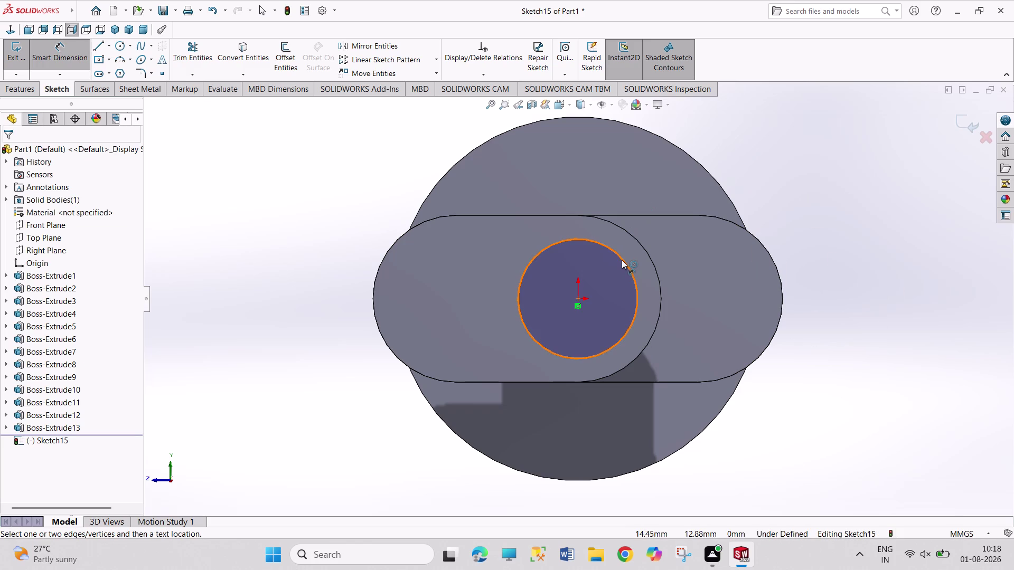
click(621, 260)
click(747, 176)
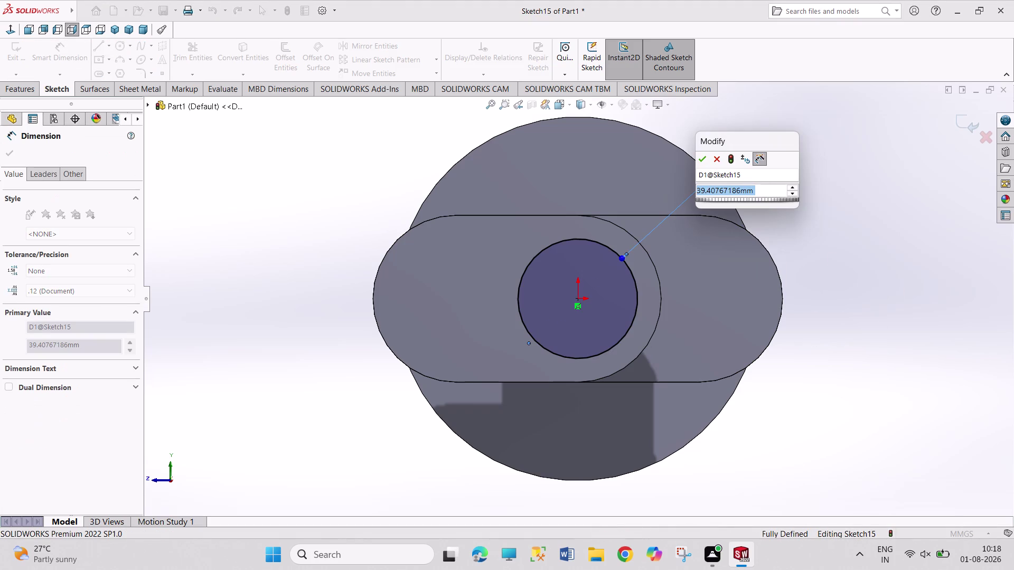
text(45)
key(Return)
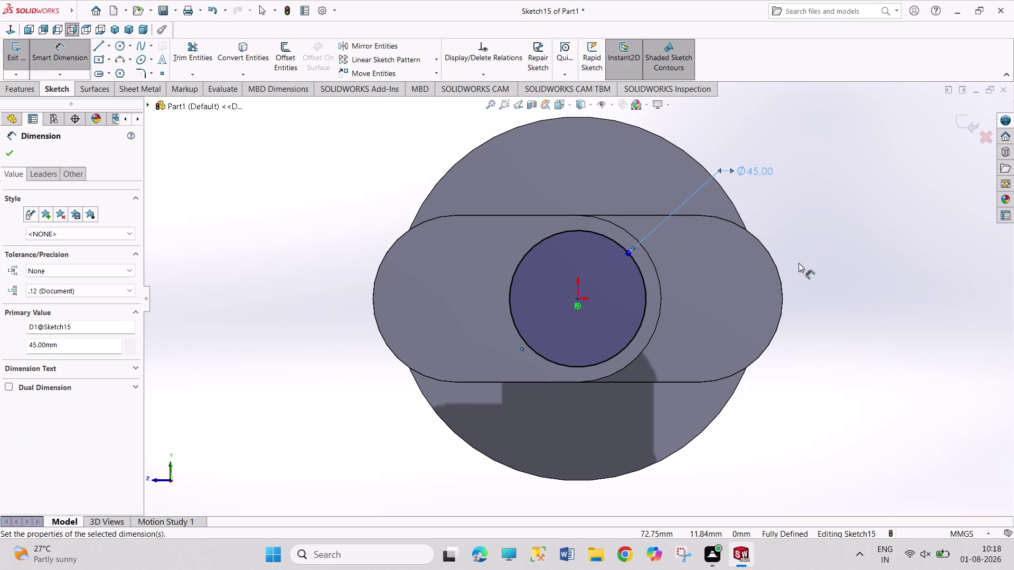
right_click(798, 263)
click(810, 295)
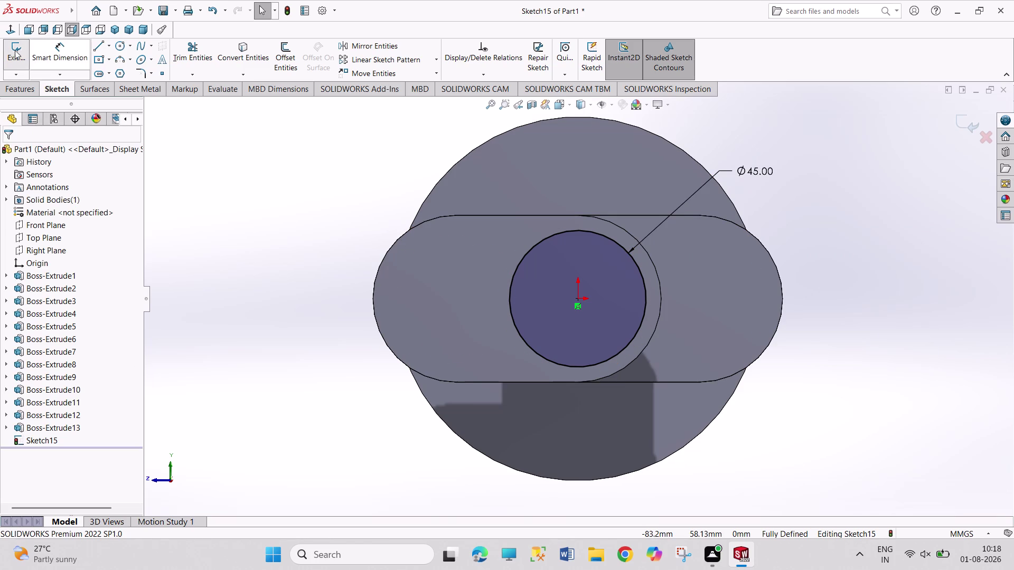
click(15, 50)
click(28, 59)
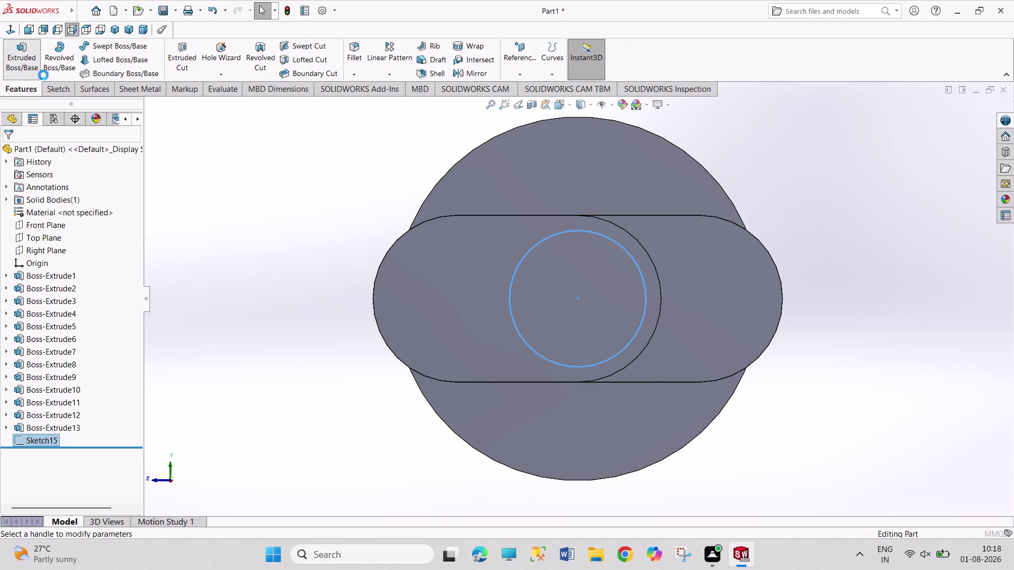
Extrude the 45 mm circle sketch 45 mm into a shaft stub.
click(114, 23)
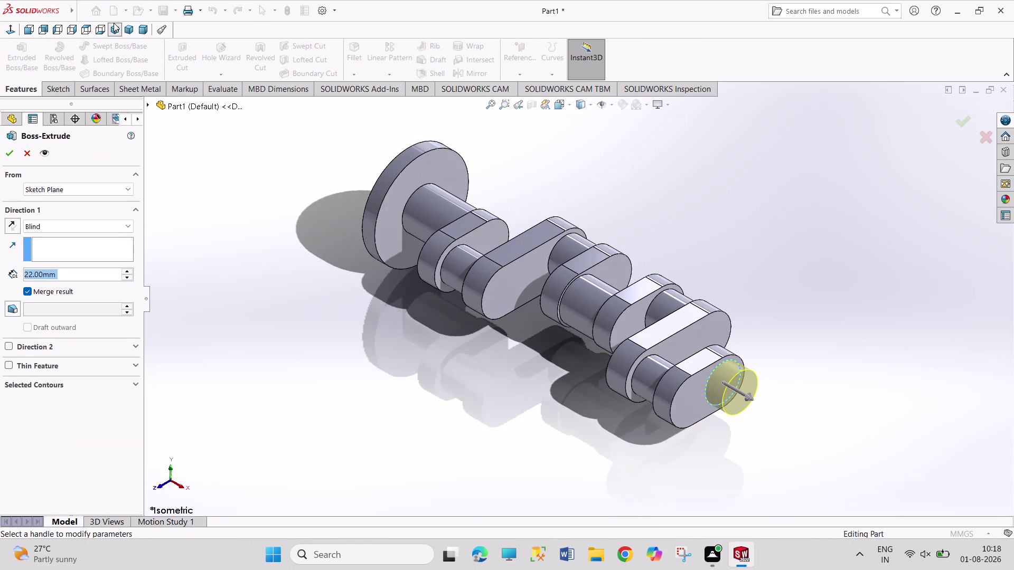
key(4)
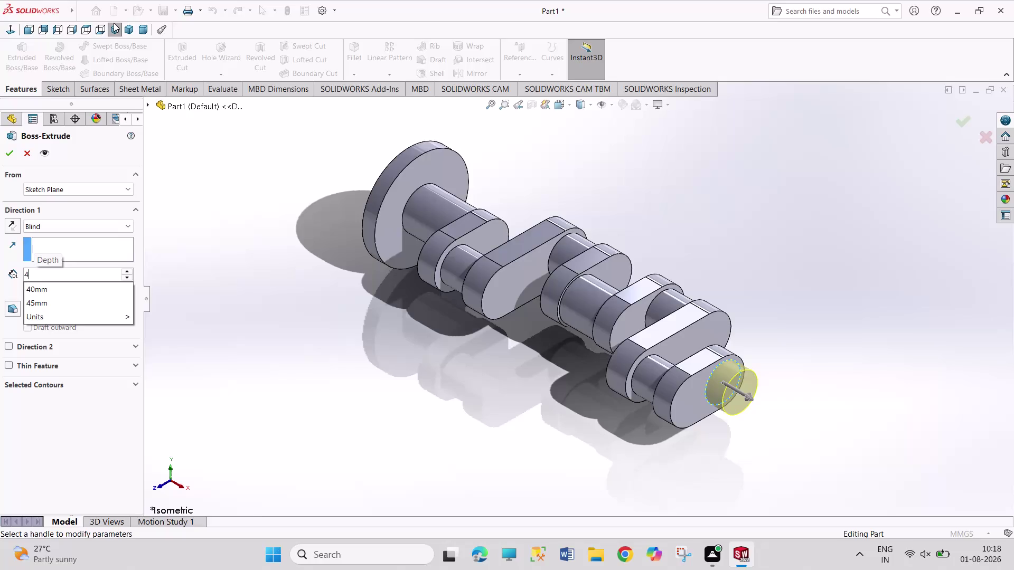
key(5)
key(Return)
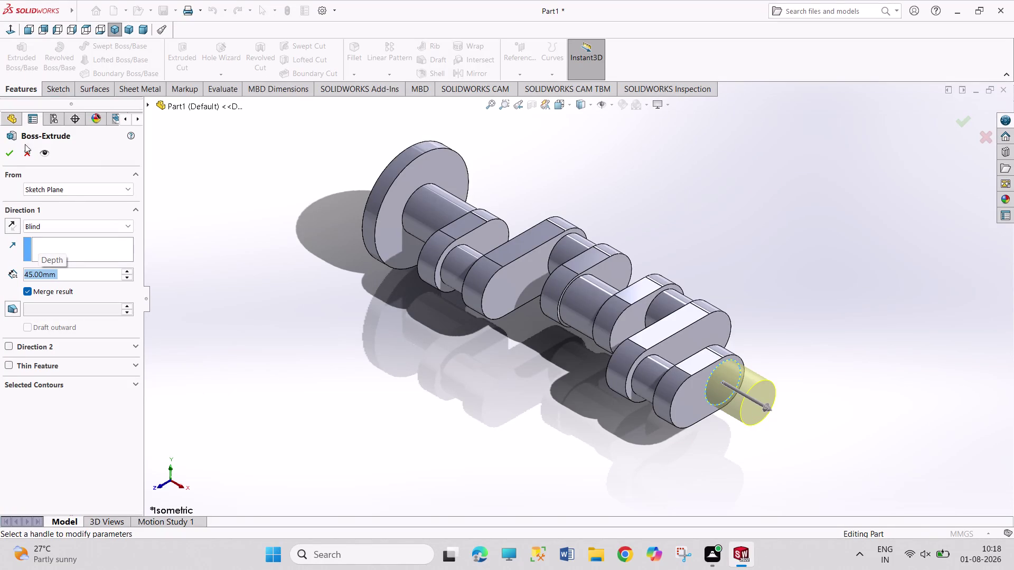
click(6, 154)
Start a new sketch on the shaft stub's end face.
click(346, 383)
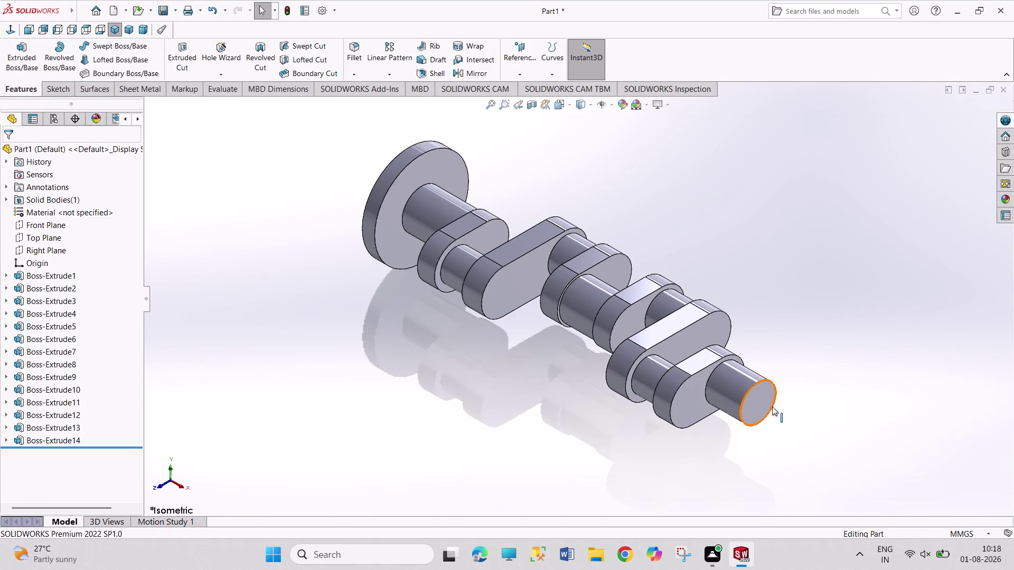
click(772, 407)
click(577, 439)
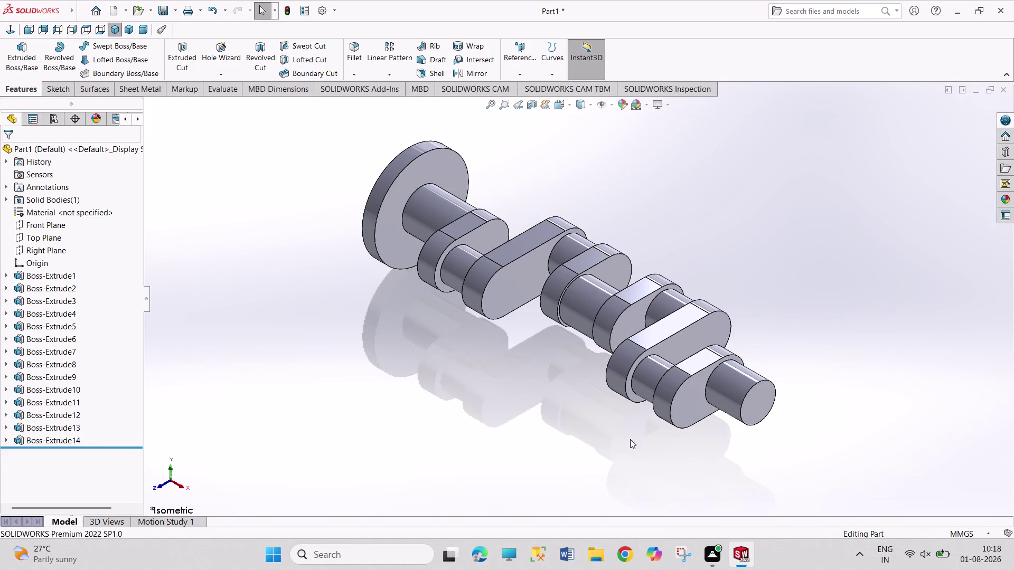
click(757, 408)
click(808, 382)
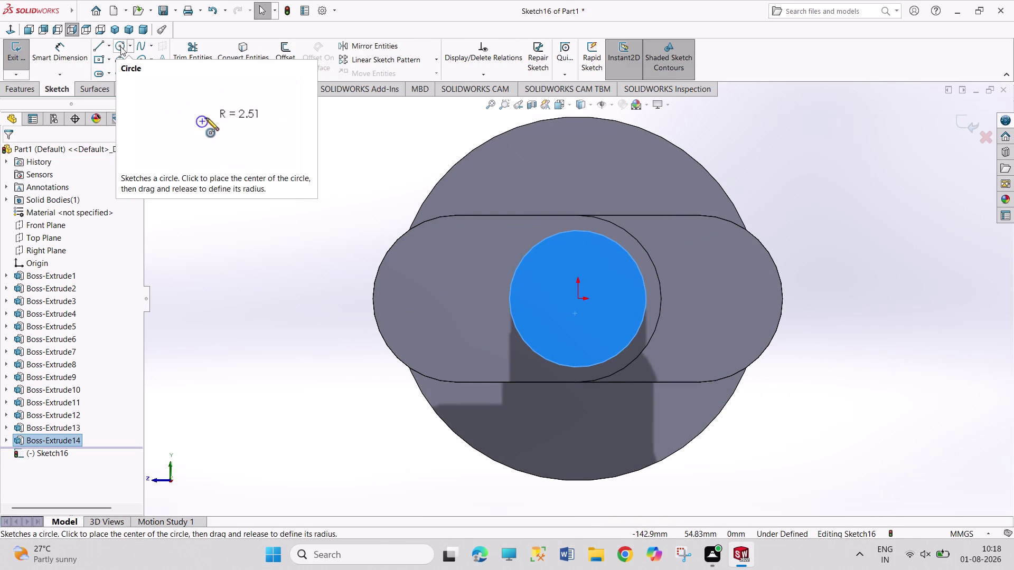
Draw a circle at the origin, set its diameter to 50 mm, and exit the sketch.
click(121, 46)
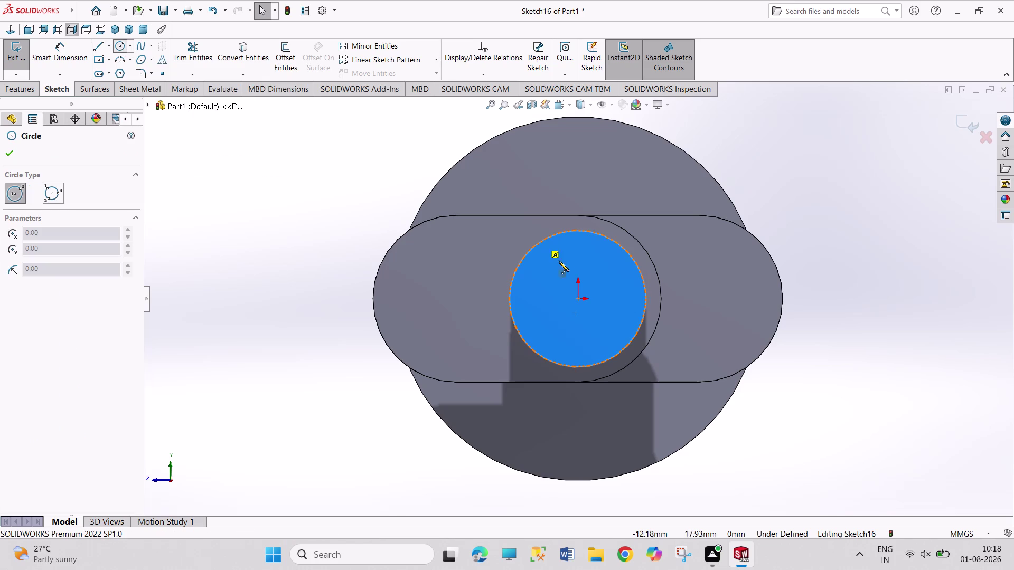
drag(577, 299, 582, 314)
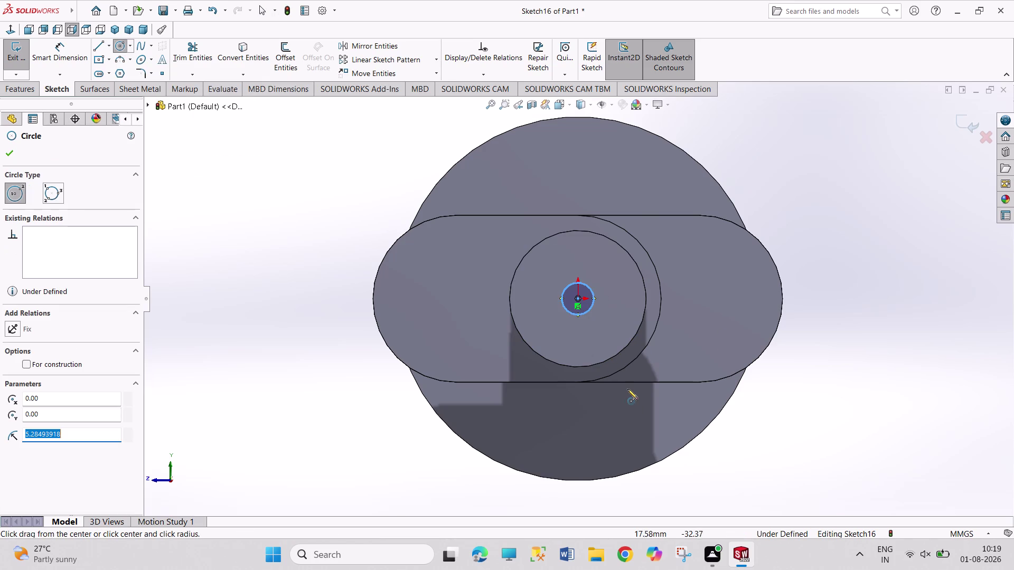
right_drag(793, 196, 792, 116)
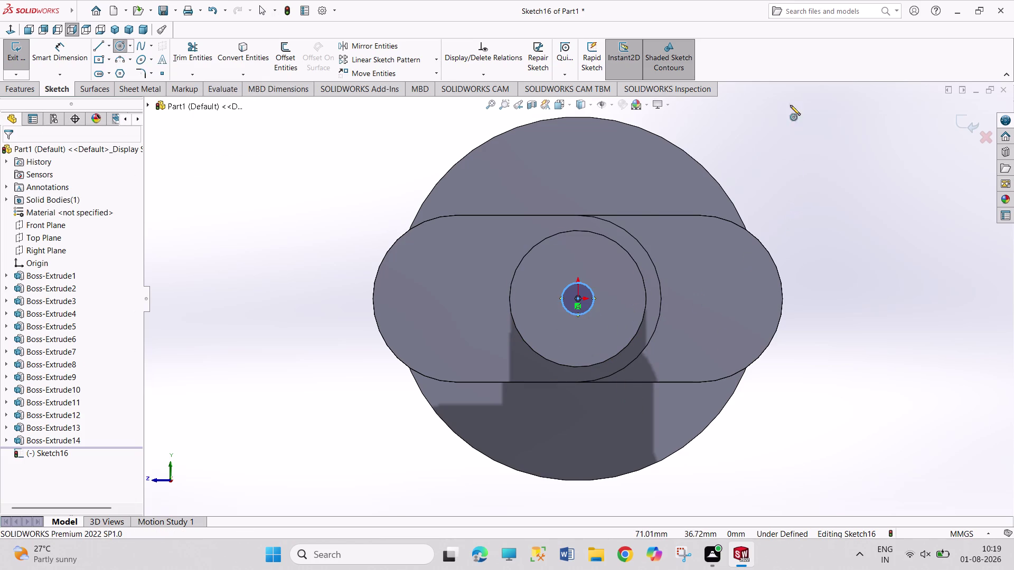
right_drag(793, 117, 790, 103)
drag(590, 287, 611, 257)
click(648, 181)
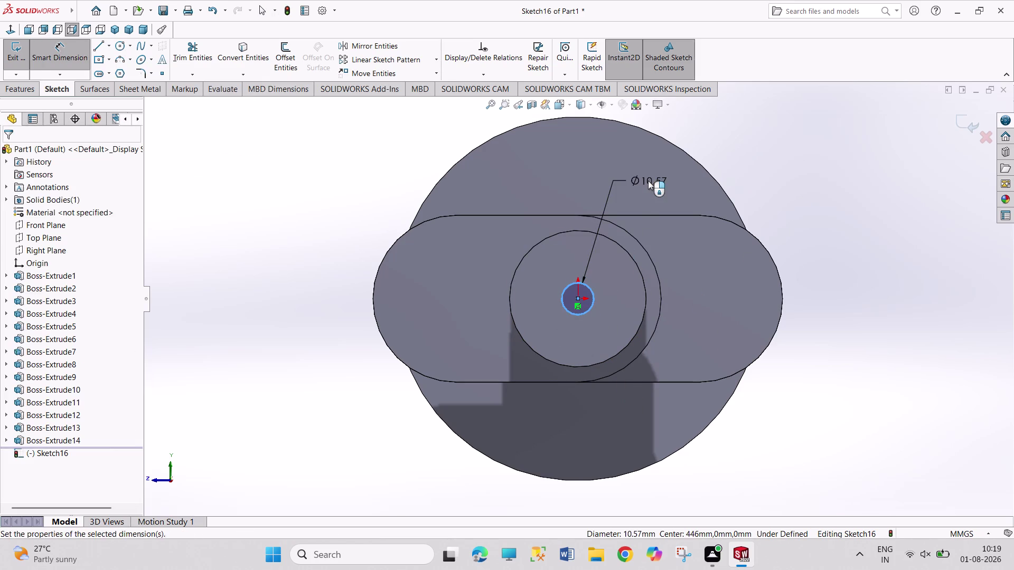
text(50)
key(Return)
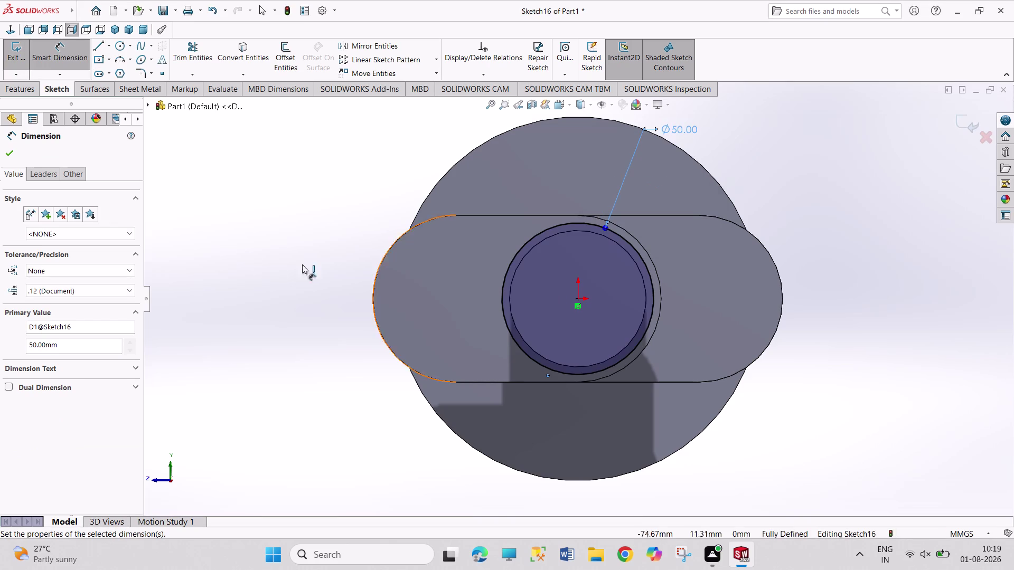
right_click(229, 230)
click(259, 261)
click(11, 56)
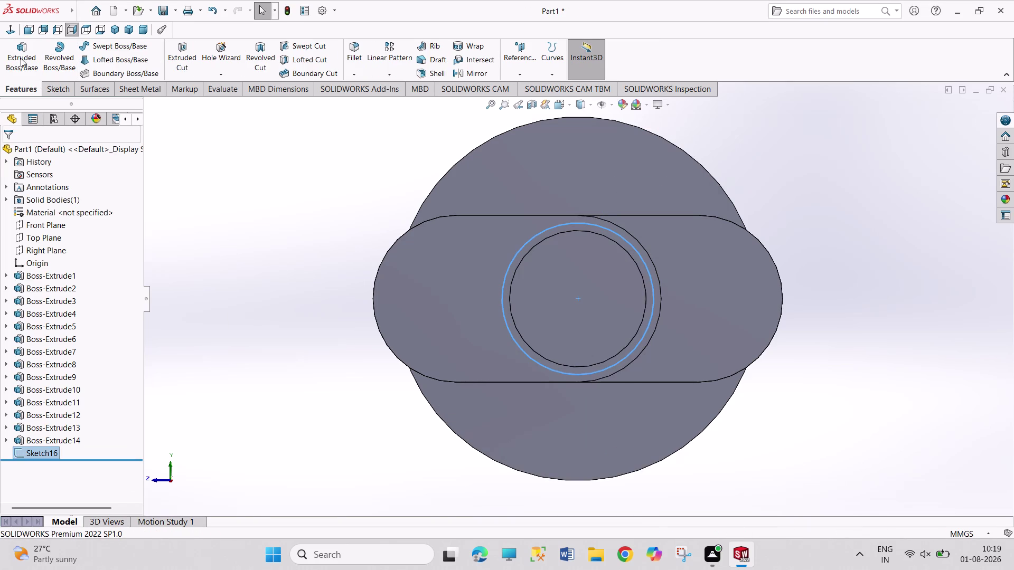
Extrude the 50 mm circle sketch 100 mm as a blind boss.
click(18, 57)
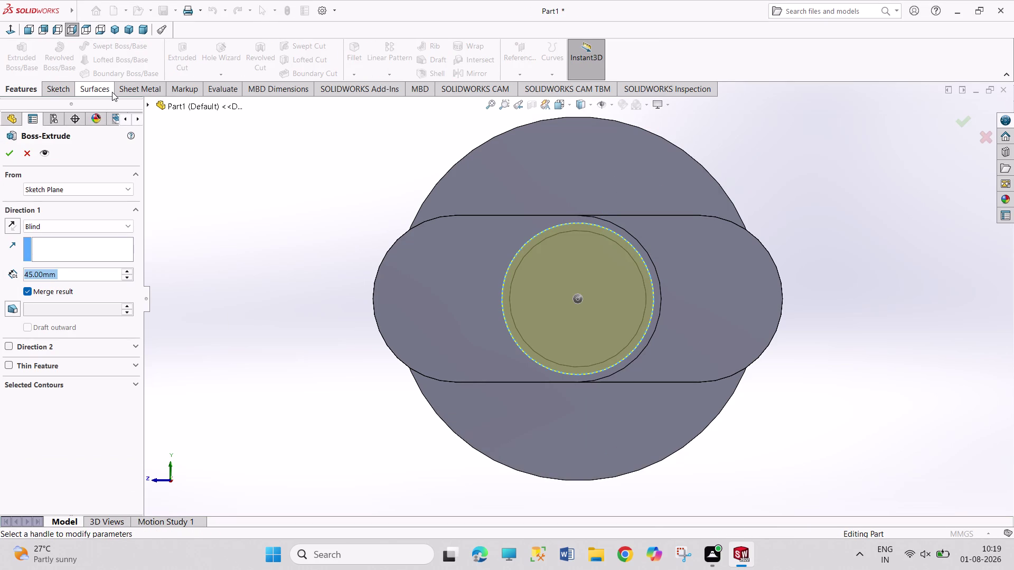
text(100)
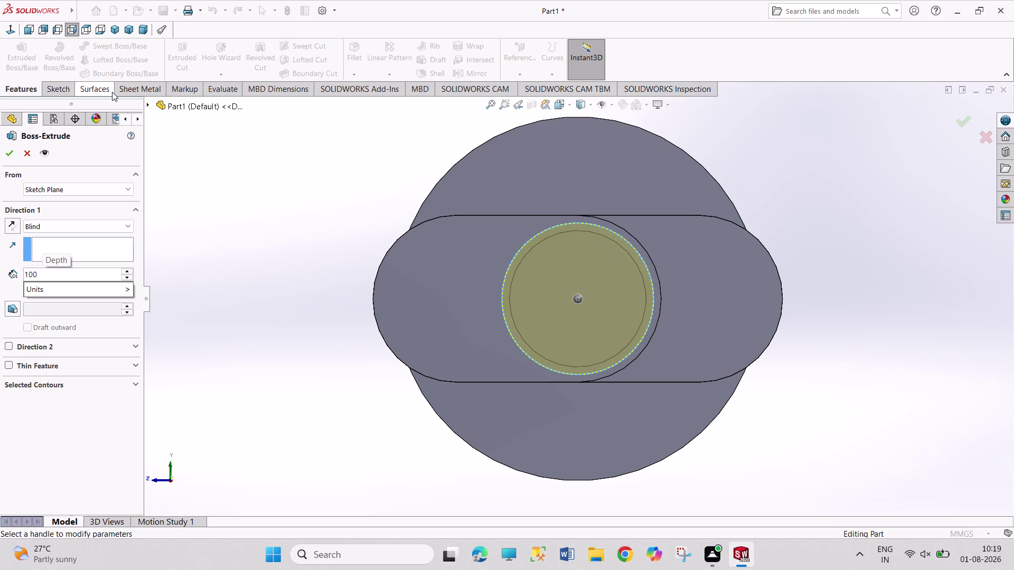
key(Return)
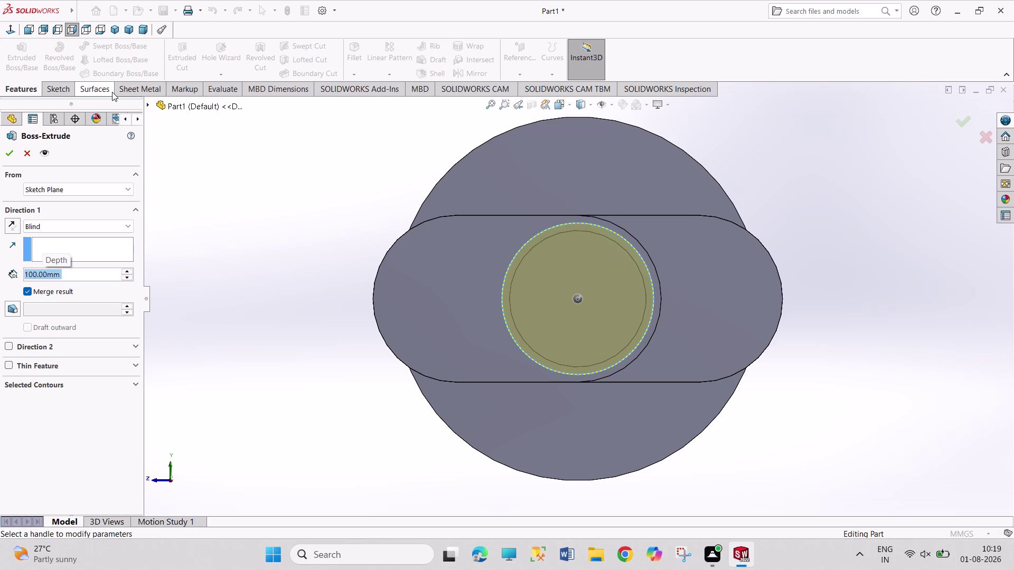
click(10, 155)
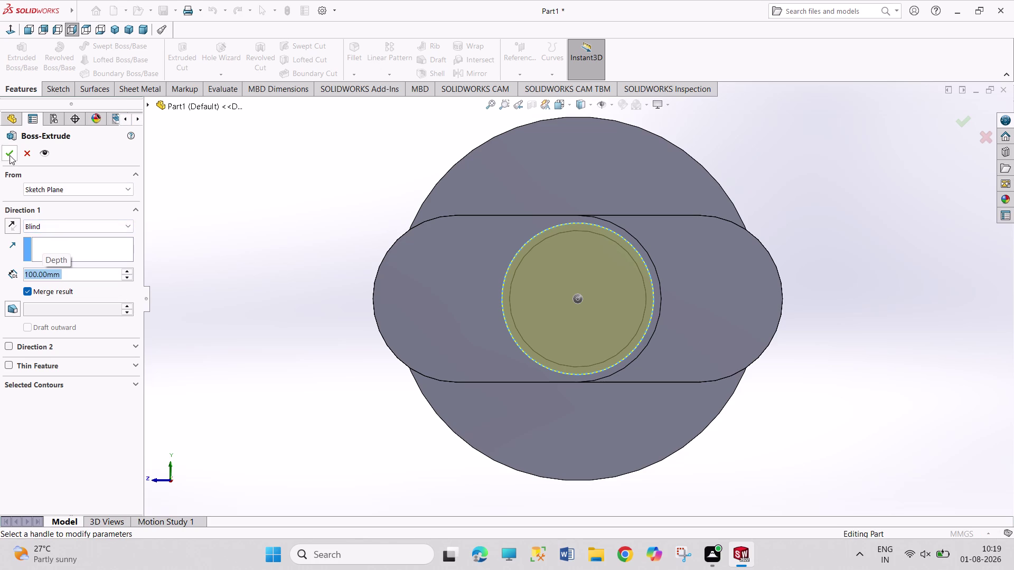
click(225, 233)
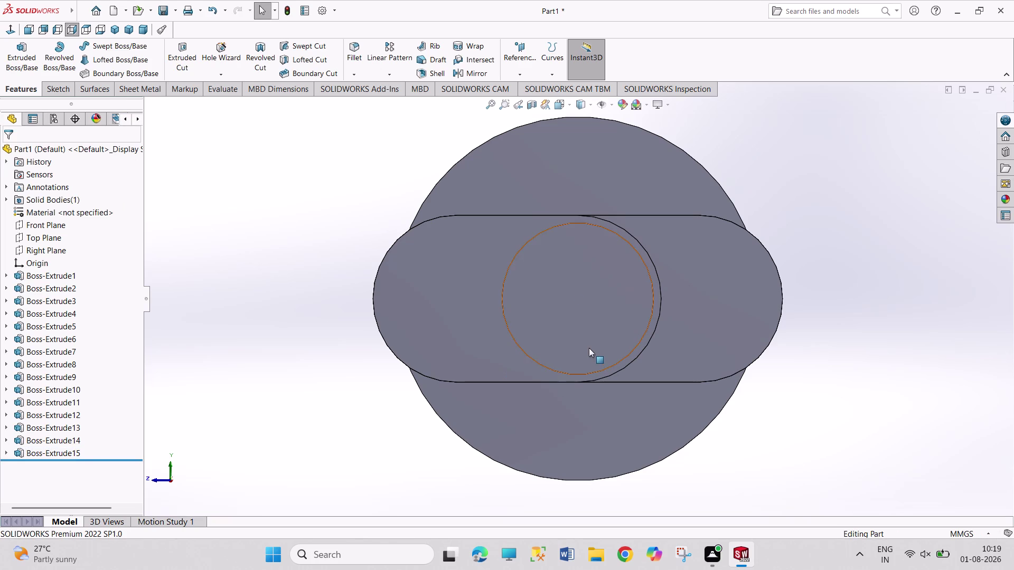
click(589, 348)
Start a sketch on the shaft end face and draw a circle at the origin.
click(638, 316)
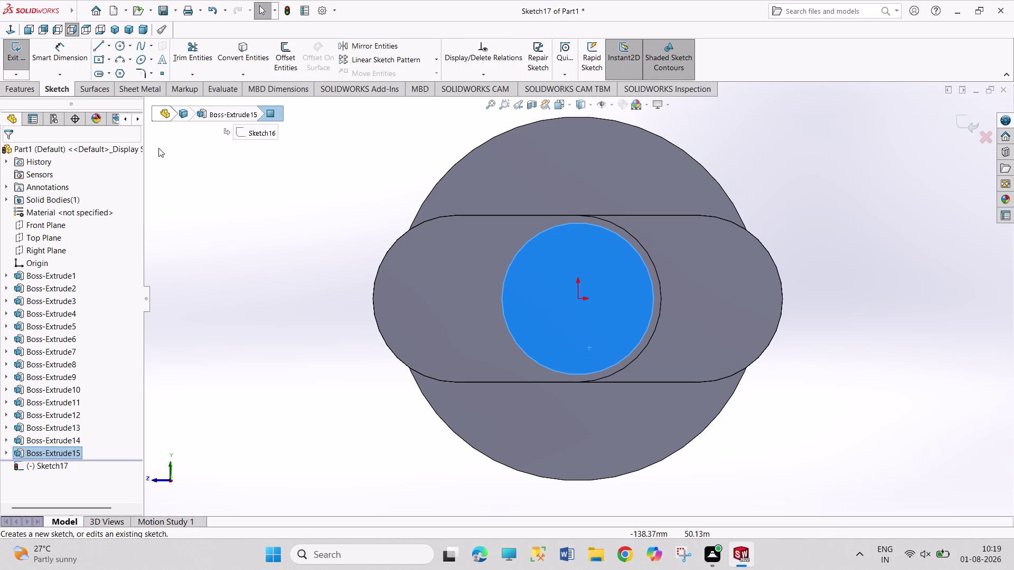
click(118, 49)
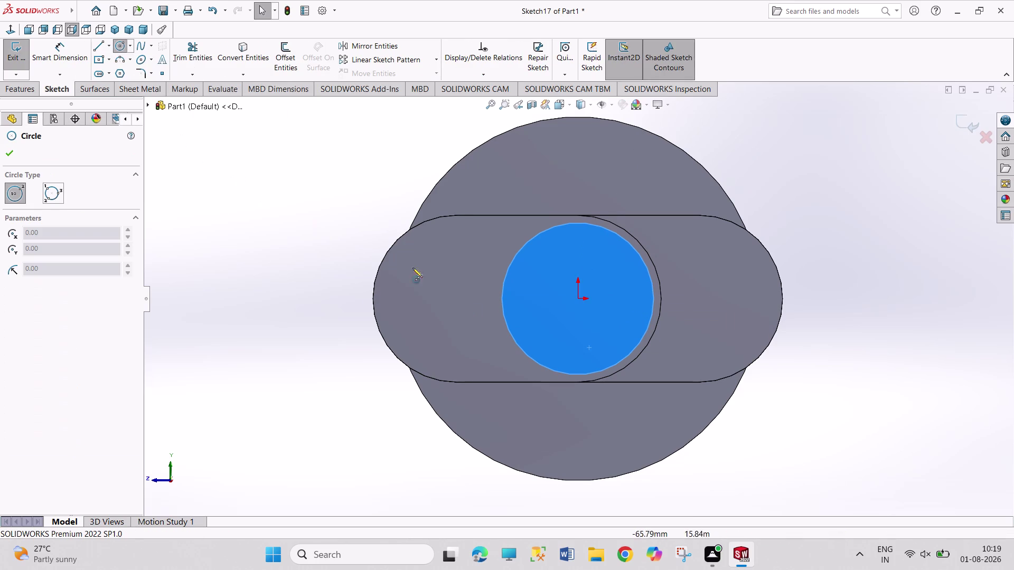
click(580, 301)
click(601, 341)
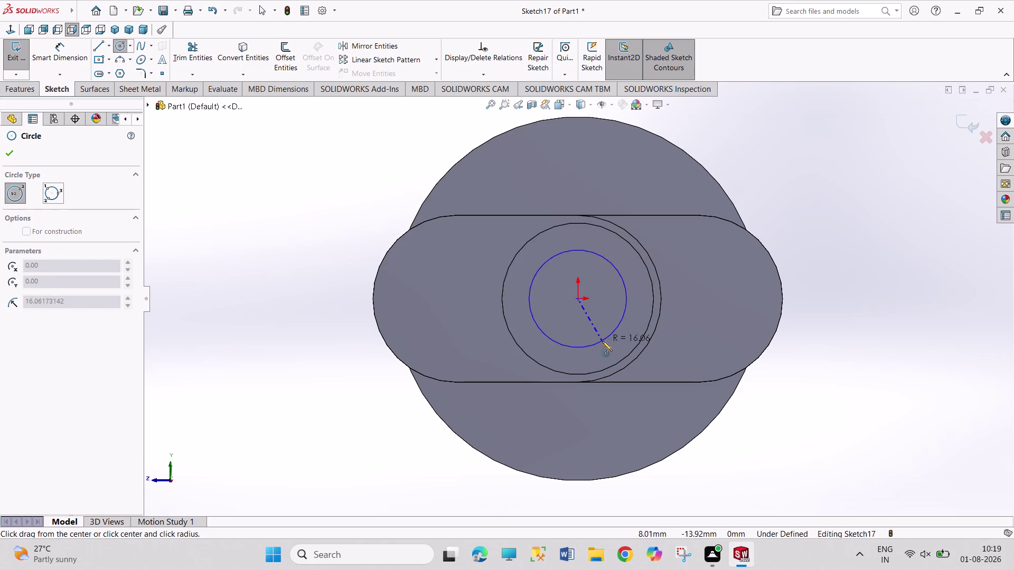
Dimension the circle's diameter to 25 mm.
right_drag(198, 166, 252, 137)
right_drag(290, 244, 290, 243)
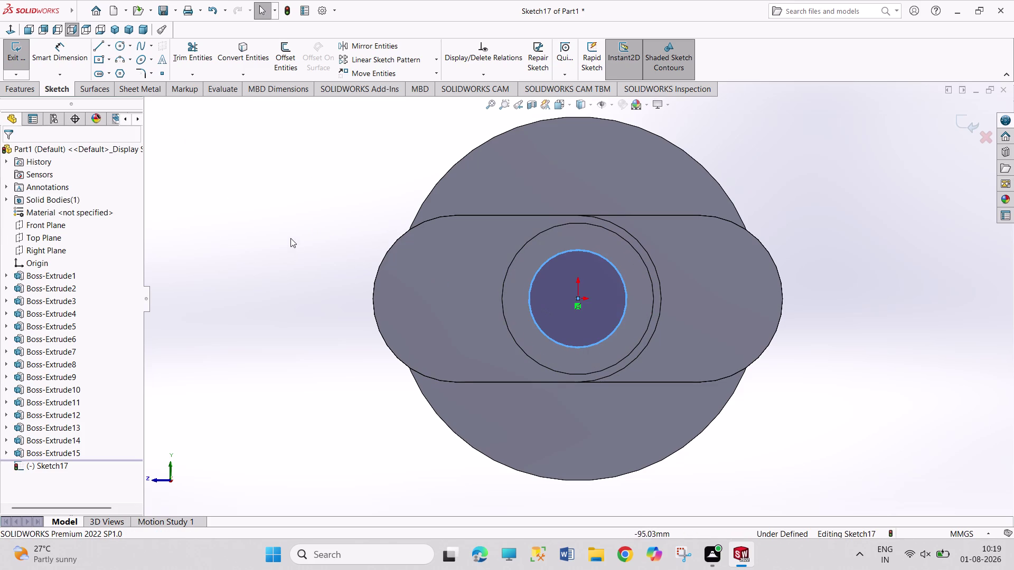
right_drag(289, 244, 308, 166)
drag(531, 305, 521, 297)
click(369, 206)
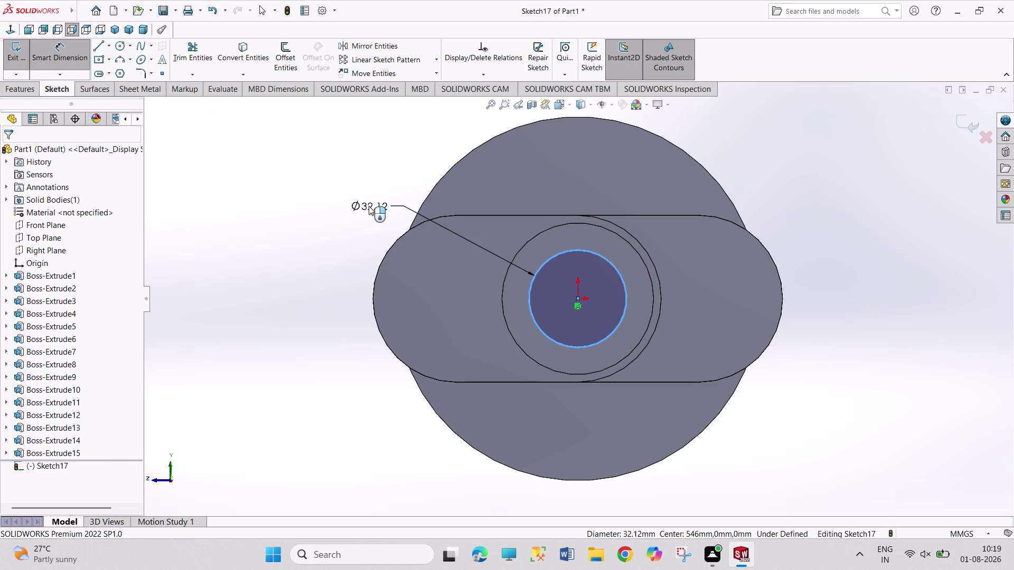
text(25)
key(Return)
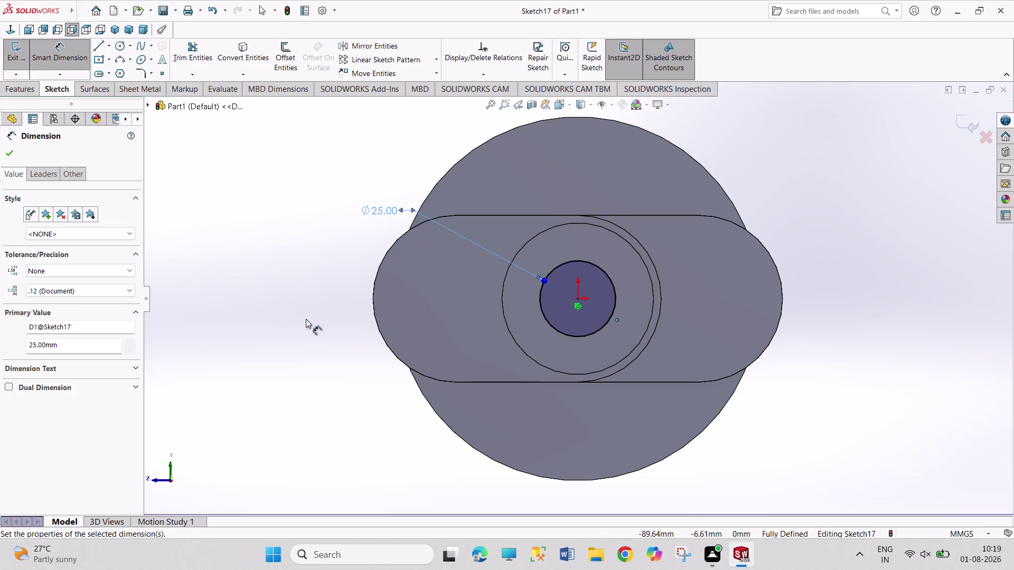
right_click(306, 319)
click(351, 351)
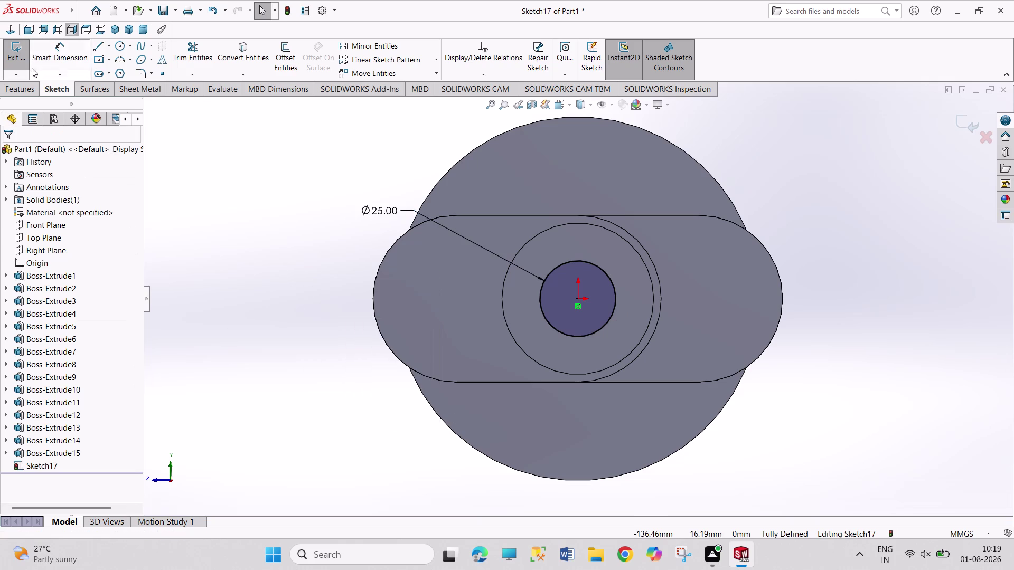
Extrude the circle 20 mm and start a sketch on the surrounding ring face.
click(10, 55)
click(28, 63)
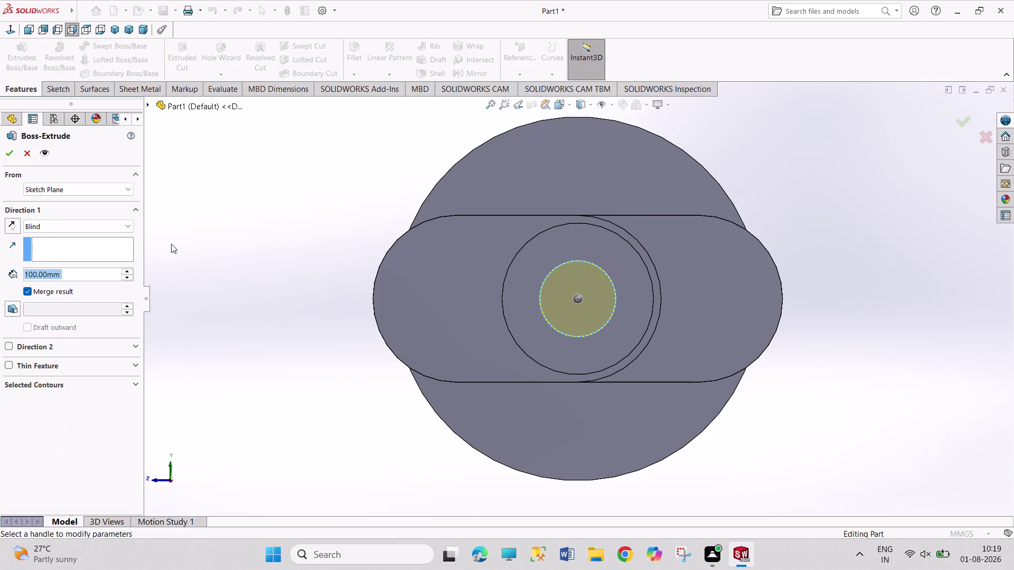
text(20)
key(Return)
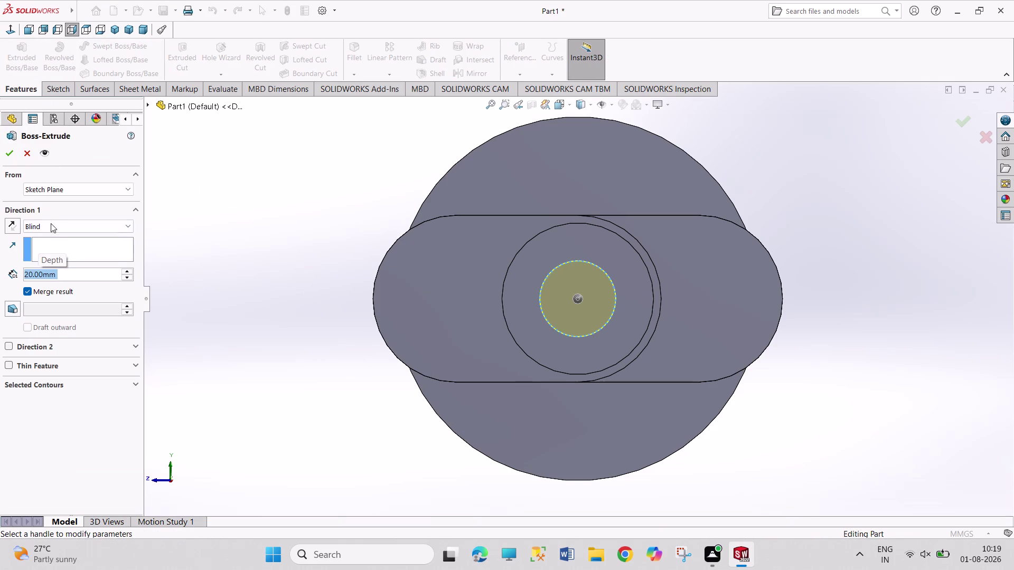
click(5, 156)
click(228, 244)
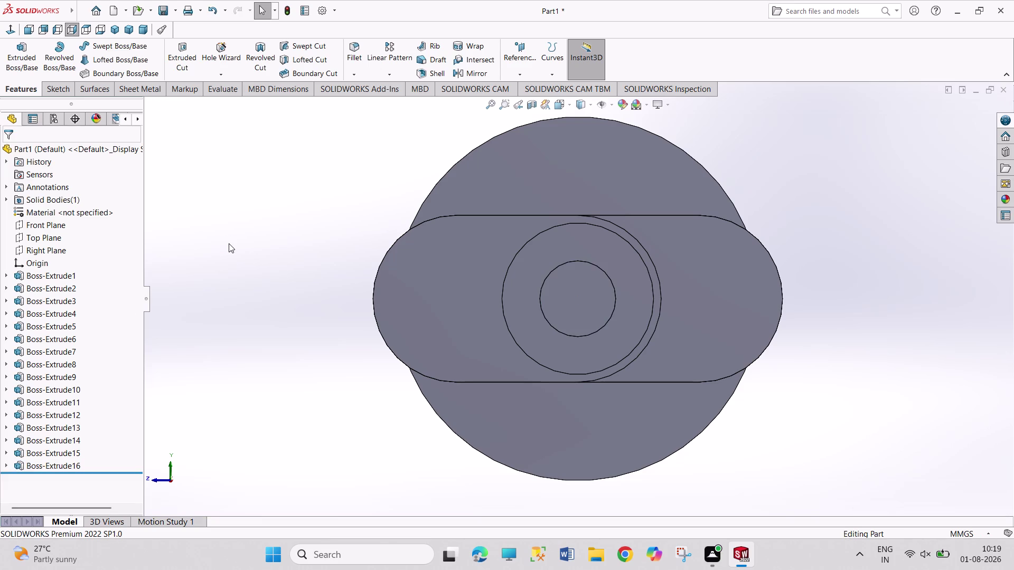
click(512, 317)
click(554, 291)
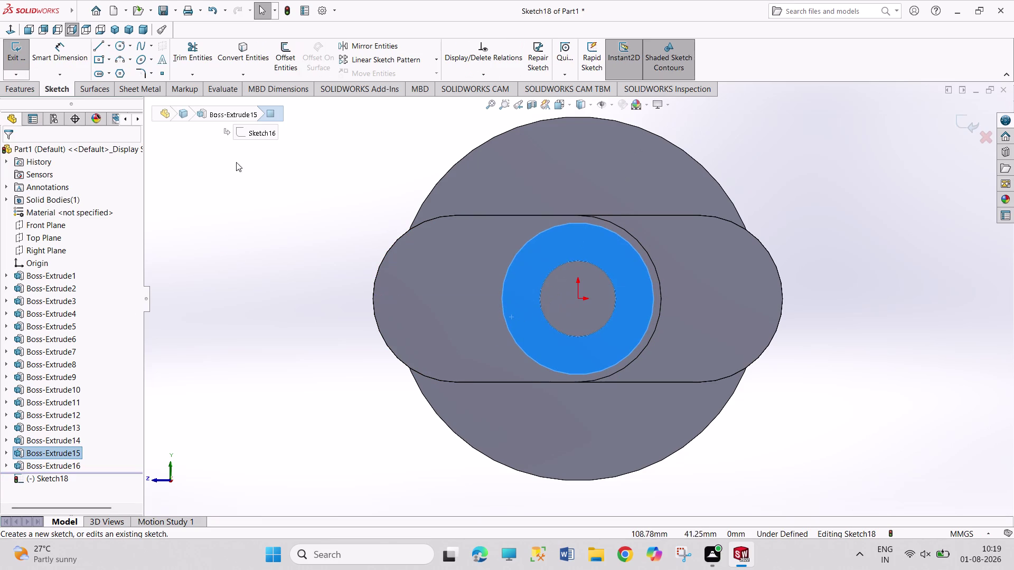
Draw a centre rectangle on the ring's left edge with a 10 mm height.
click(96, 61)
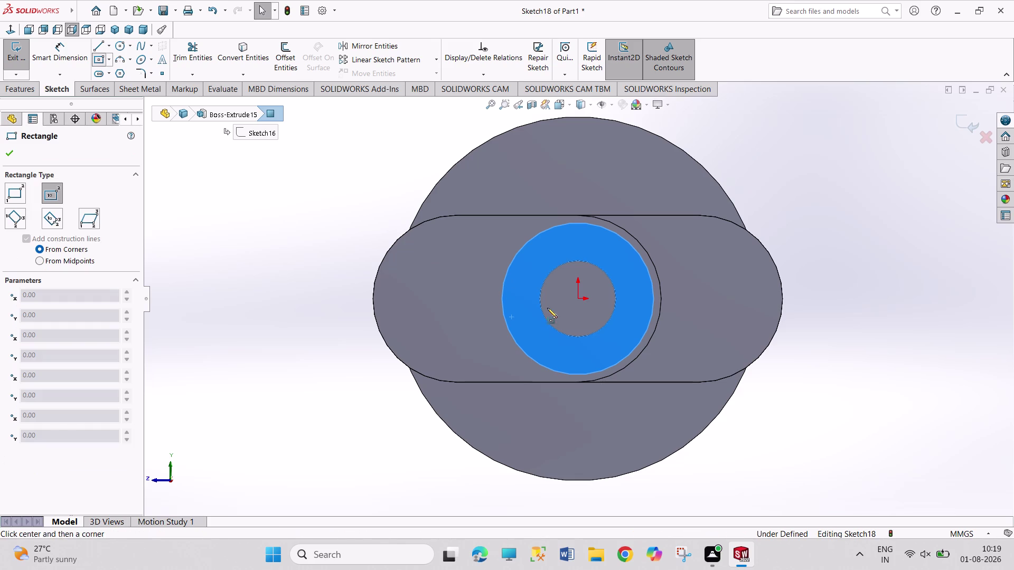
click(501, 299)
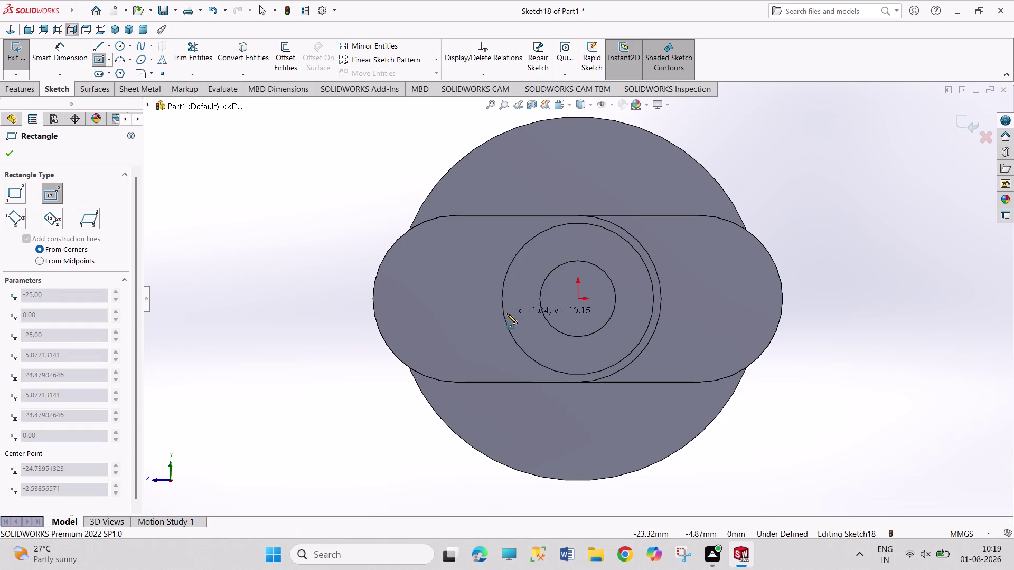
click(510, 315)
right_drag(288, 314, 282, 230)
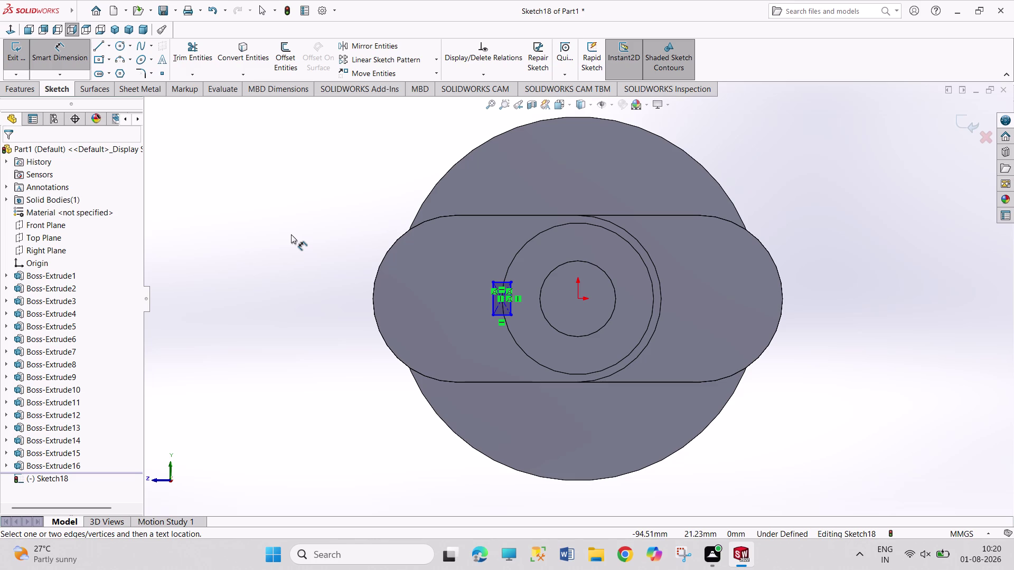
click(490, 304)
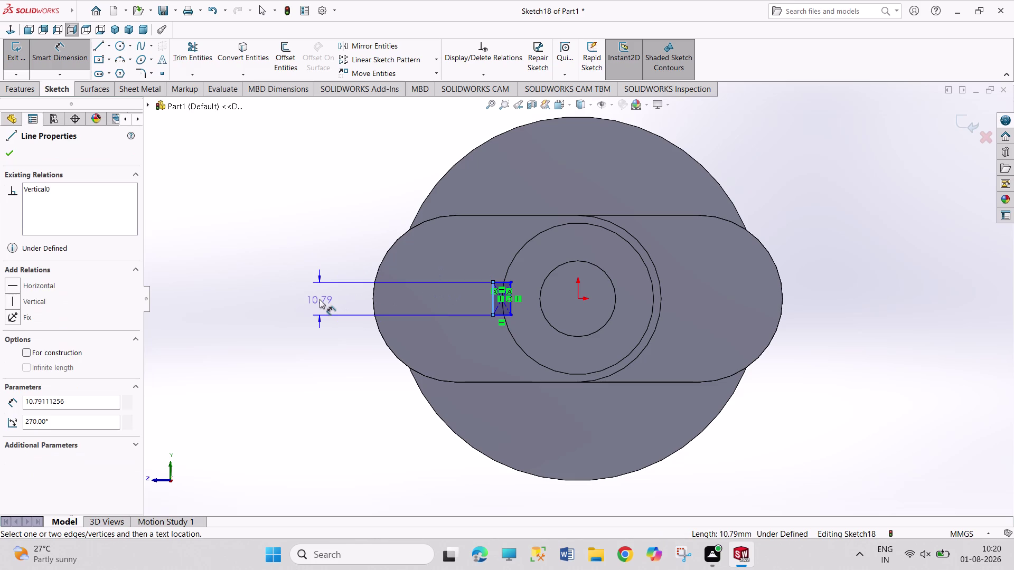
click(319, 299)
text(10)
key(Return)
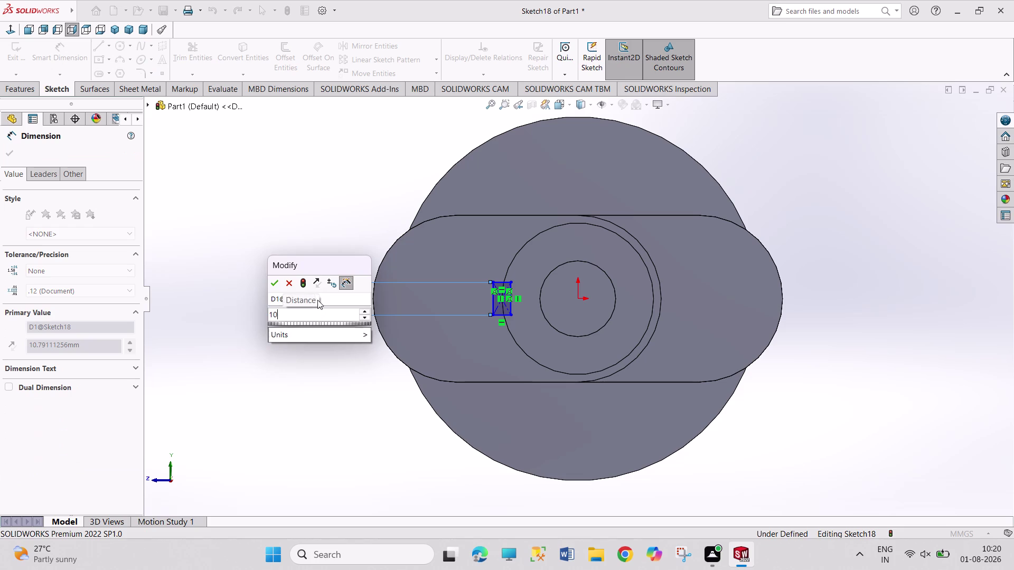
right_click(318, 239)
click(343, 274)
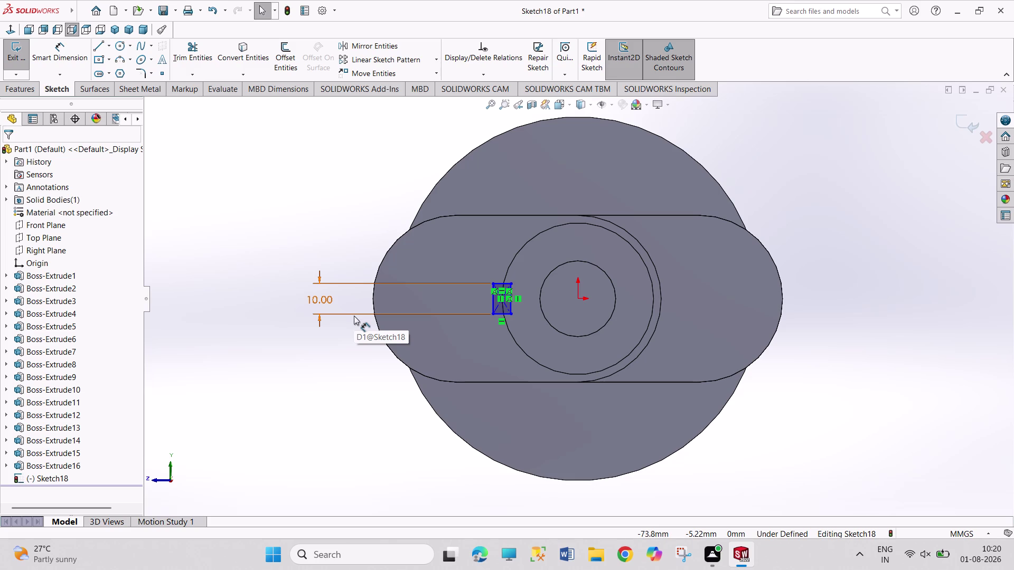
click(121, 44)
click(578, 300)
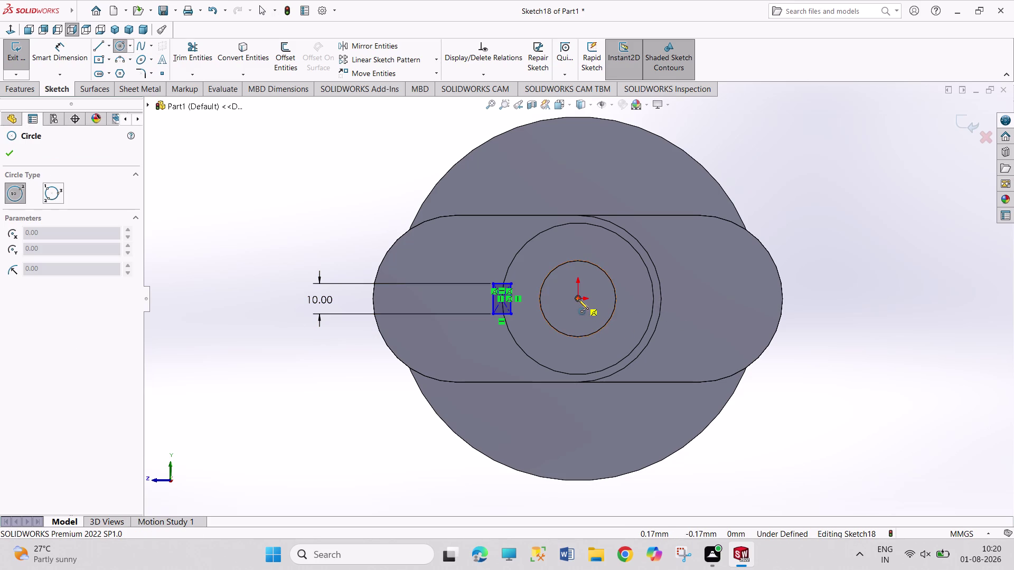
Draw a circle centred on the origin and dimension its diameter as 22.5*2 (45 mm).
click(642, 379)
right_drag(874, 309, 843, 174)
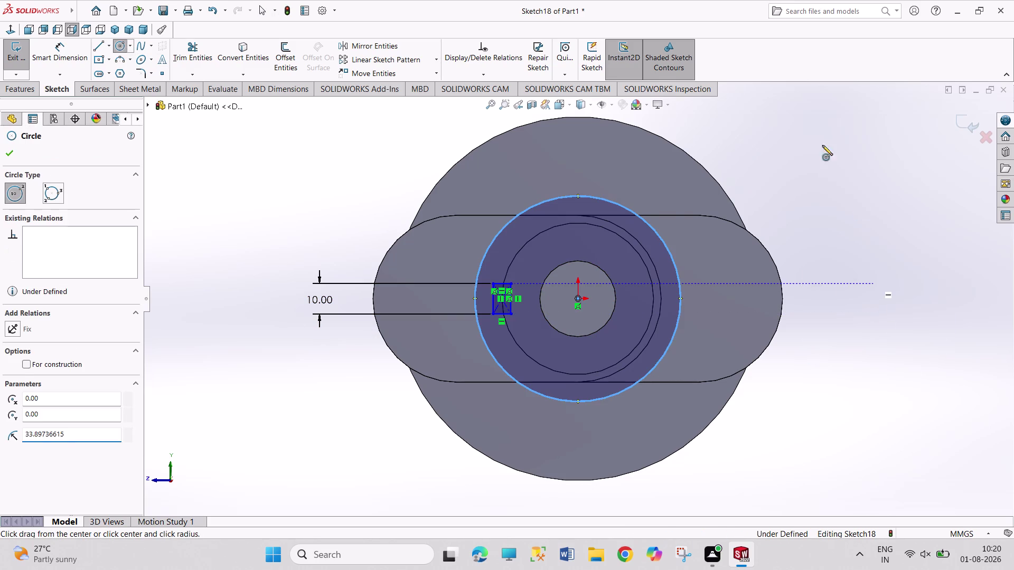
right_drag(843, 174, 800, 137)
drag(646, 222, 650, 220)
click(757, 172)
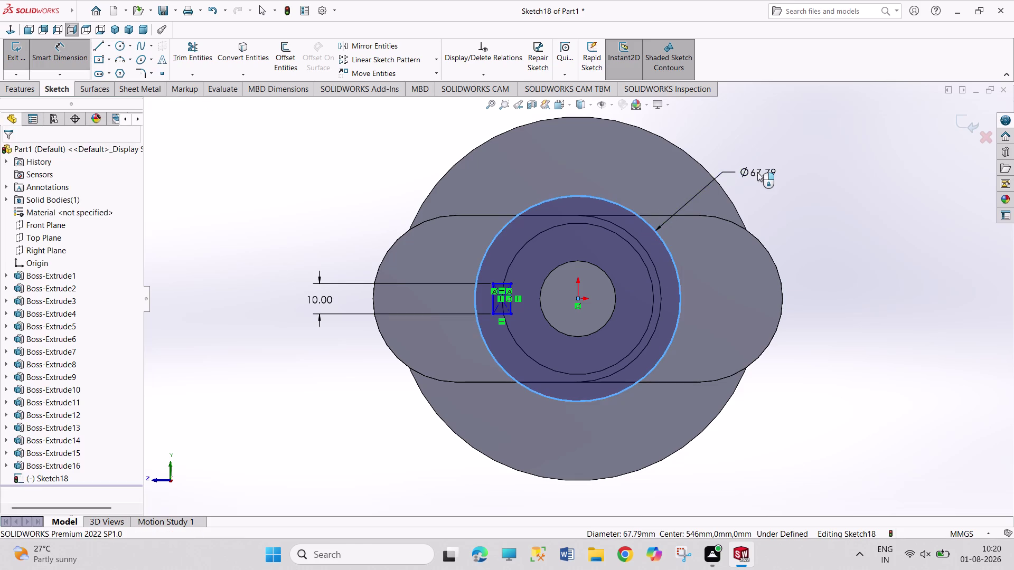
text(22.5*2)
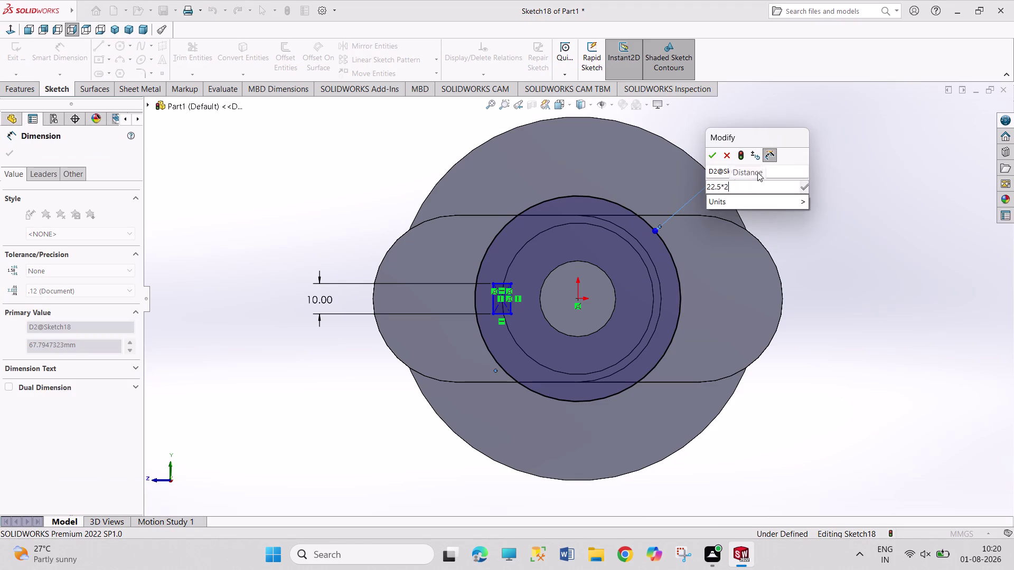
key(Return)
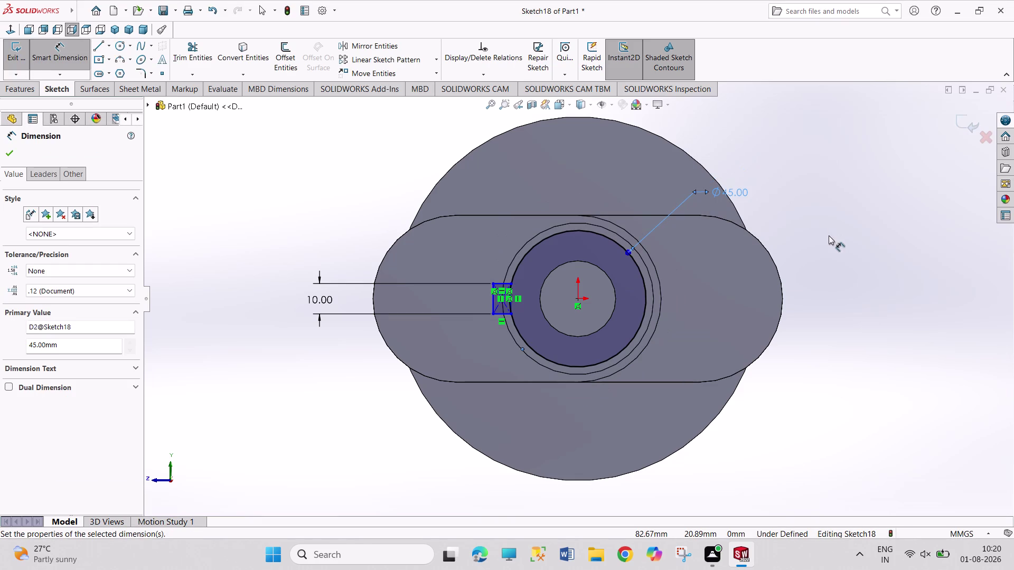
right_click(828, 235)
click(844, 272)
Trim the rectangle edge where it meets the circle.
scroll(down, 3)
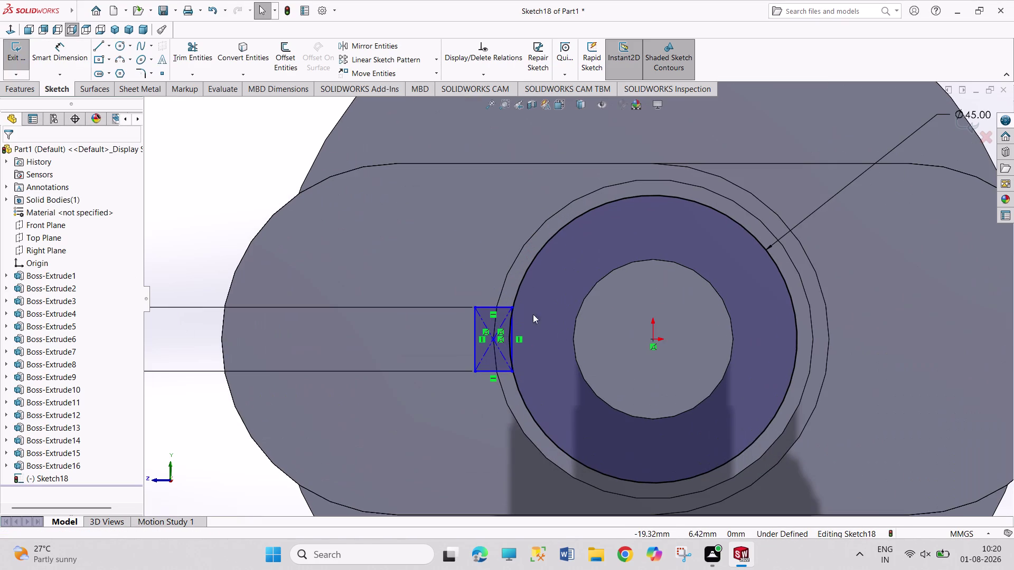
drag(195, 57, 198, 65)
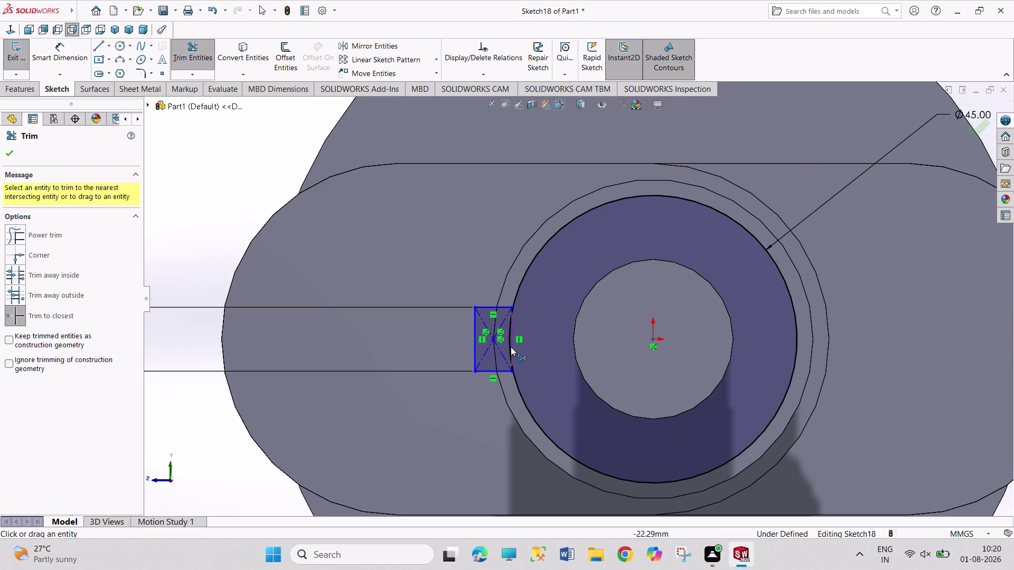
click(511, 347)
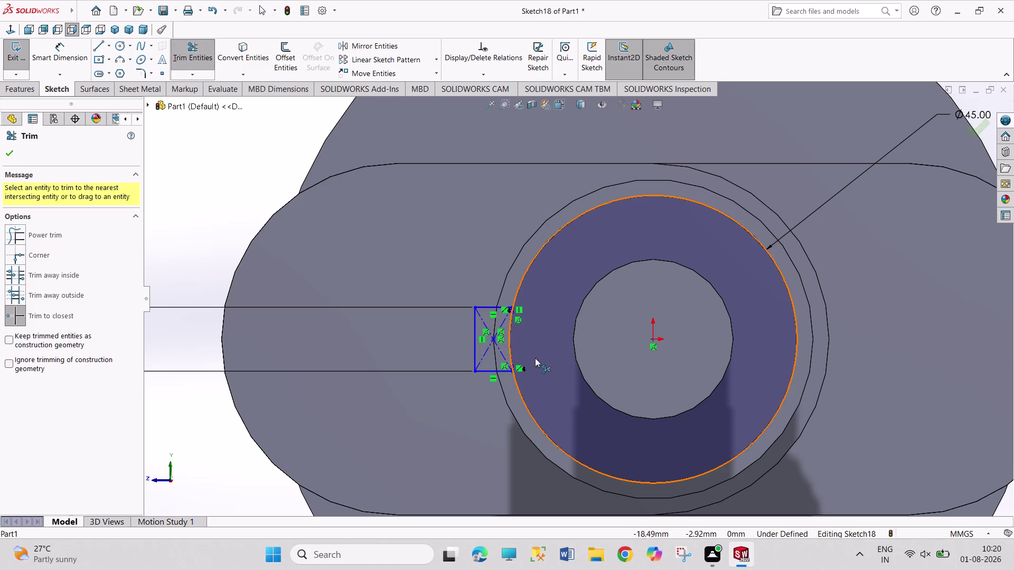
right_click(266, 185)
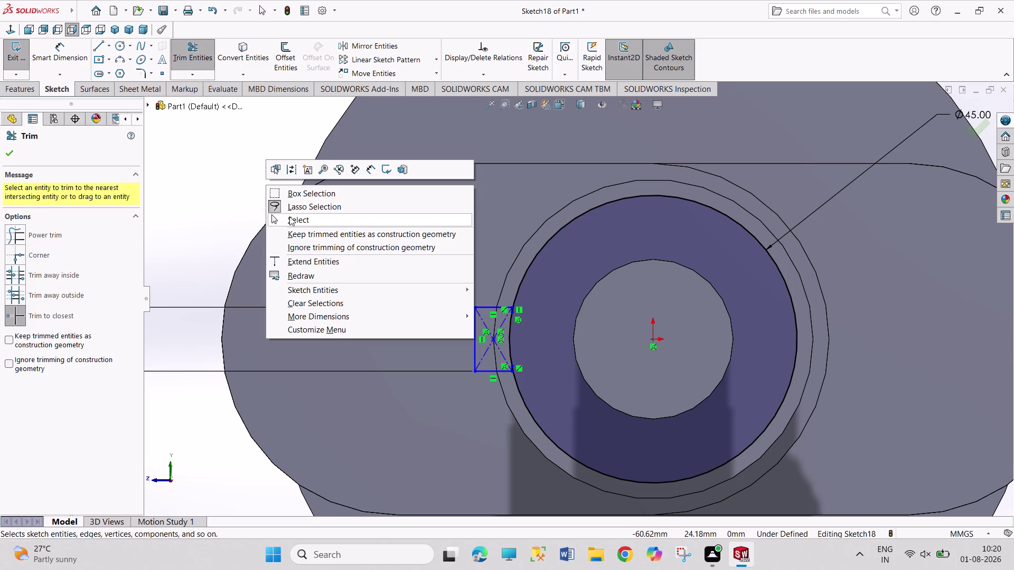
click(289, 216)
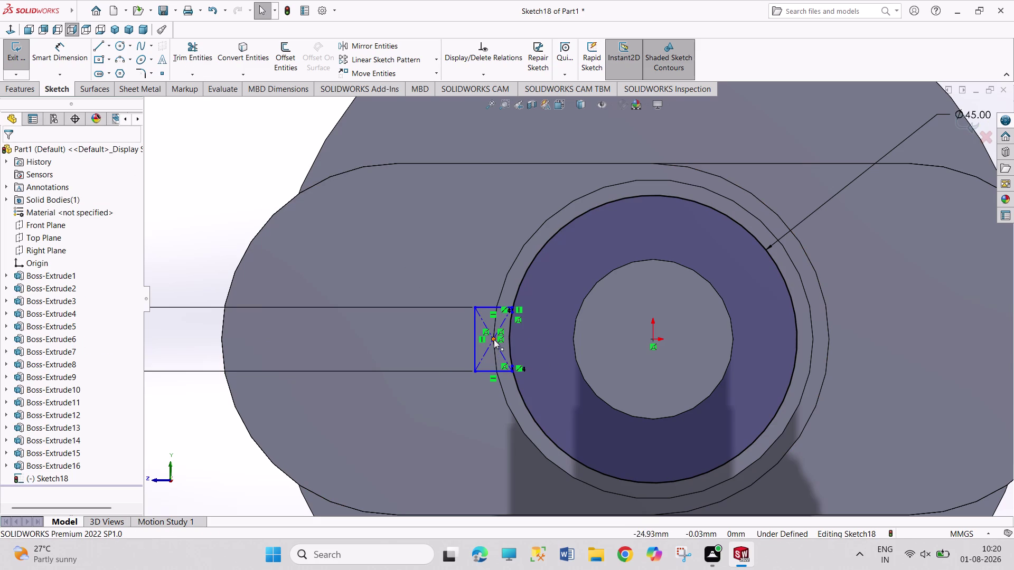
Add a Horizontal relation between the rectangle's centre point and the origin.
click(494, 339)
click(653, 341)
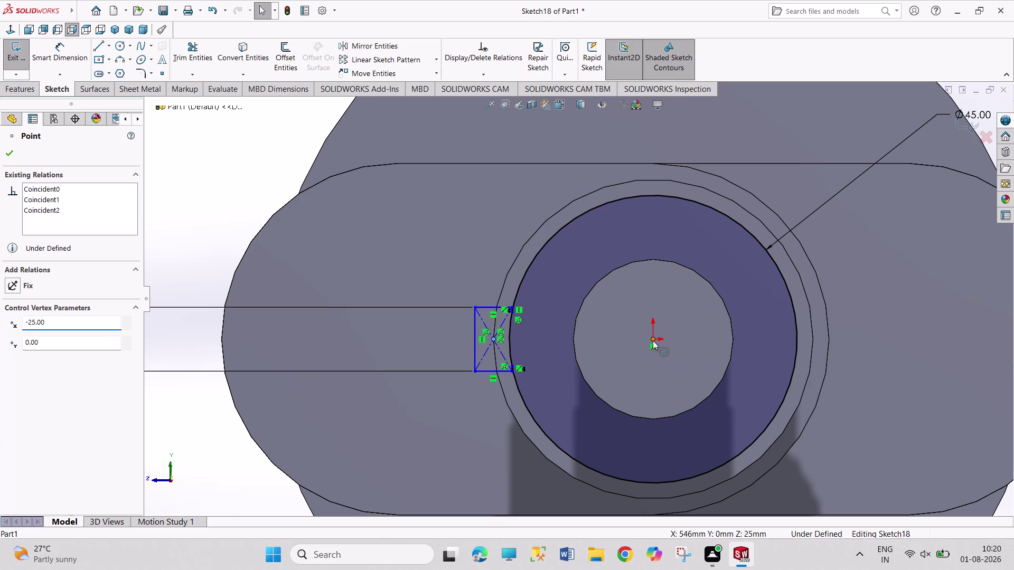
click(687, 288)
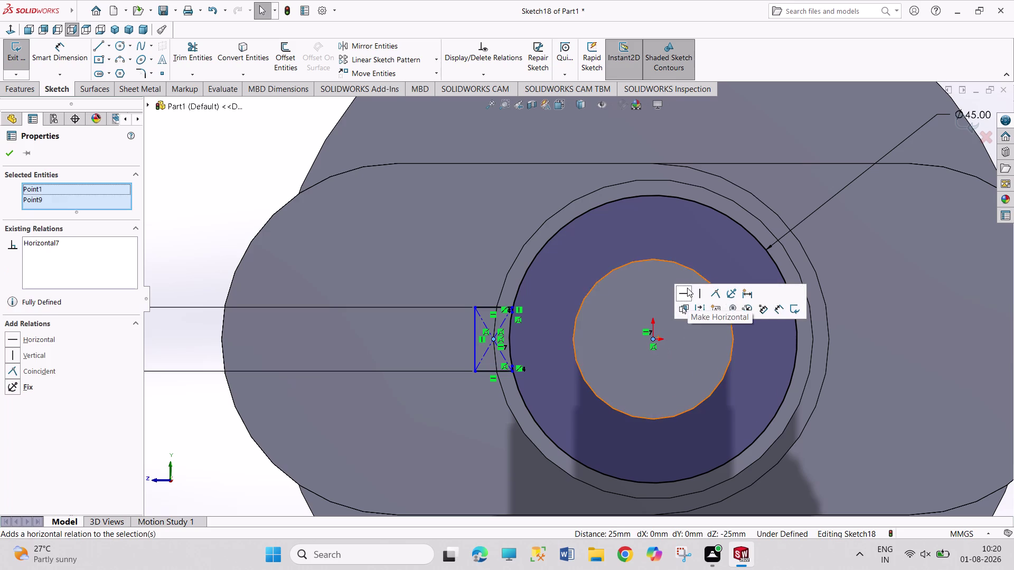
click(228, 178)
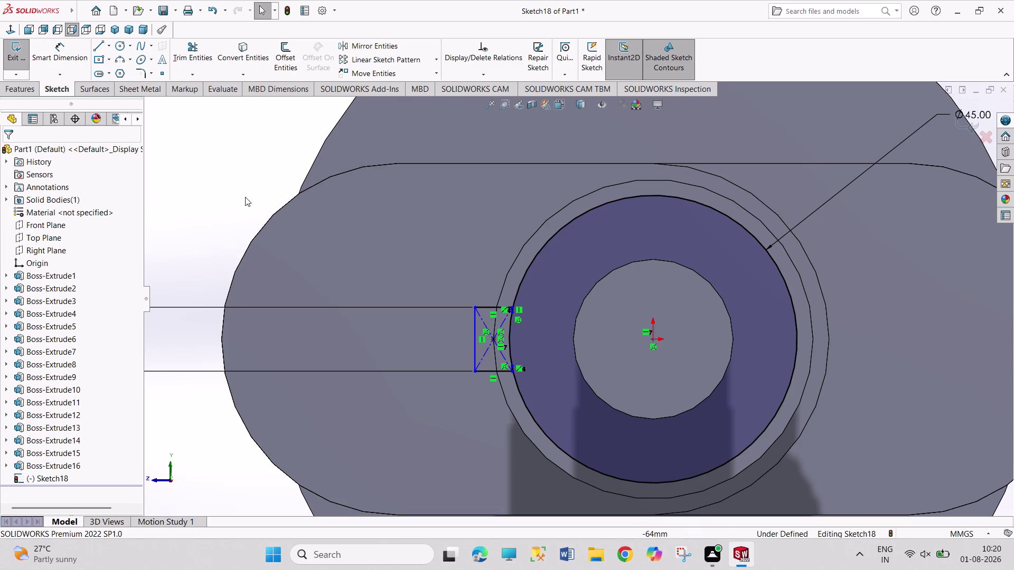
click(73, 52)
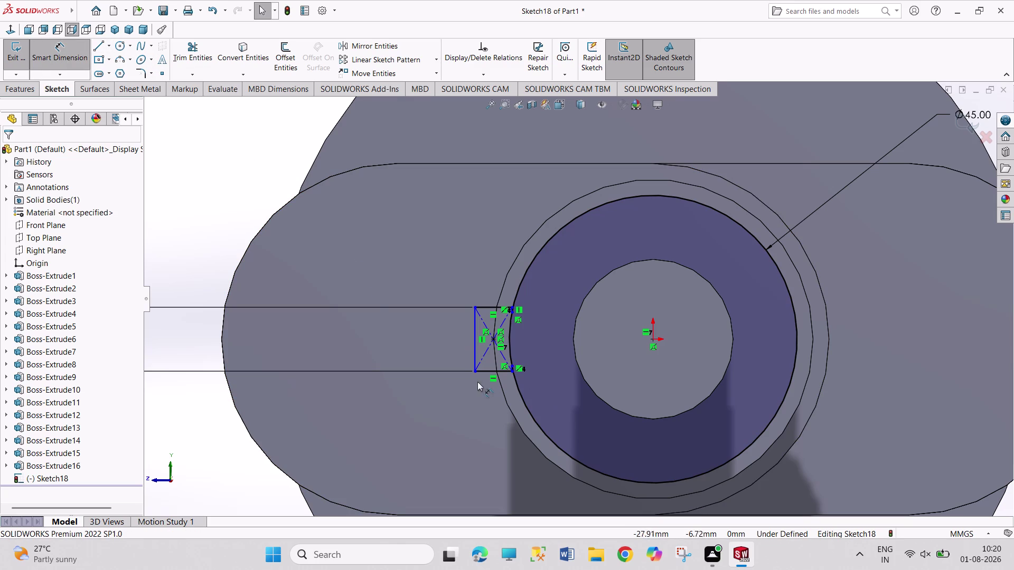
click(477, 350)
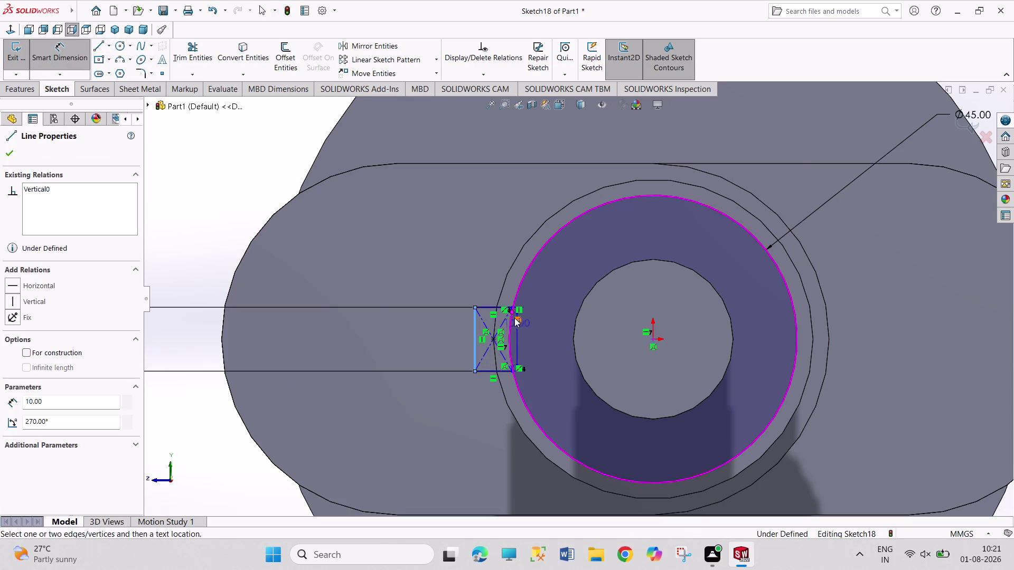
Place a width dimension for the rectangle measured from the circle.
click(512, 305)
click(483, 253)
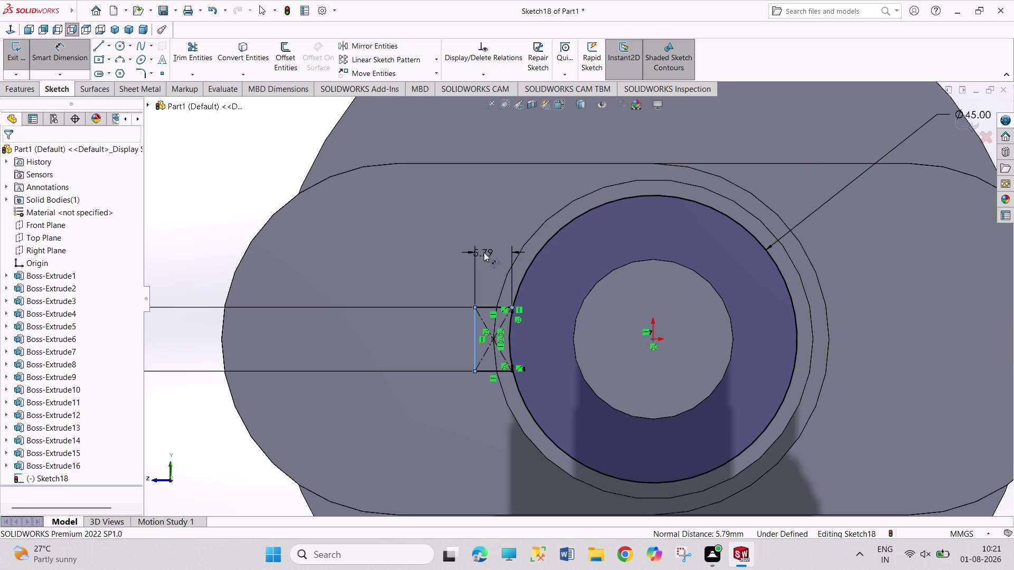
click(433, 237)
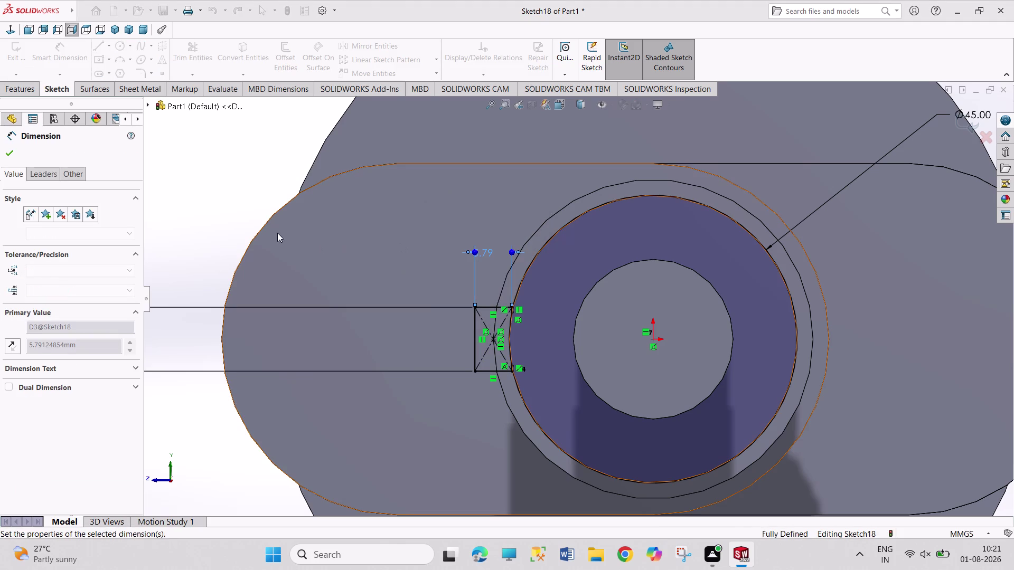
click(248, 210)
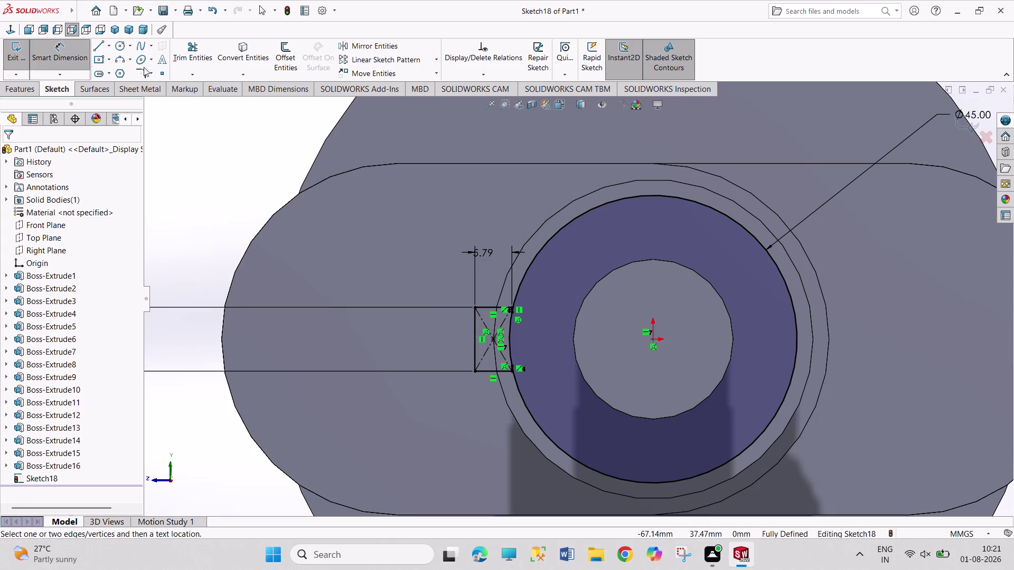
Trim the circle where it crosses the slot, undoing one extra trim.
click(192, 61)
click(510, 352)
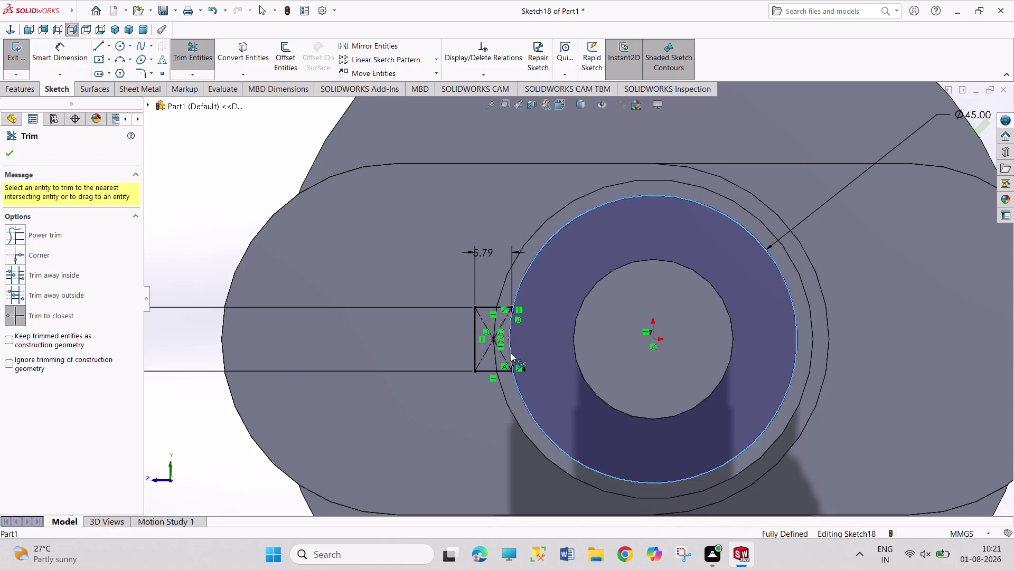
scroll(down, 3)
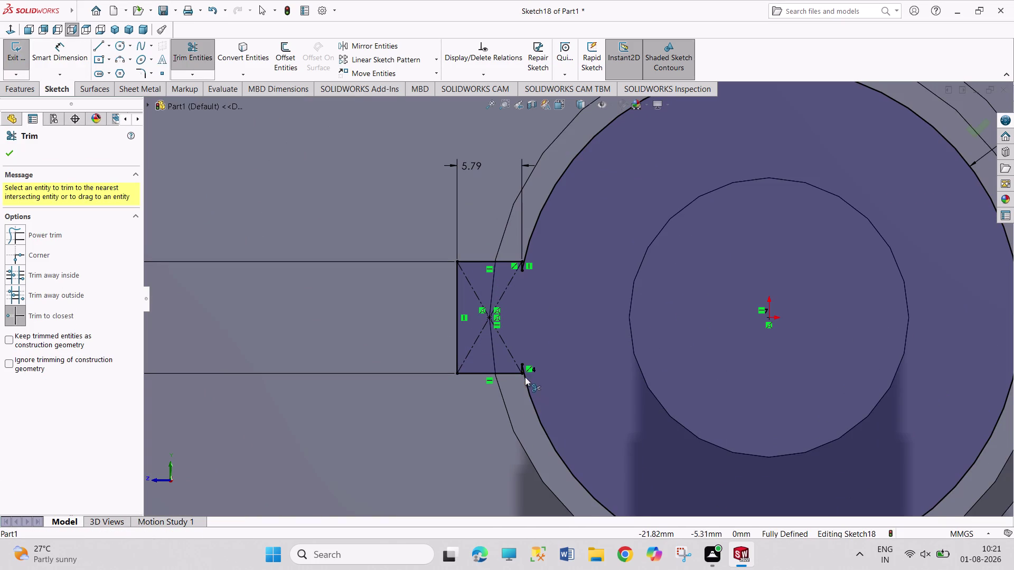
click(524, 368)
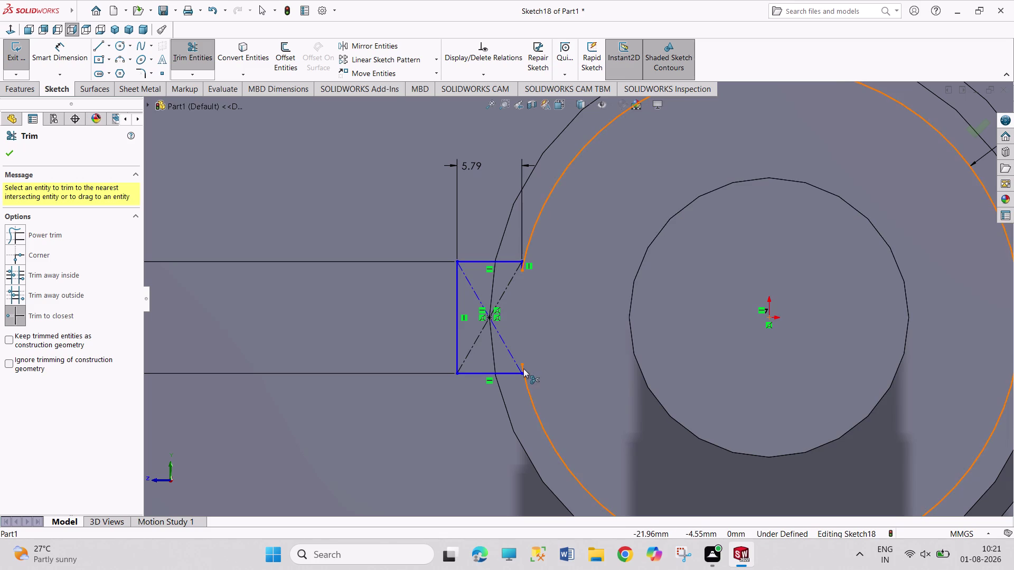
click(523, 368)
key(ctrl+z)
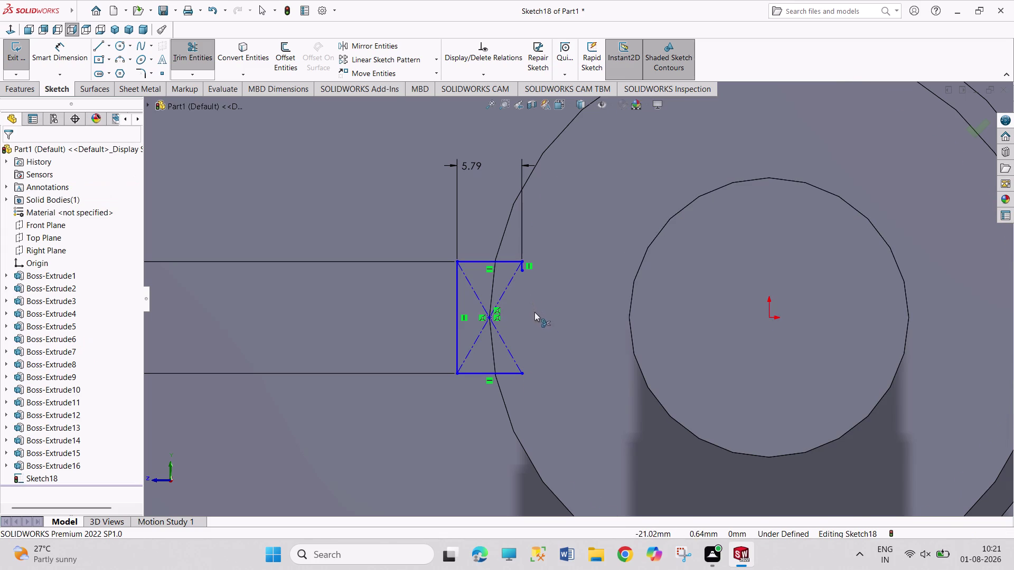
Delete the 5.79 mm width dimension.
right_click(271, 199)
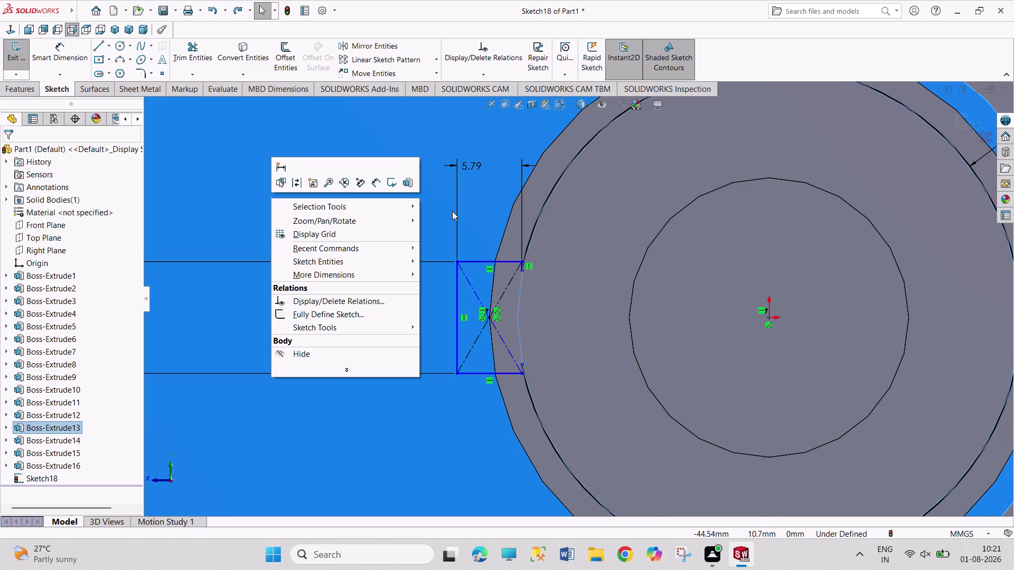
right_click(467, 165)
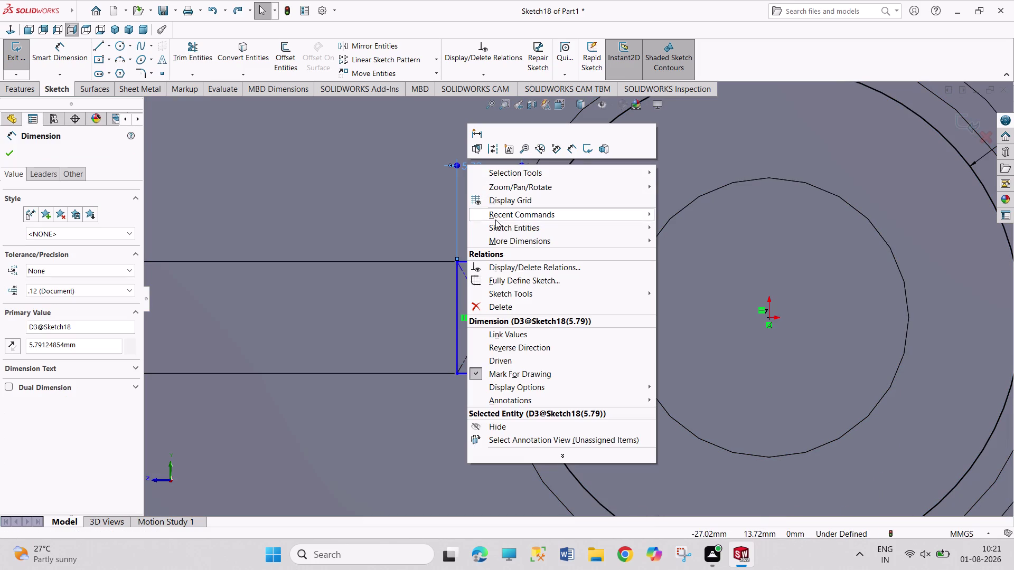
click(516, 302)
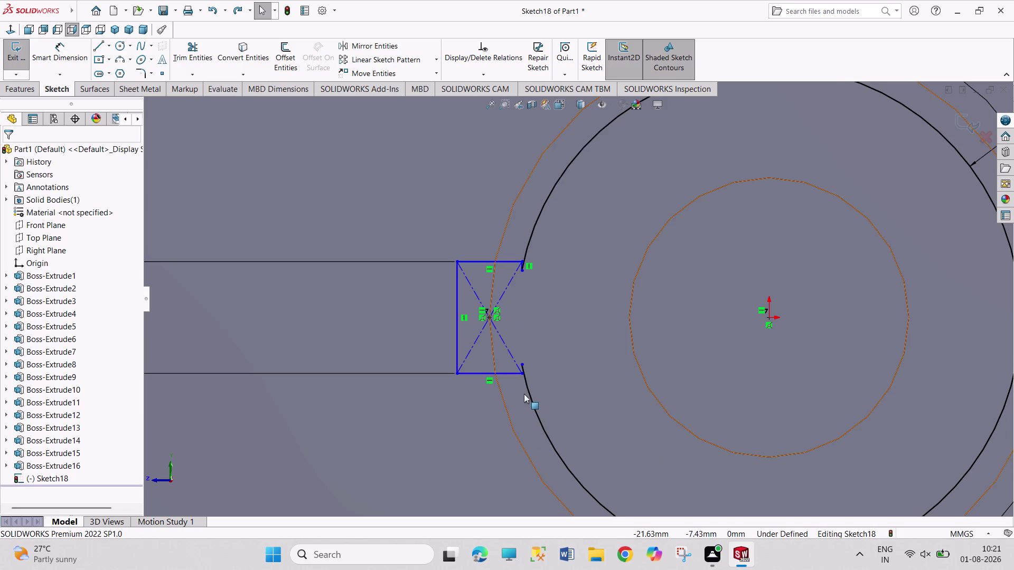
Make the slot's lower corner coincident with the nearby arc end point.
click(520, 374)
click(524, 363)
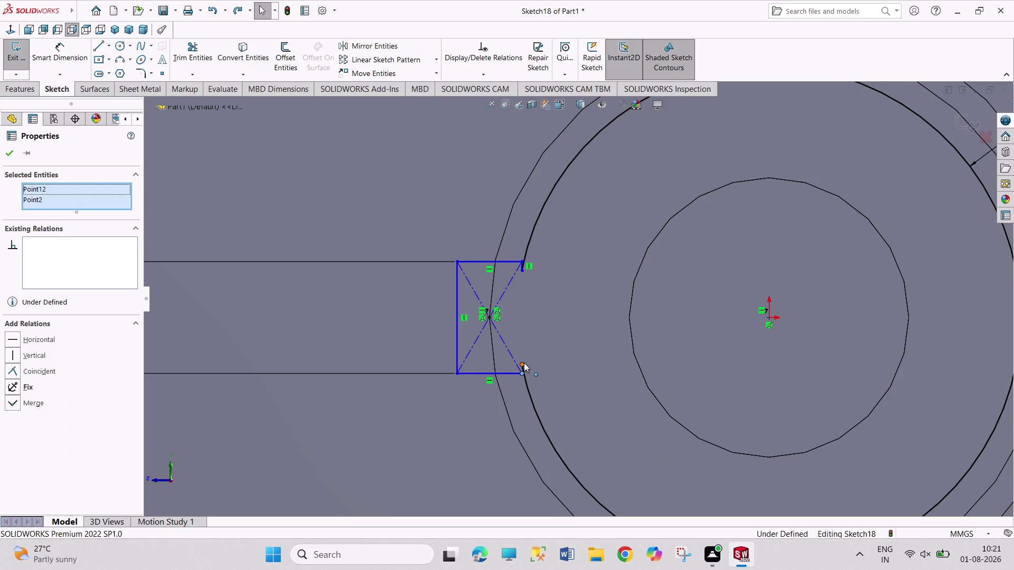
click(585, 319)
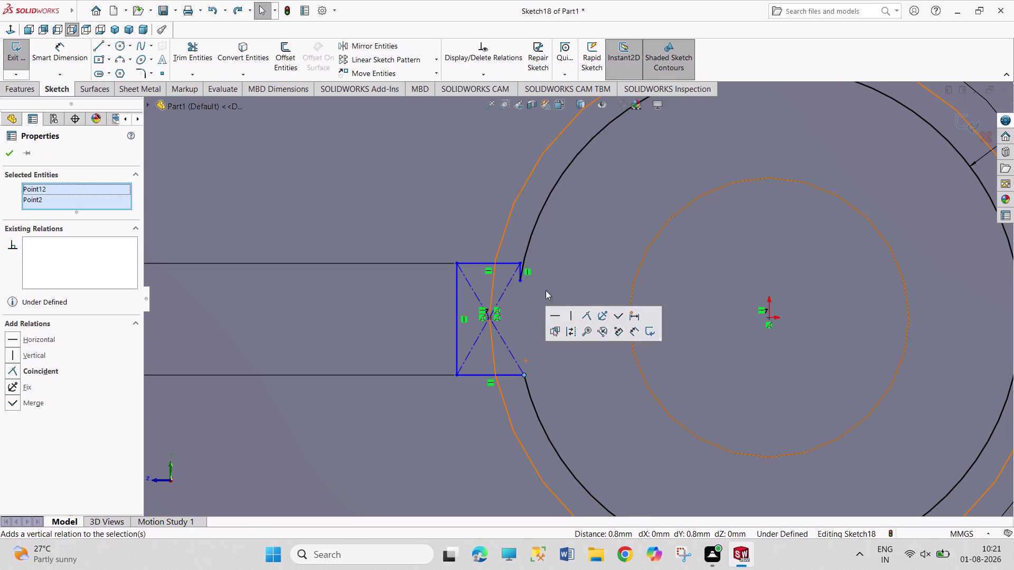
click(518, 281)
Make the upper corner coincident with the arc end and trim the leftover circle piece.
click(518, 263)
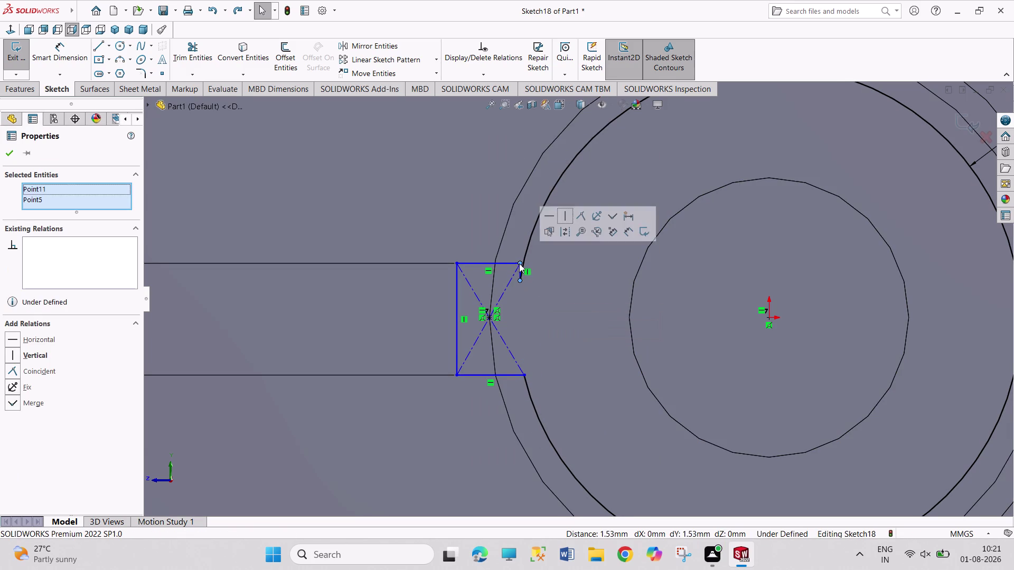
click(586, 217)
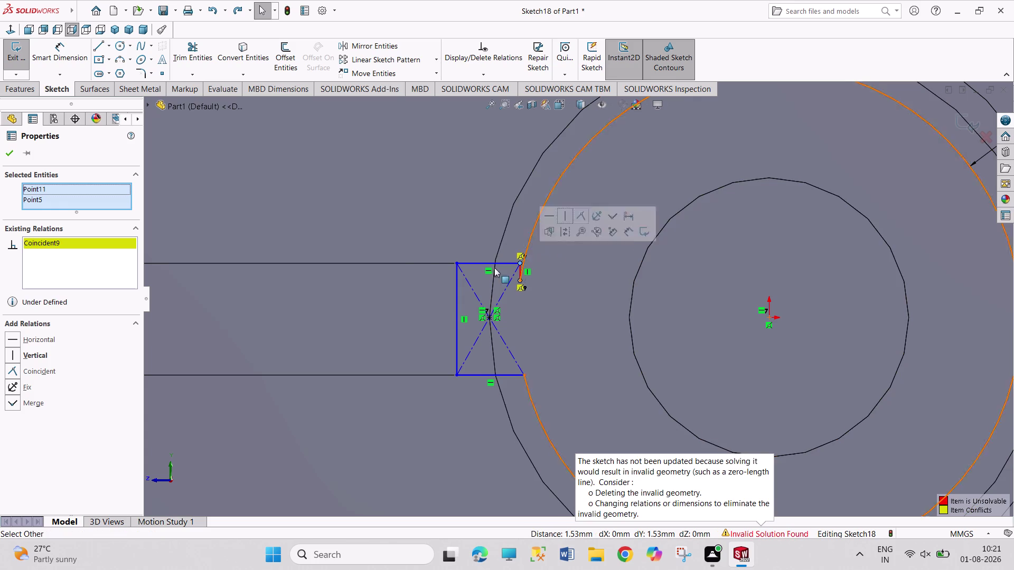
click(189, 49)
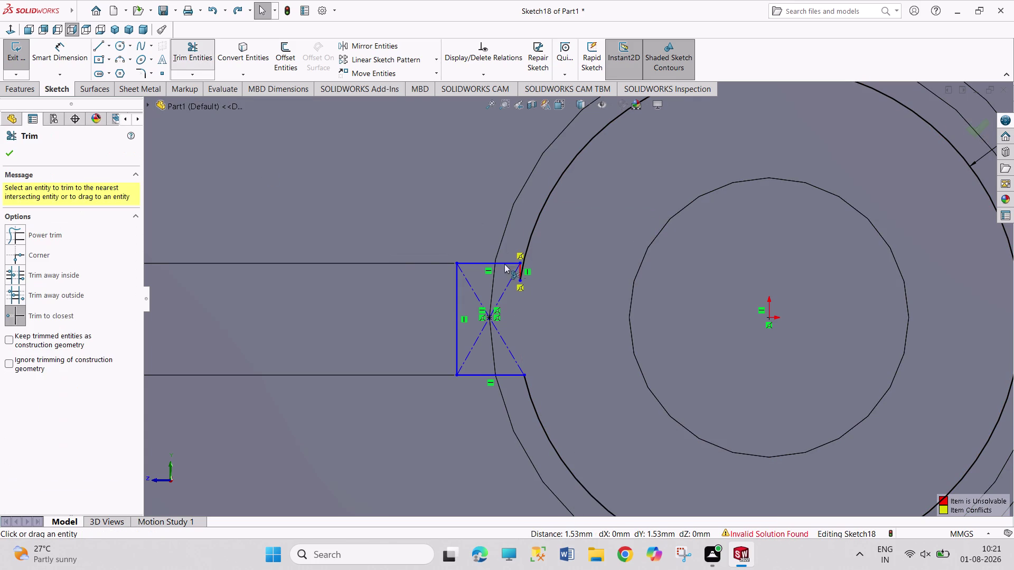
click(518, 271)
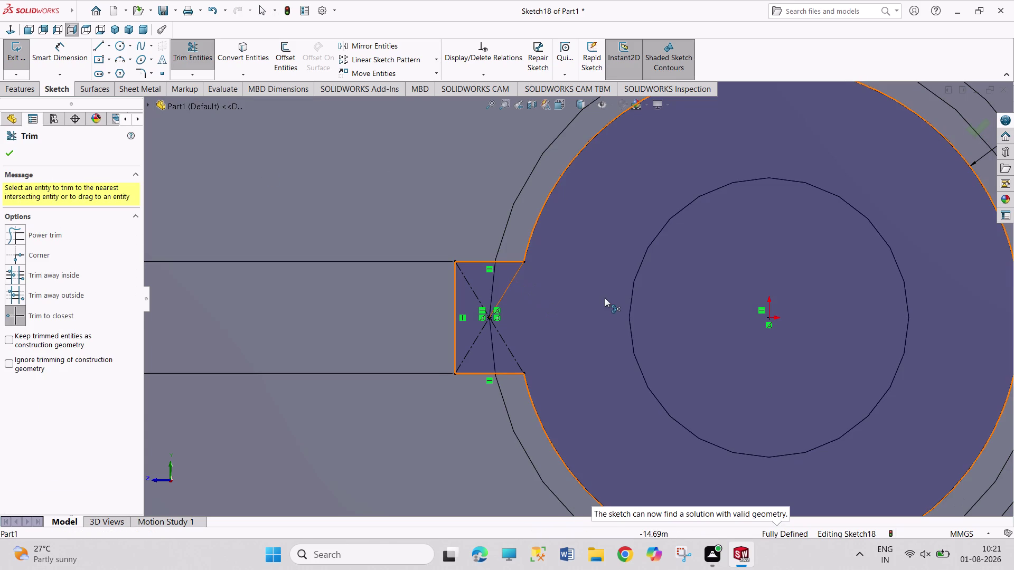
scroll(up, 3)
scroll(up, 3)
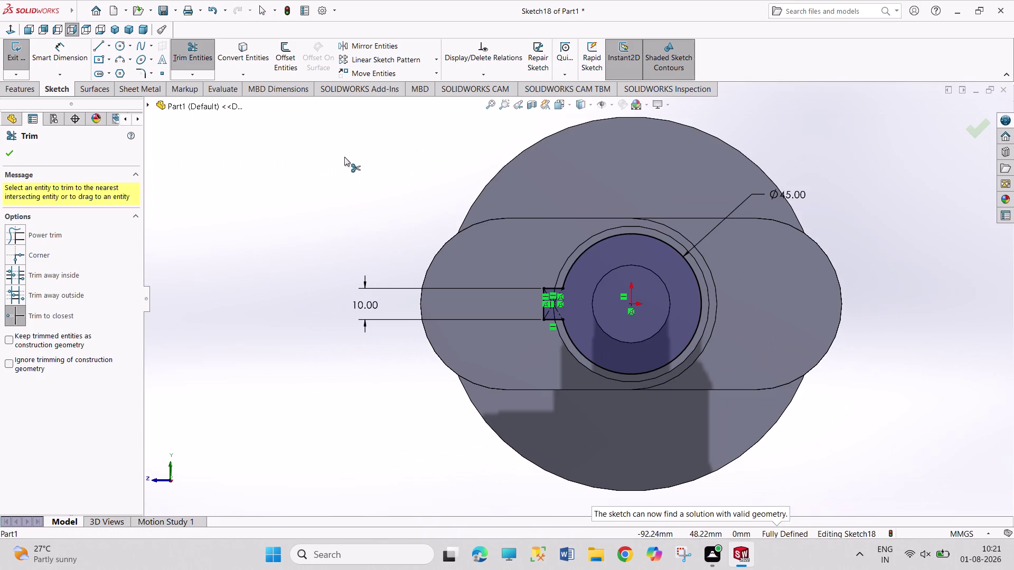
right_click(376, 175)
click(409, 215)
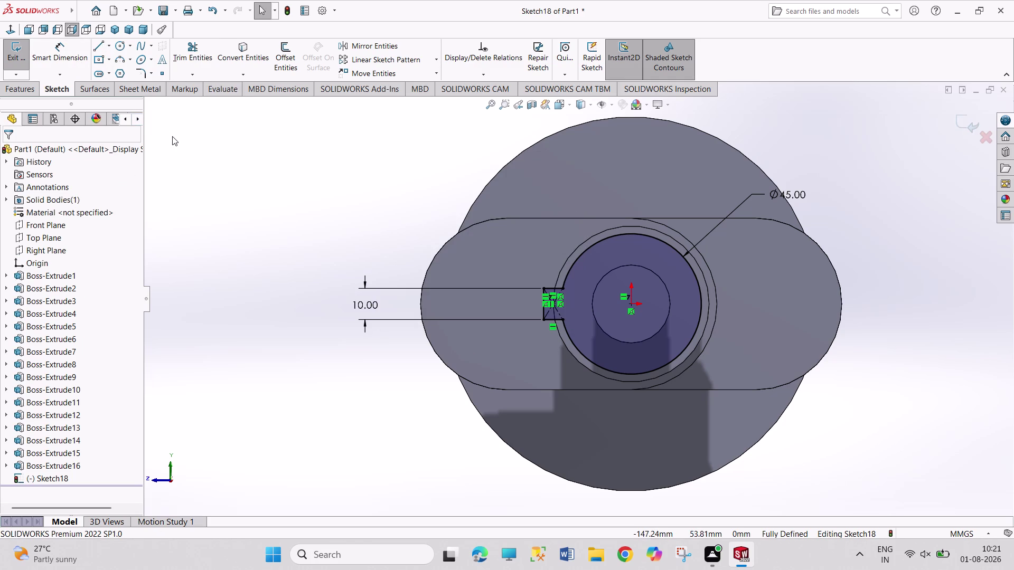
Undo six changes to bring back the 5.79 mm width dimension.
key(ctrl+z)
key(ctrl+z)
key(ctrl+z)
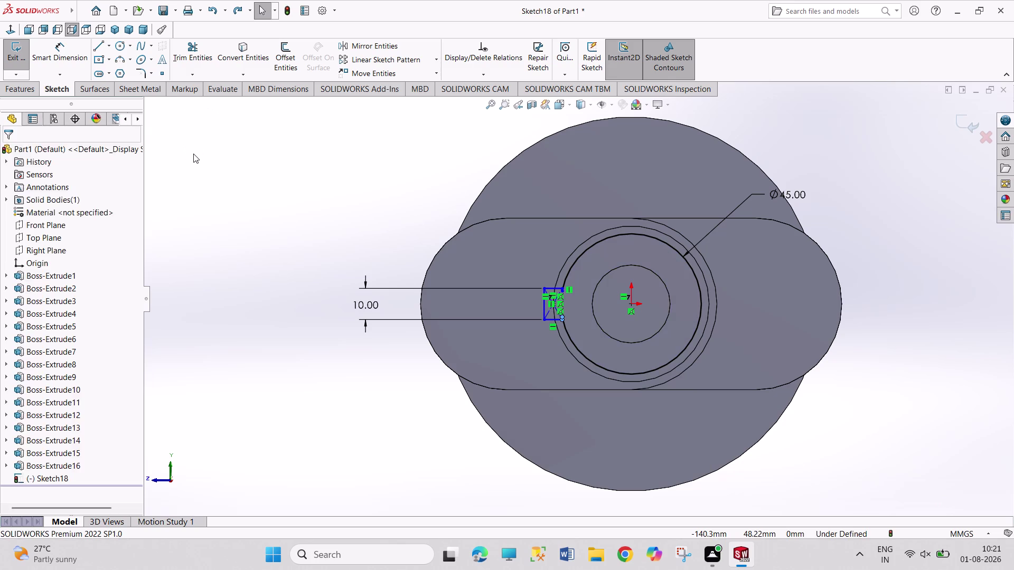
key(ctrl+z)
key(ctrl+z)
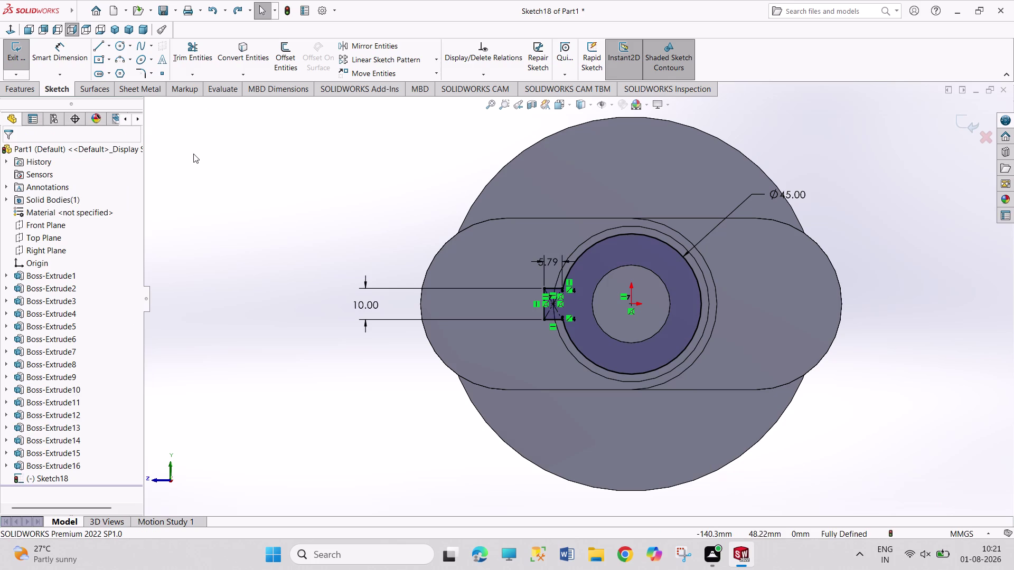
key(ctrl+z)
scroll(down, 3)
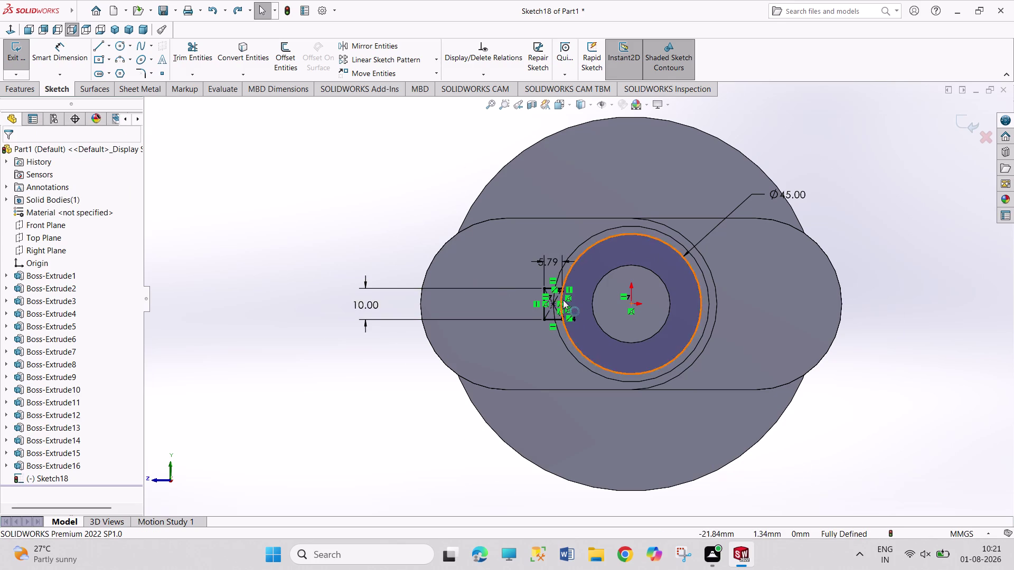
scroll(down, 3)
Trim the slot's straight right edge back to the arc.
click(188, 55)
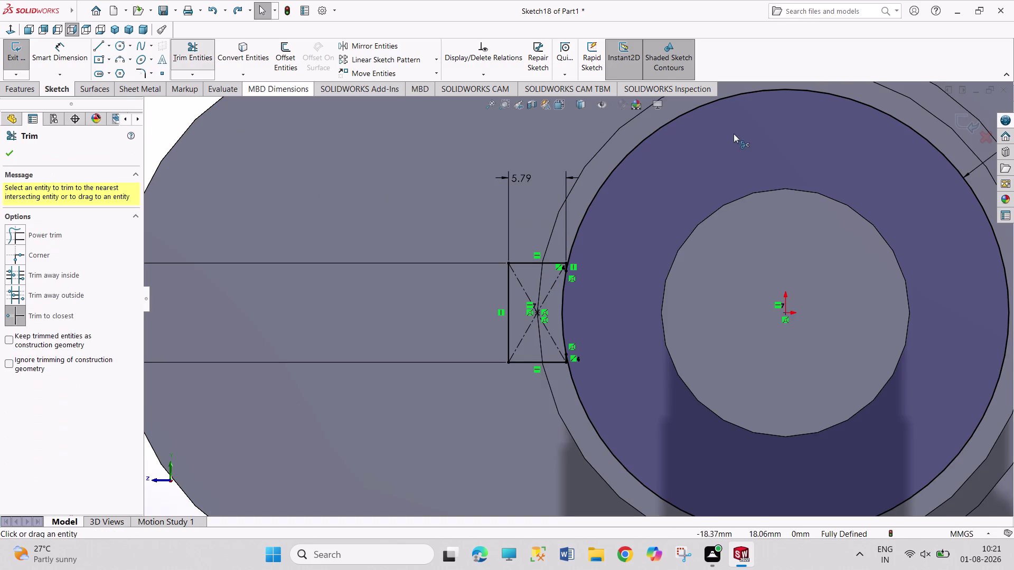
click(643, 140)
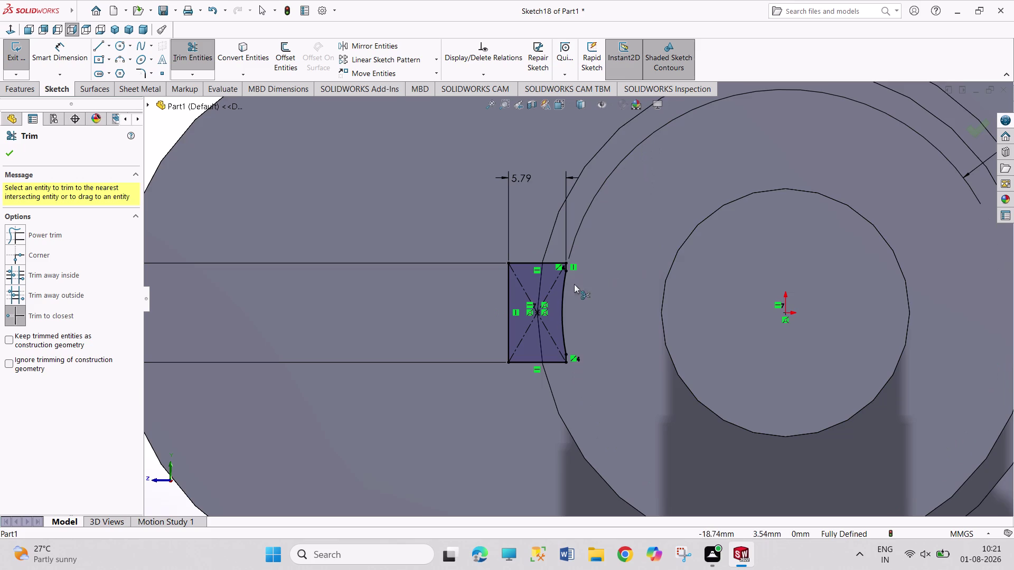
scroll(down, 3)
scroll(down, 3)
scroll(up, 3)
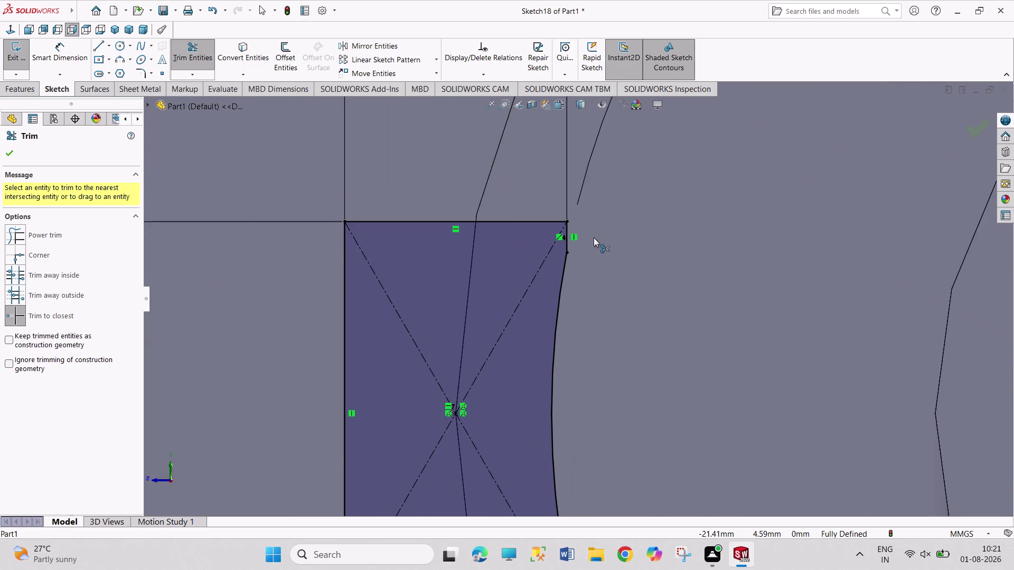
scroll(up, 3)
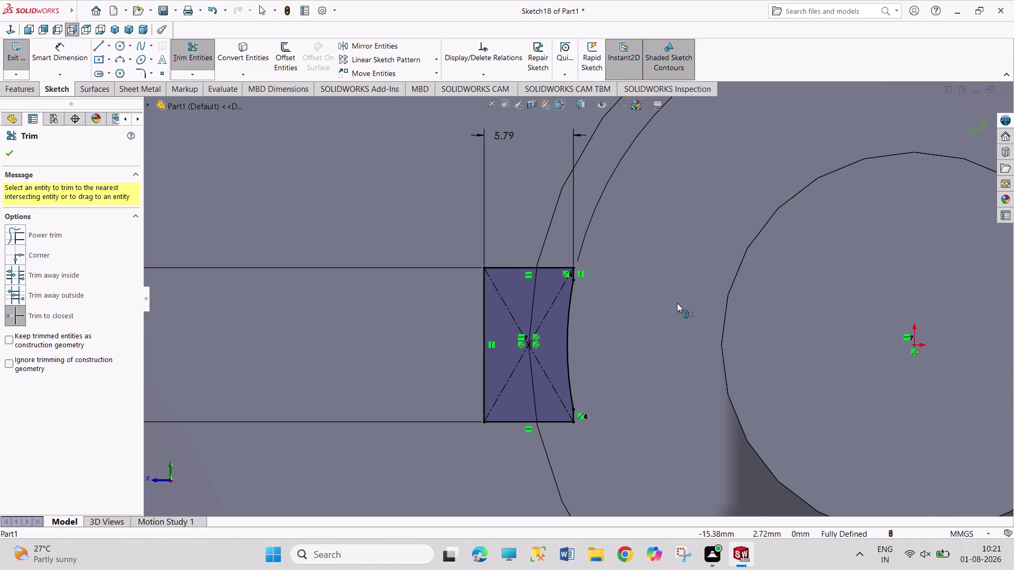
key(Escape)
key(Escape)
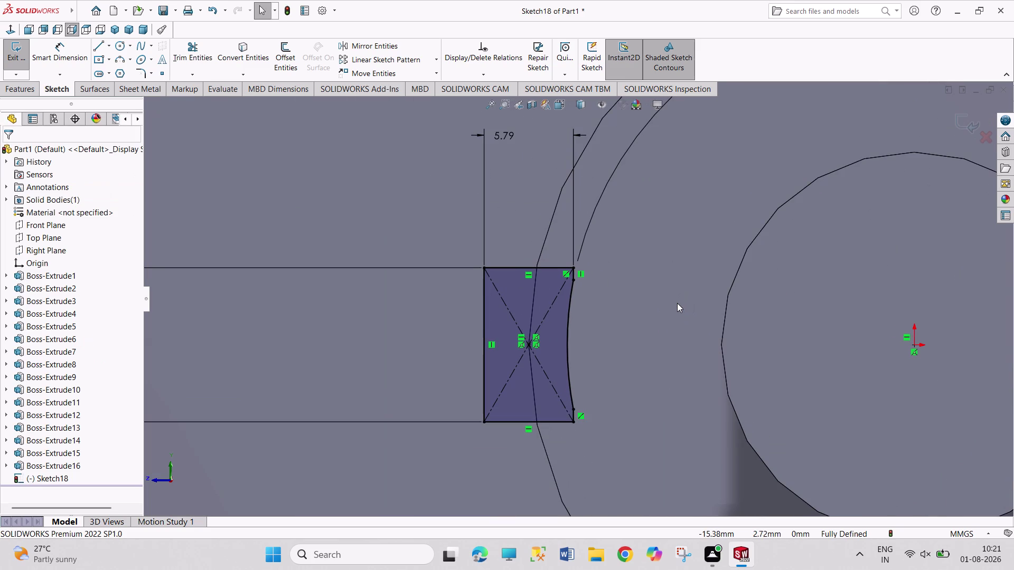
Undo six changes and redo one to restore the slot's straight right edge.
key(ctrl+z)
key(ctrl+z)
key(ctrl+z)
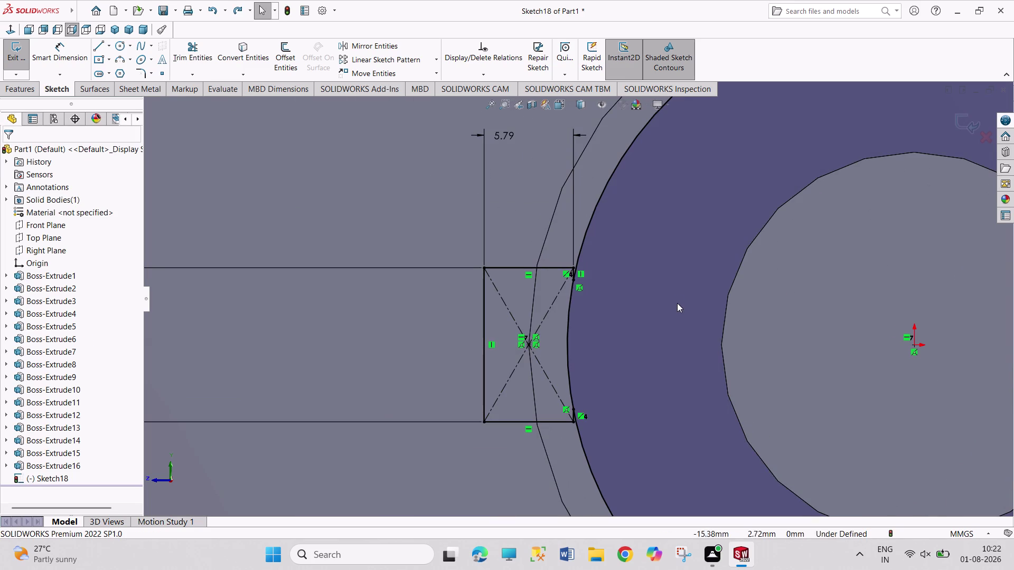
key(ctrl+z)
key(ctrl+z)
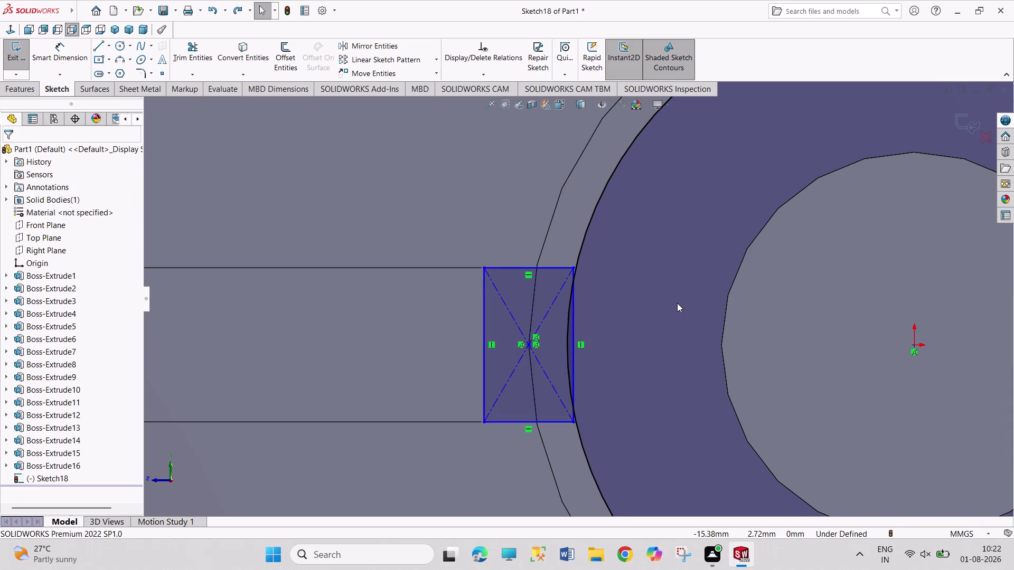
key(ctrl+z)
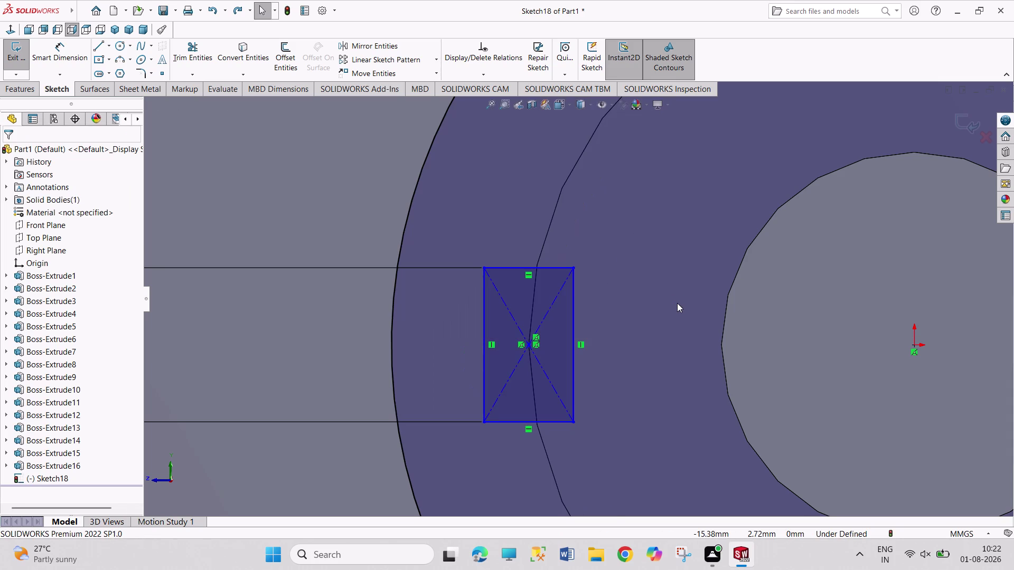
scroll(up, 3)
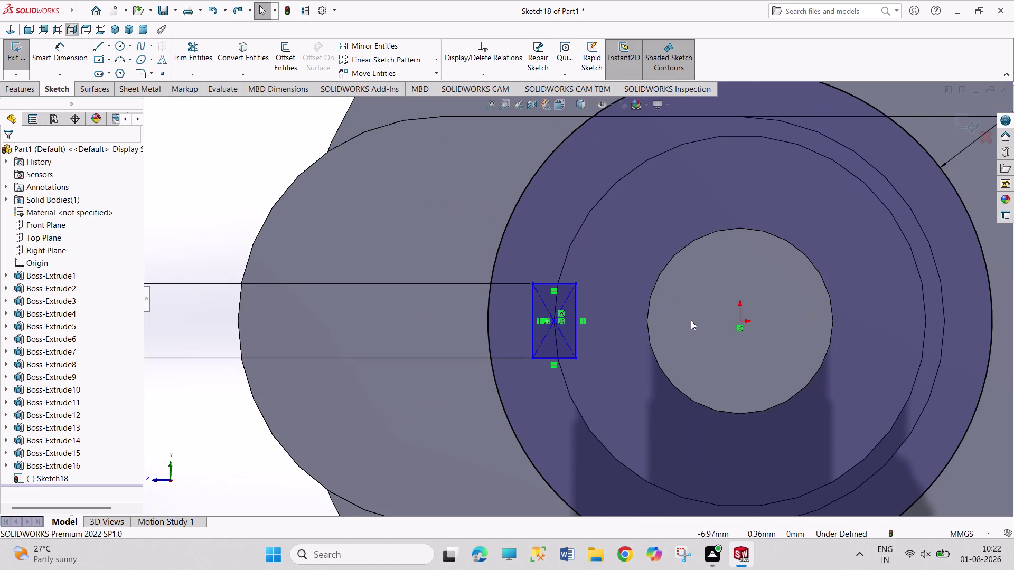
key(ctrl+y)
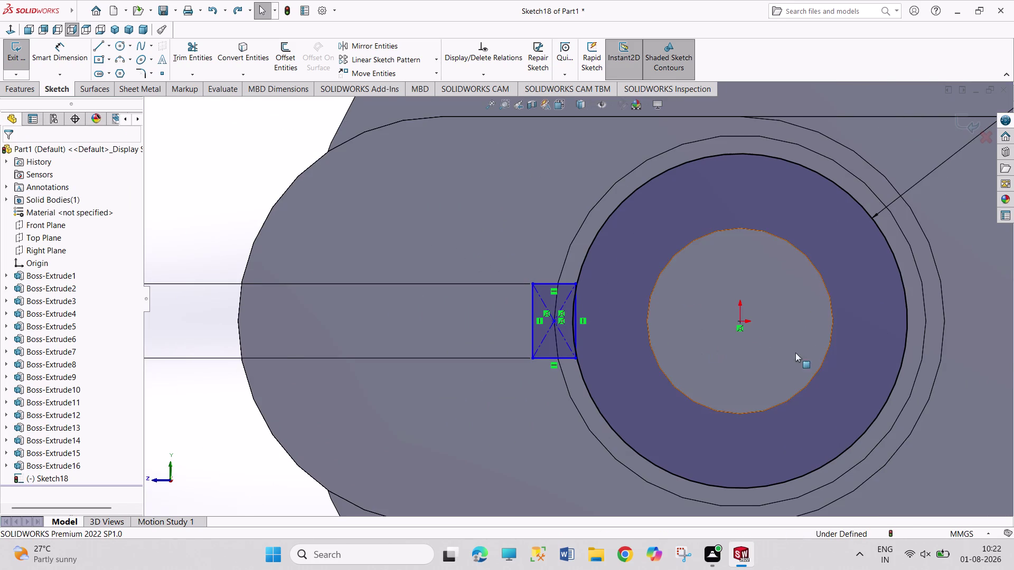
scroll(down, 3)
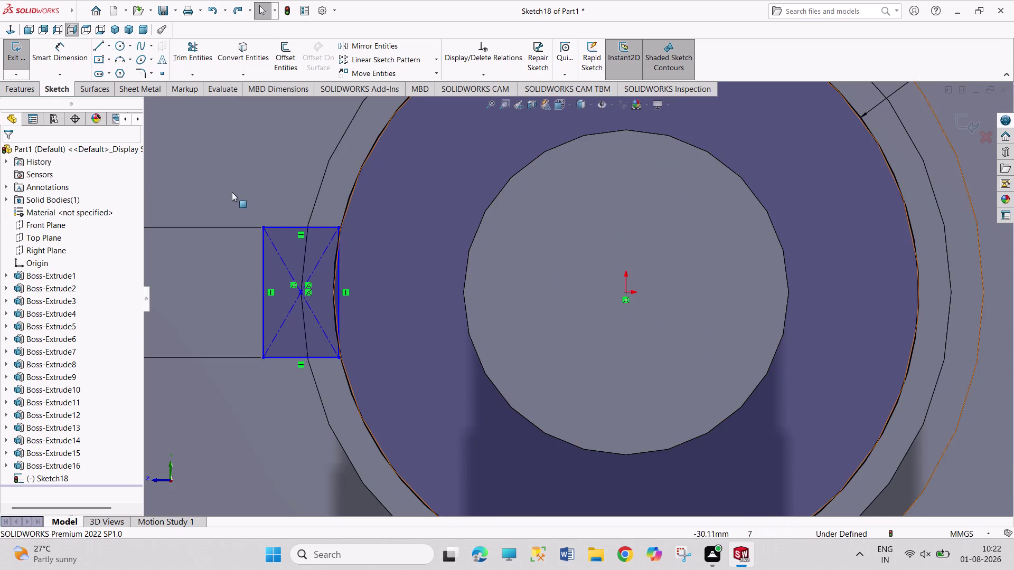
Trim the rectangle's straight right edge and leftover circle, then exit the sketch.
click(191, 53)
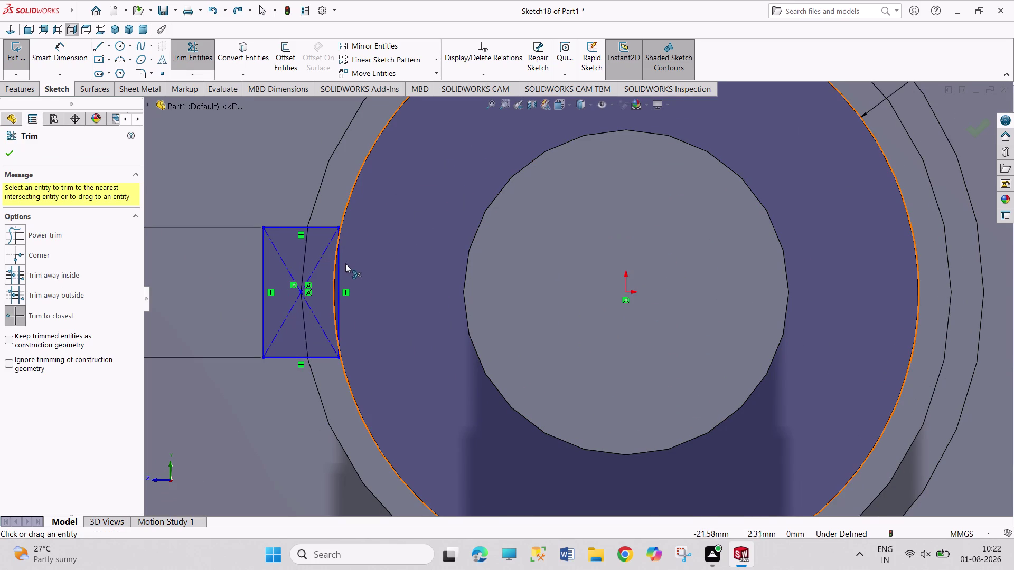
scroll(down, 3)
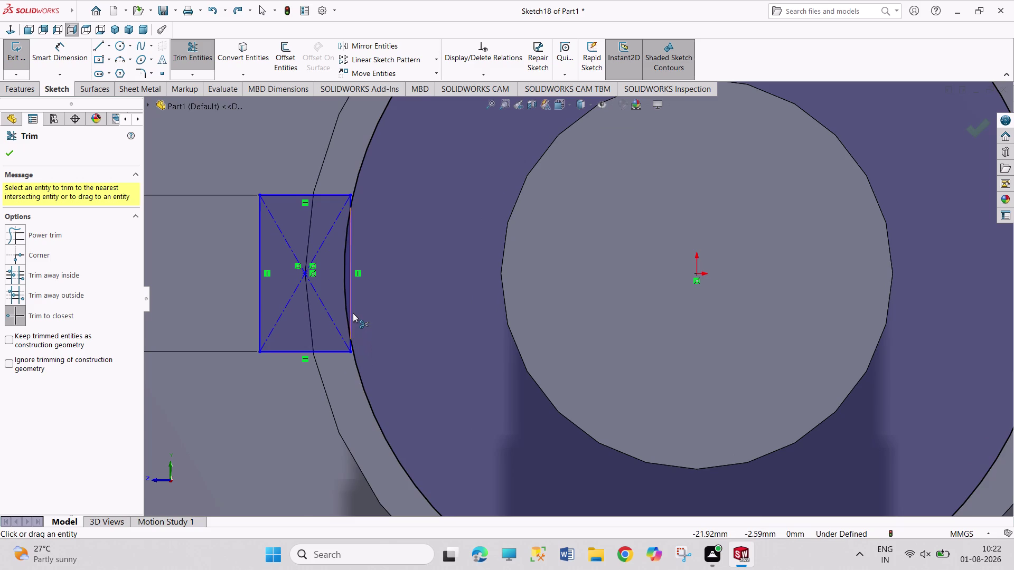
click(363, 156)
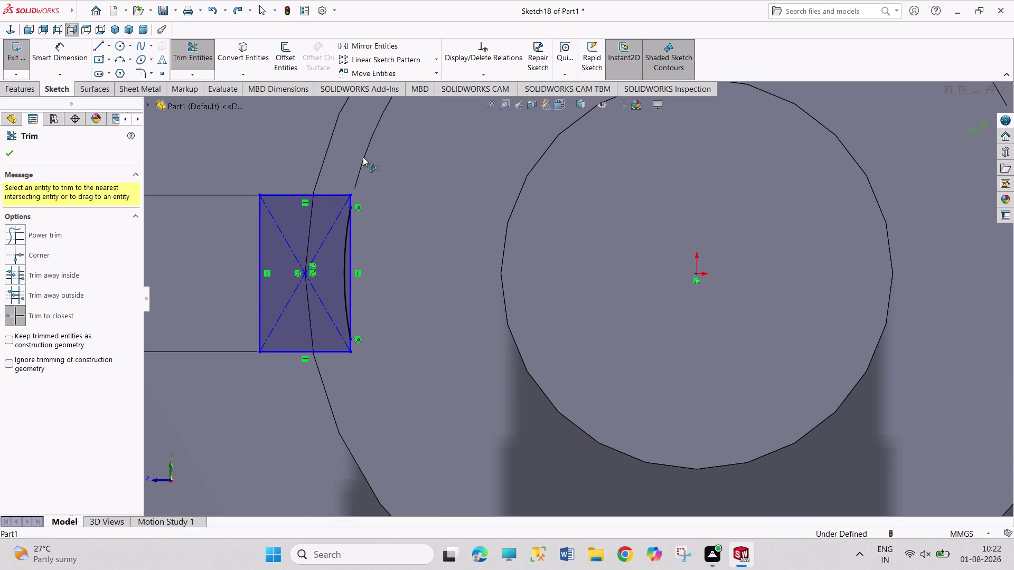
click(350, 255)
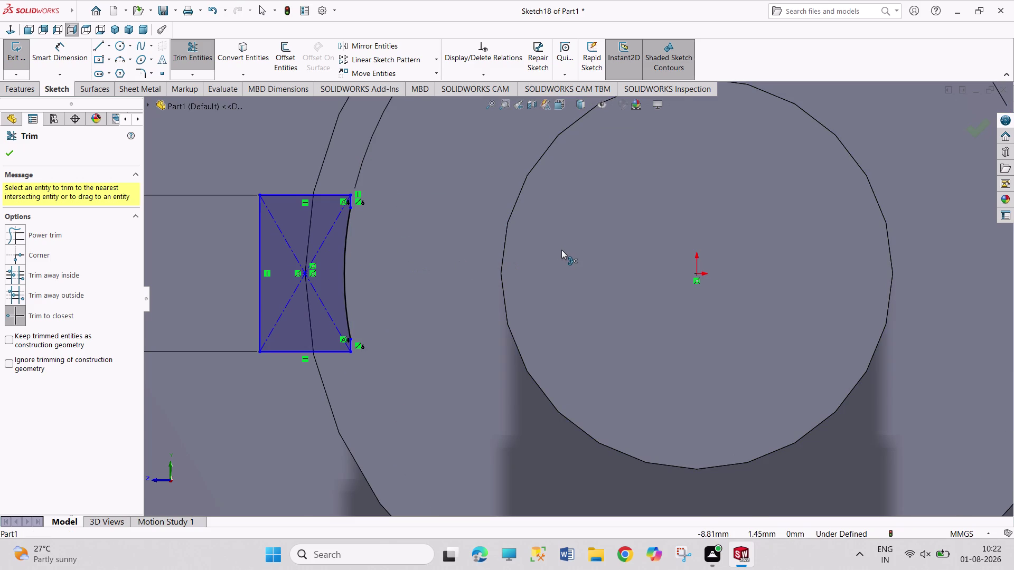
scroll(up, 3)
scroll(up, 3)
scroll(up, 3)
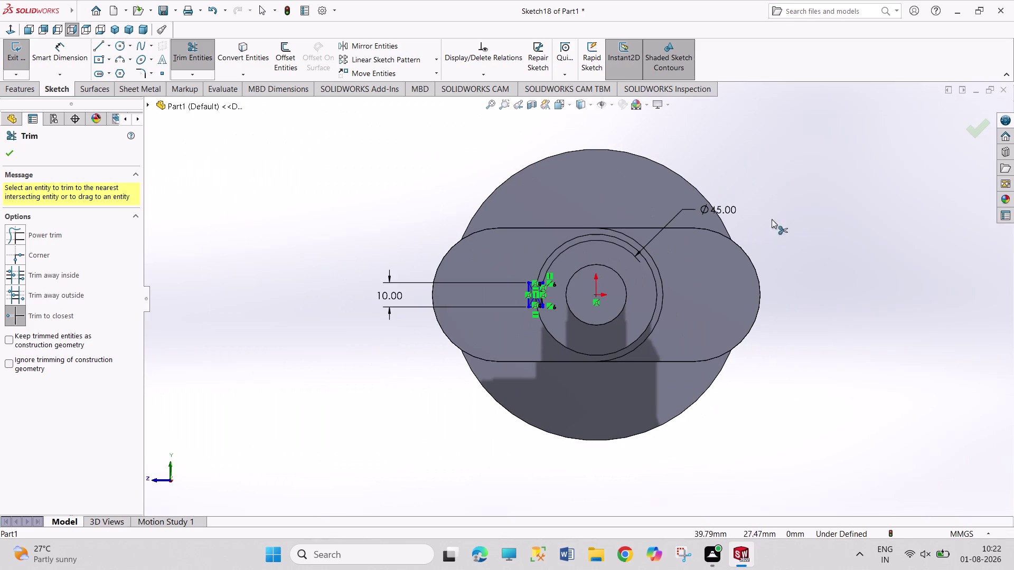
right_click(823, 218)
click(836, 250)
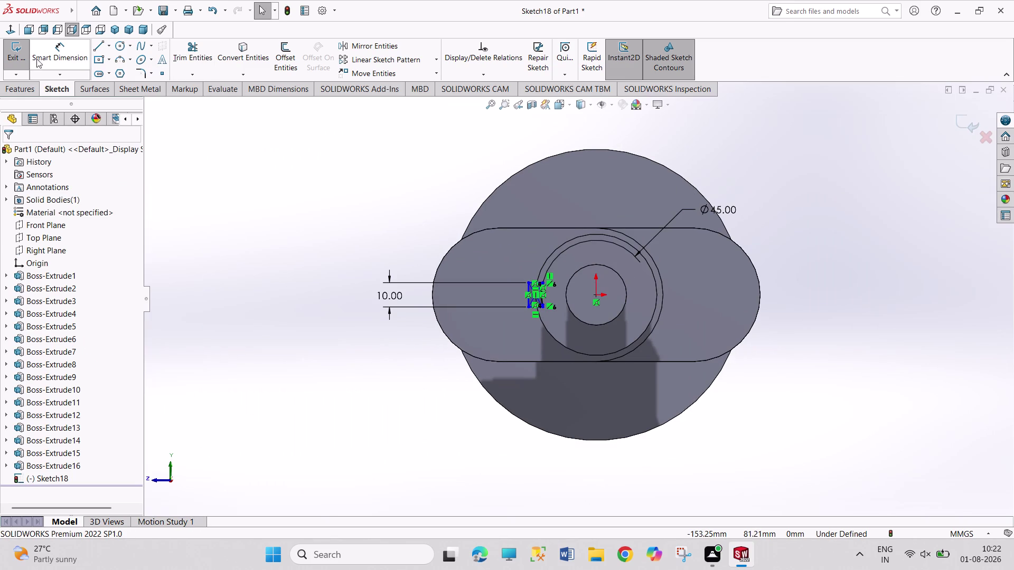
click(17, 55)
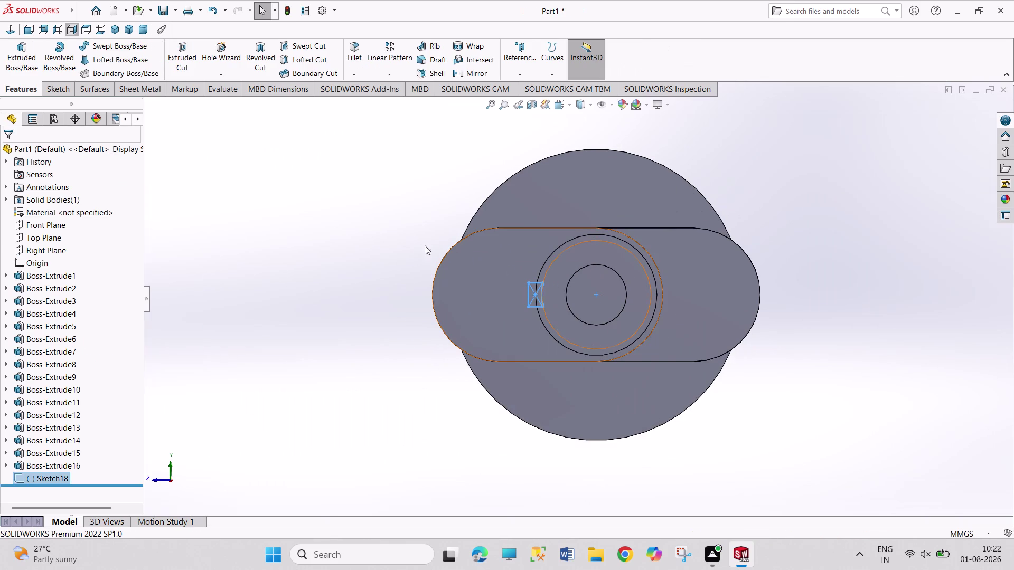
Undo closing the sketch to reopen Sketch18 for editing.
scroll(down, 3)
scroll(down, 3)
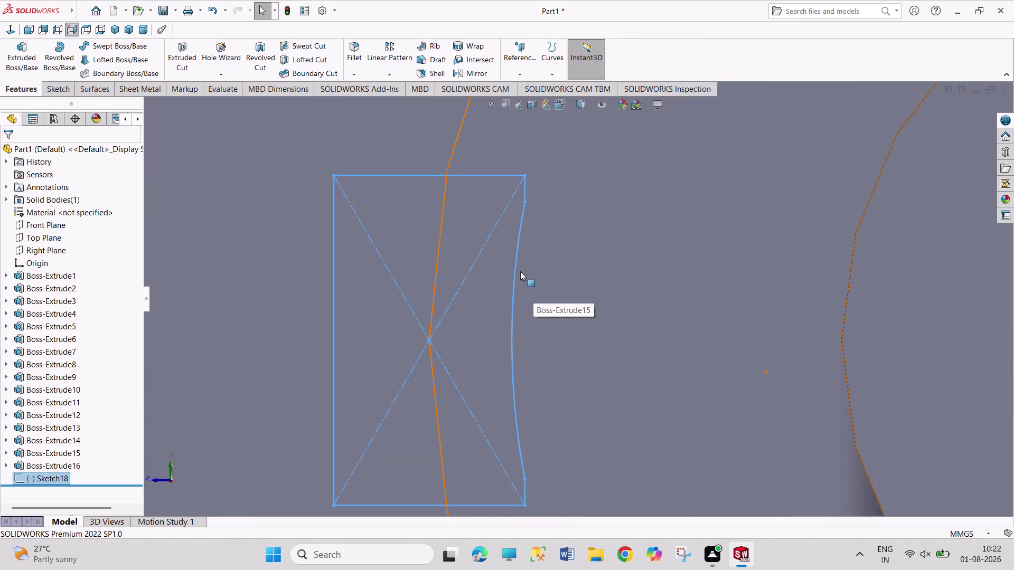
scroll(up, 3)
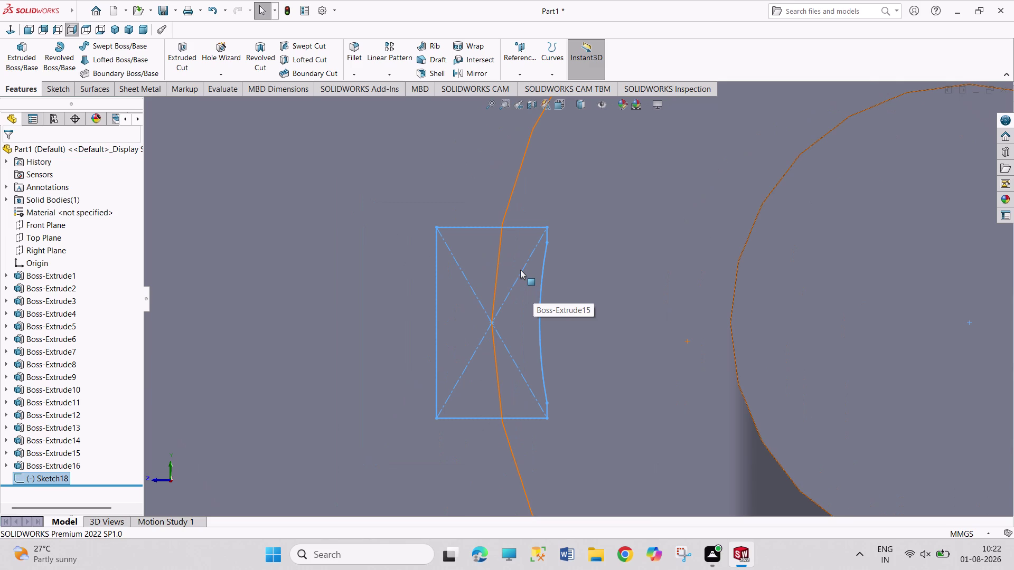
scroll(up, 3)
scroll(up, 3)
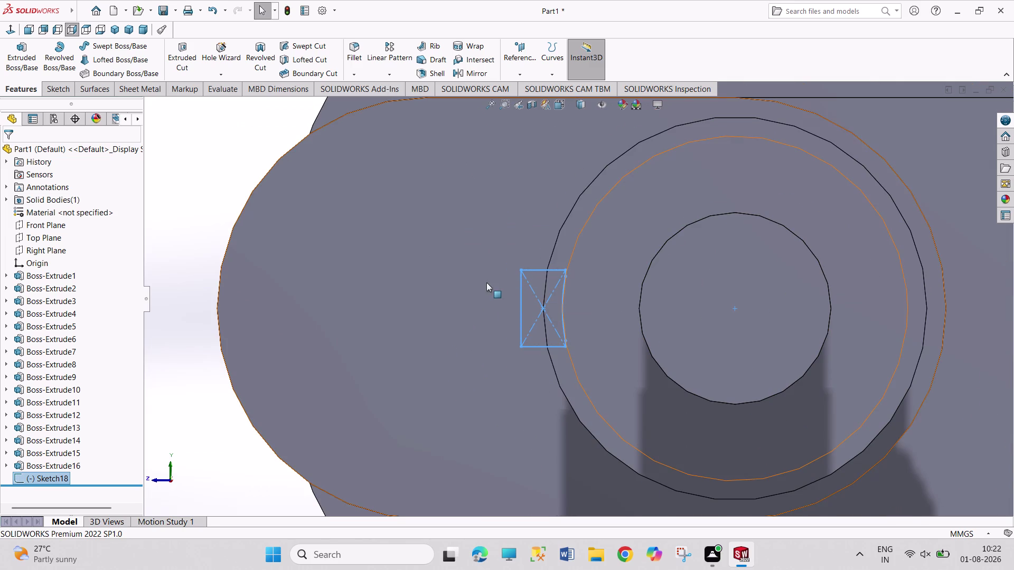
key(ctrl+z)
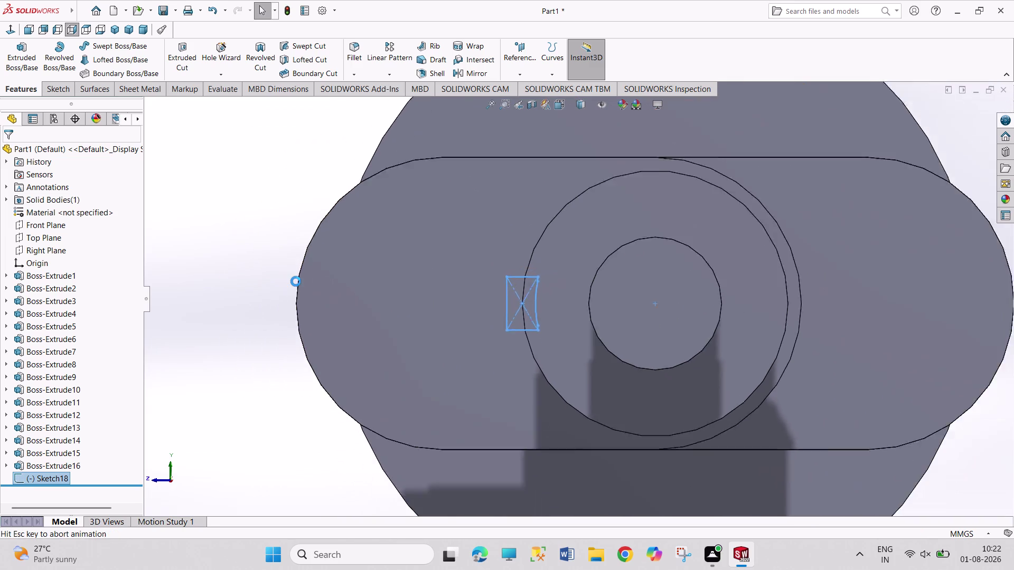
key(ctrl+z)
Undo the trims, circle dimension and circle, then clear out the rectangle.
key(ctrl+z)
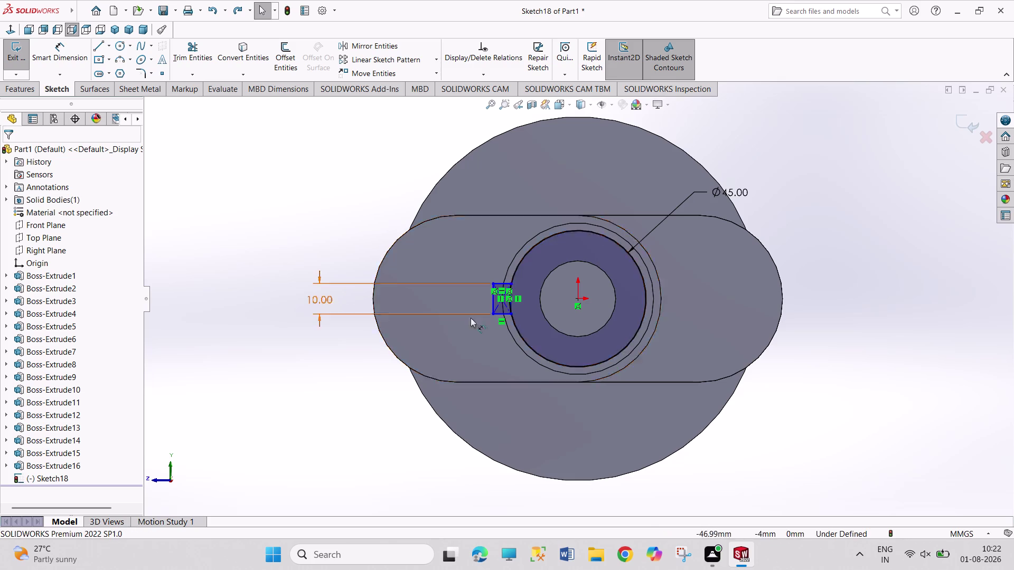
key(ctrl+z)
key(ctrl+z)
key(ctrl+z)
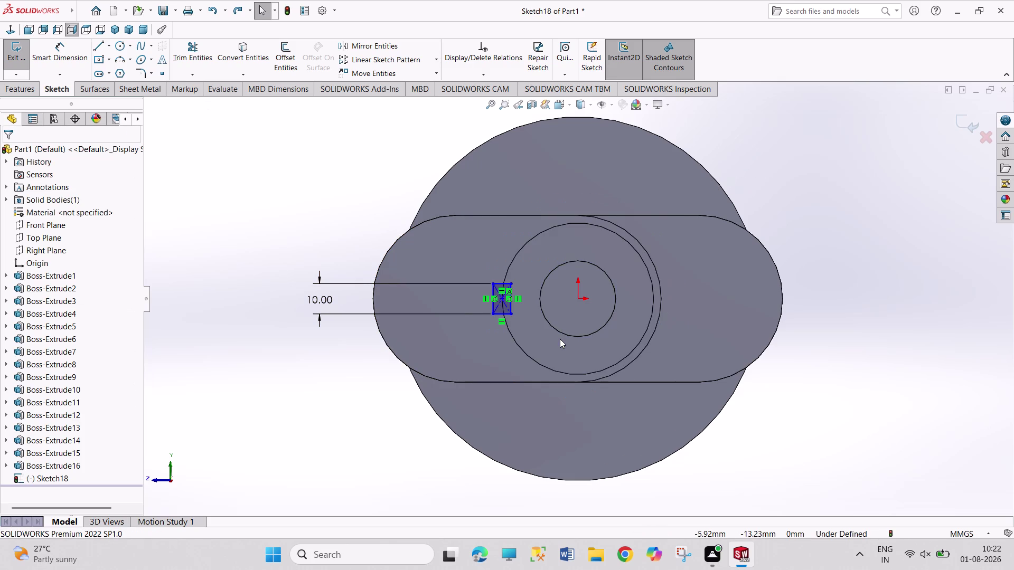
key(ctrl+z)
key(ctrl+z)
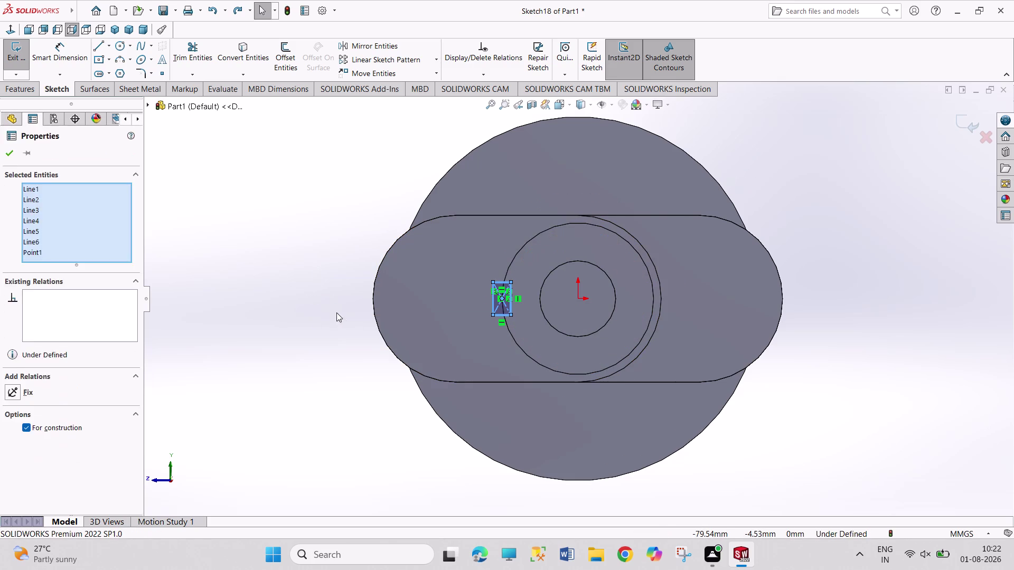
key(ctrl+z)
click(262, 253)
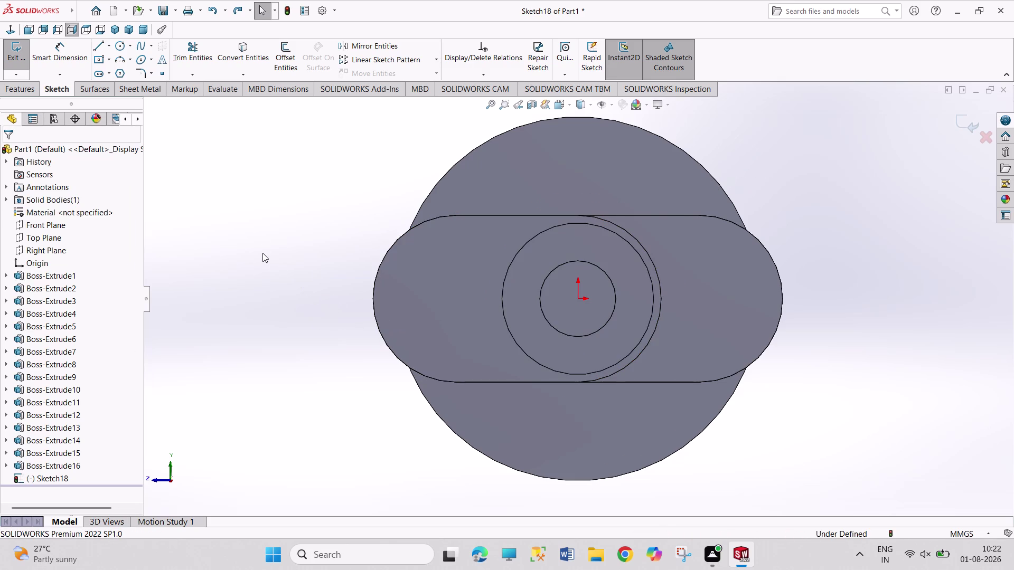
click(121, 44)
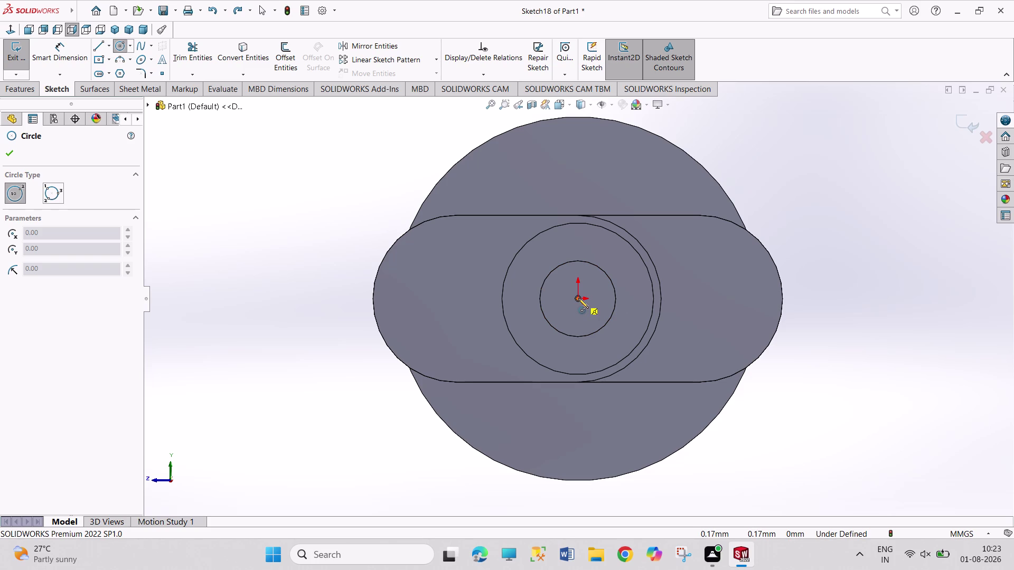
Draw an origin-centred circle and dimension its diameter as 22.5*2 (45 mm).
click(578, 299)
click(642, 382)
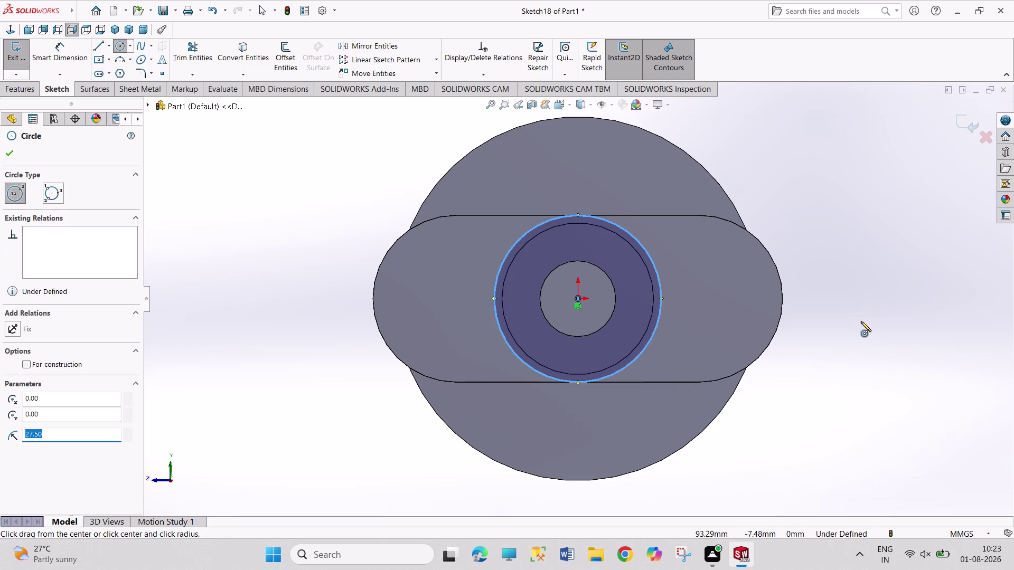
right_drag(860, 321, 850, 164)
click(634, 235)
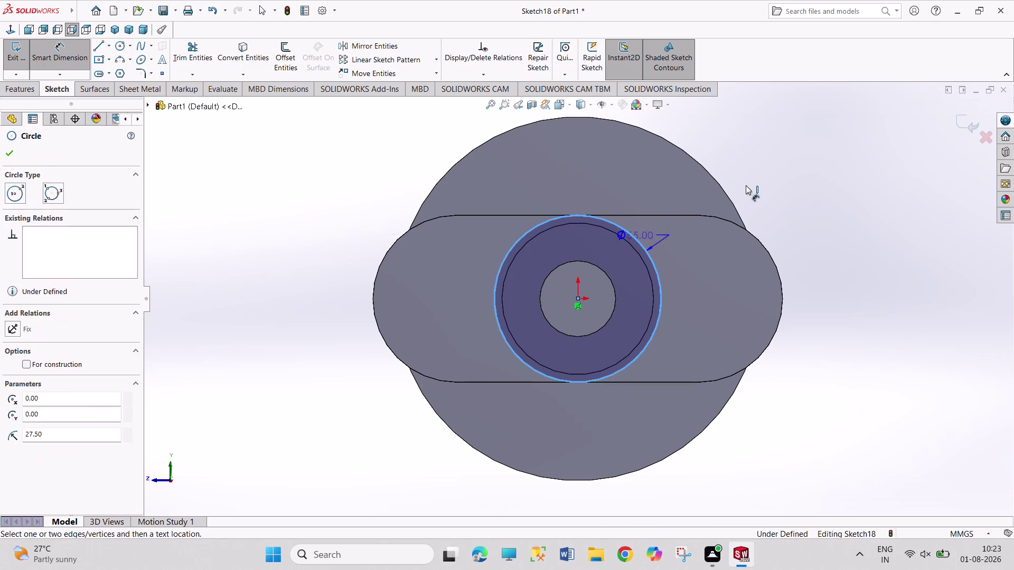
click(747, 185)
text(22.5)
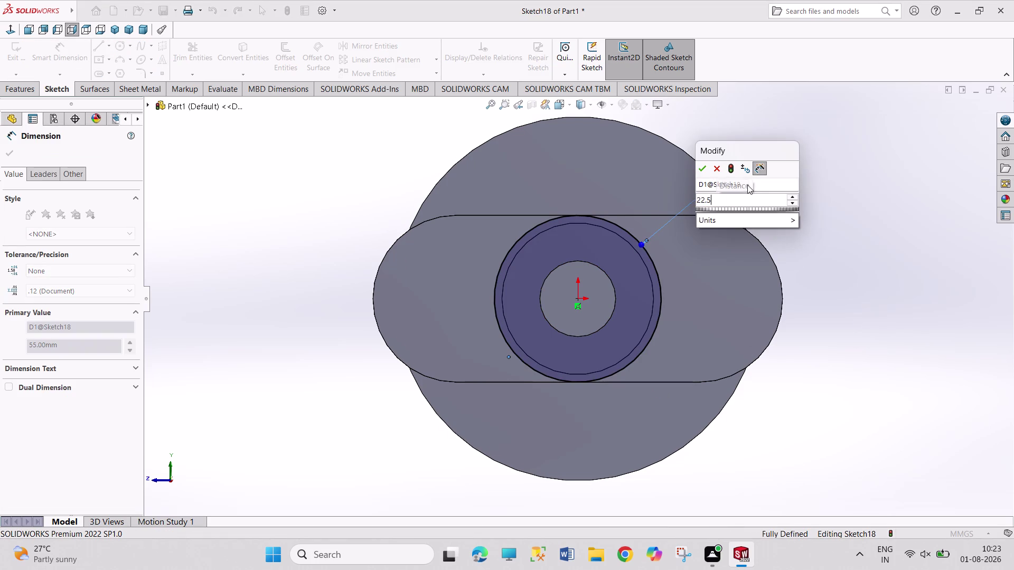
text(*2)
key(Return)
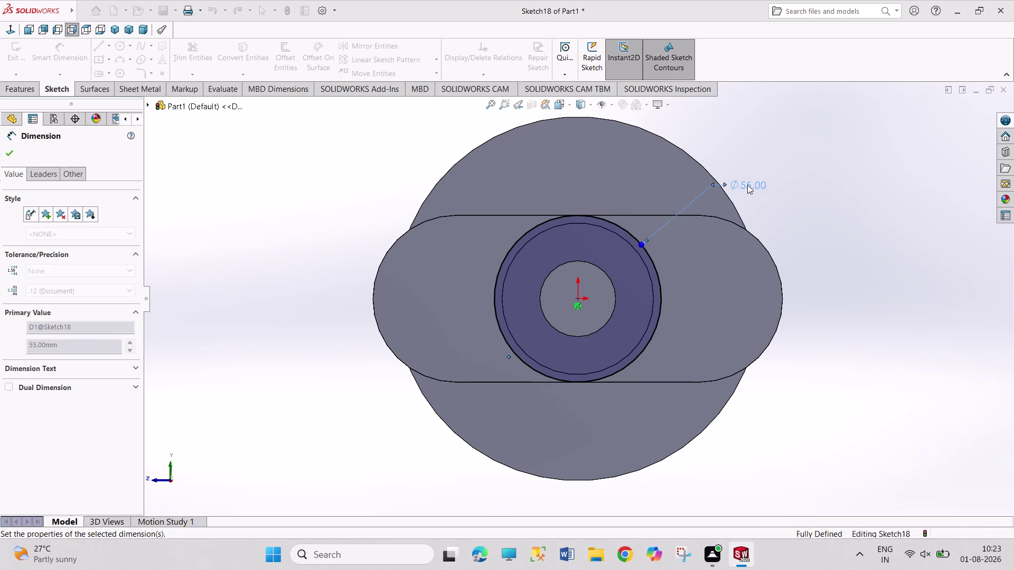
right_click(831, 266)
click(844, 296)
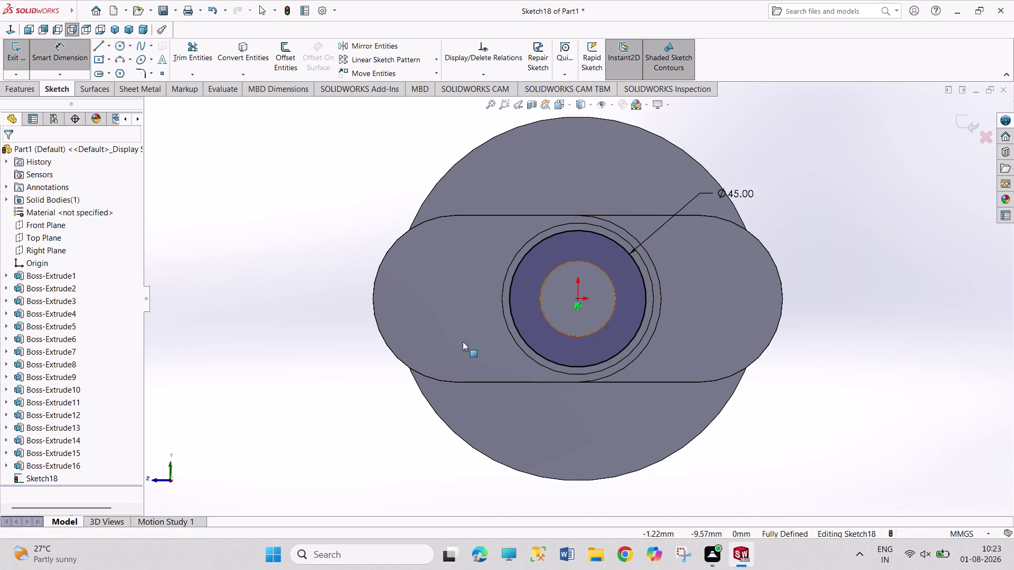
scroll(down, 3)
scroll(down, 3)
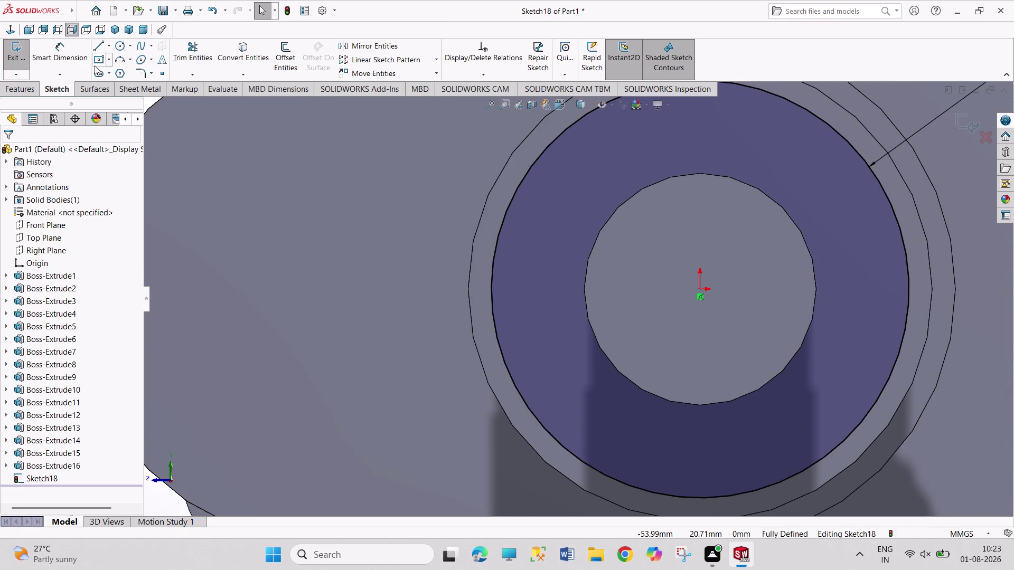
Draw a center rectangle straddling the circle's left edge.
click(102, 57)
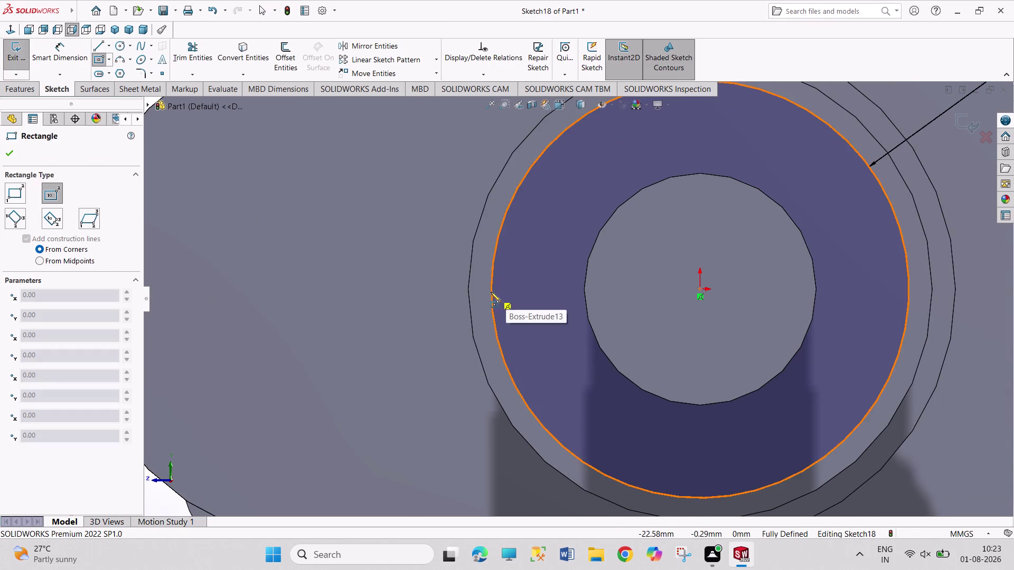
click(490, 291)
click(502, 310)
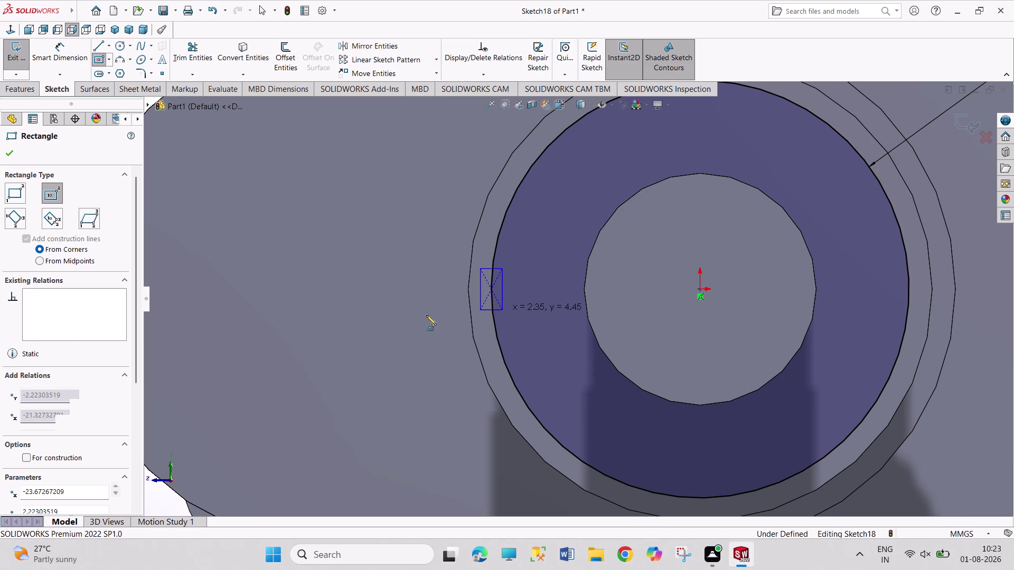
Dimension the rectangle's vertical side to 10 mm.
right_drag(406, 320, 414, 213)
click(490, 267)
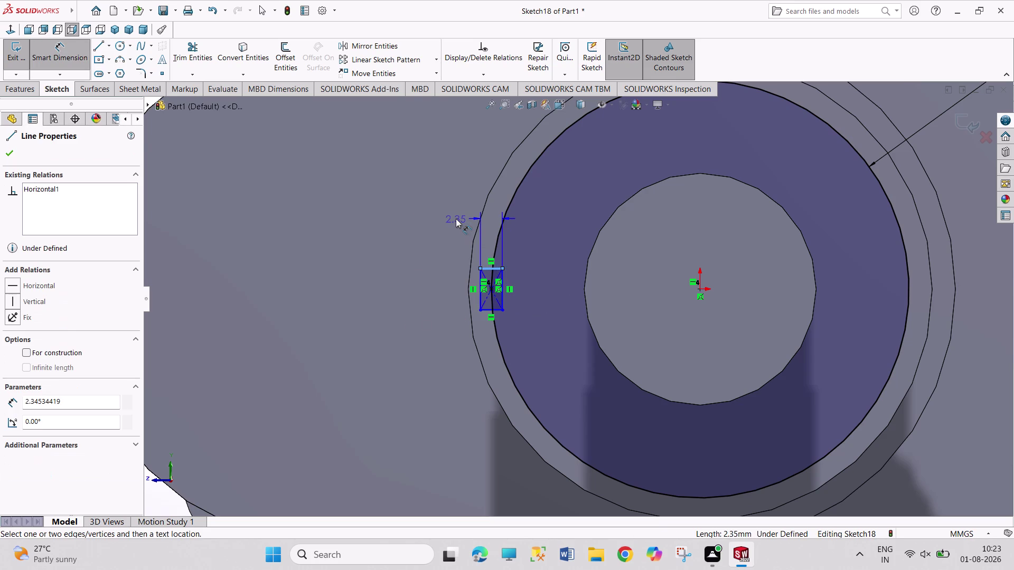
key(Escape)
key(Escape)
right_drag(443, 260, 457, 146)
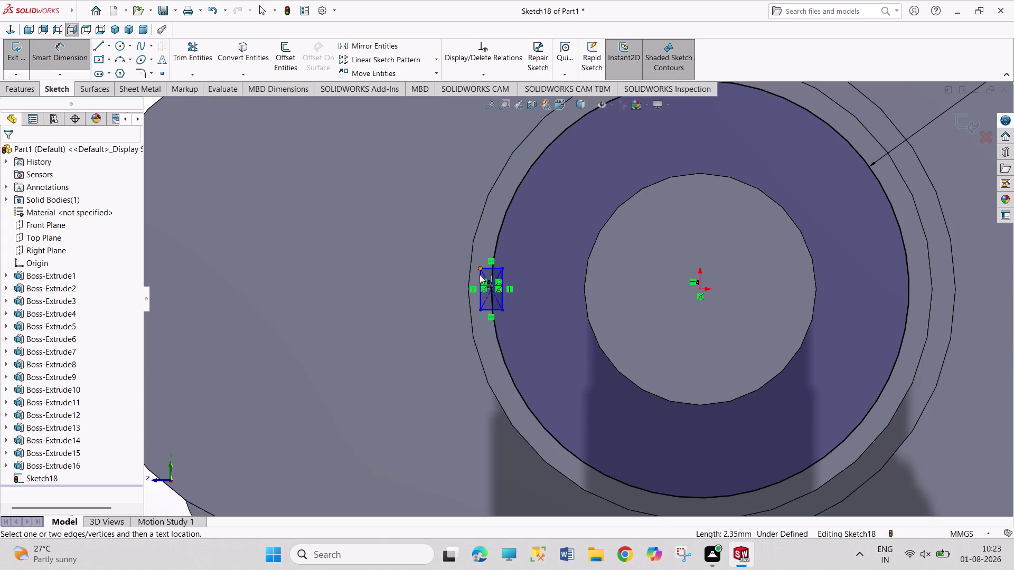
drag(477, 294, 470, 294)
click(419, 284)
text(1)
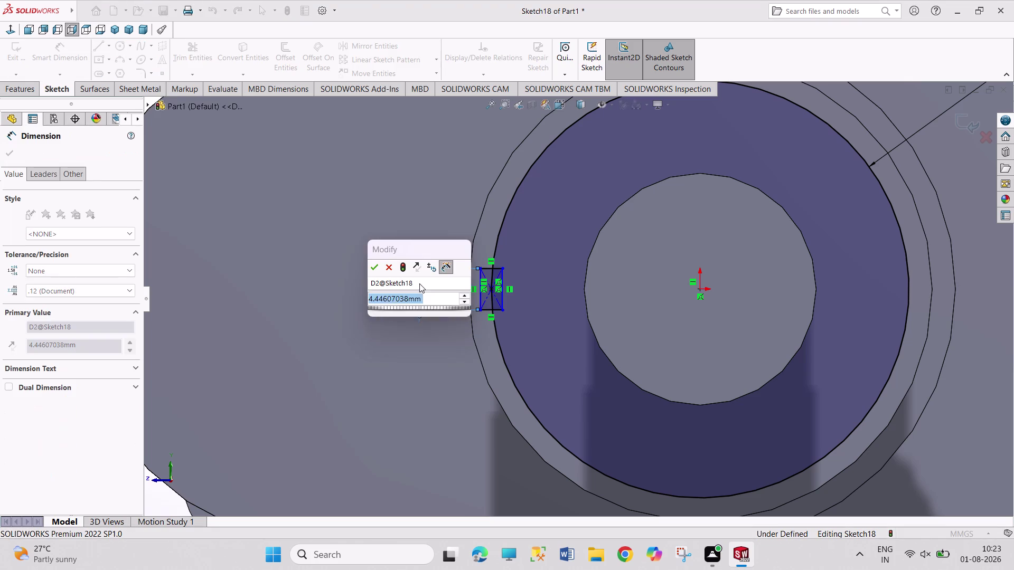
text(0)
key(Return)
right_click(392, 328)
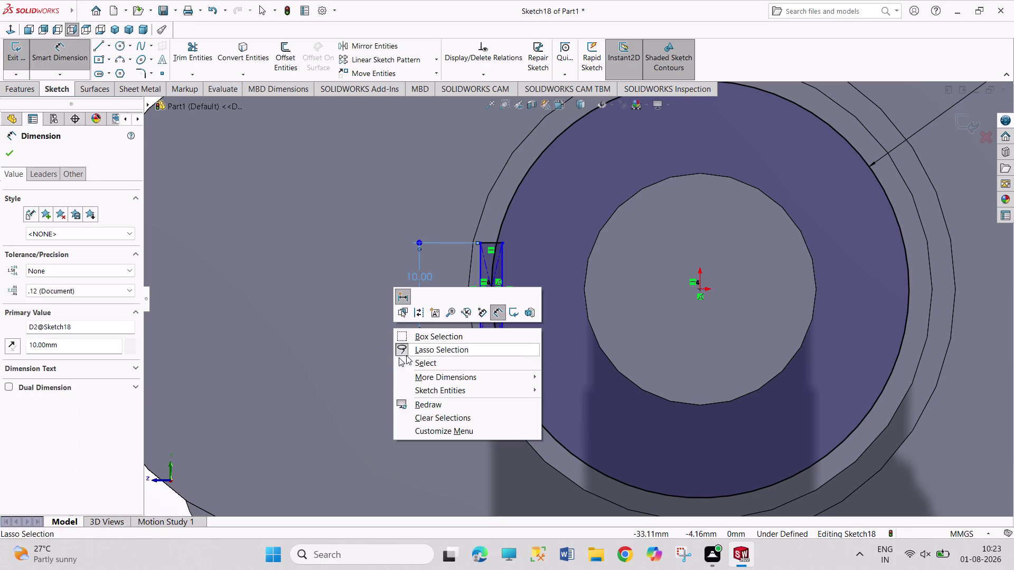
click(406, 359)
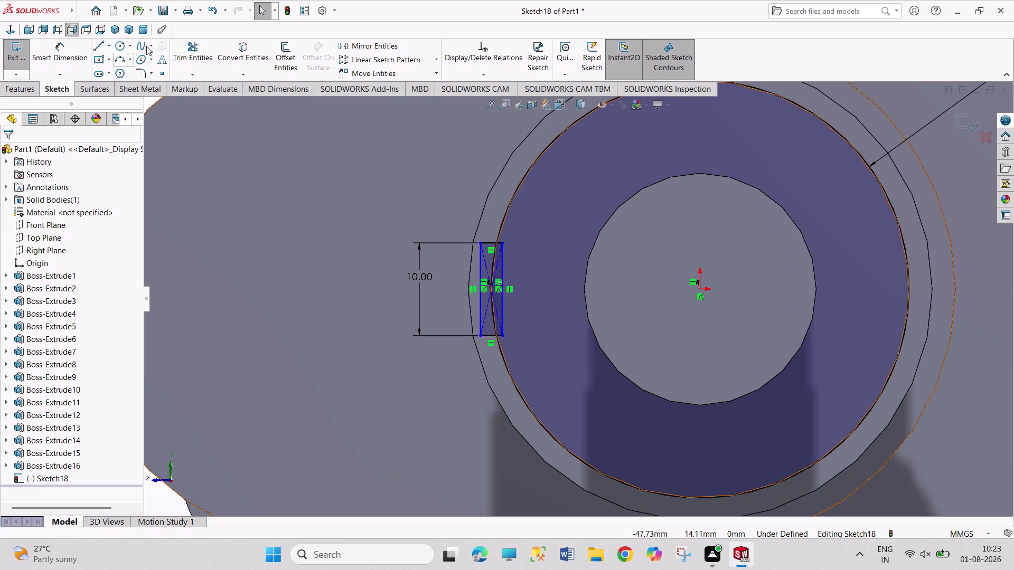
click(199, 51)
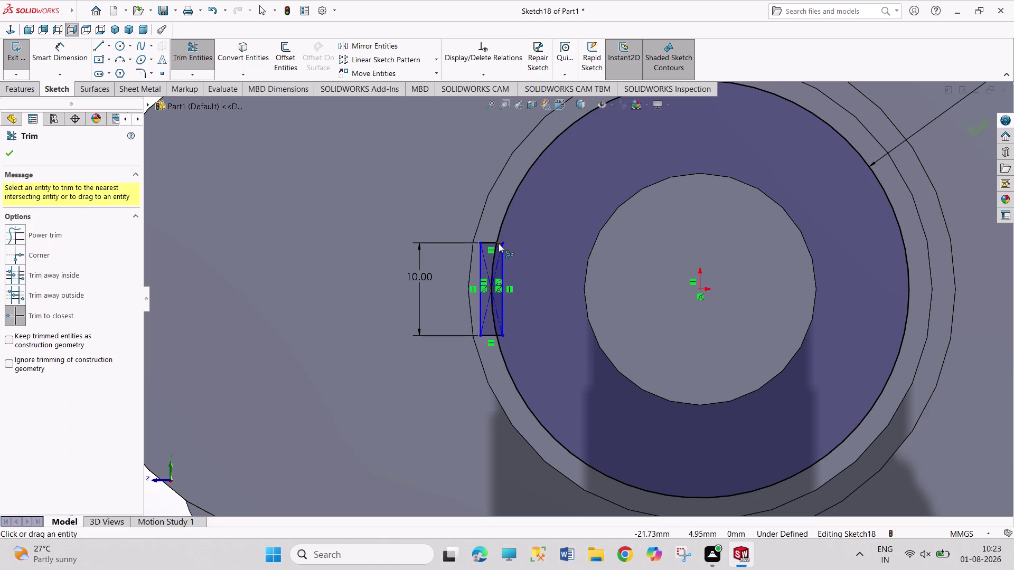
Trim the rectangle's right-edge segments and the circle outside the rectangle.
click(498, 243)
click(500, 336)
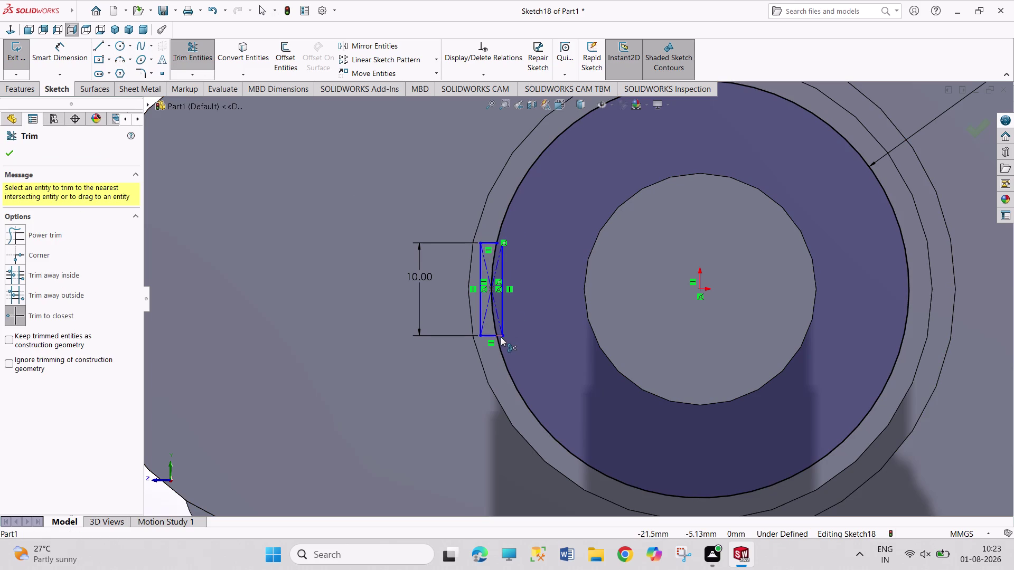
click(502, 318)
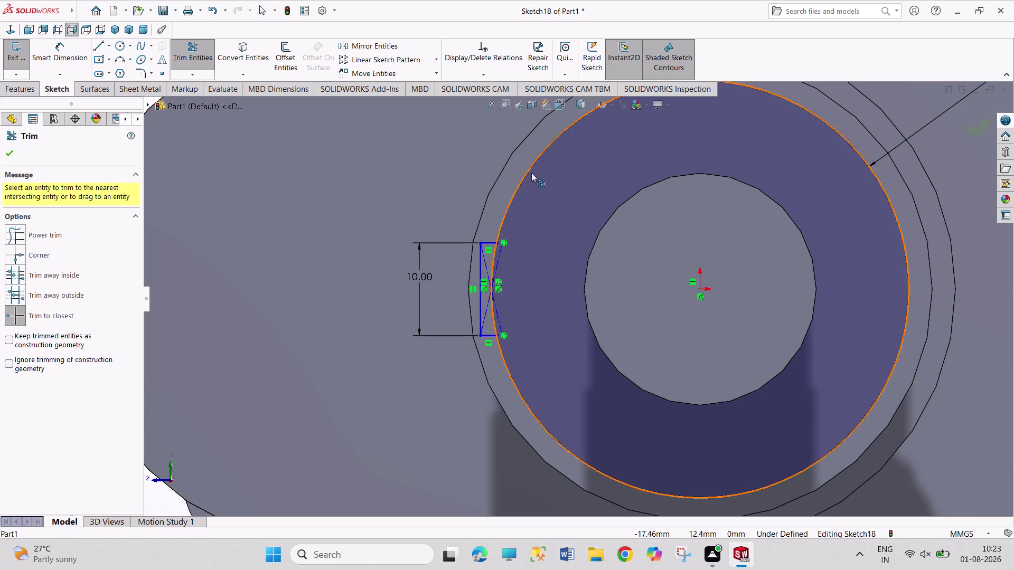
click(531, 173)
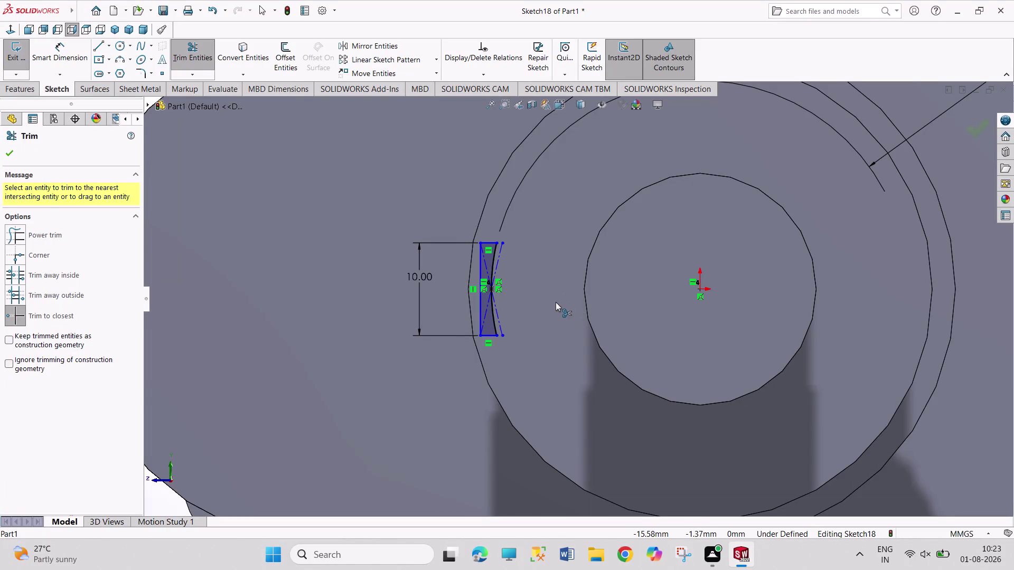
Preview the arc's R22.50 radius and drop that redundant dimension.
right_drag(548, 291, 565, 188)
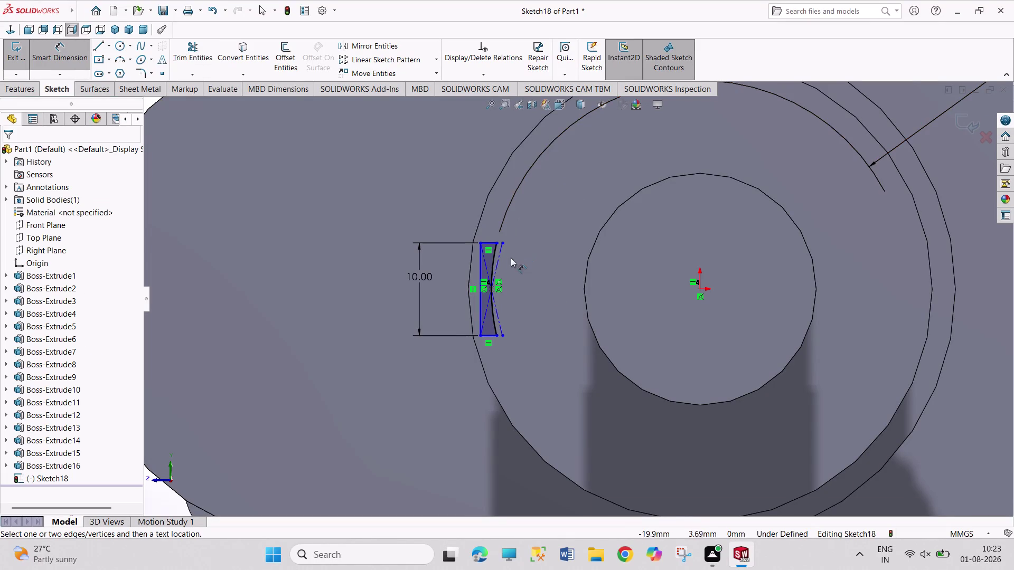
click(490, 264)
click(423, 203)
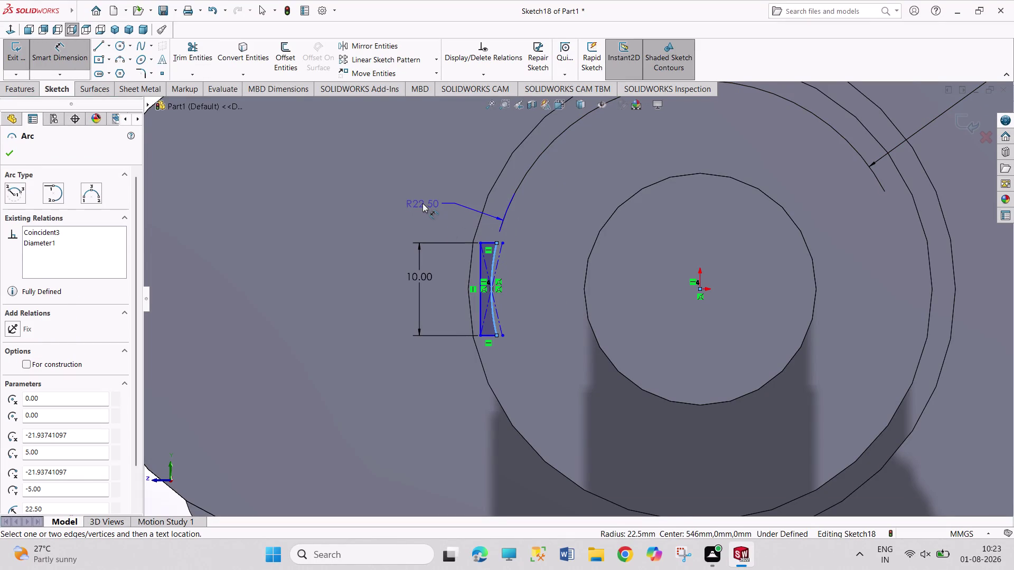
click(601, 214)
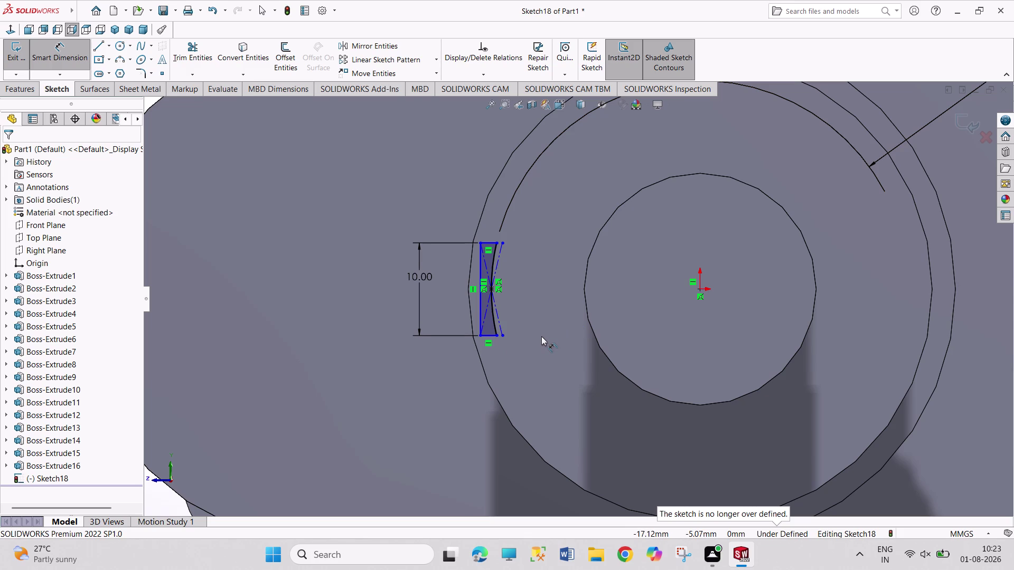
scroll(up, 3)
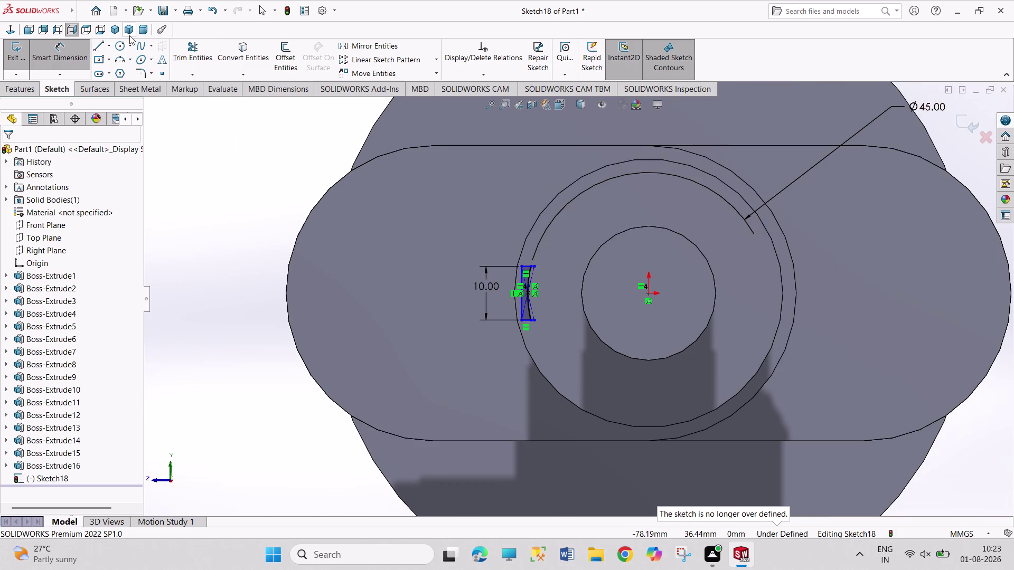
click(114, 31)
scroll(down, 3)
scroll(down, 3)
scroll(down, 3)
scroll(down, 3)
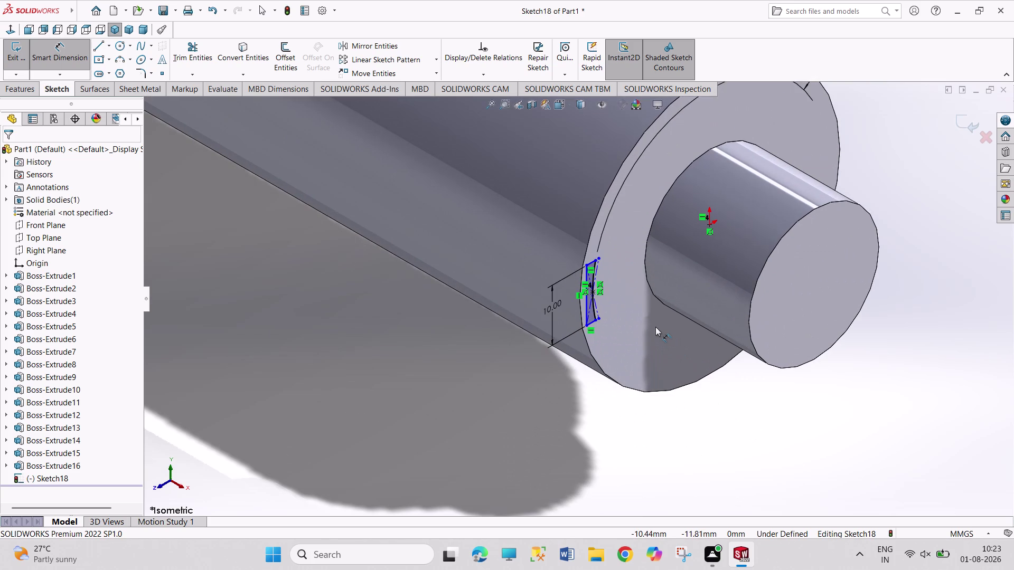
scroll(up, 3)
scroll(up, 3)
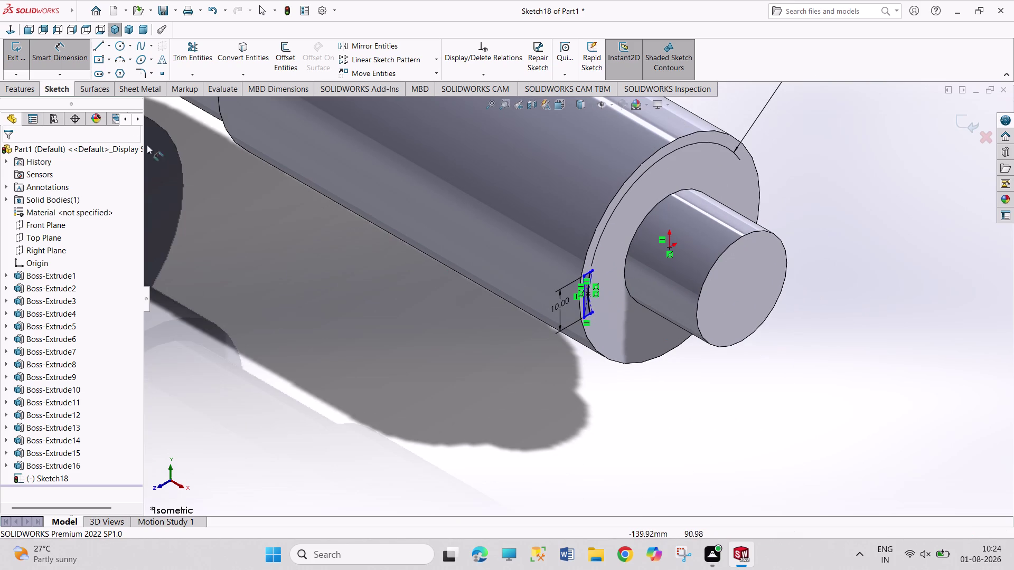
click(24, 54)
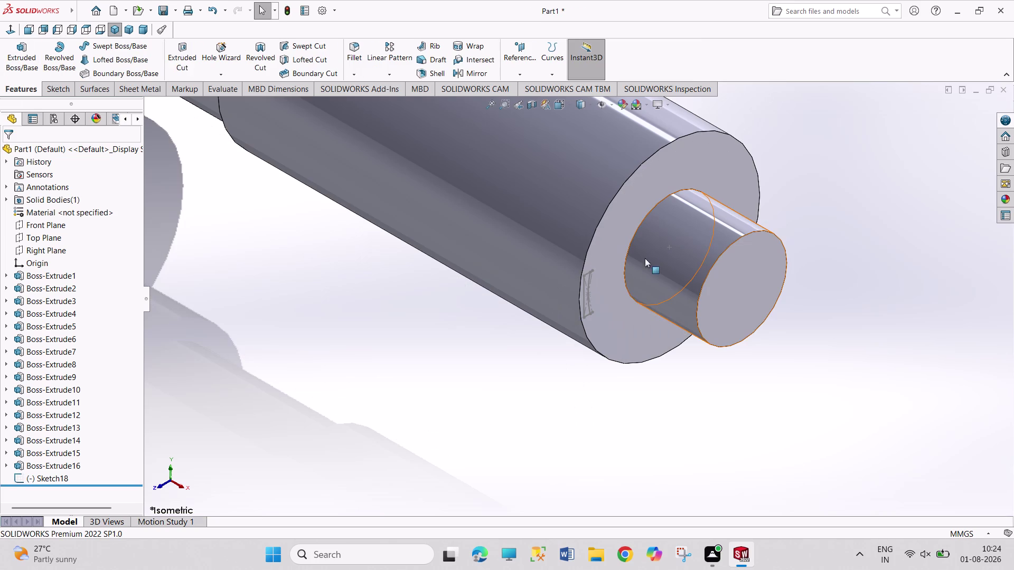
double_click(583, 297)
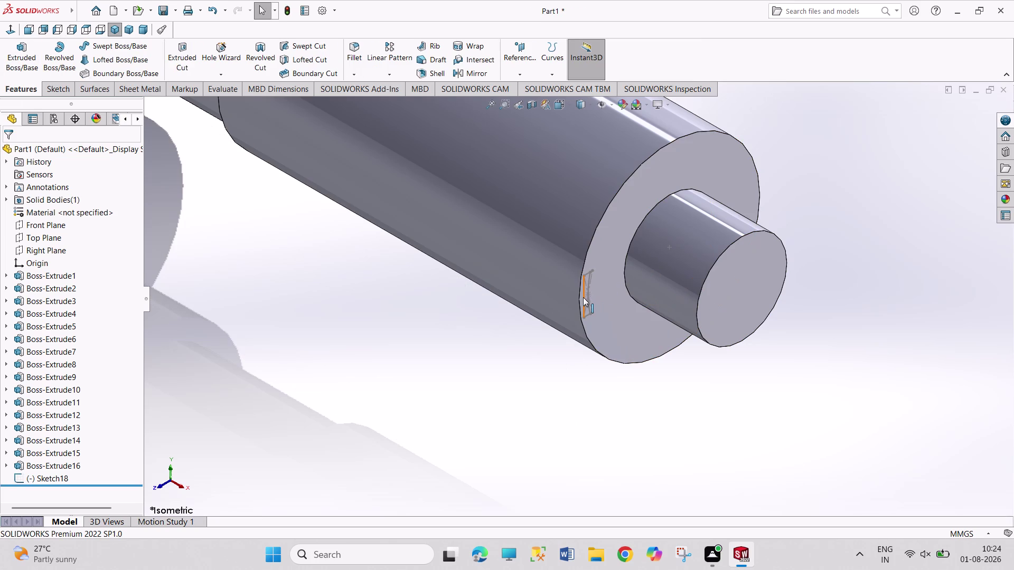
scroll(down, 3)
scroll(down, 3)
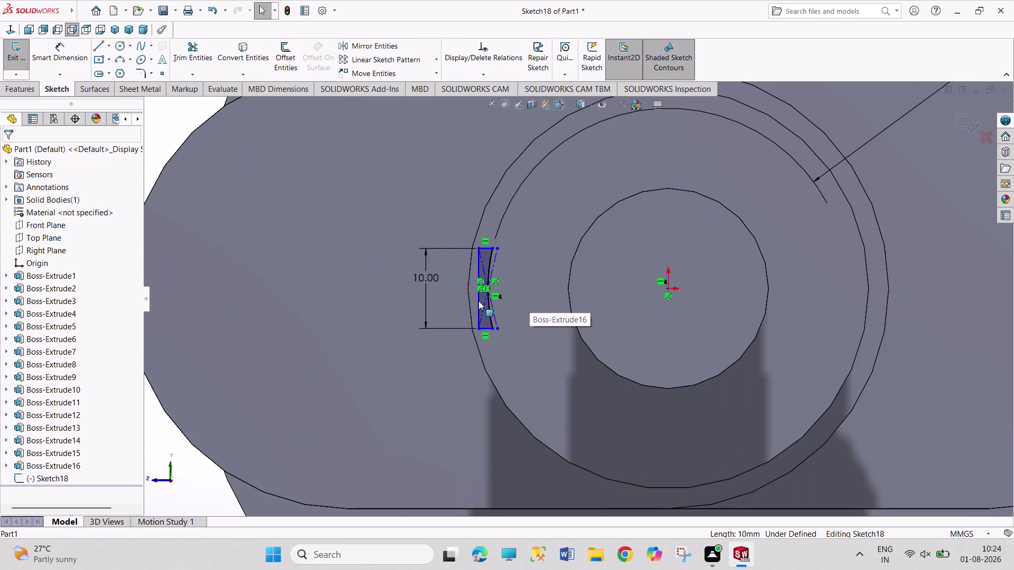
Zoom in and box-select the slot profile's edges in Sketch18.
scroll(down, 3)
drag(504, 296, 503, 295)
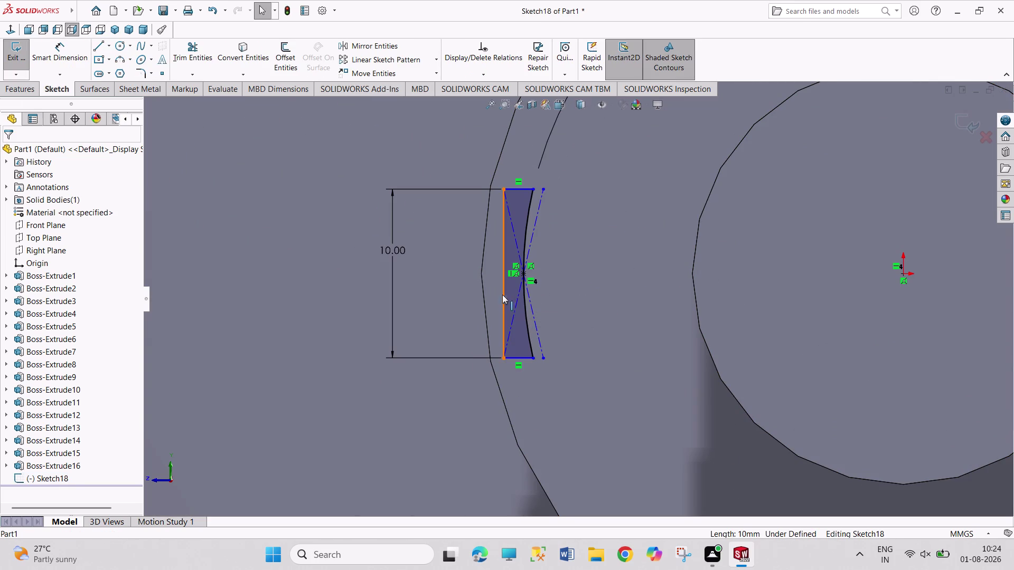
drag(503, 295, 483, 292)
Undo the slot profile changes, leaving only the 45 mm circle, and view isometrically.
key(ctrl+z)
key(ctrl+z)
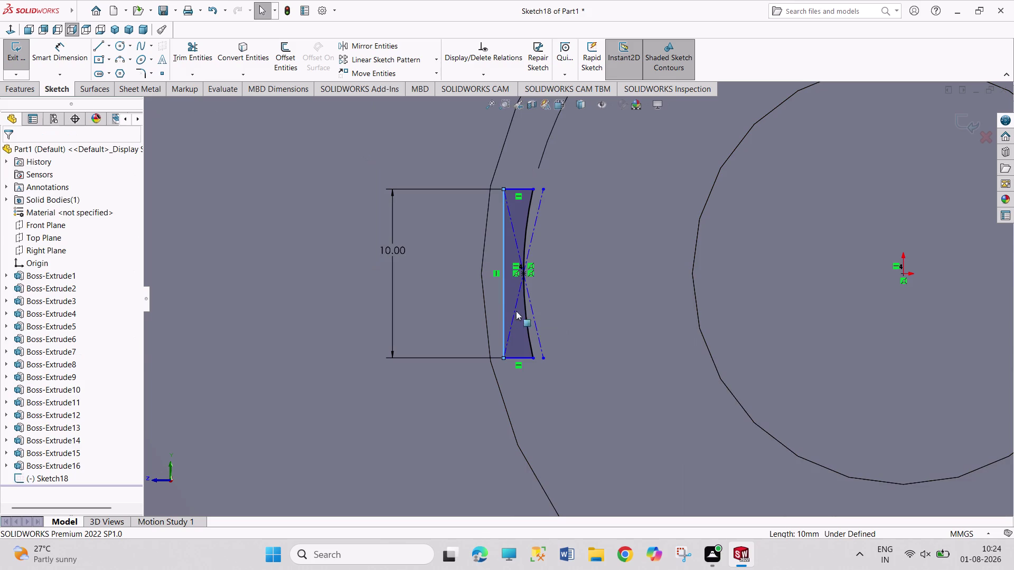
key(ctrl+z)
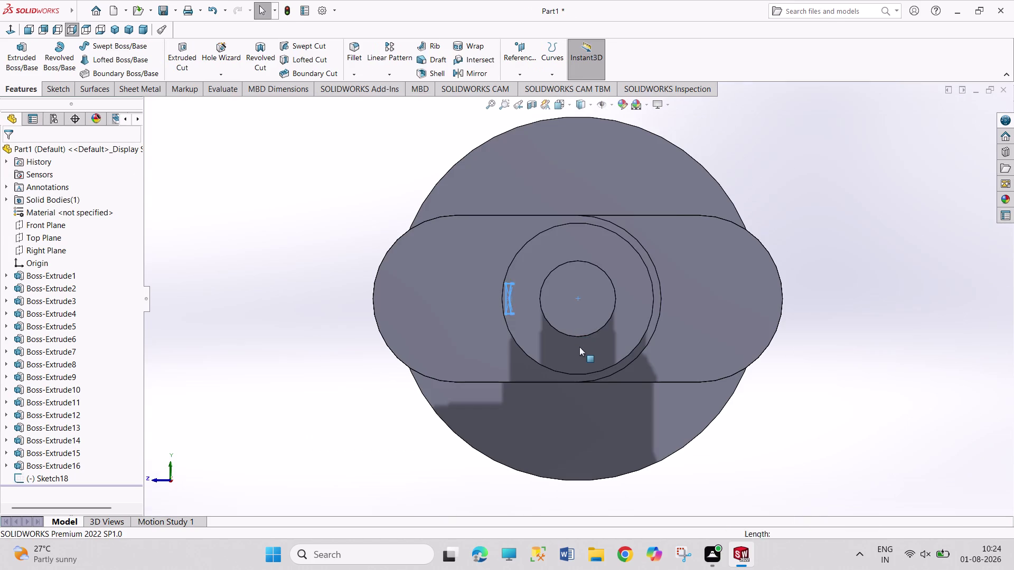
key(ctrl+z)
key(ctrl+z)
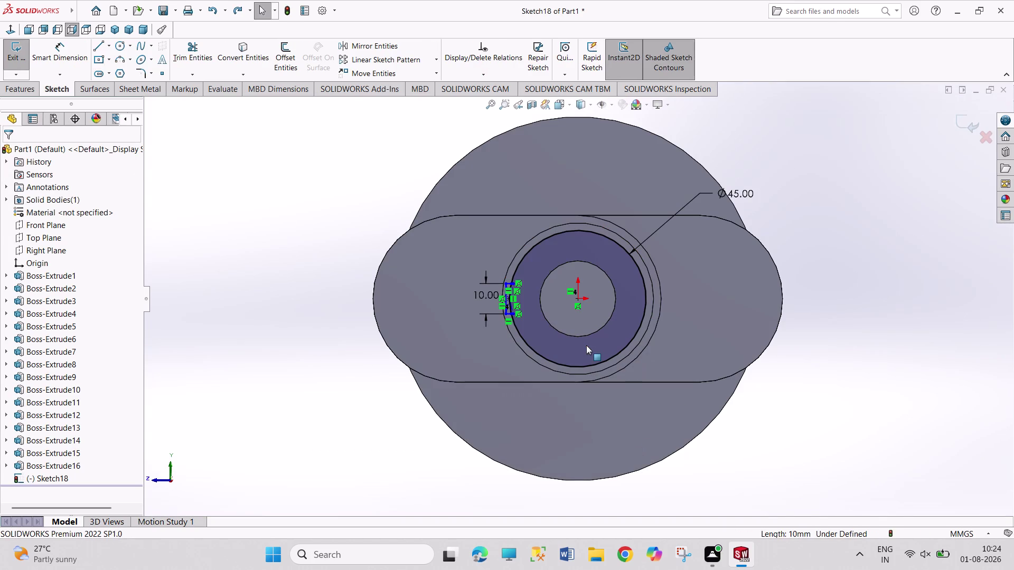
key(ctrl+z)
key(ctrl+z)
key(ctrl+z)
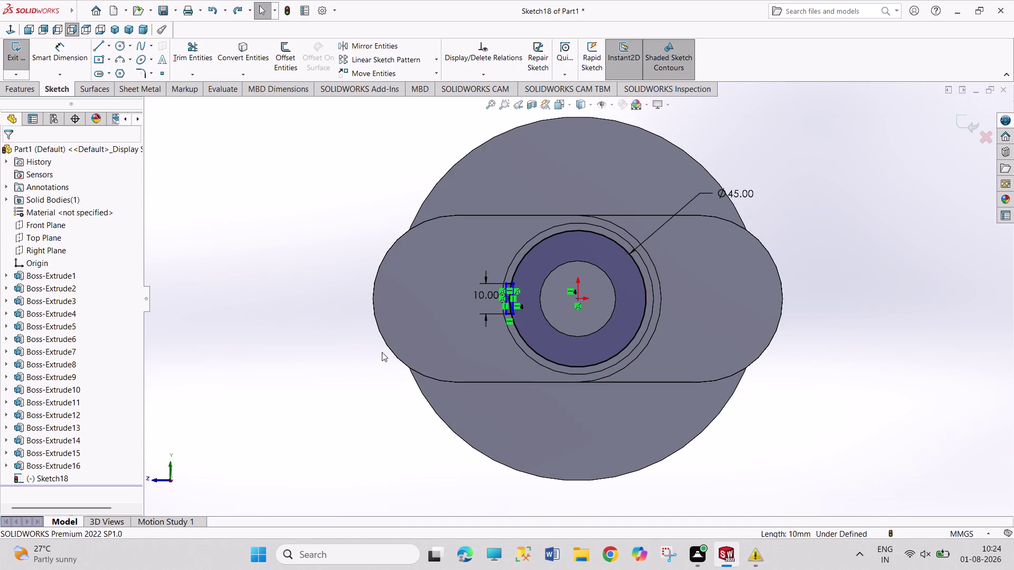
key(ctrl+z)
key(ctrl+z)
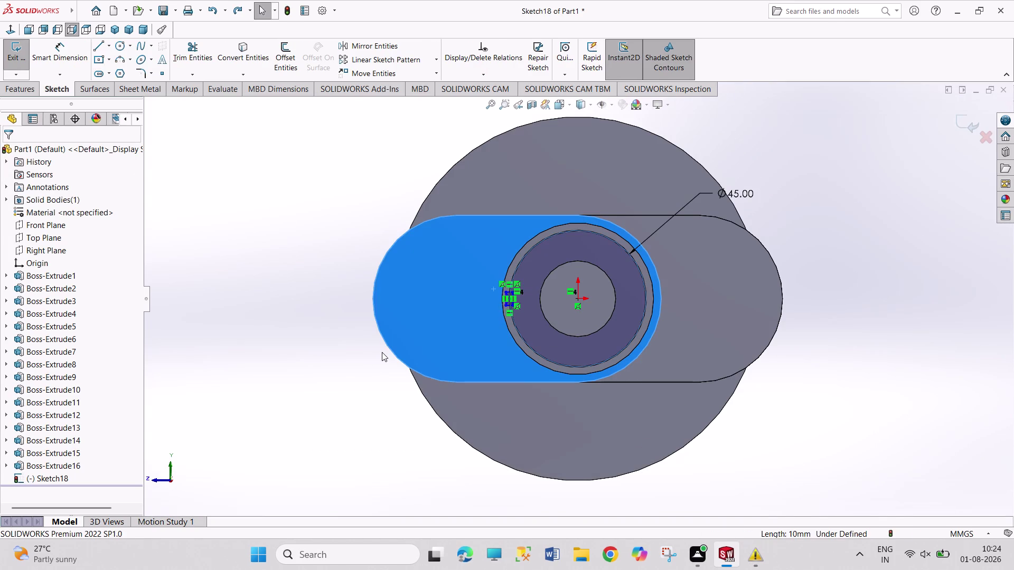
key(ctrl+z)
click(340, 330)
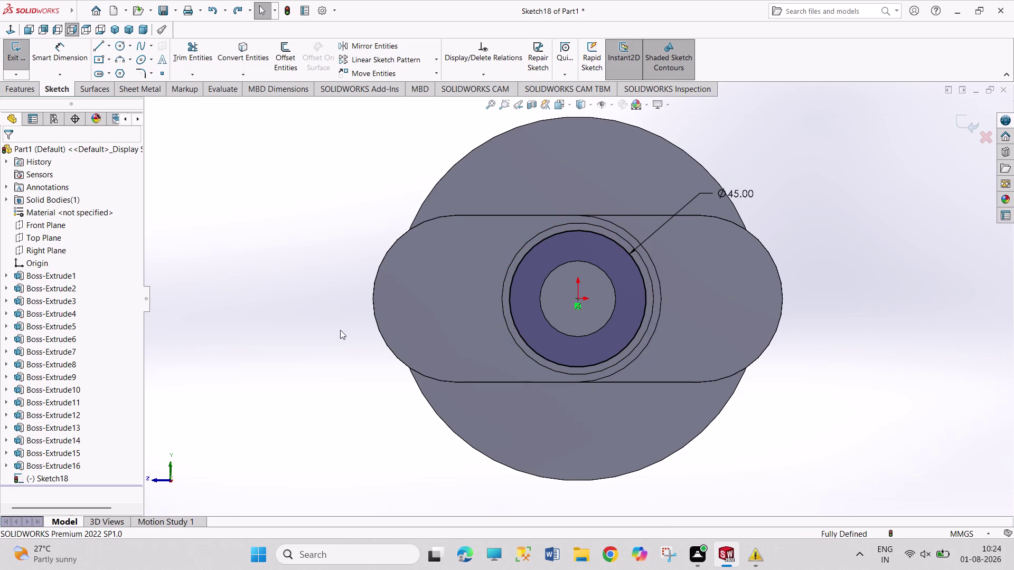
click(114, 28)
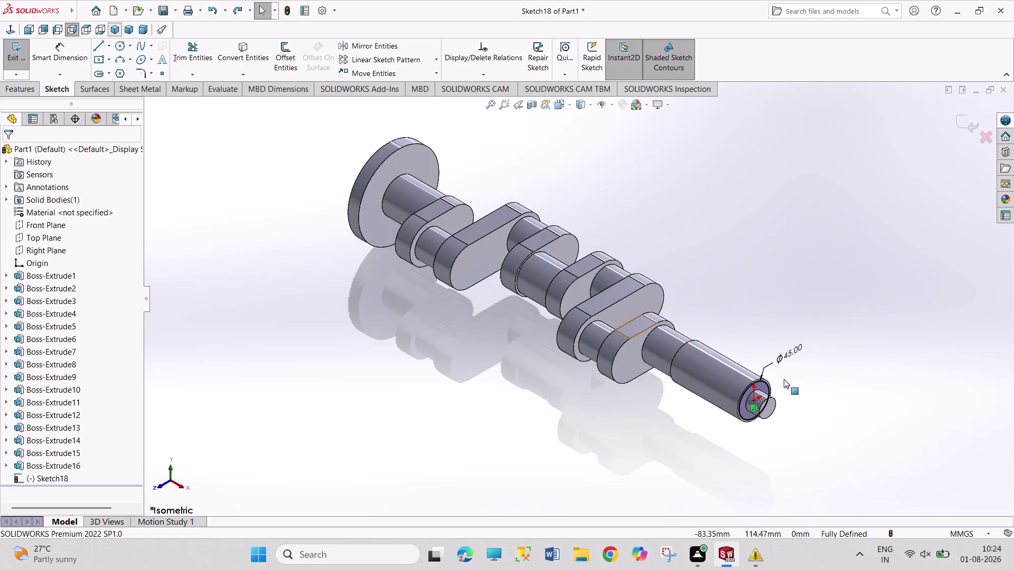
Delete the circle's Ø45 dimension.
click(876, 421)
scroll(down, 3)
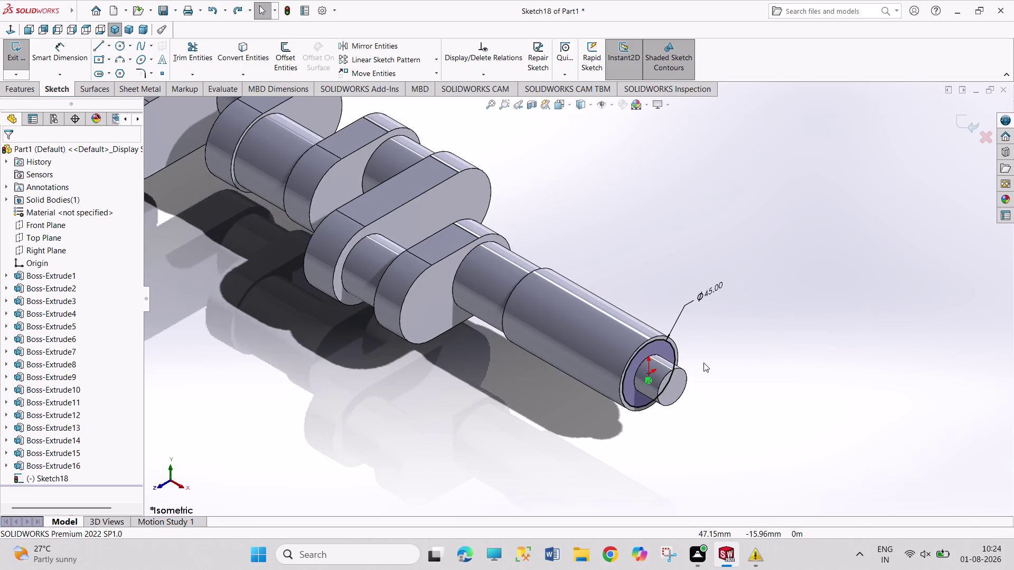
scroll(down, 3)
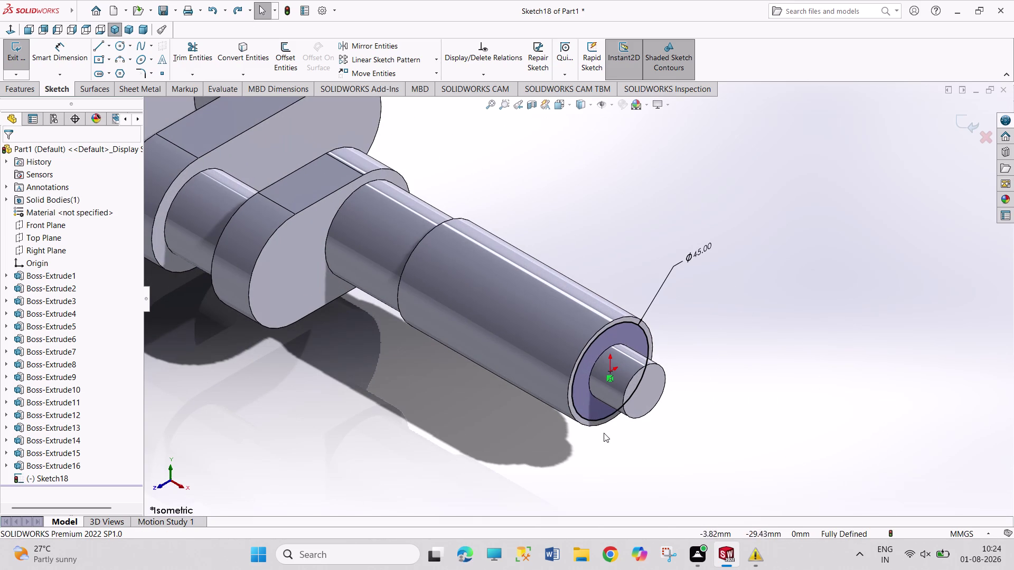
click(596, 422)
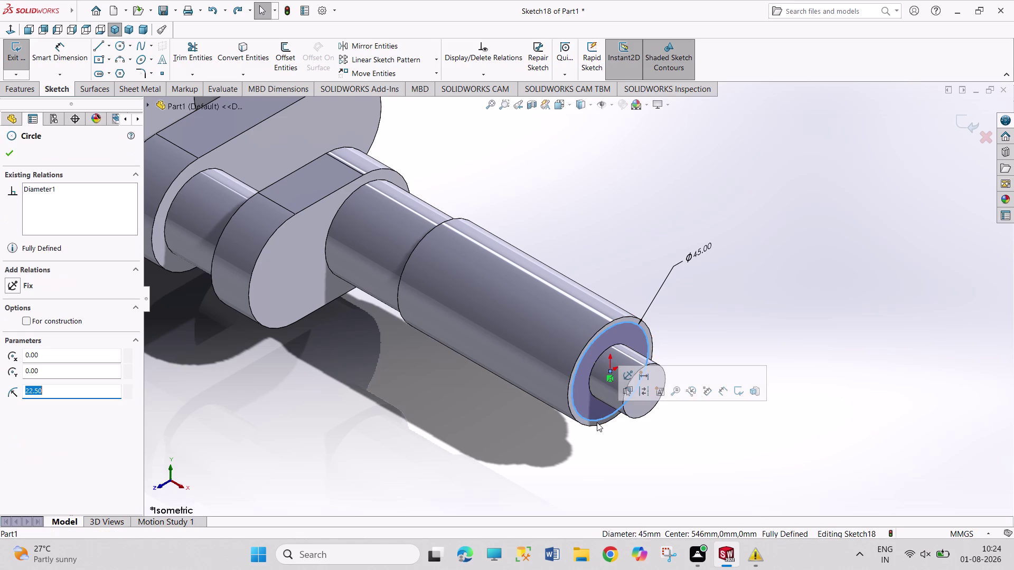
right_click(703, 249)
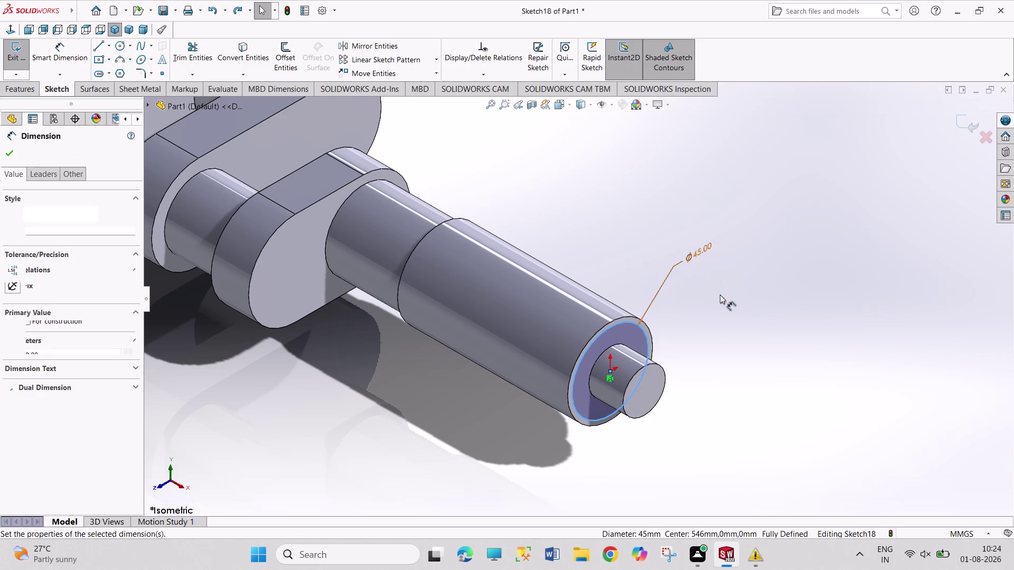
click(743, 388)
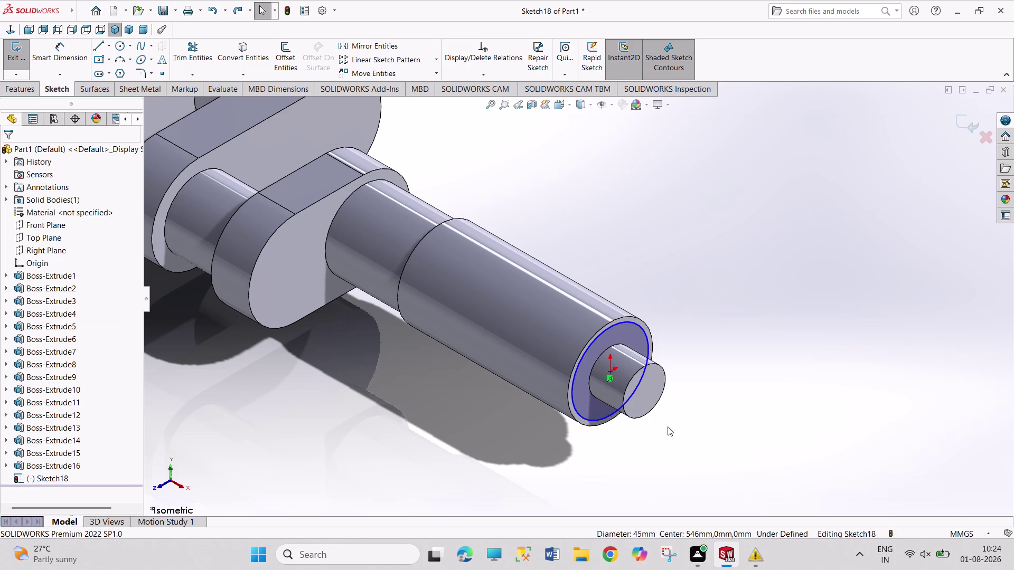
Delete the 45 mm circle, exit the empty Sketch18 and select the shaft end face.
click(772, 373)
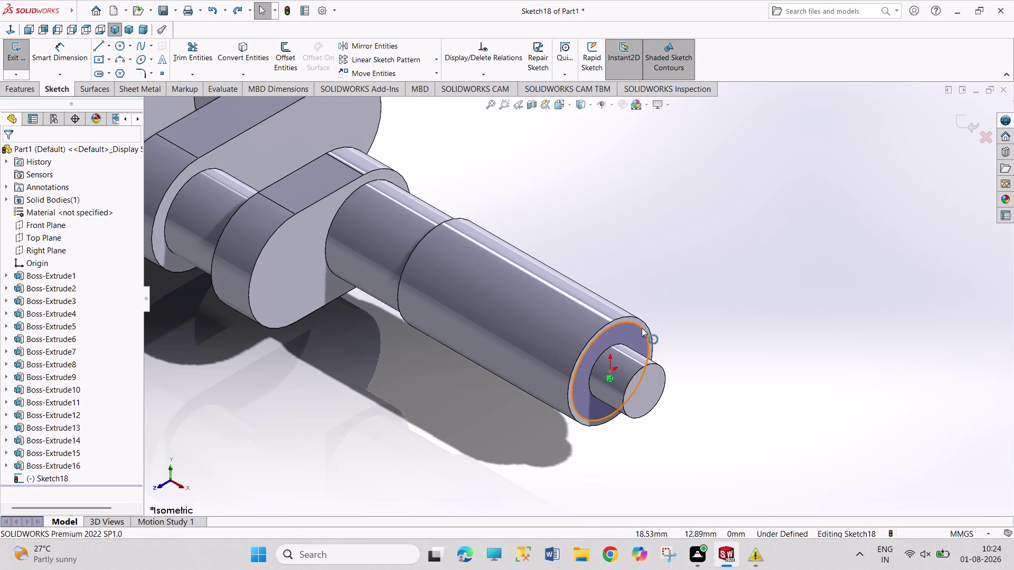
right_click(641, 328)
click(704, 479)
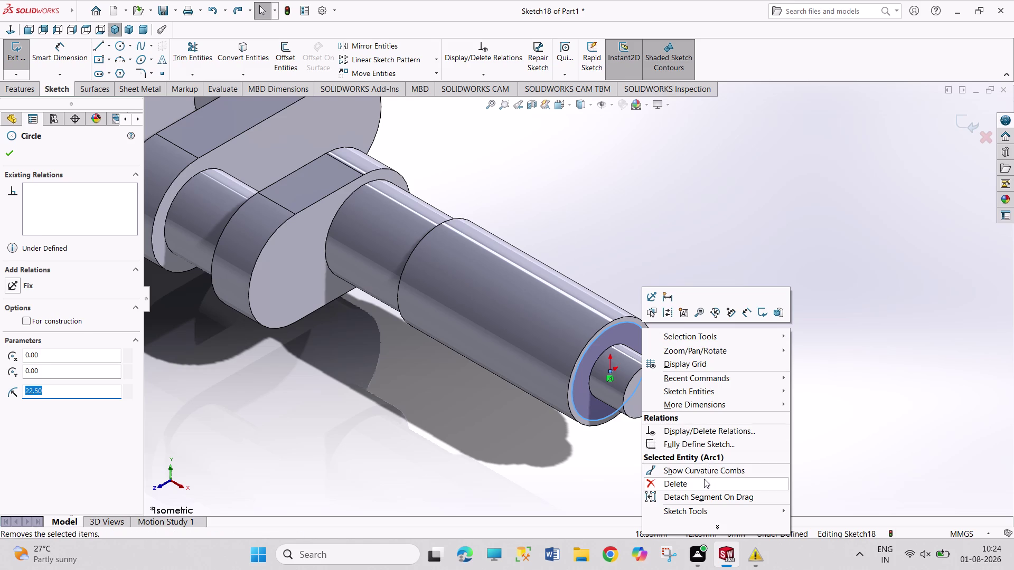
right_click(587, 412)
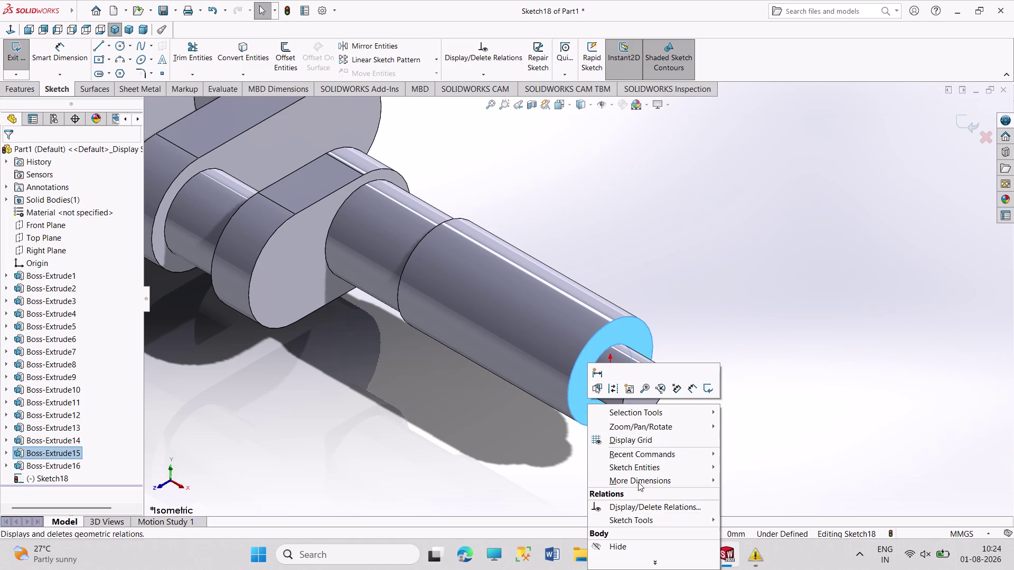
double_click(783, 305)
click(783, 305)
drag(783, 305, 750, 263)
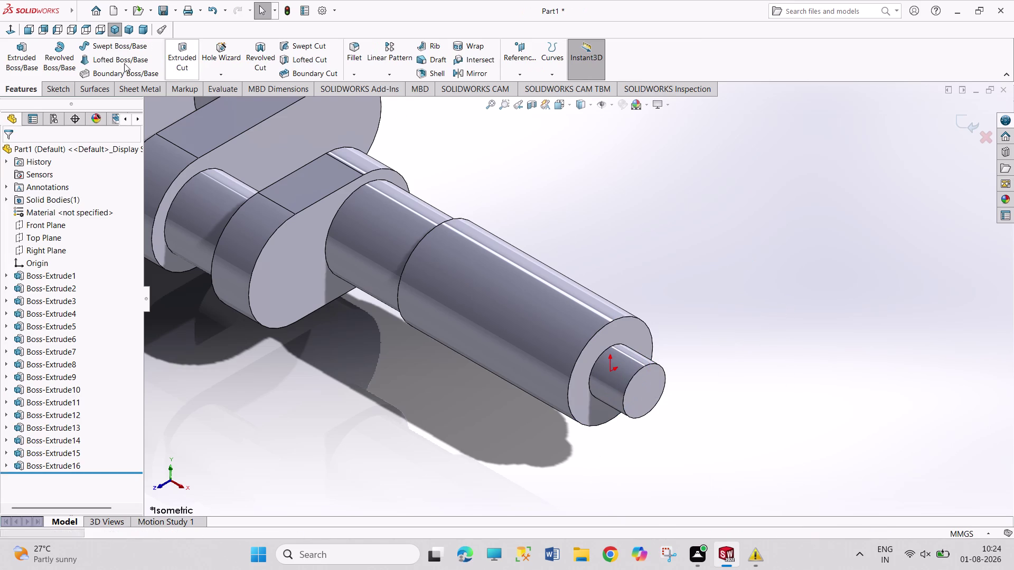
click(581, 398)
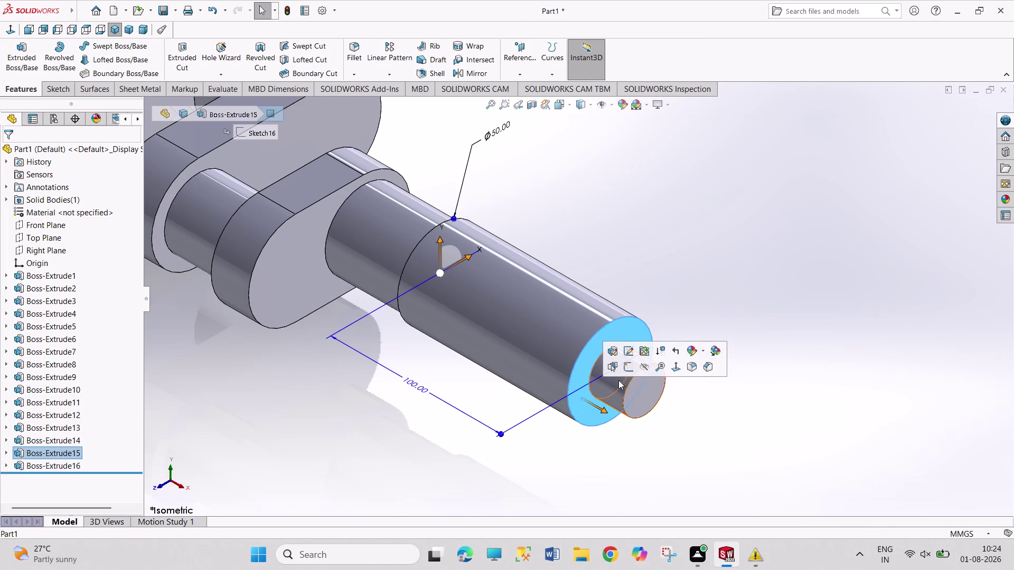
Start a sketch on the end face and draw a small corner rectangle.
click(625, 371)
scroll(down, 3)
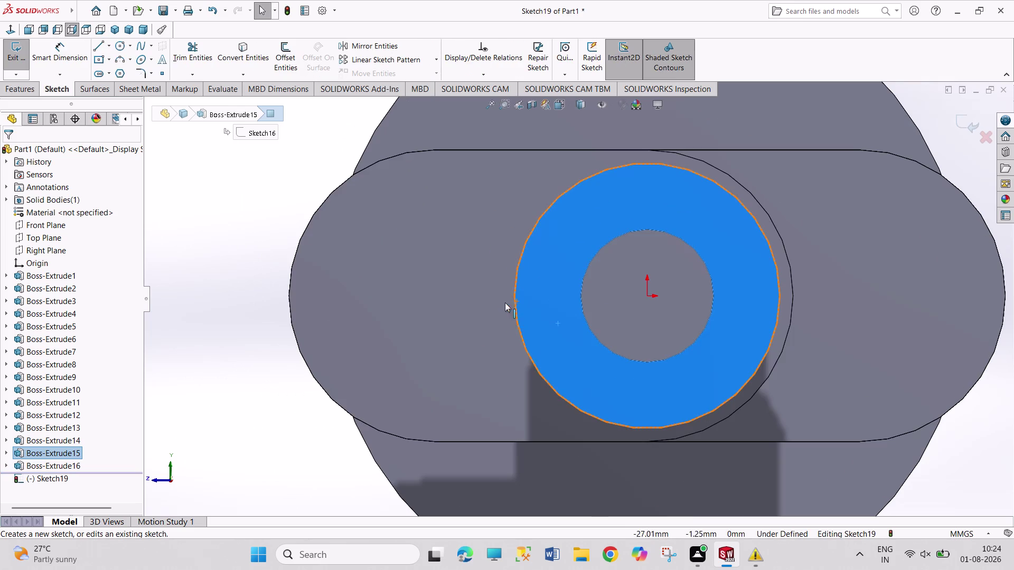
click(98, 59)
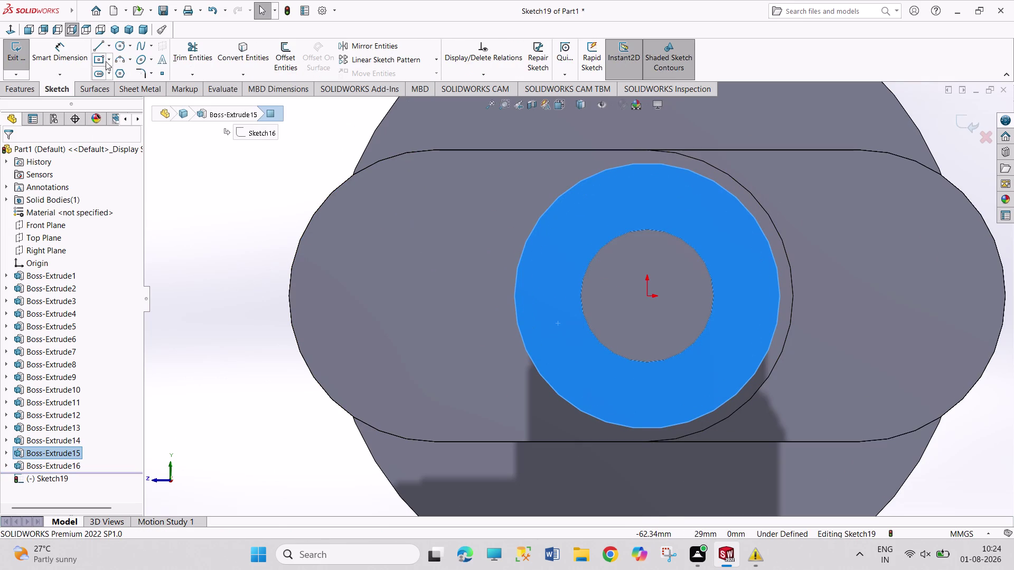
click(99, 57)
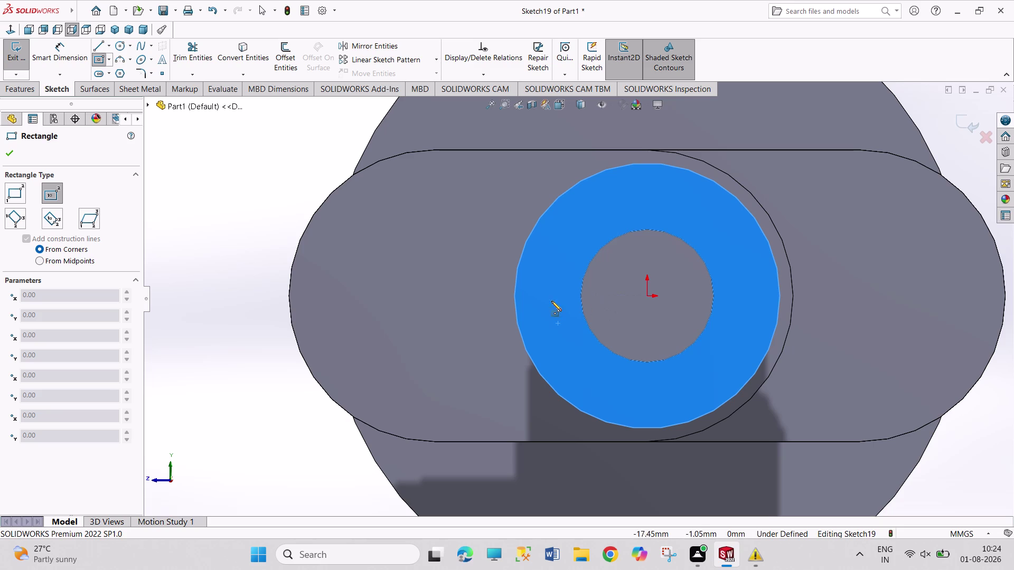
click(513, 296)
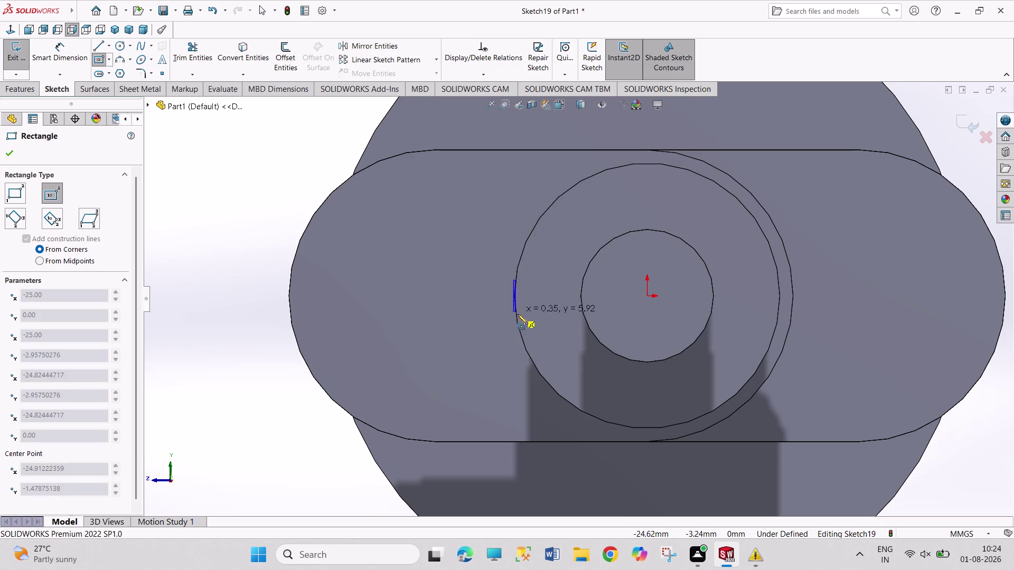
click(527, 323)
Dimension the rectangle's left edge to 10 mm.
right_drag(222, 202, 208, 120)
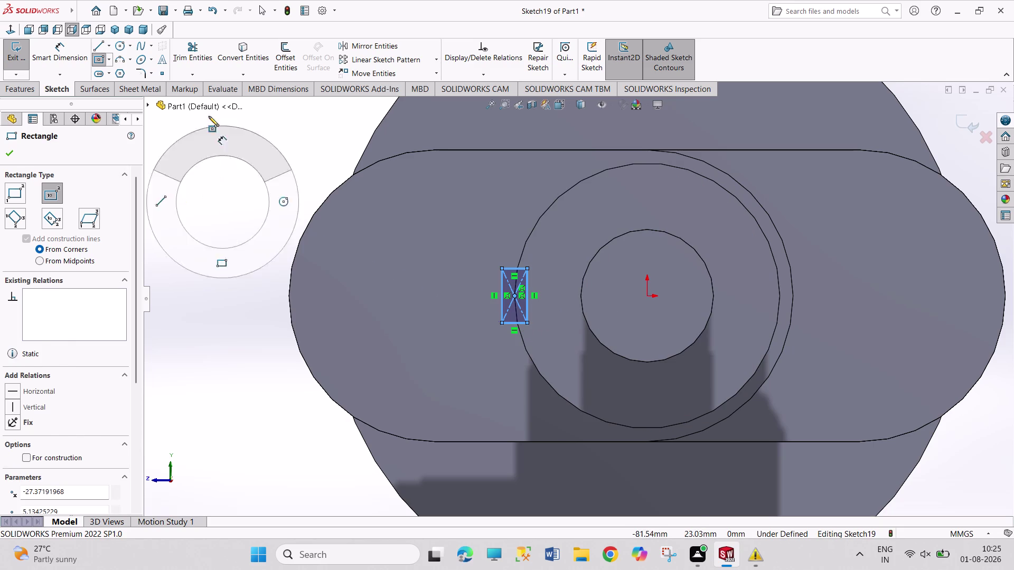
right_drag(208, 119, 211, 110)
click(499, 308)
click(434, 293)
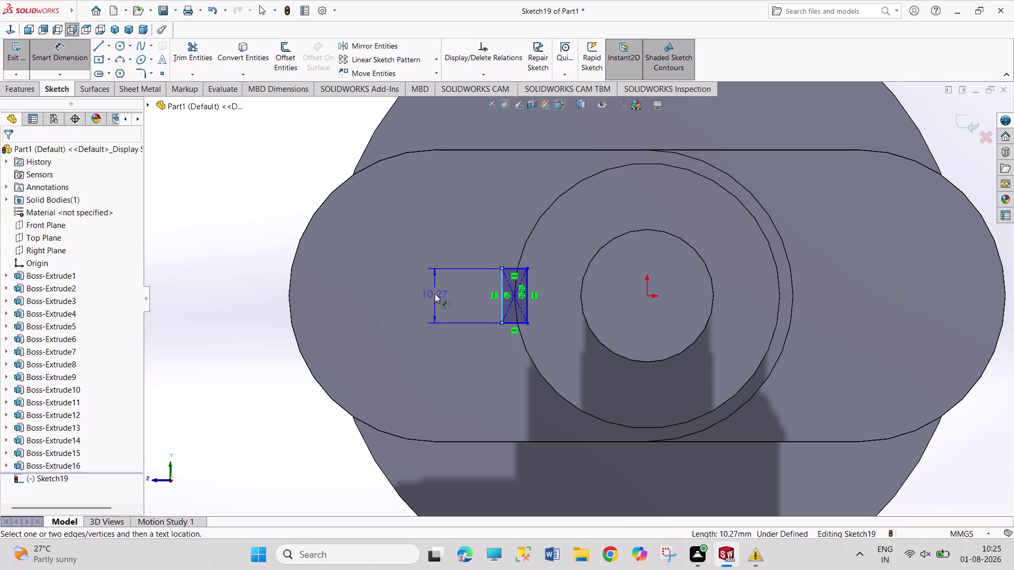
text(10)
key(Return)
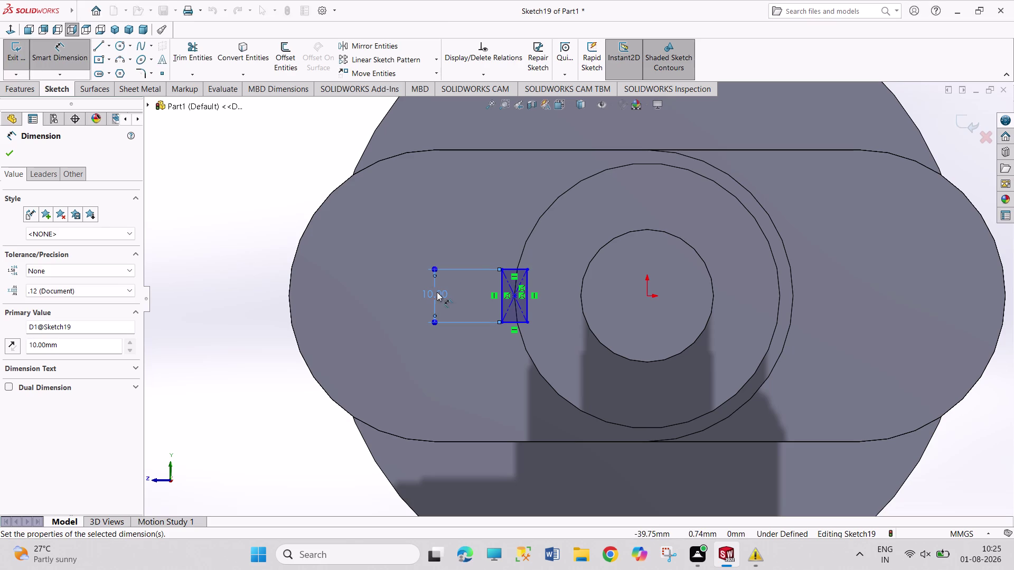
right_click(287, 156)
click(315, 189)
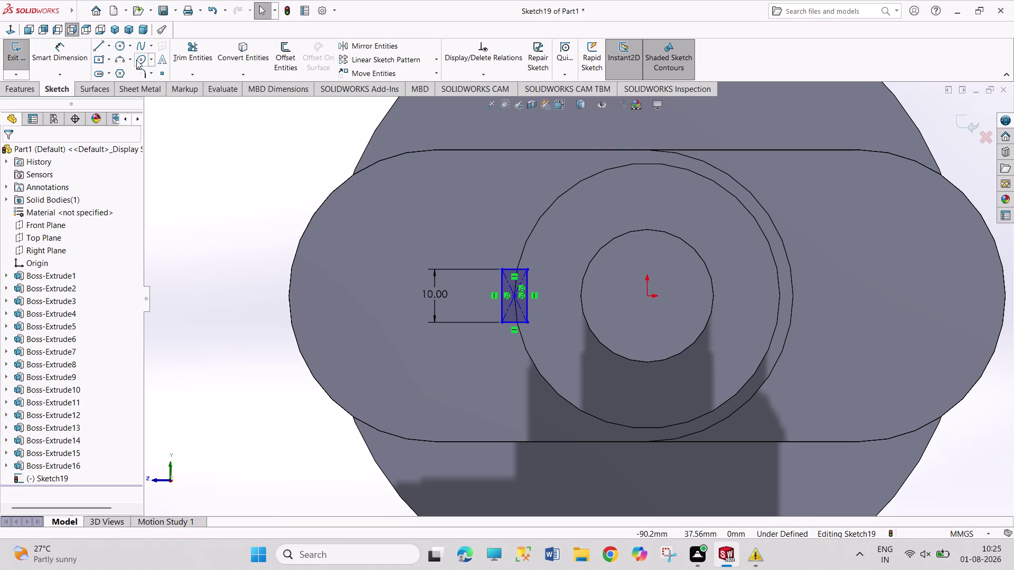
click(121, 44)
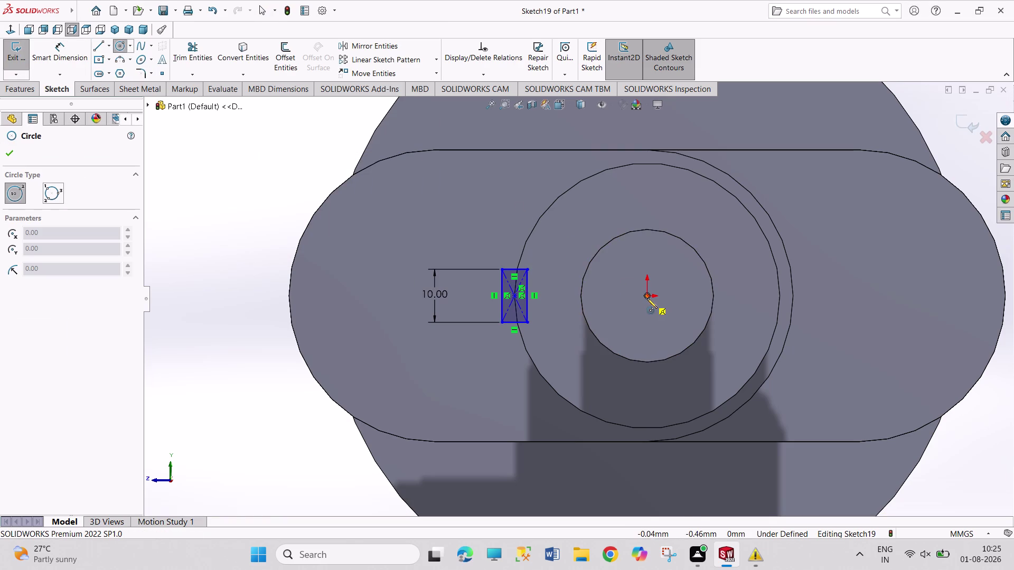
Draw a circle centred on the origin and dimension its diameter as 22.5*2 (45 mm).
click(647, 298)
click(703, 386)
right_drag(274, 239, 272, 158)
drag(542, 268, 540, 263)
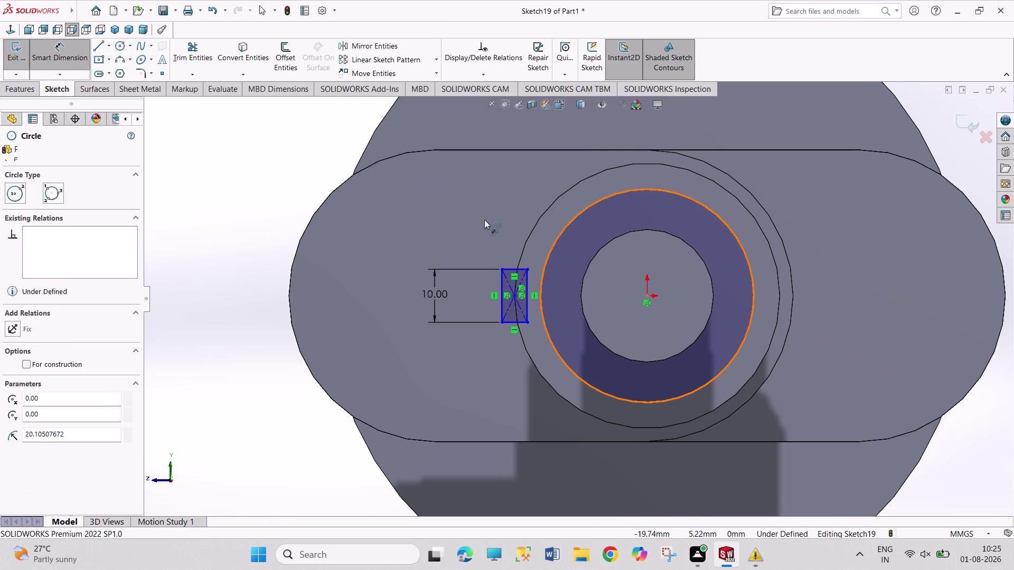
click(483, 219)
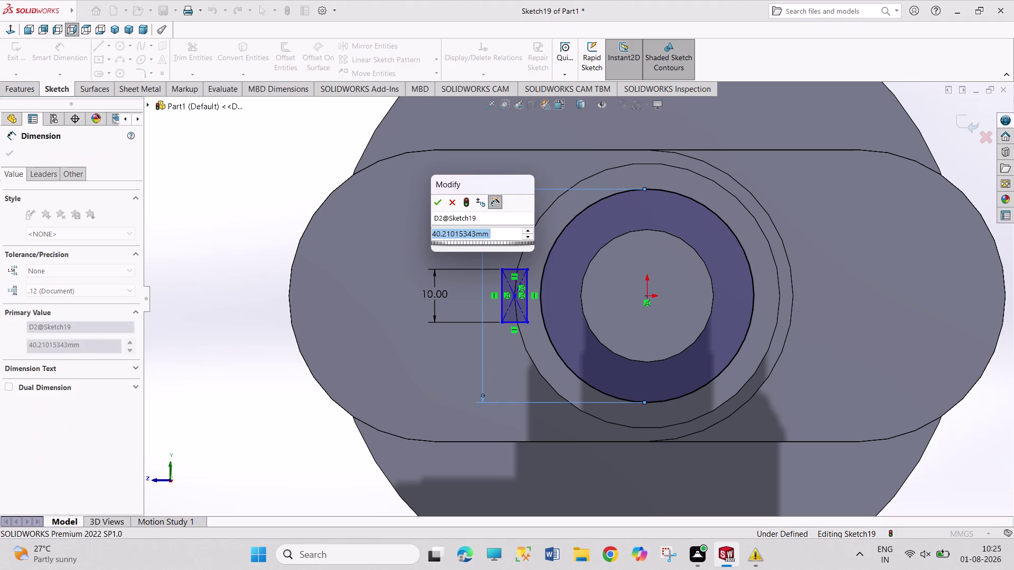
text(22)
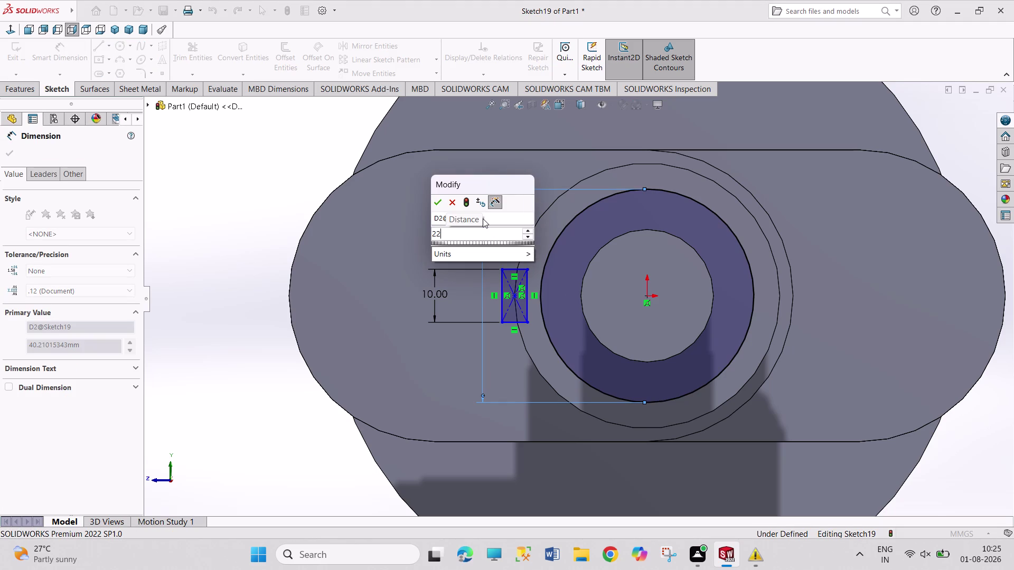
text(.2)
key(BackSpace)
text(5)
text(*2)
key(Return)
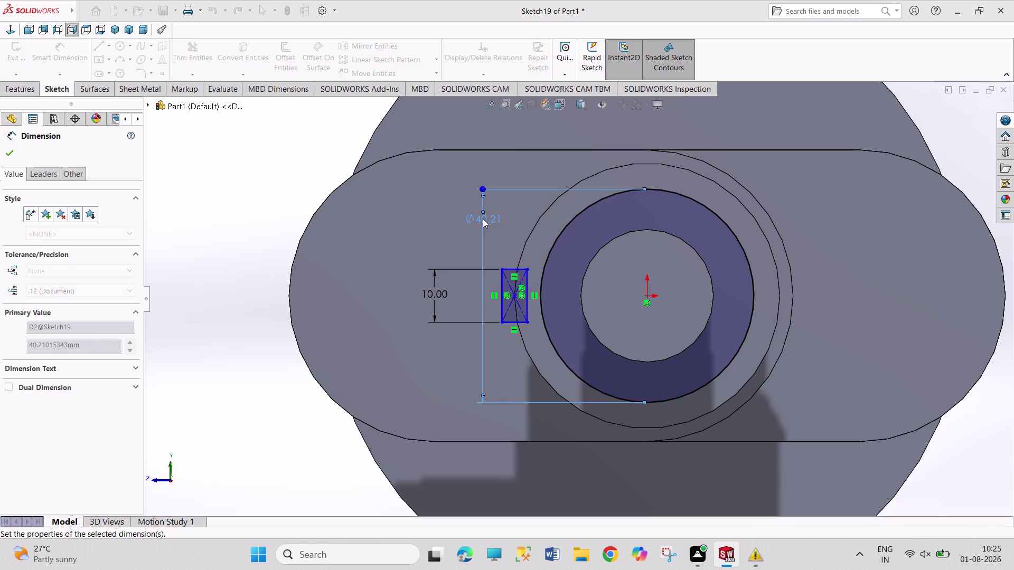
right_click(325, 159)
click(356, 191)
click(295, 158)
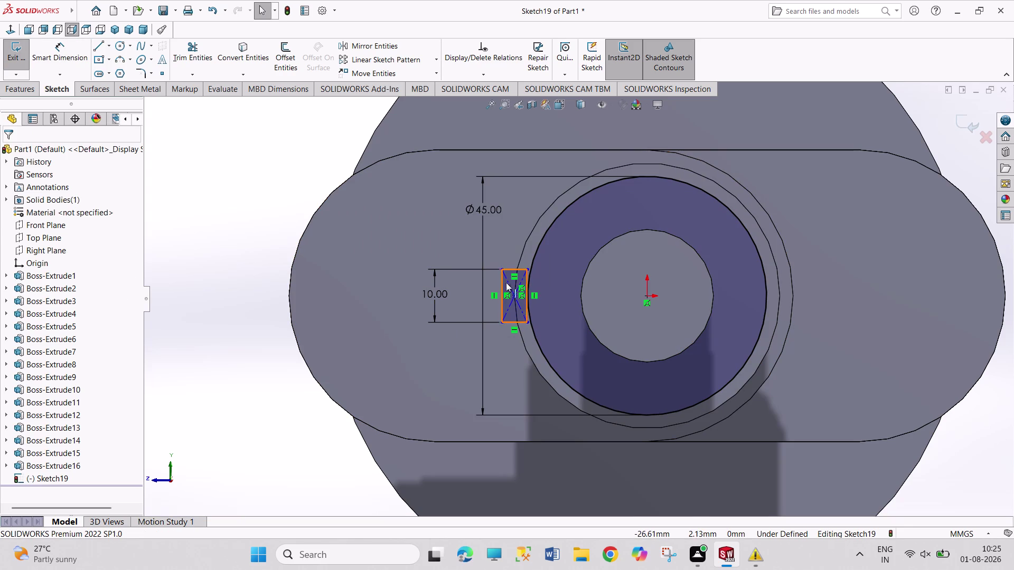
Box-select the small rectangle and delete it with its dimension.
drag(487, 246, 504, 344)
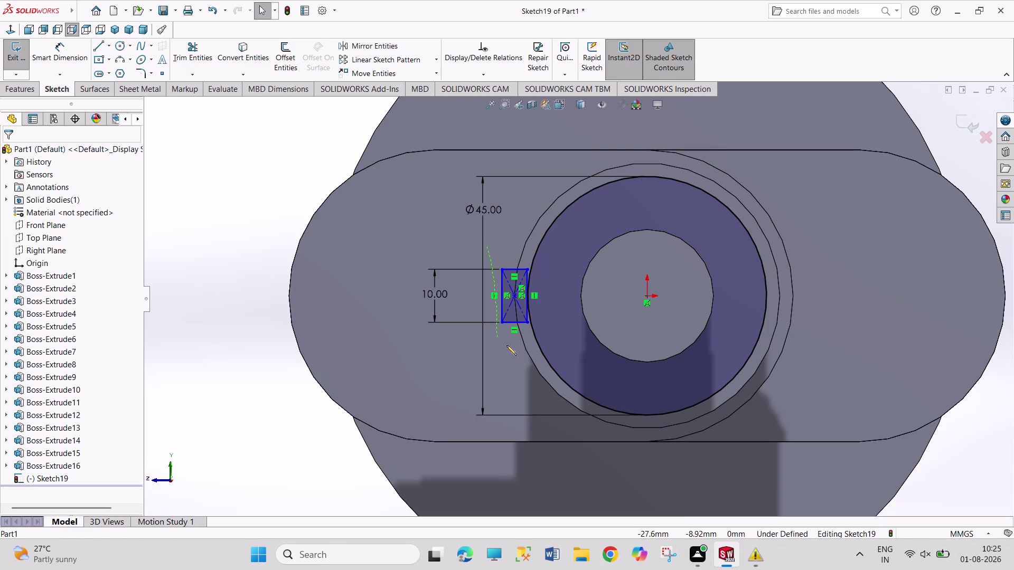
drag(503, 344, 521, 258)
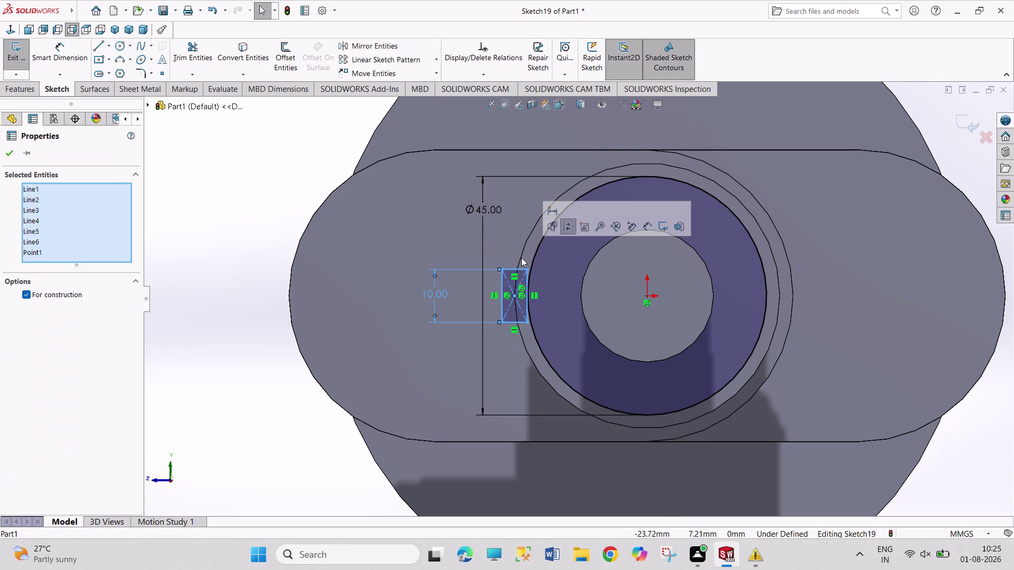
key(Delete)
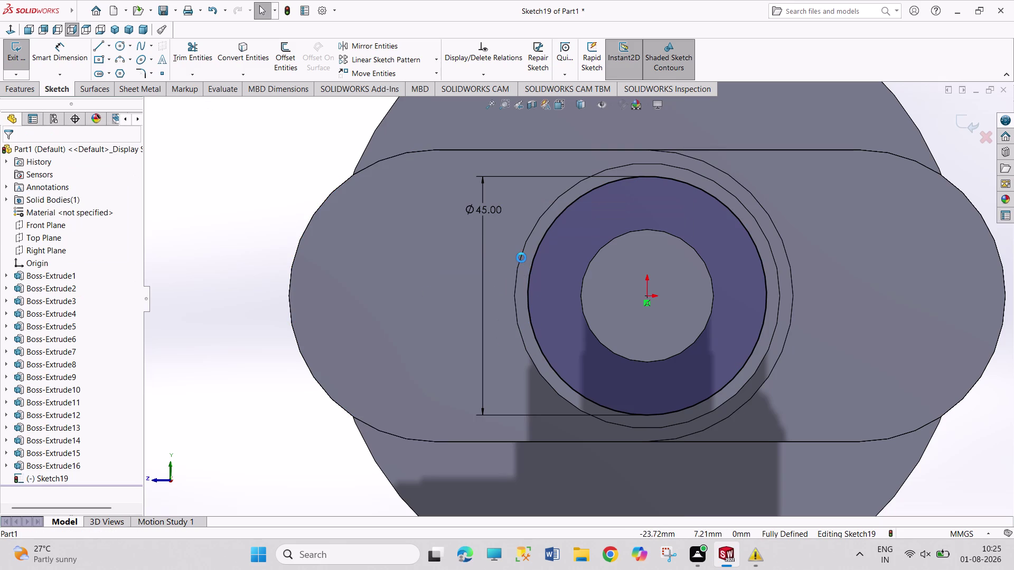
click(96, 60)
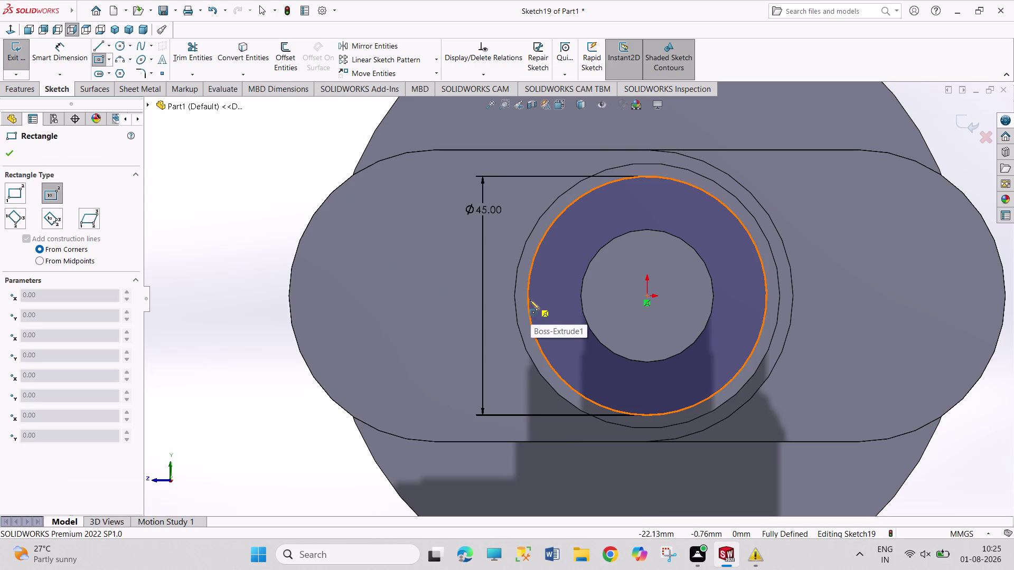
Sketch a rectangle across the 45 mm circle's left edge with a 10 mm height.
click(527, 295)
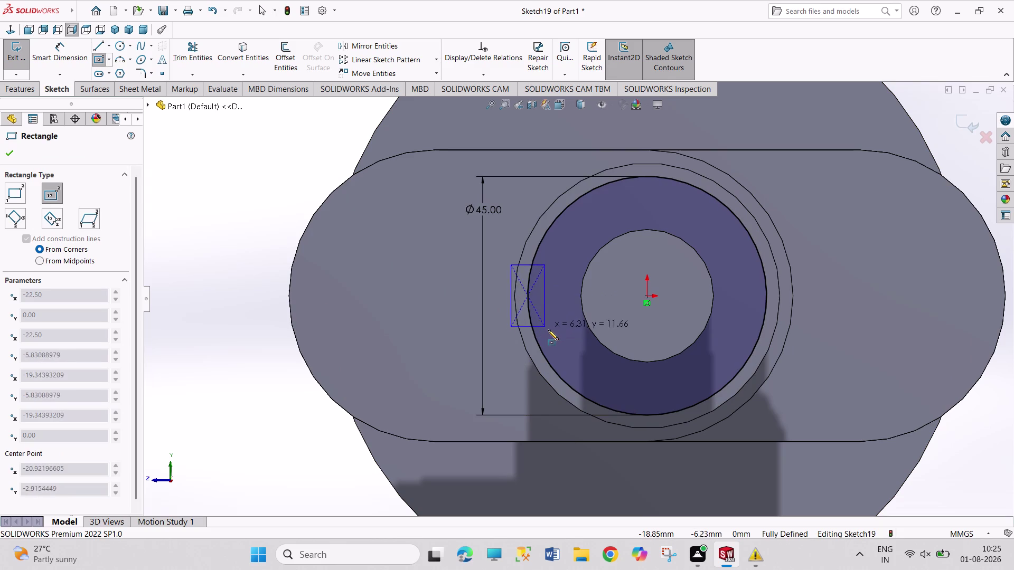
click(551, 329)
right_drag(167, 249, 173, 159)
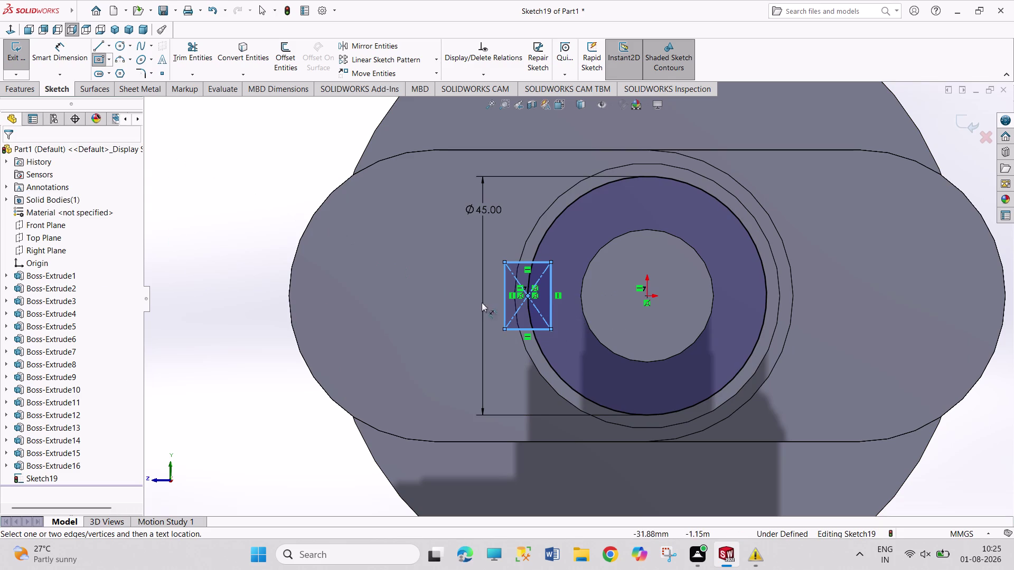
drag(503, 303, 497, 304)
click(442, 301)
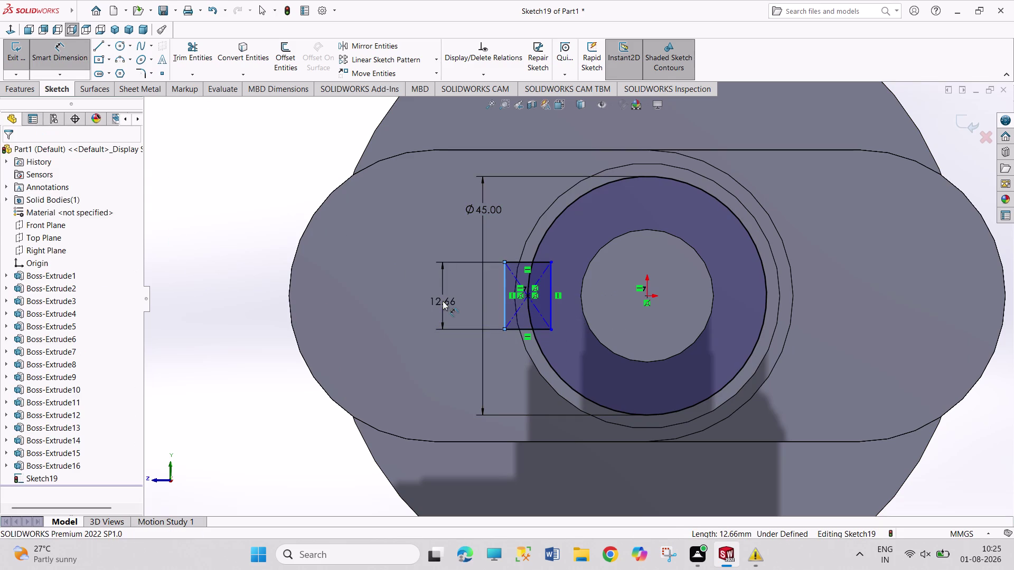
text(10)
key(Return)
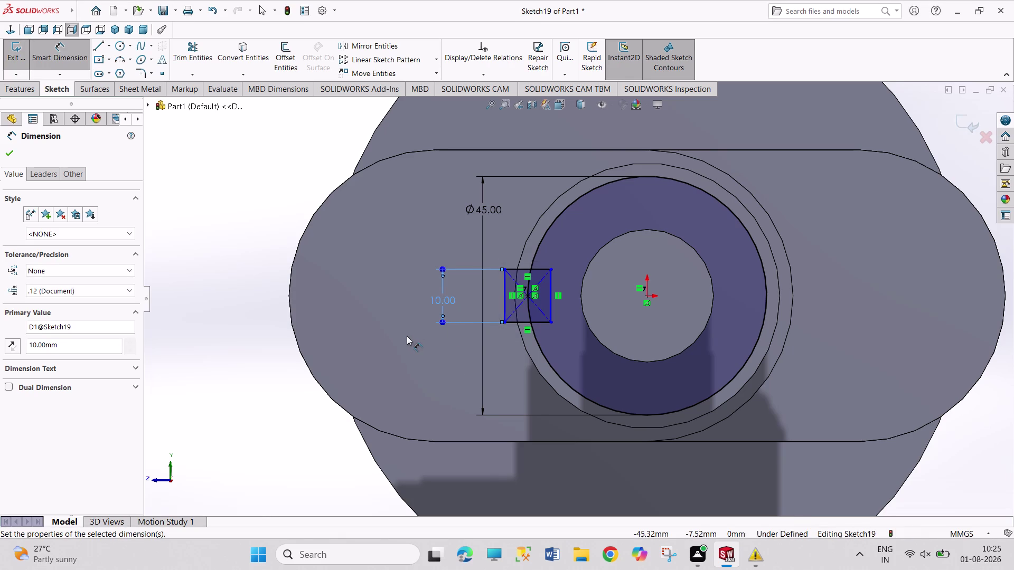
right_click(264, 168)
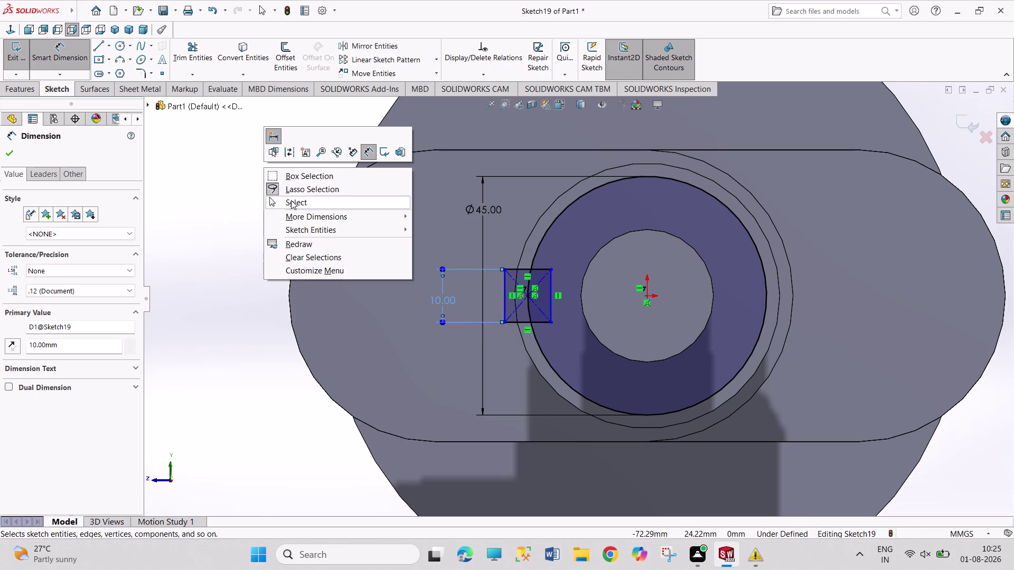
click(293, 201)
click(555, 202)
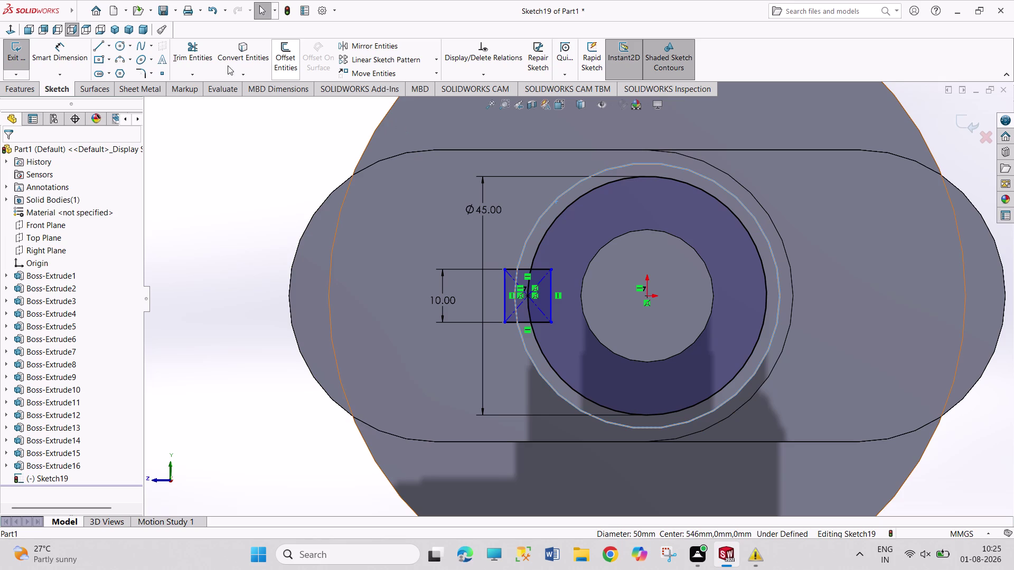
Trim the rectangle and circle down to the small curved-sided keyway profile.
click(245, 56)
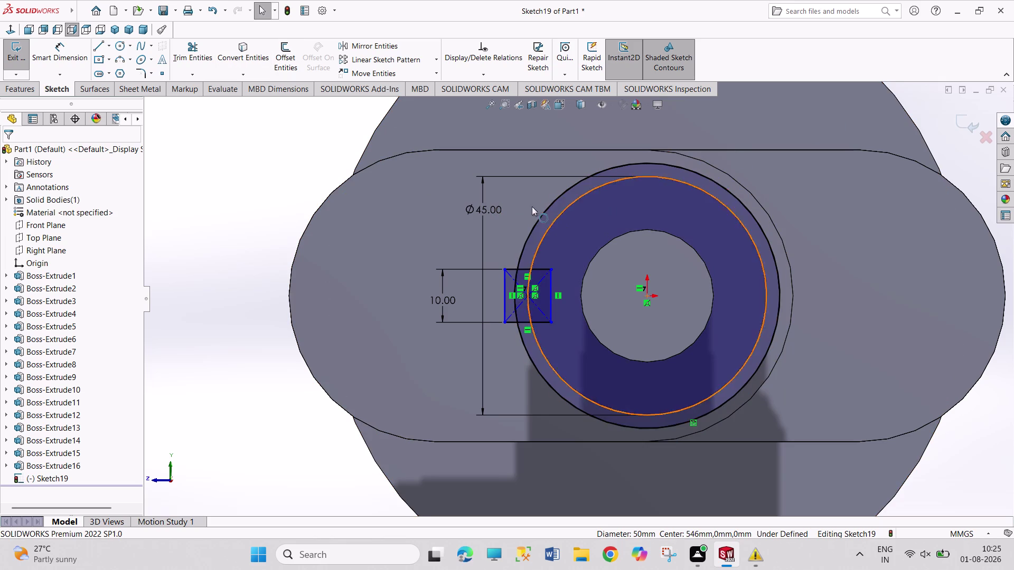
click(179, 51)
scroll(down, 3)
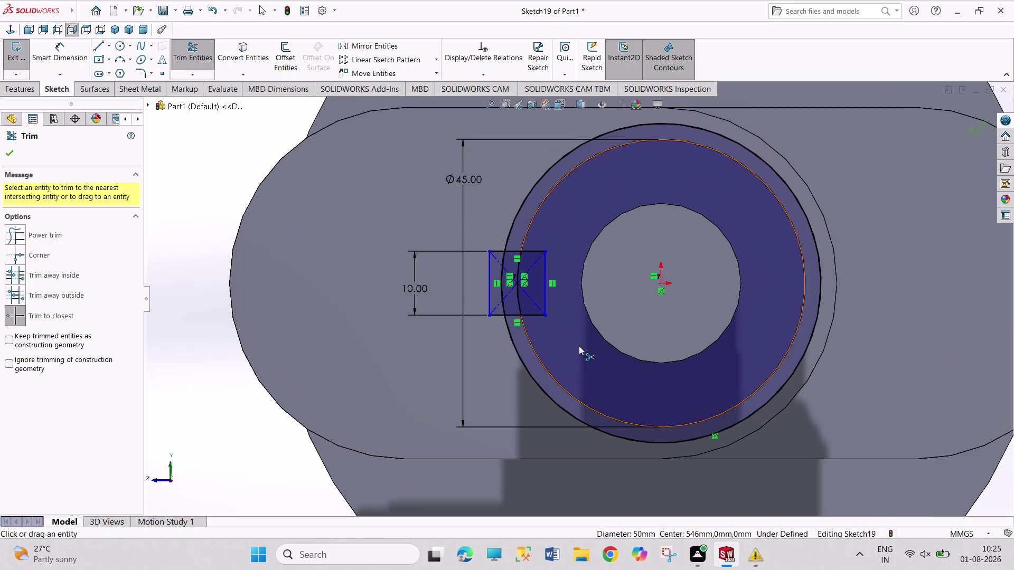
scroll(down, 3)
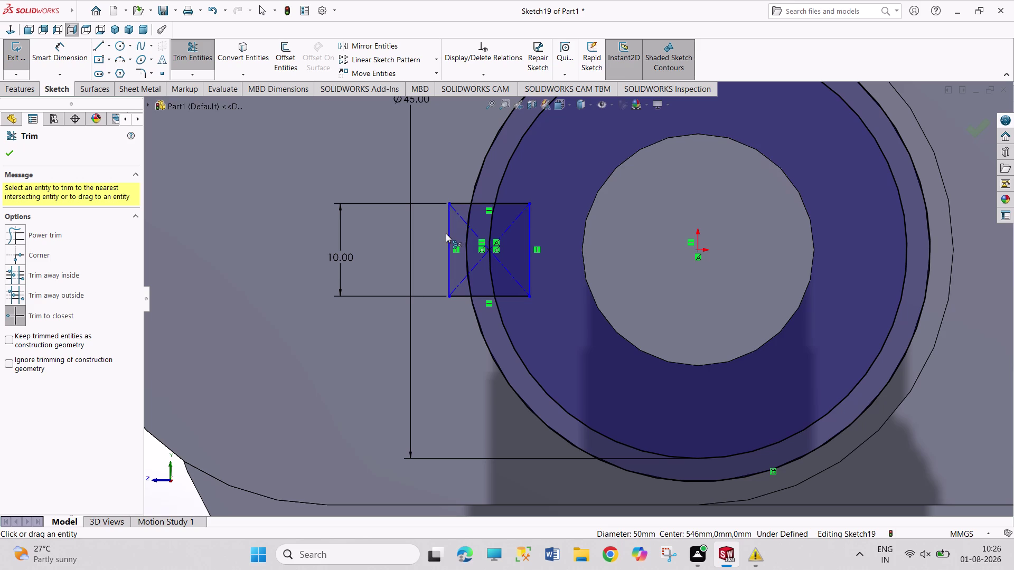
click(449, 246)
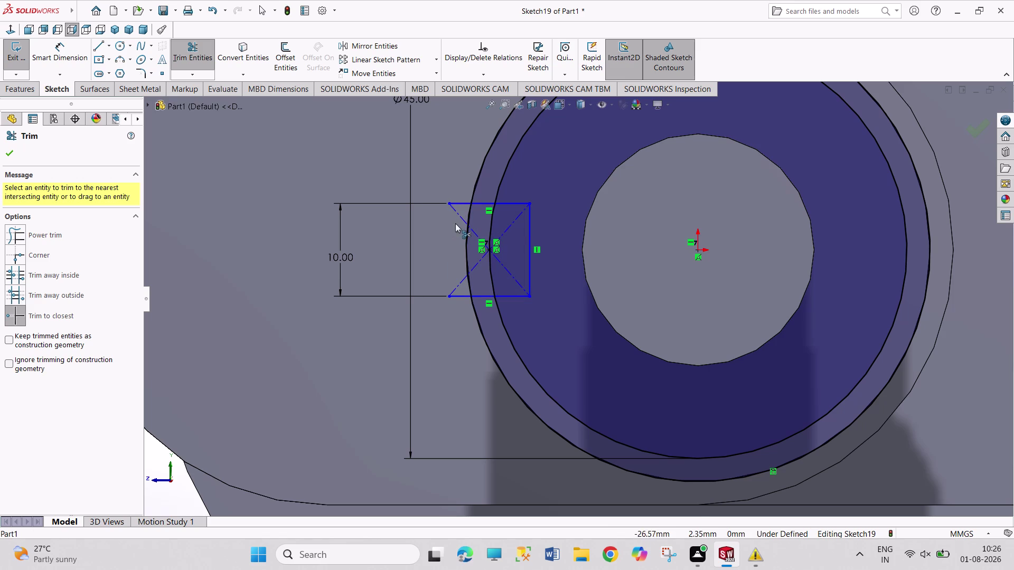
click(458, 203)
click(459, 295)
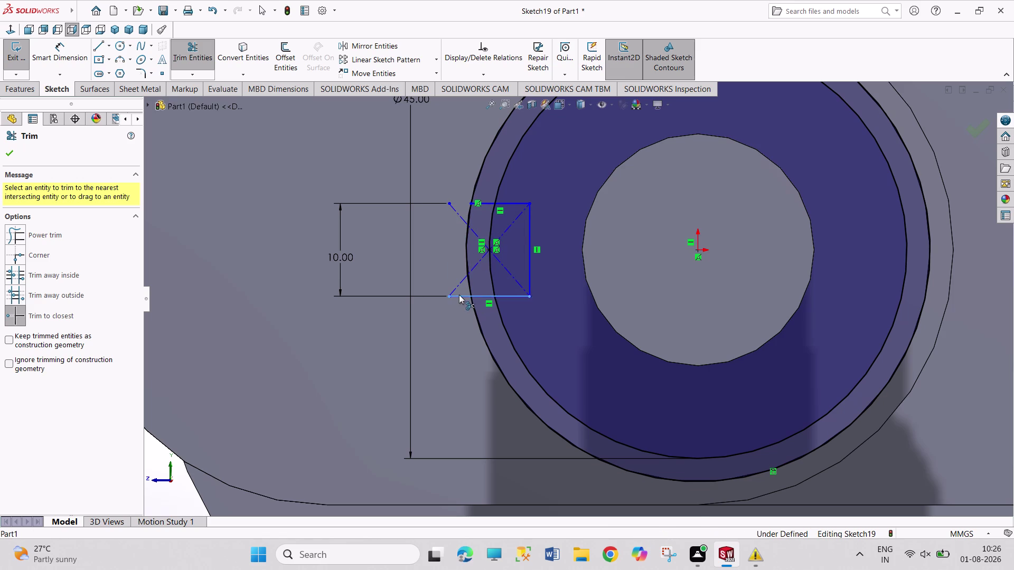
click(517, 295)
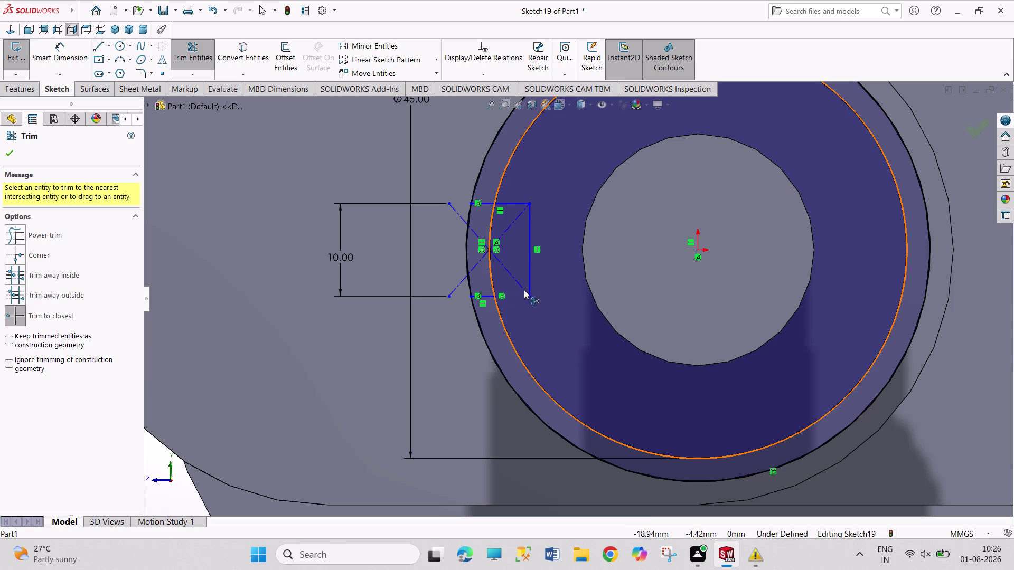
click(528, 282)
click(510, 203)
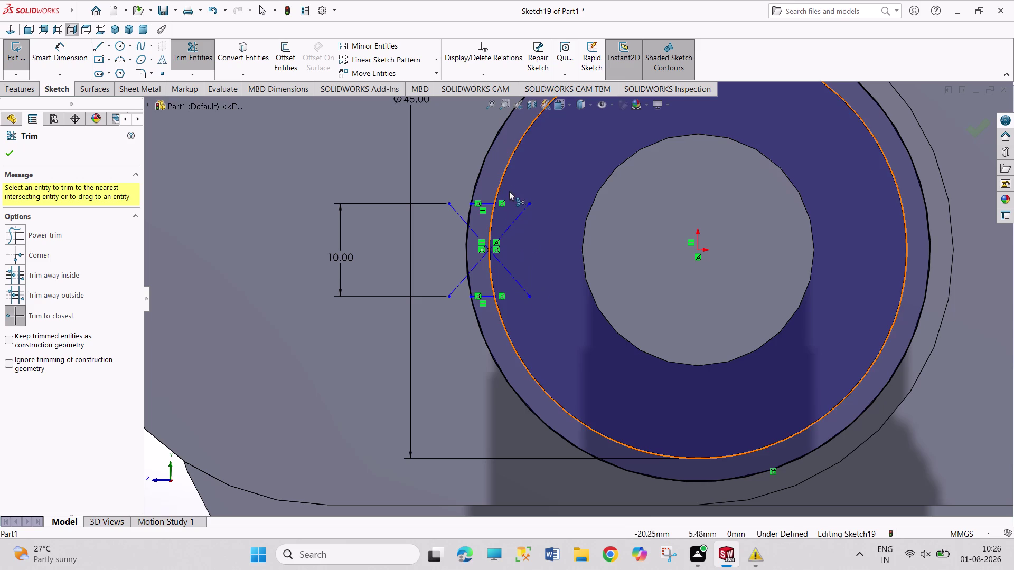
click(508, 167)
click(486, 159)
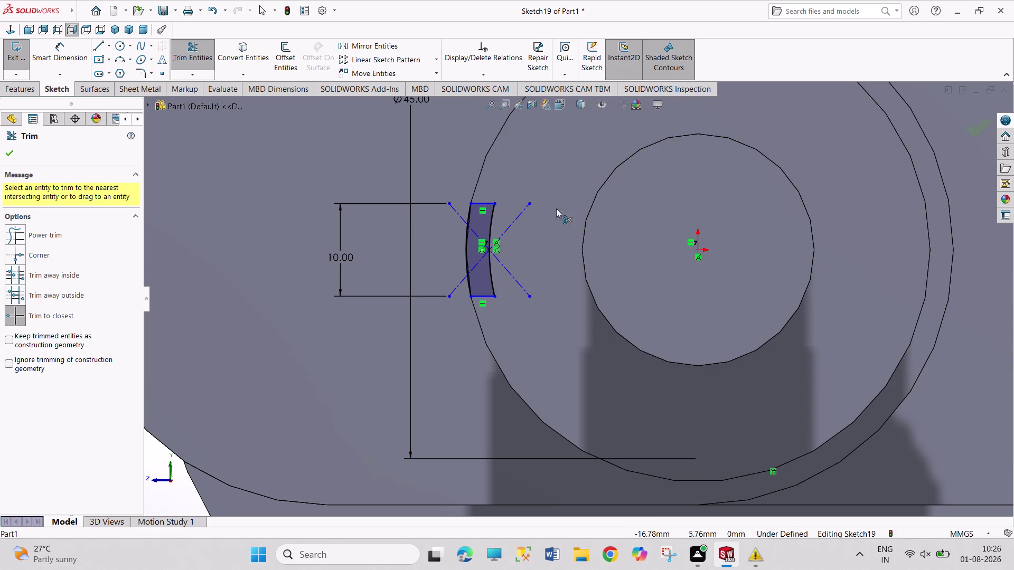
scroll(up, 3)
scroll(up, 3)
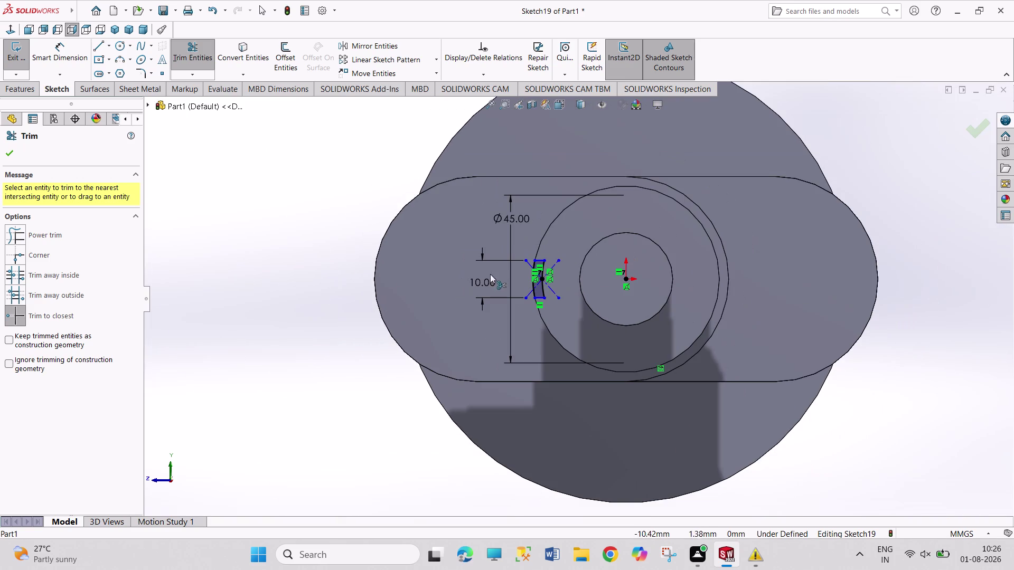
right_click(281, 209)
click(322, 248)
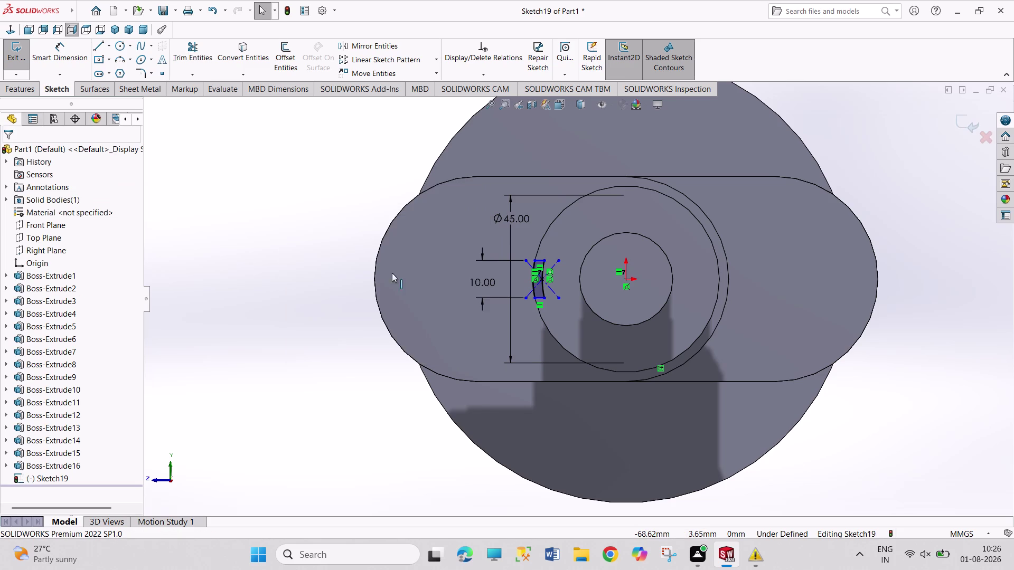
Make the profile midpoint horizontal with the shaft centre and exit the sketch.
scroll(down, 3)
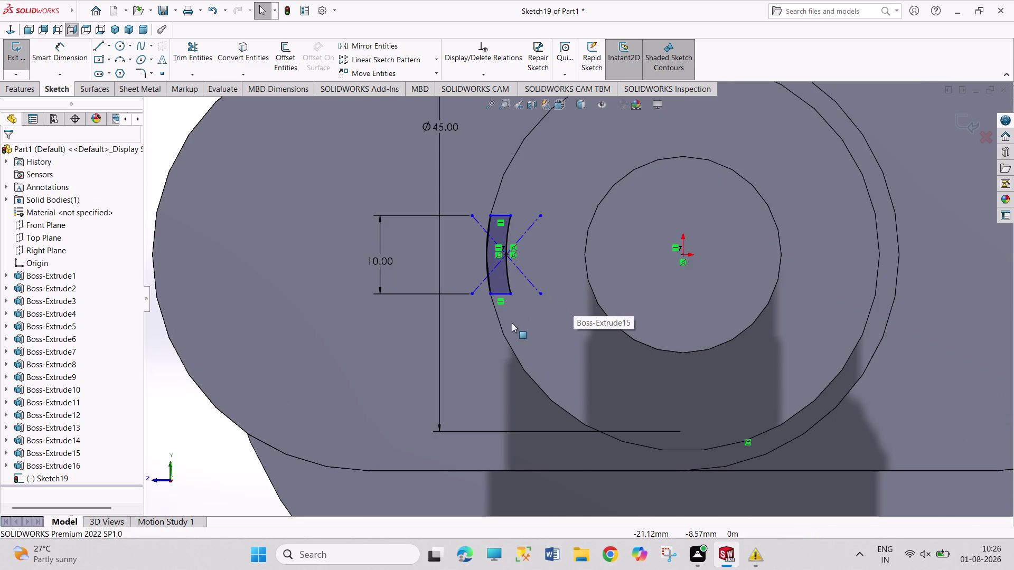
scroll(up, 3)
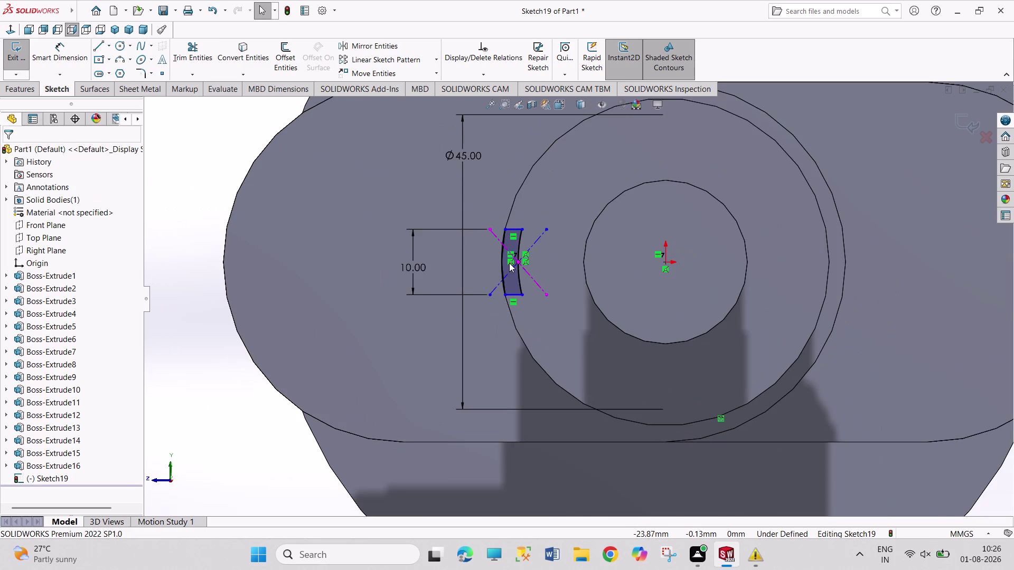
click(519, 263)
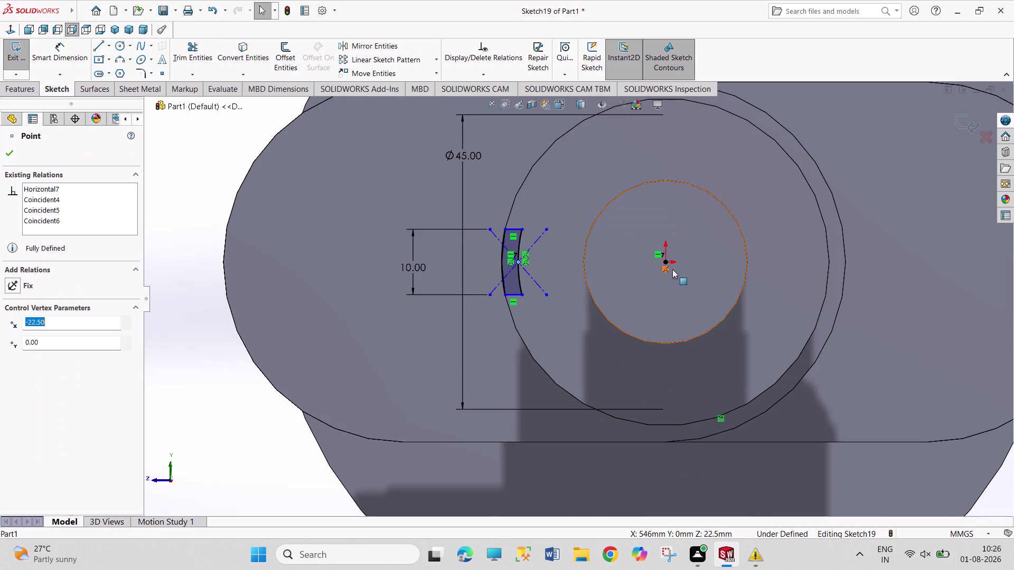
click(664, 263)
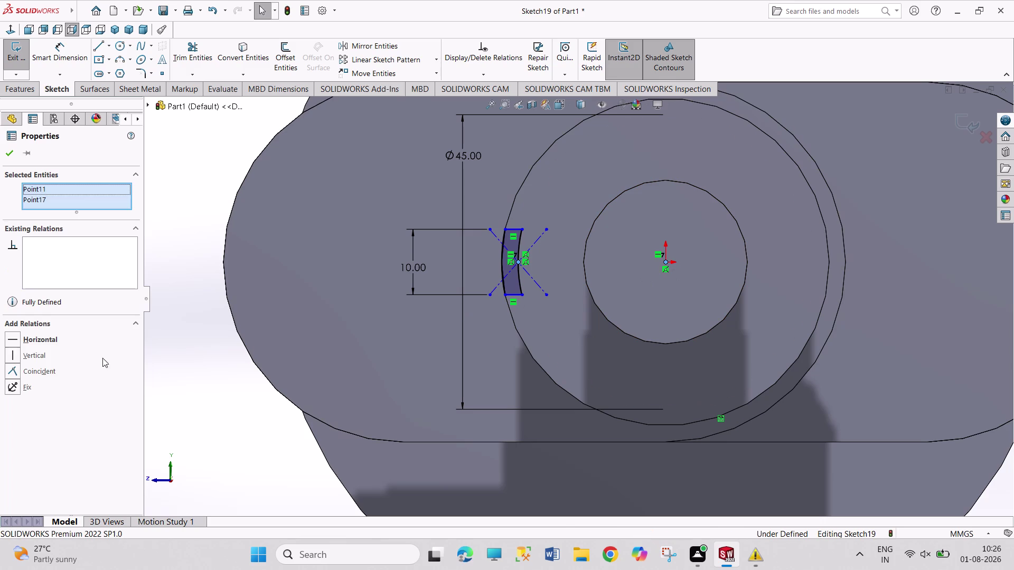
click(51, 341)
click(149, 361)
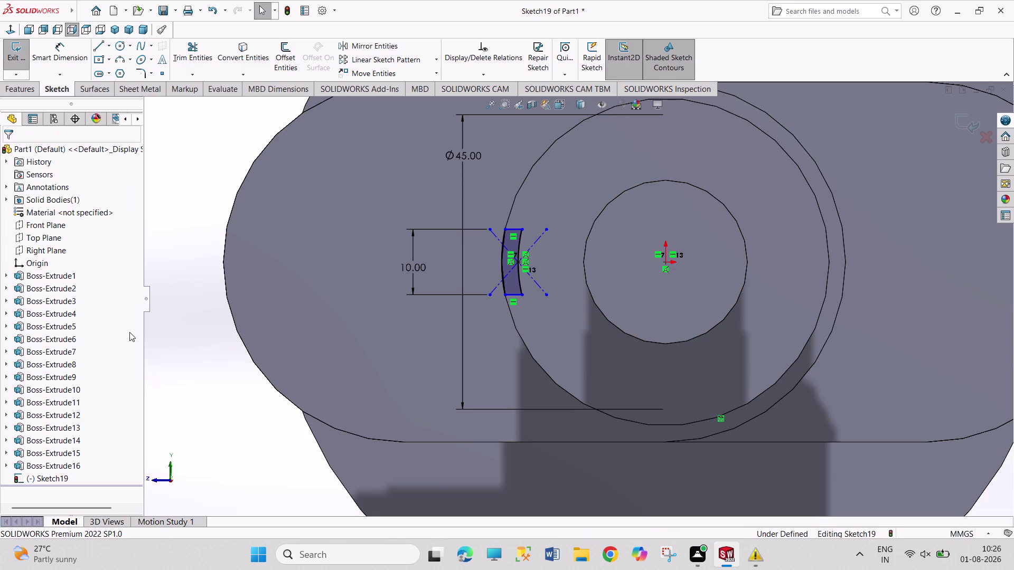
click(13, 54)
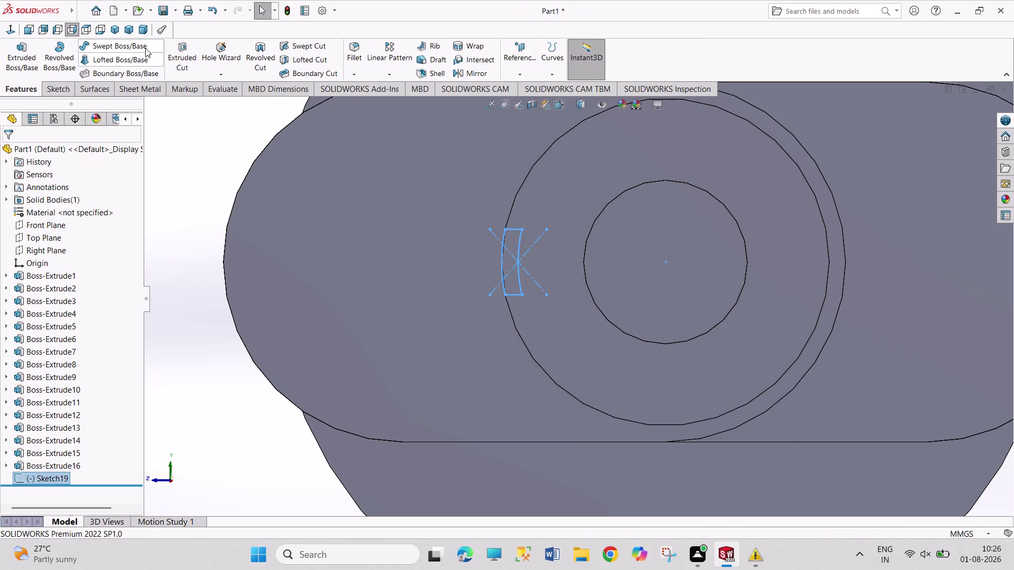
Extrude-cut the keyway profile 100 mm deep and show the crankshaft isometrically.
click(176, 59)
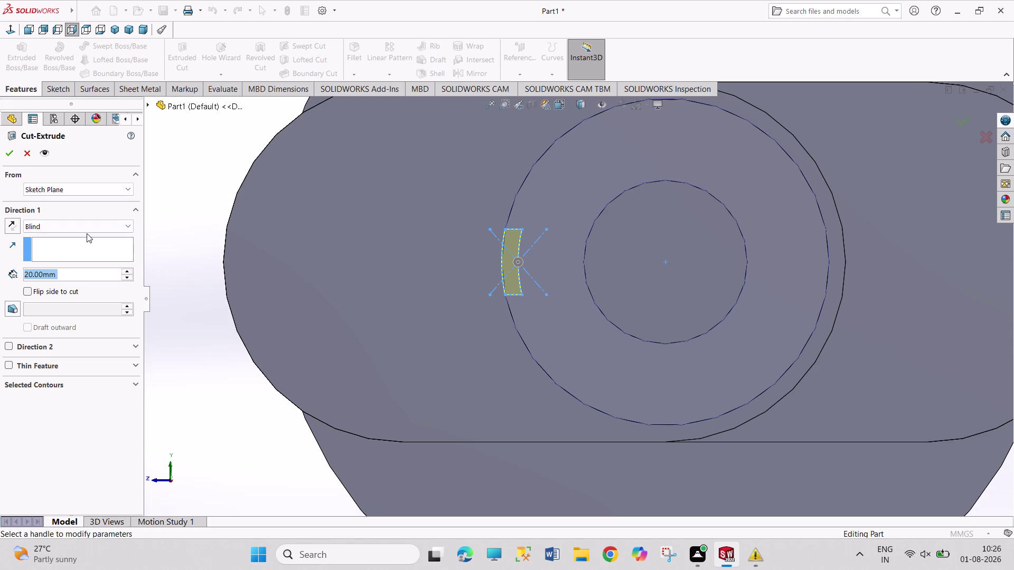
text(100)
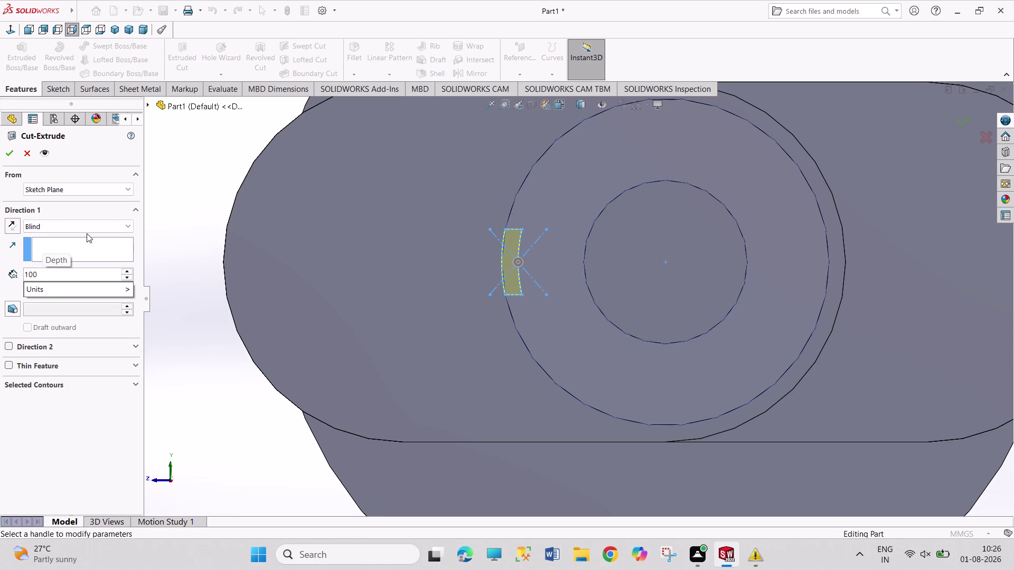
key(Return)
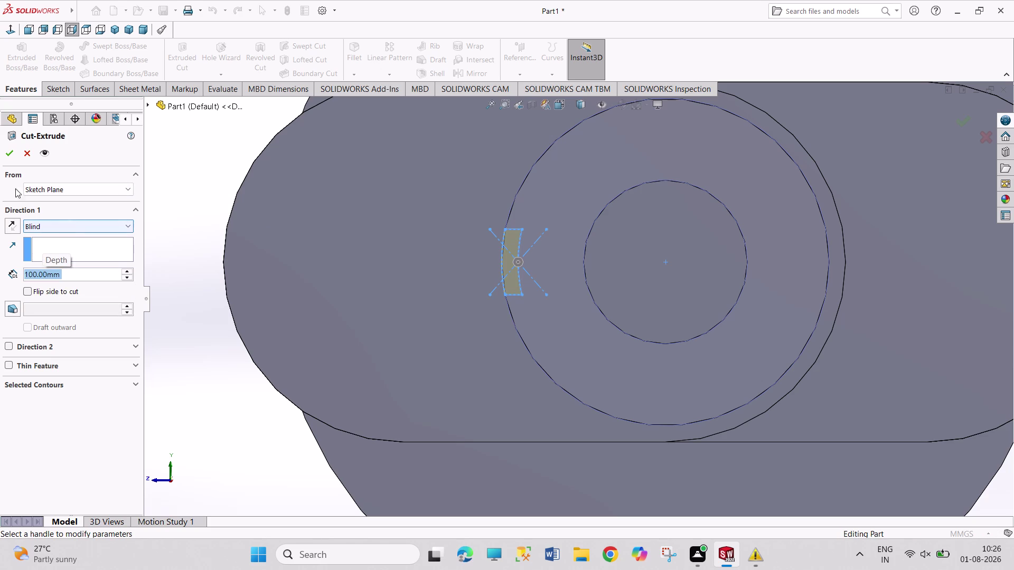
click(9, 154)
click(181, 160)
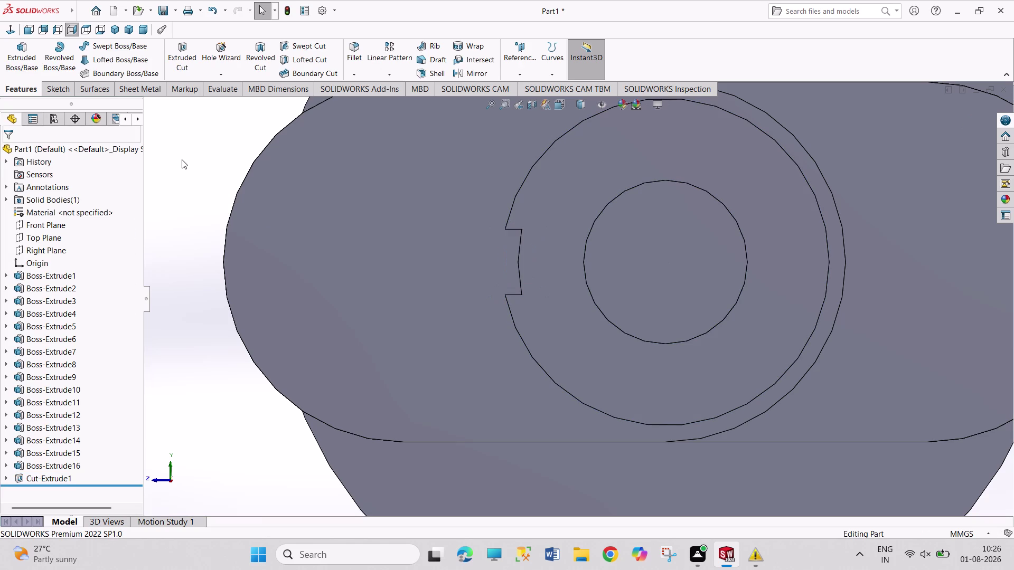
click(110, 29)
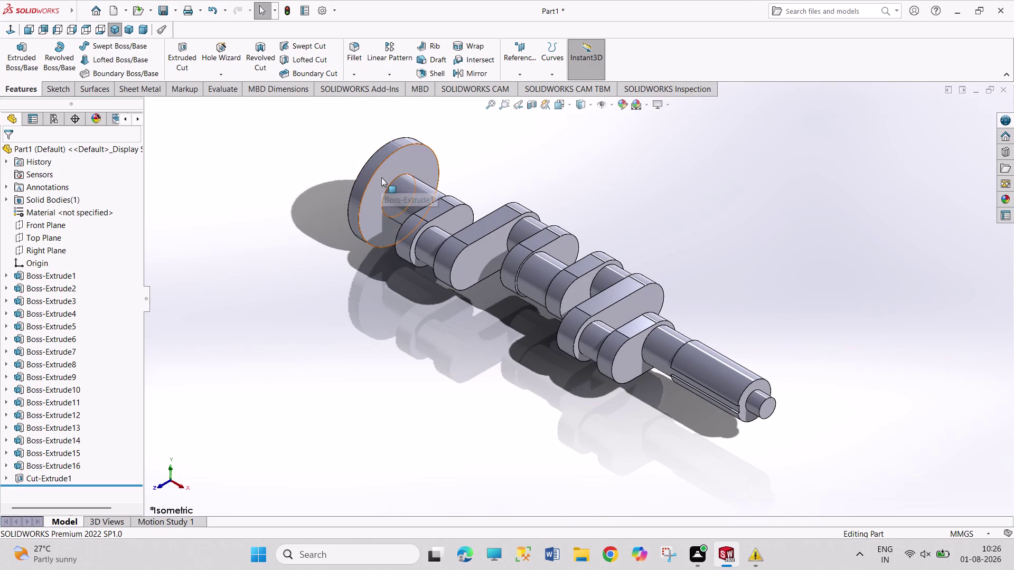
Start a sketch on the flange face with an 80 mm circle centred on the shaft axis.
click(381, 177)
click(429, 145)
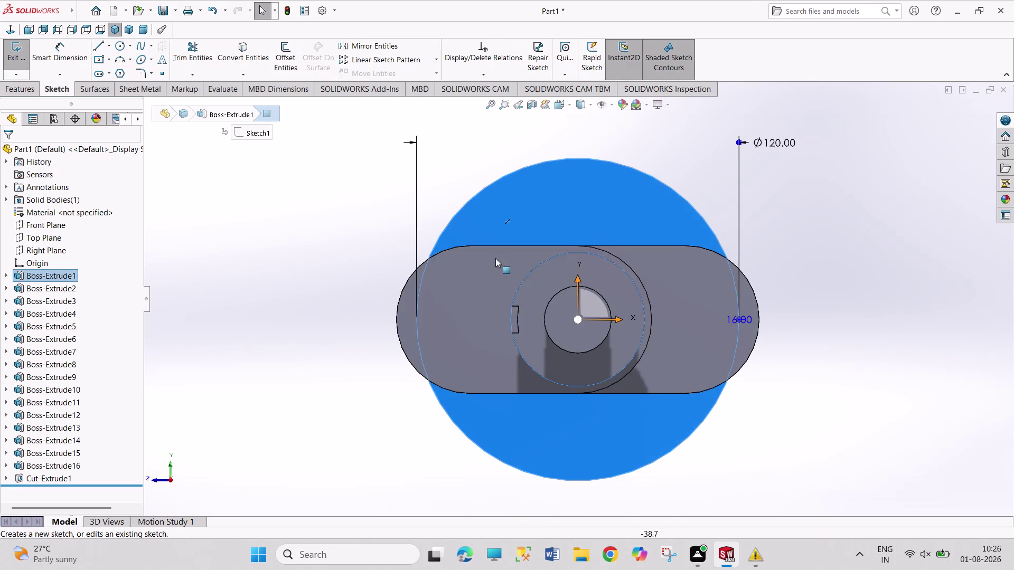
click(120, 44)
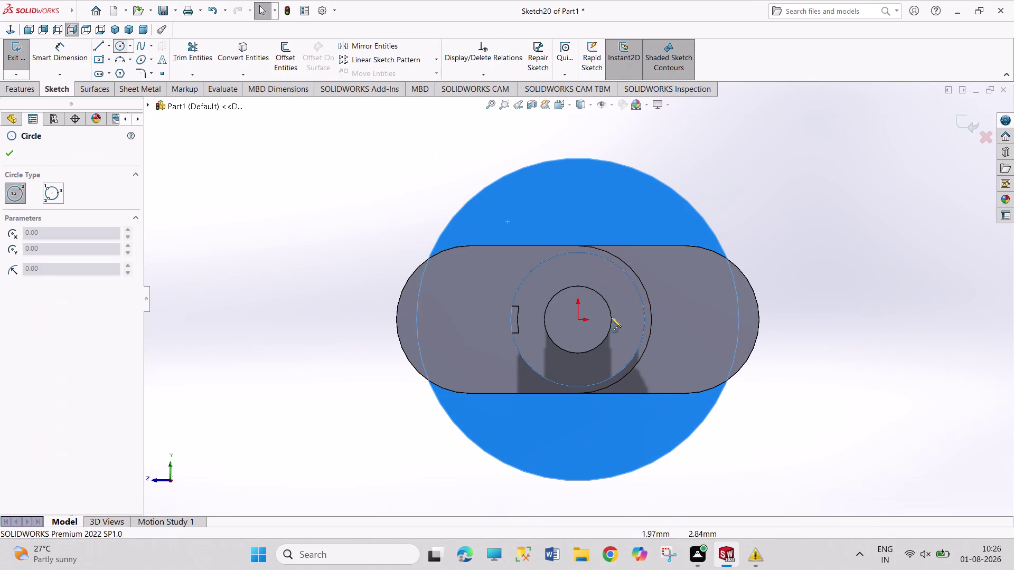
drag(579, 320, 582, 328)
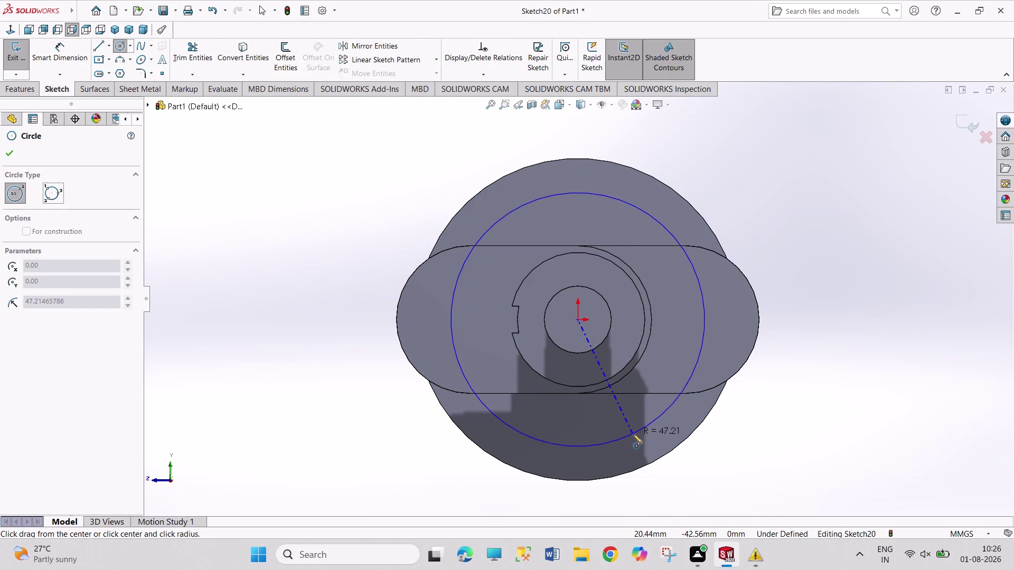
click(632, 433)
right_drag(843, 305, 799, 144)
click(657, 221)
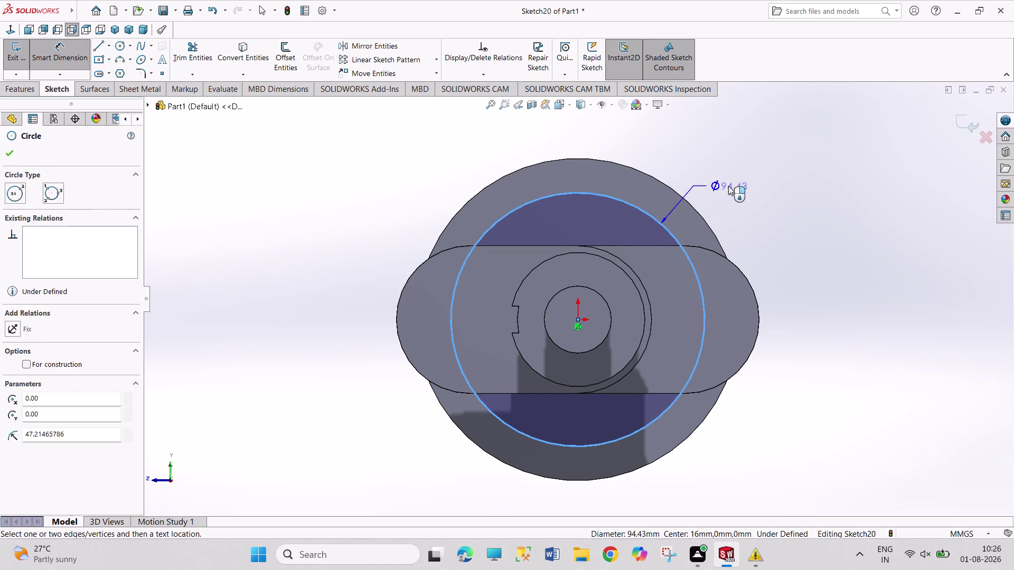
click(728, 186)
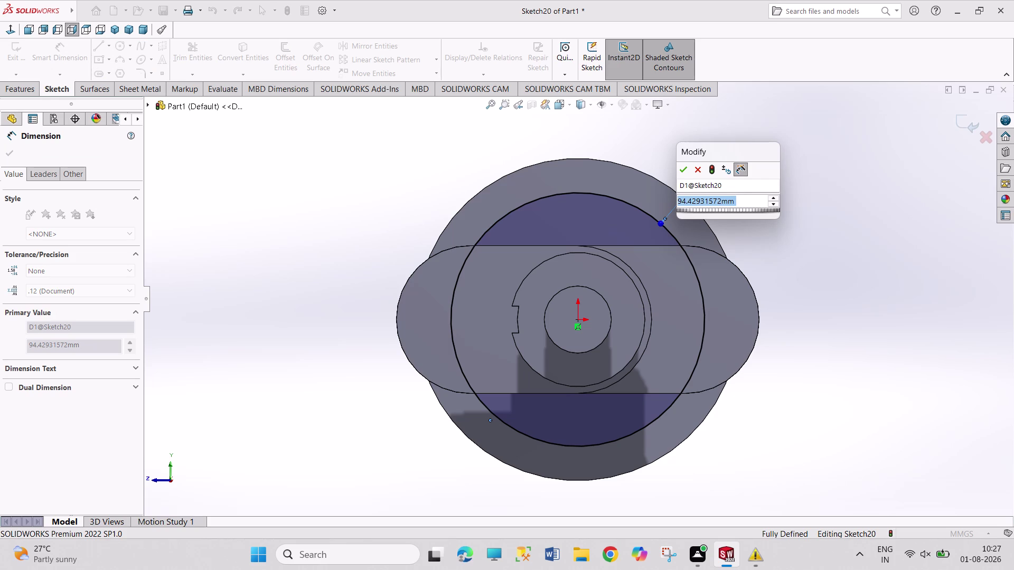
text(80)
key(Return)
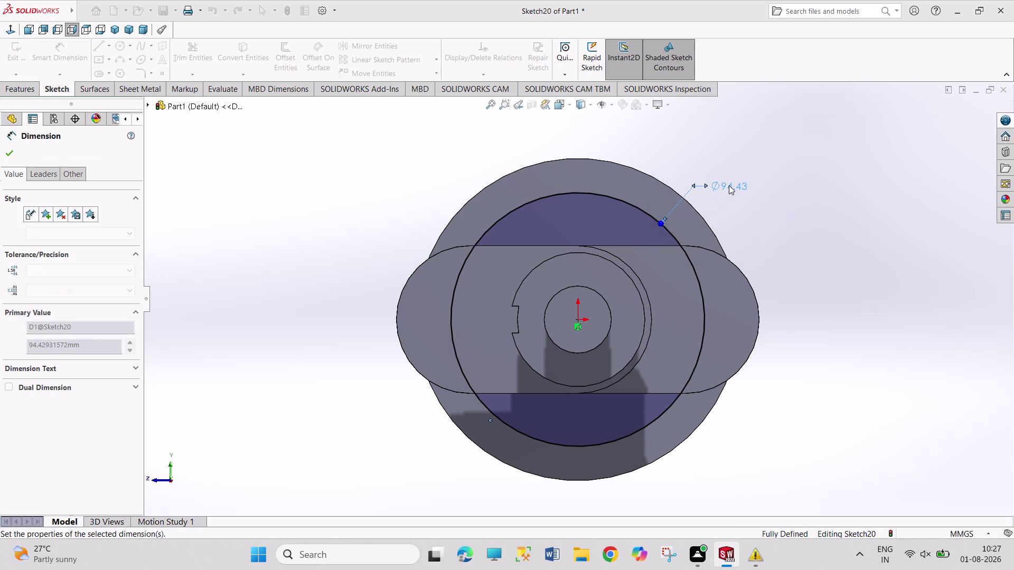
right_click(863, 296)
click(881, 331)
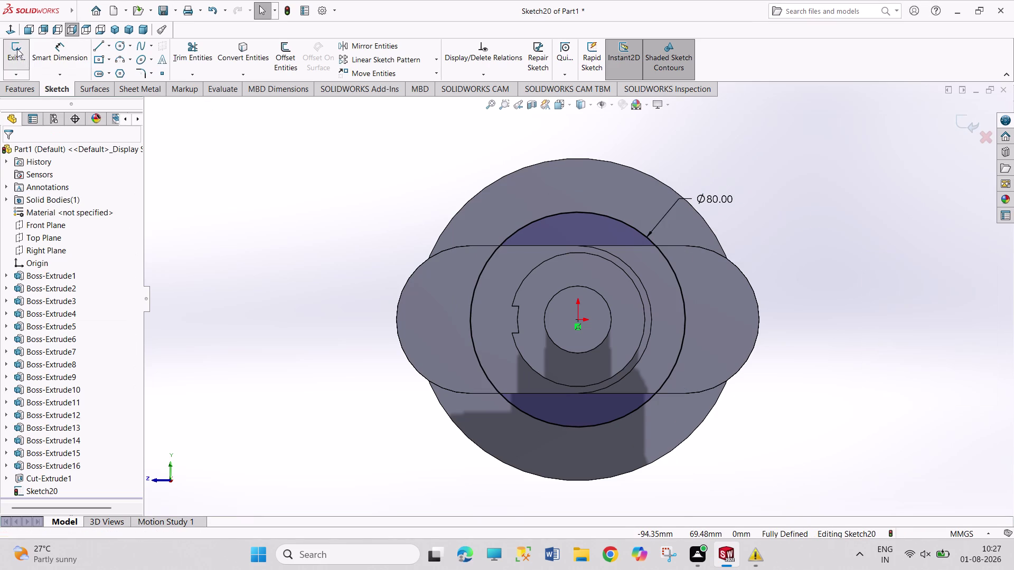
Add a 12 mm circle centred on top of the 80 mm circle.
click(115, 45)
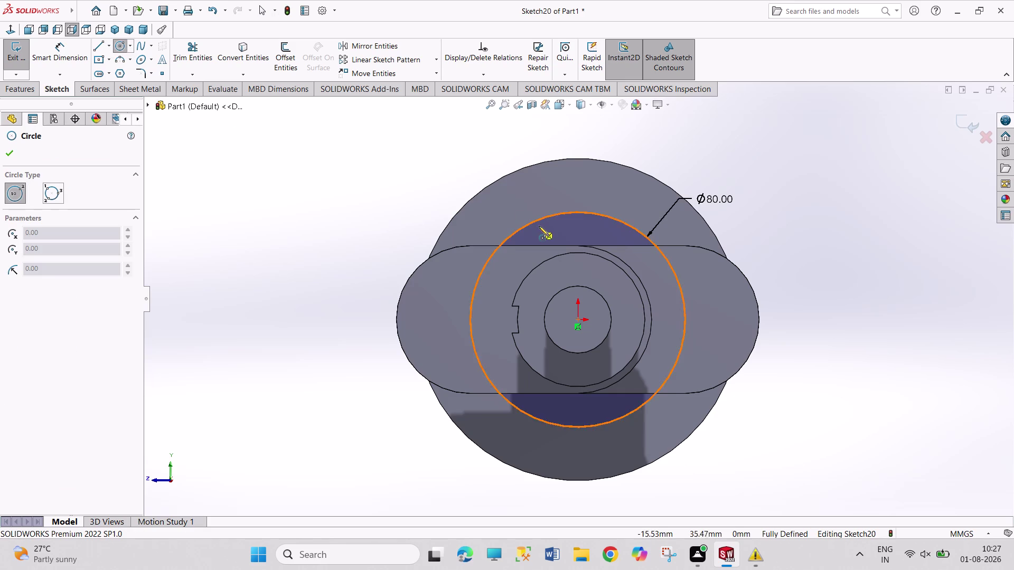
click(579, 213)
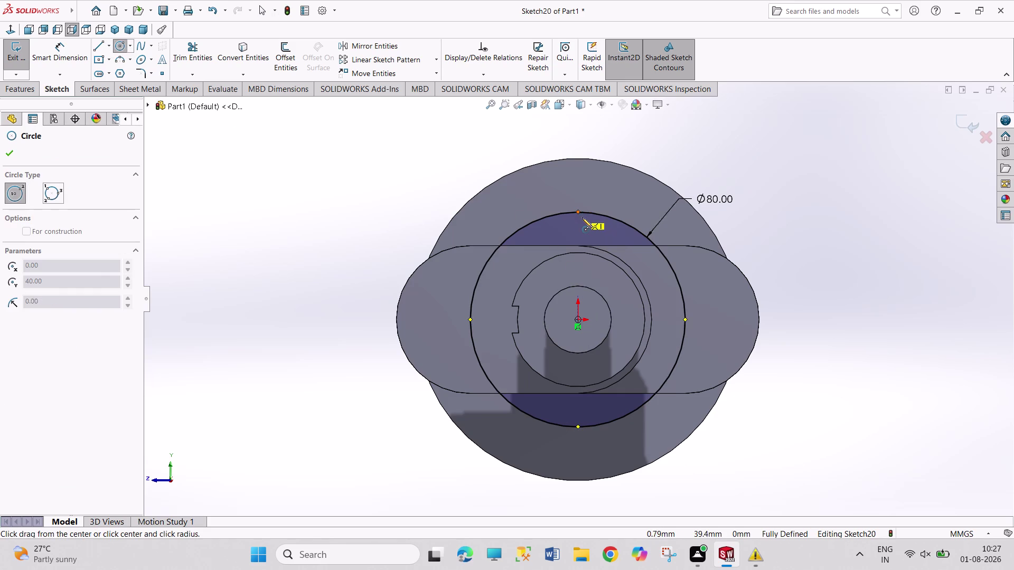
click(588, 232)
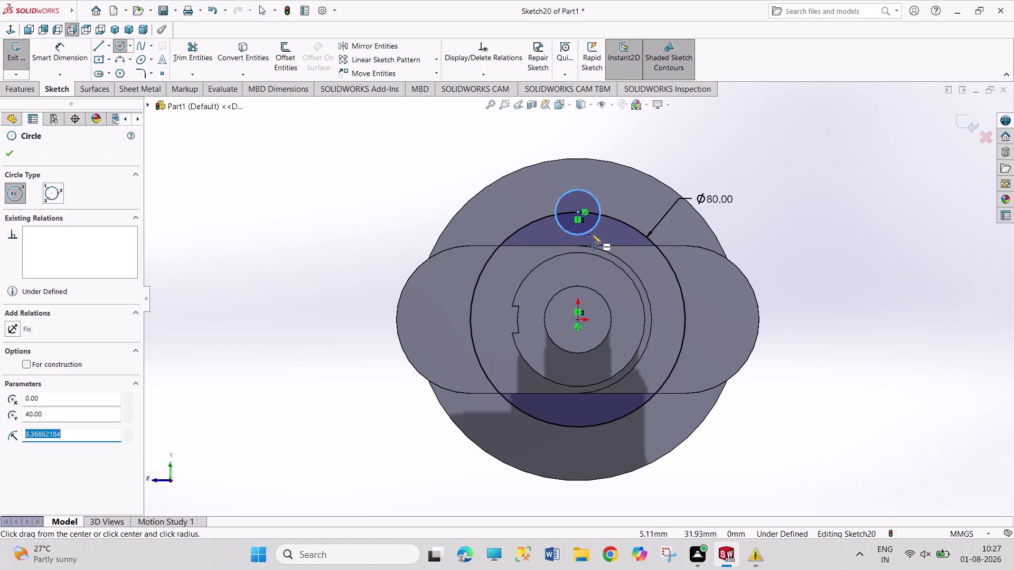
right_drag(747, 247, 756, 141)
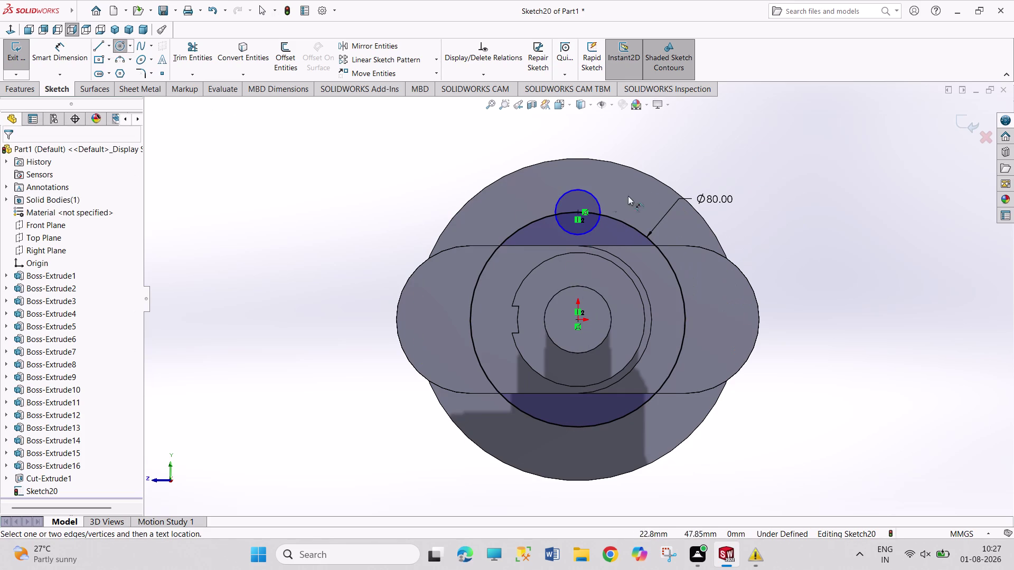
drag(598, 200, 603, 195)
click(663, 144)
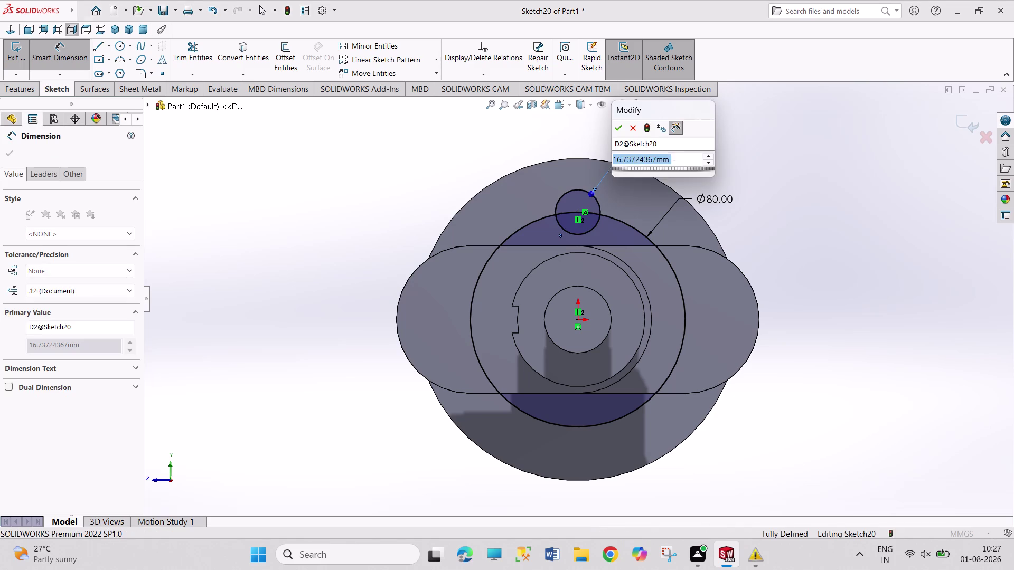
text(12)
key(Return)
right_click(732, 144)
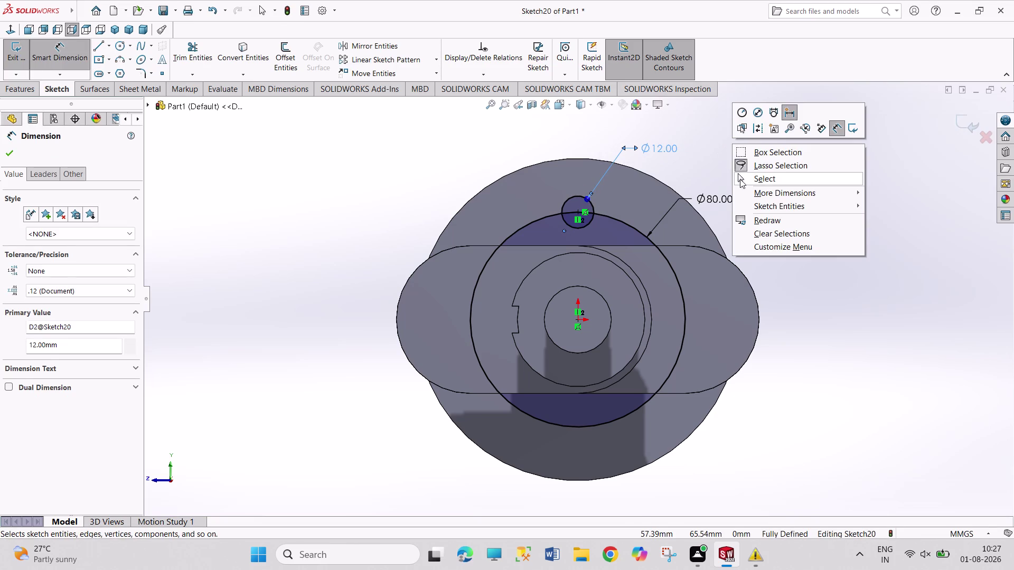
click(740, 179)
Make the 80 mm circle construction geometry and start a circular pattern of the hole.
click(635, 228)
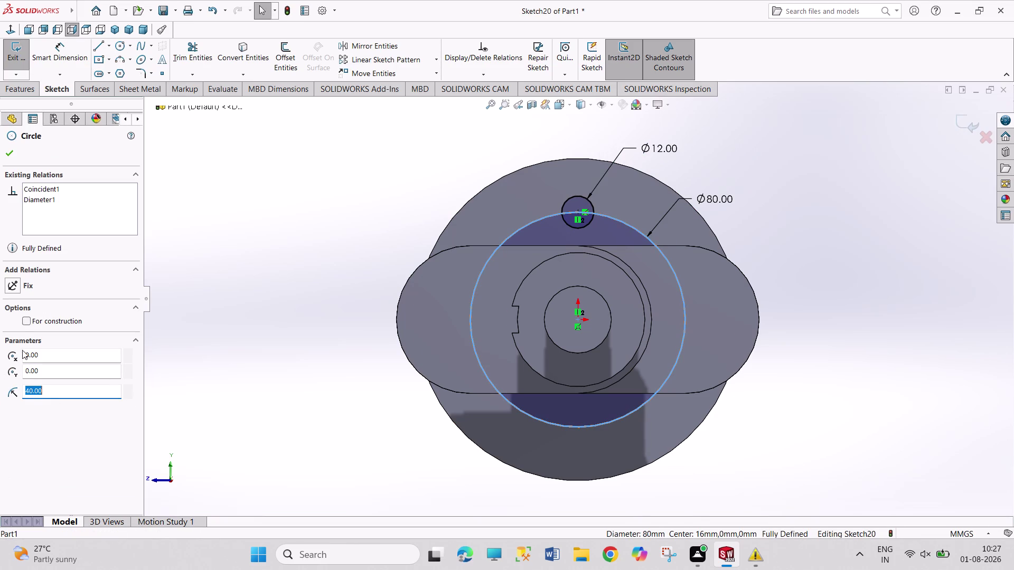
click(22, 323)
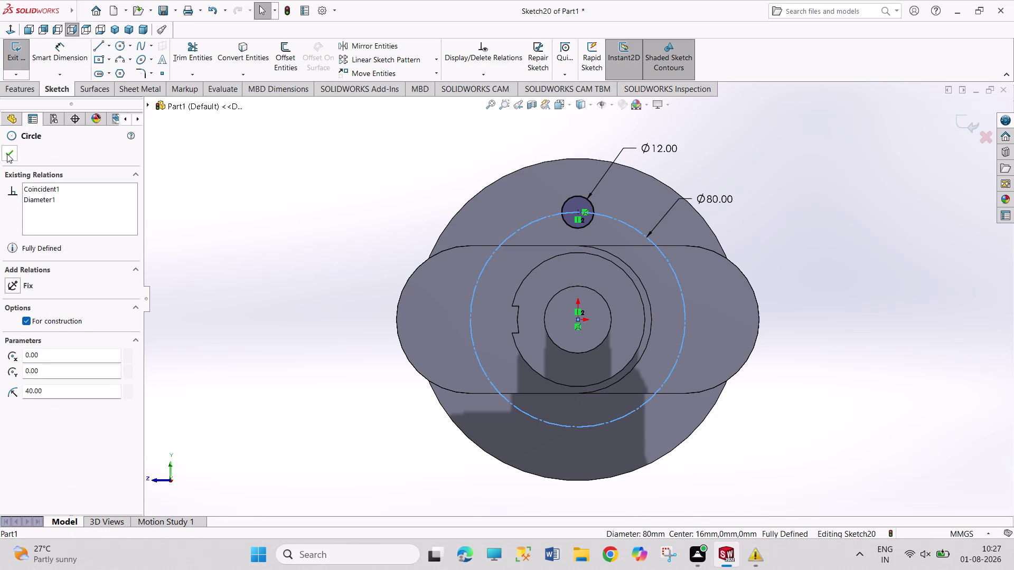
click(7, 154)
click(152, 236)
click(590, 203)
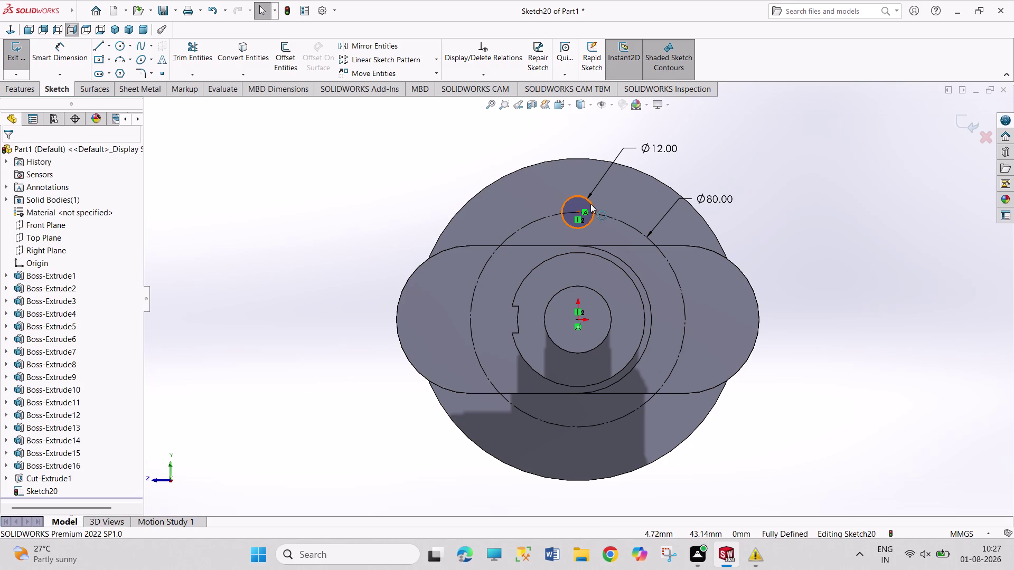
click(437, 59)
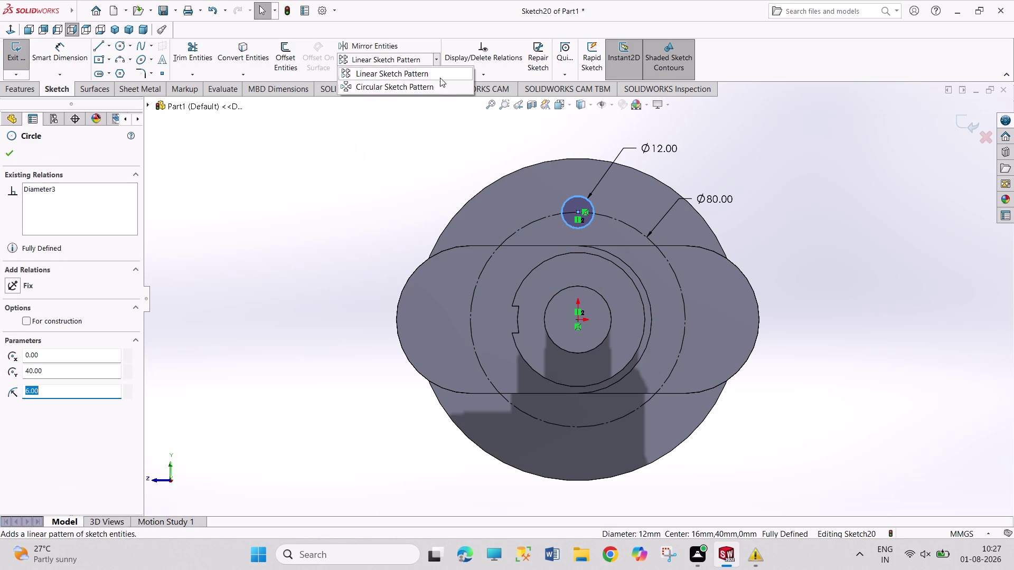
click(437, 87)
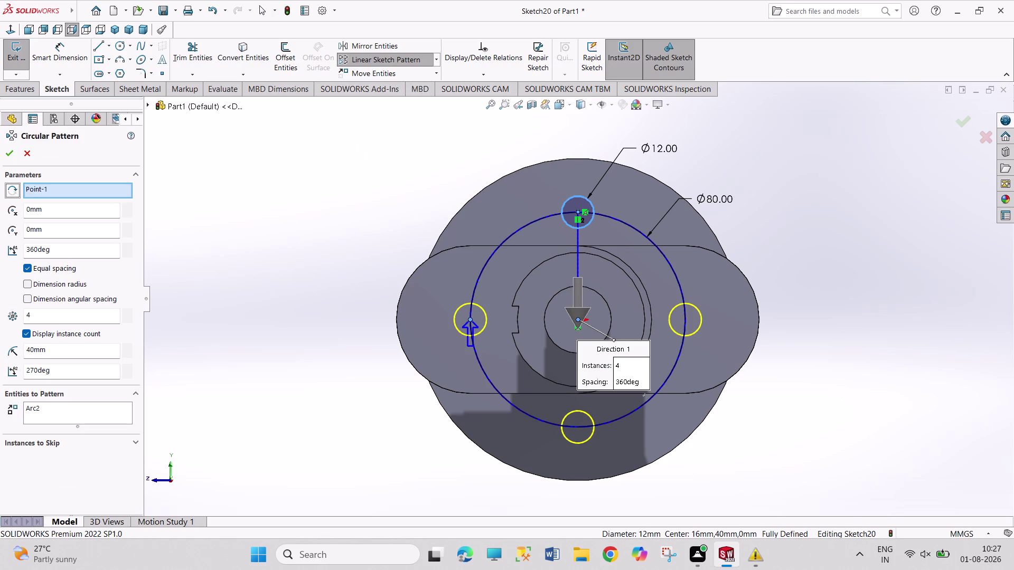
Accept the four-hole pattern, make its centre coincident with the origin, and exit.
click(10, 154)
click(185, 174)
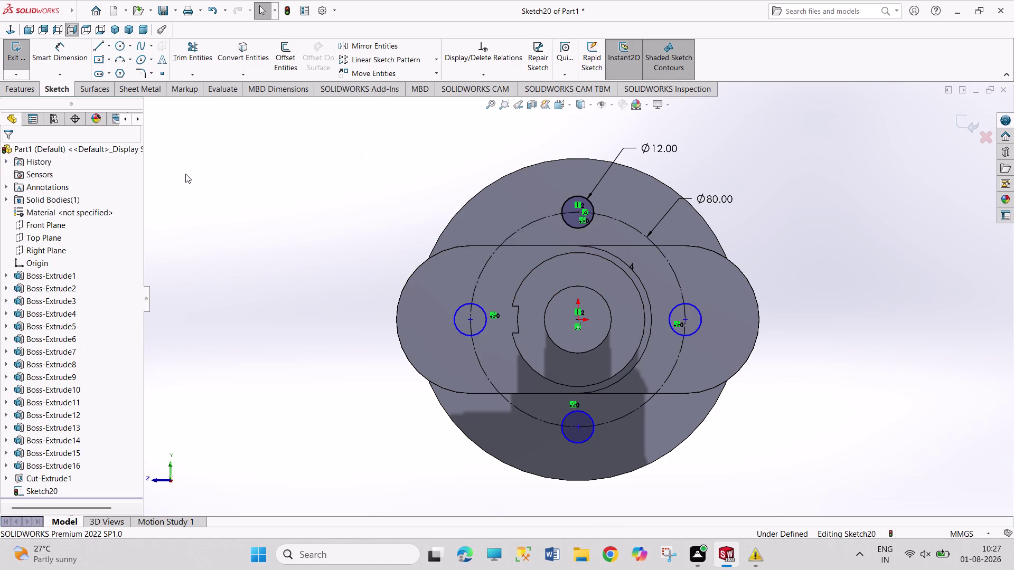
drag(686, 319, 683, 319)
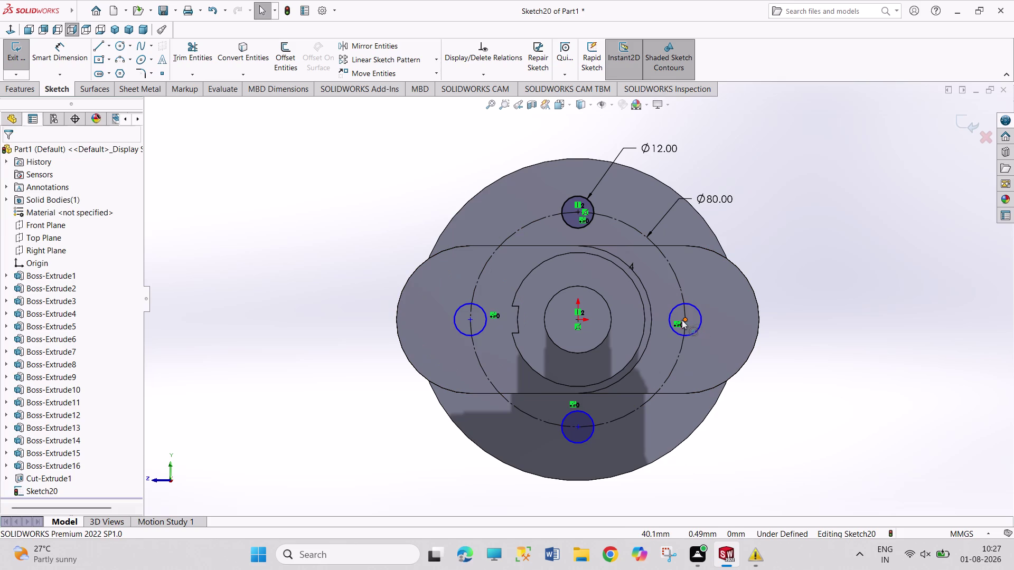
drag(683, 320, 671, 324)
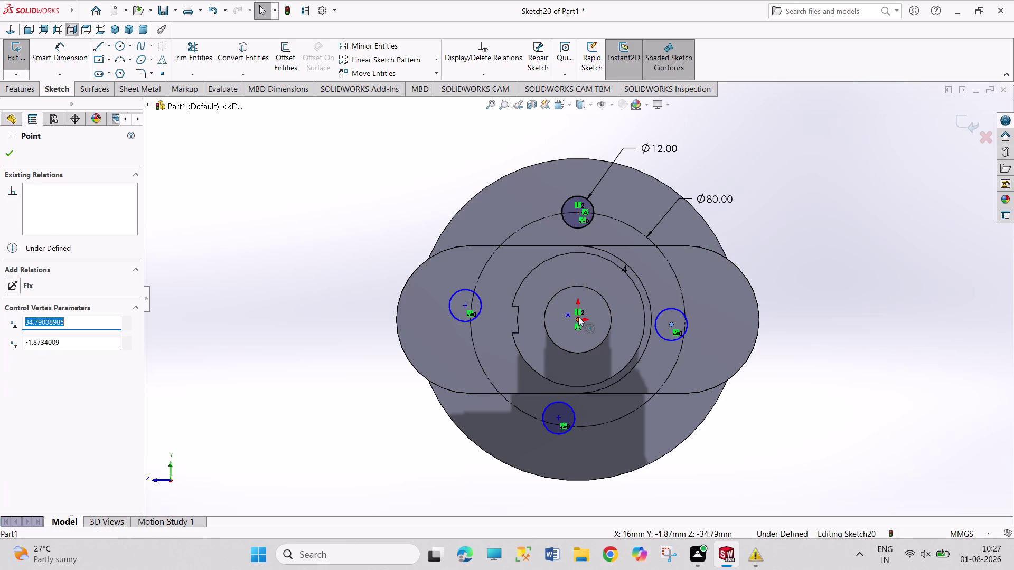
click(579, 318)
click(567, 314)
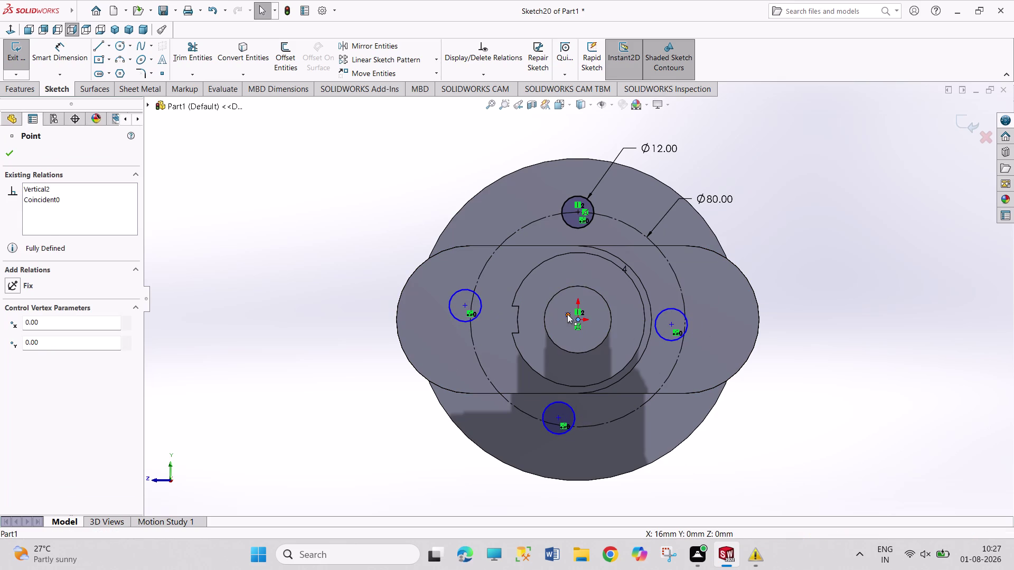
drag(41, 369, 50, 371)
click(198, 365)
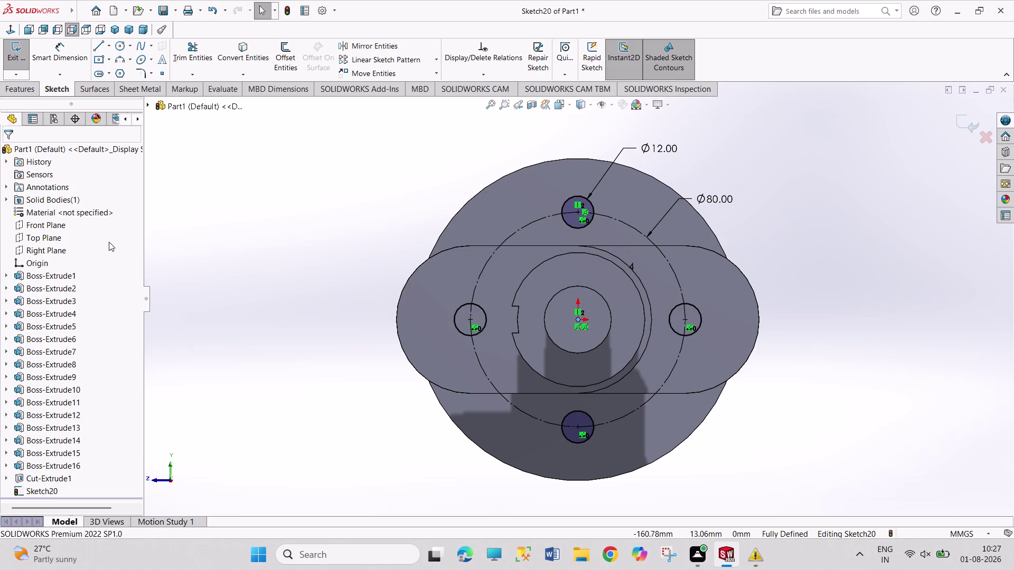
click(7, 54)
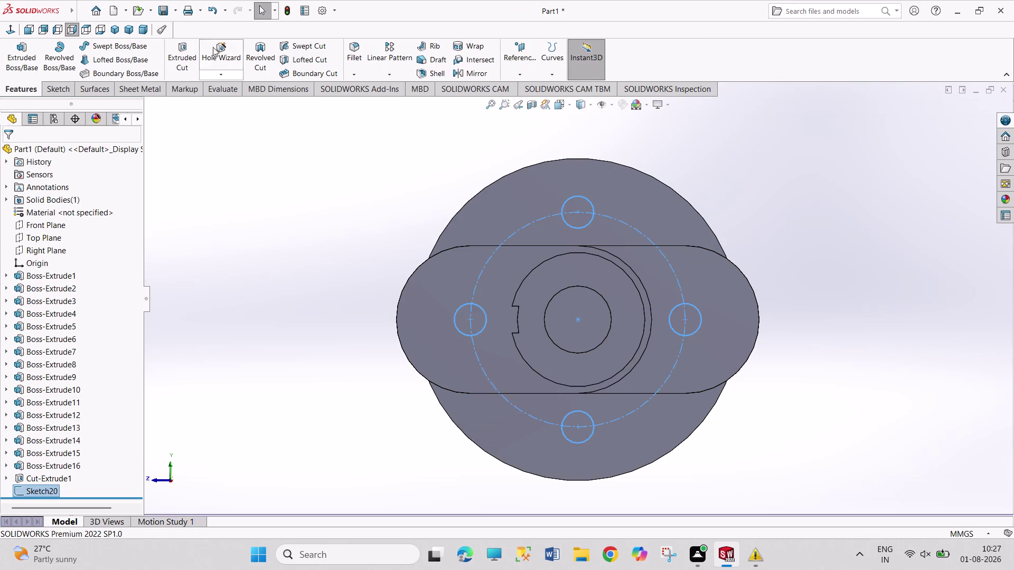
In isometric view, extrude-cut Sketch20's four 12 mm circles to a 16 mm blind depth.
click(112, 29)
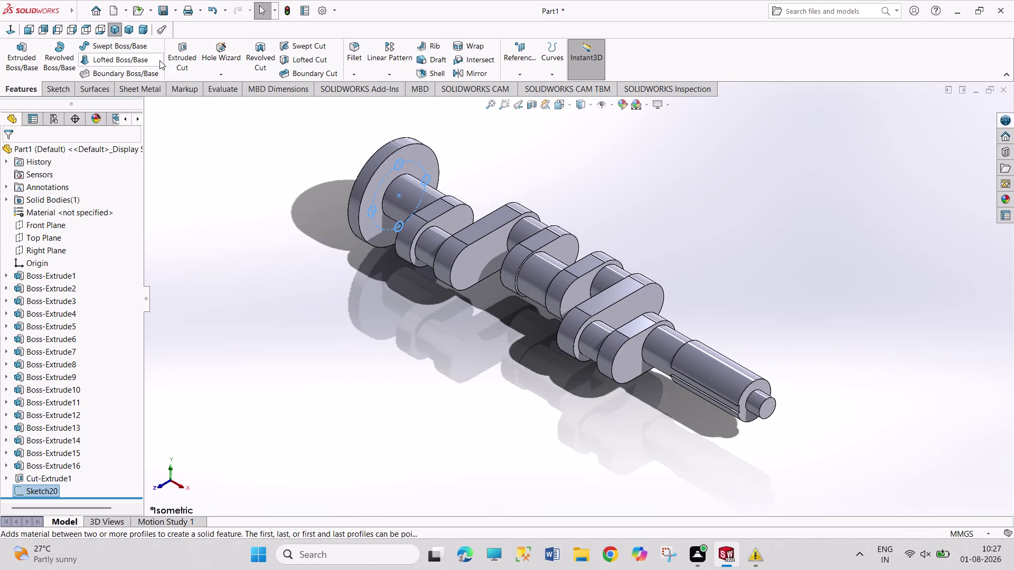
click(188, 59)
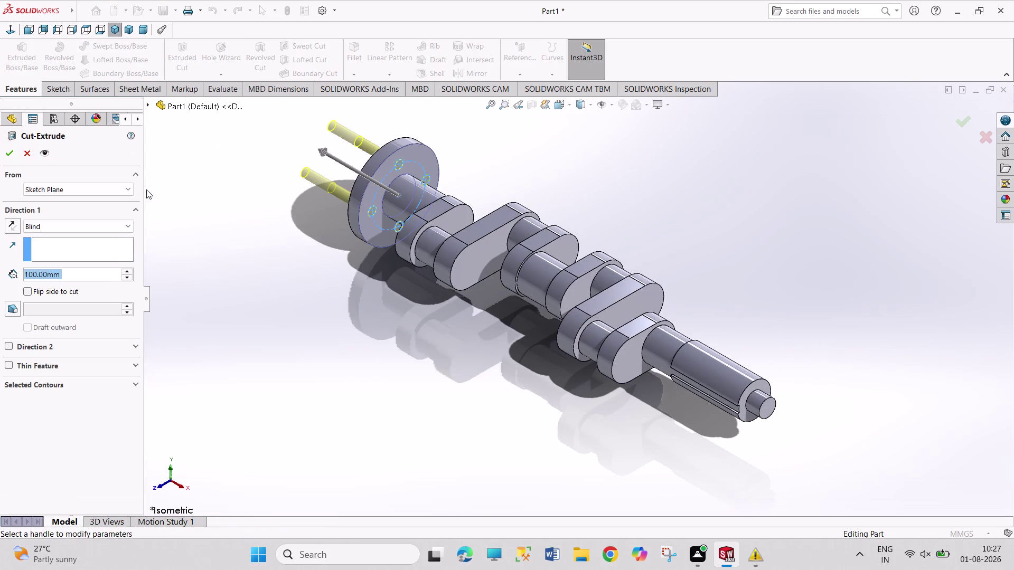
triple_click(126, 278)
triple_click(126, 278)
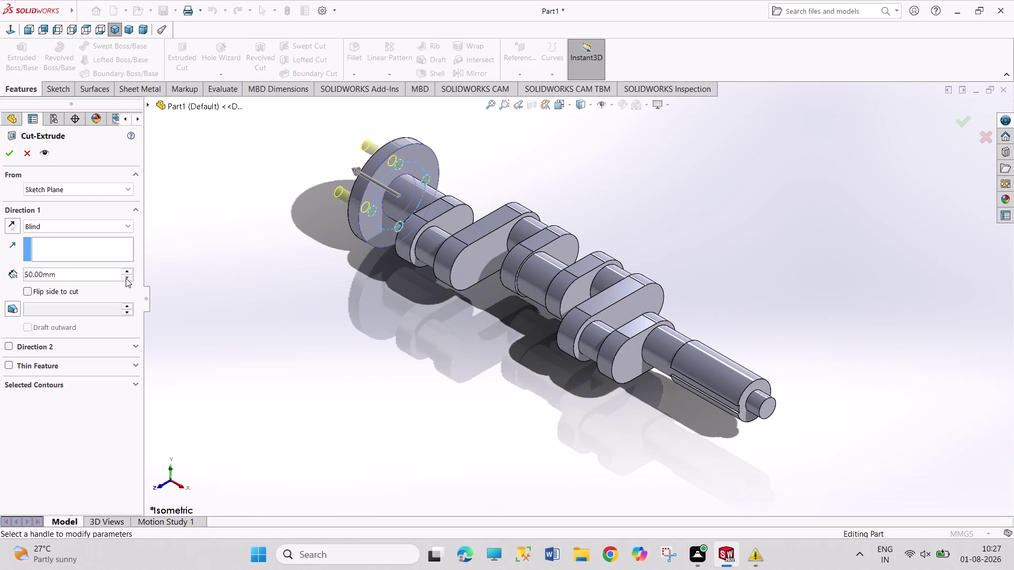
double_click(126, 278)
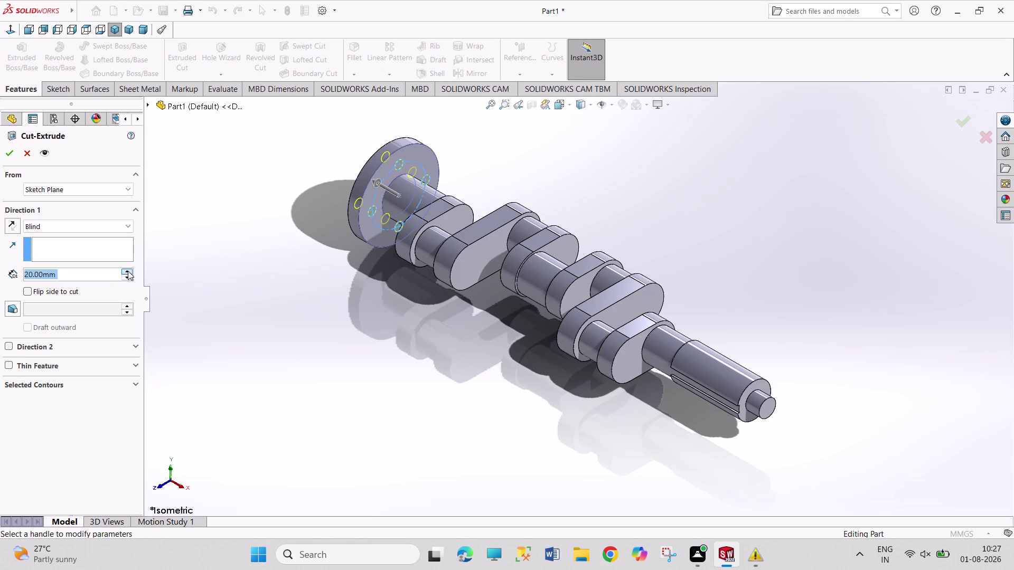
click(128, 271)
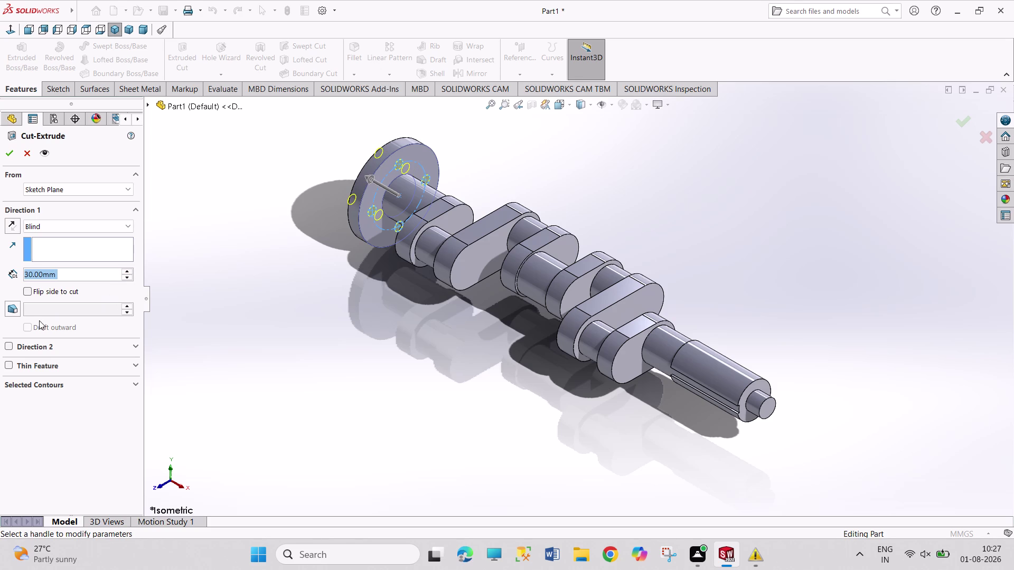
text(1)
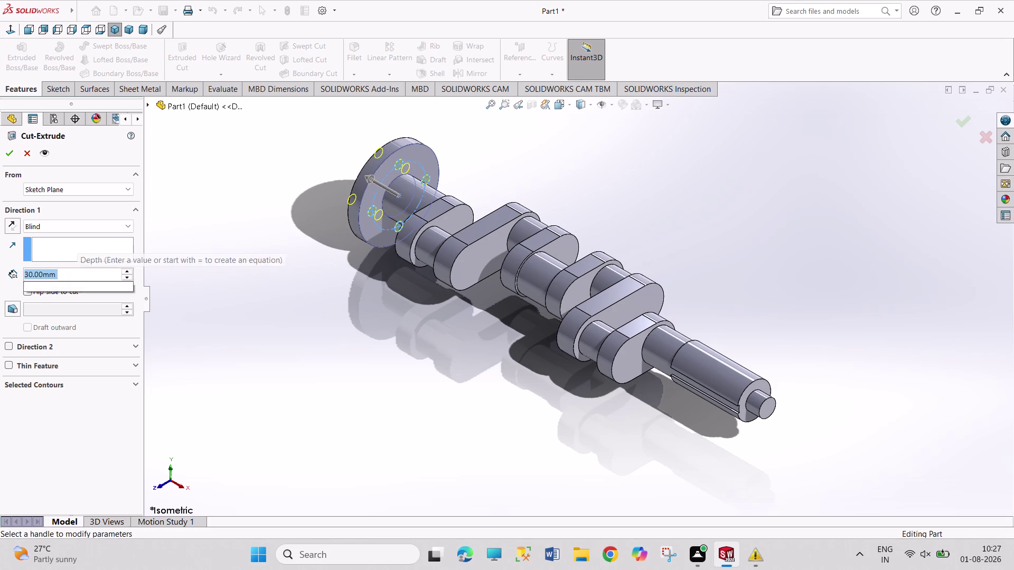
text(6)
key(Return)
click(10, 155)
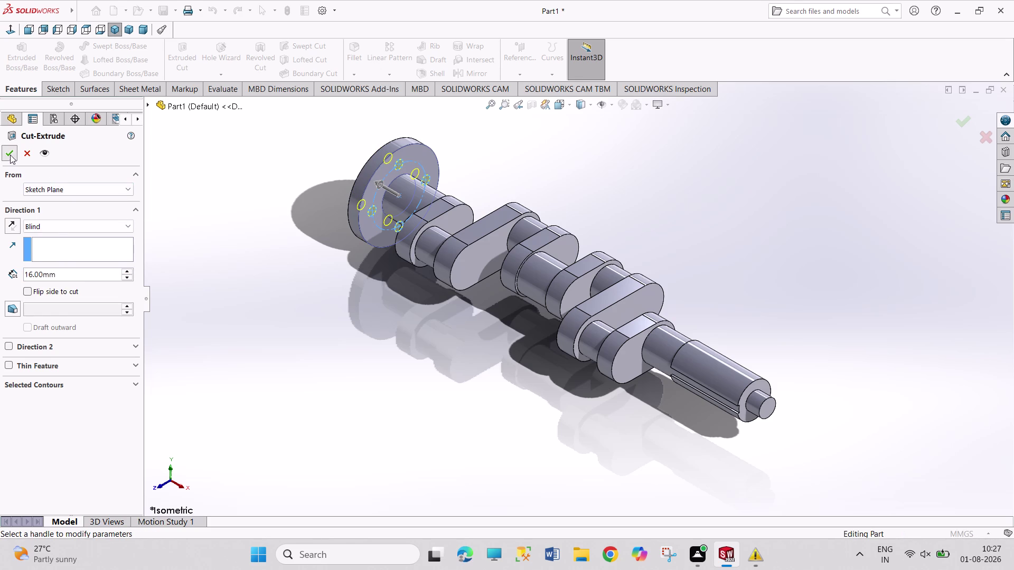
click(246, 226)
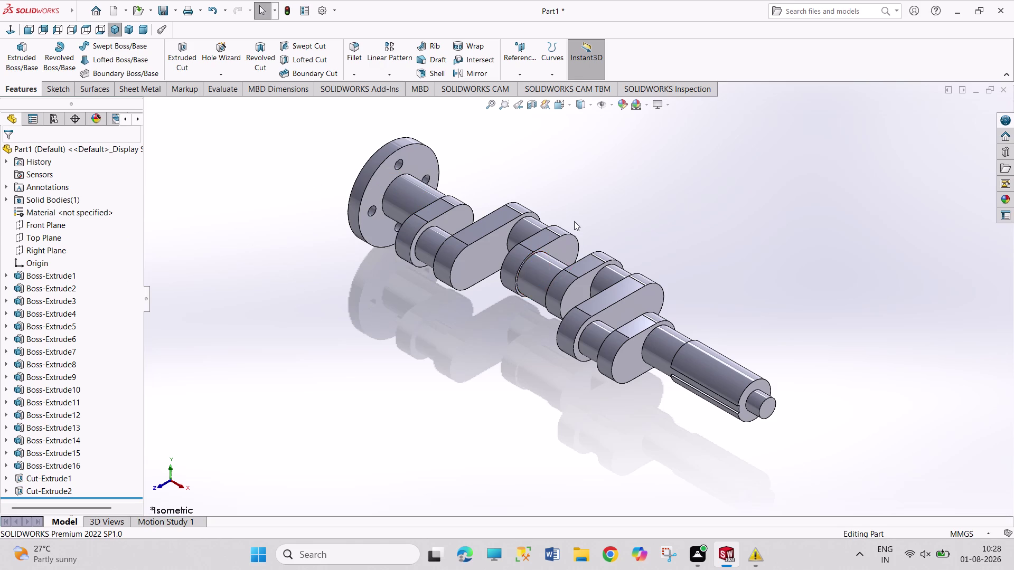
scroll(up, 3)
scroll(down, 3)
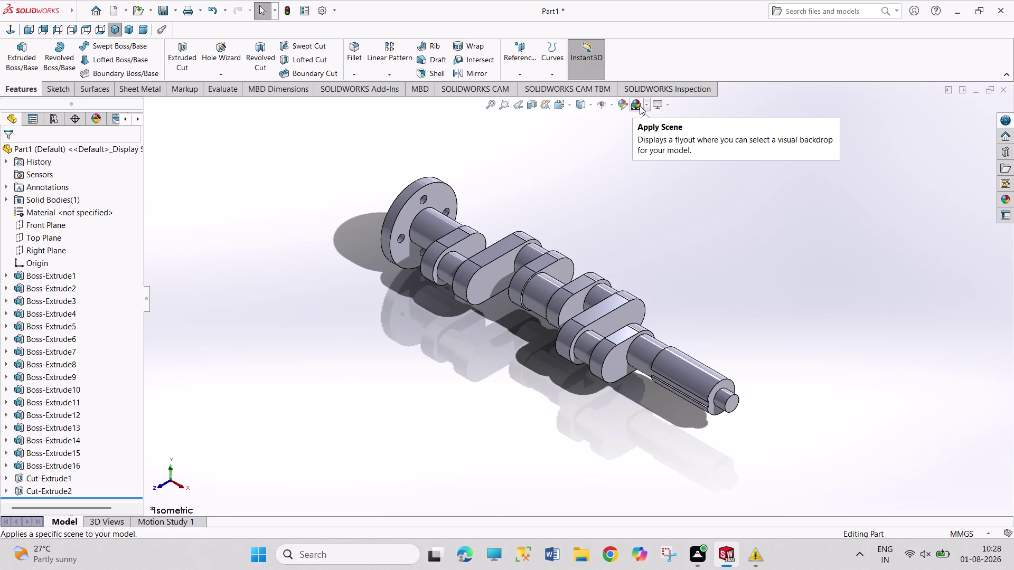
click(429, 354)
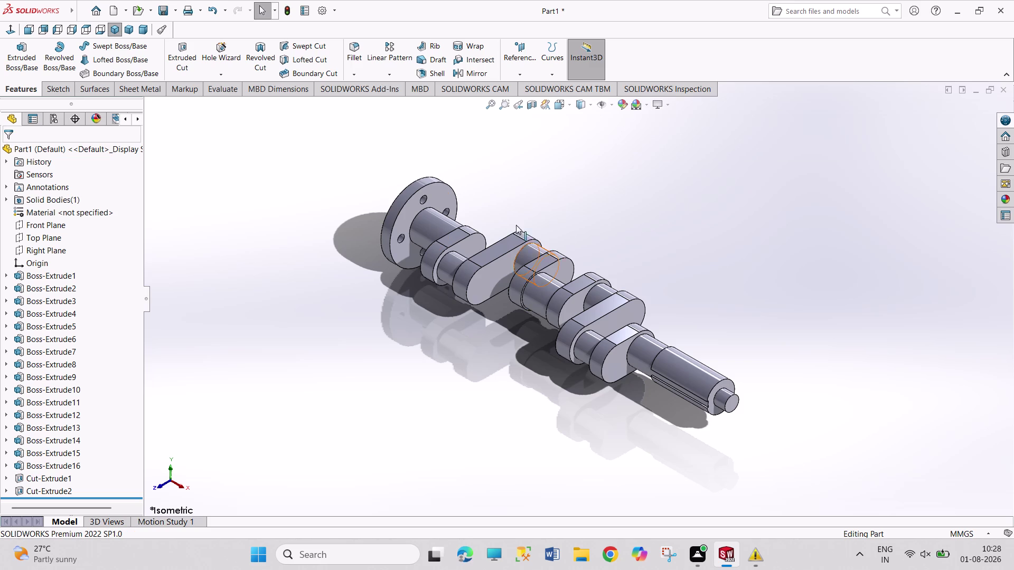
middle_drag(508, 191, 423, 169)
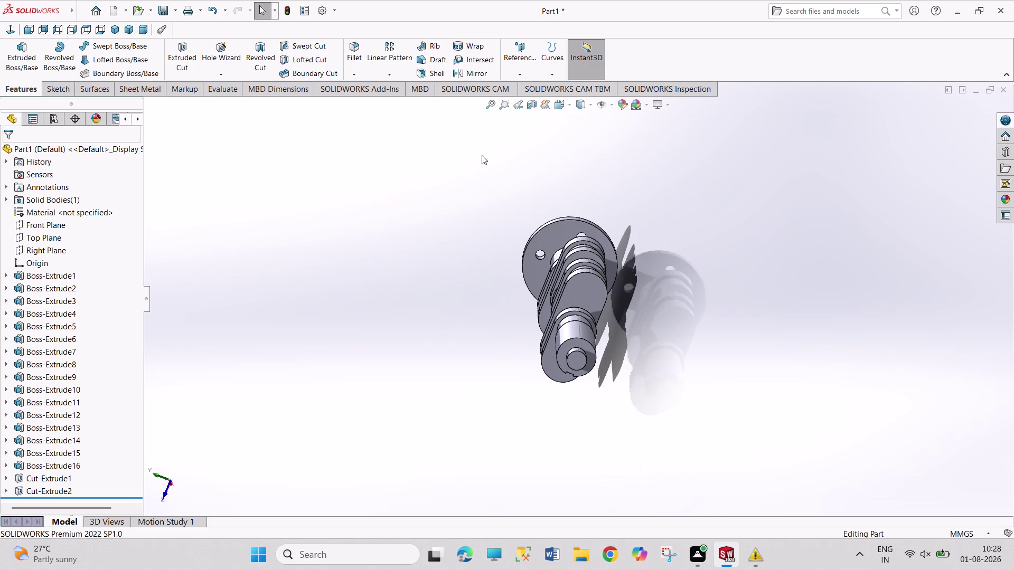
middle_drag(439, 271, 475, 194)
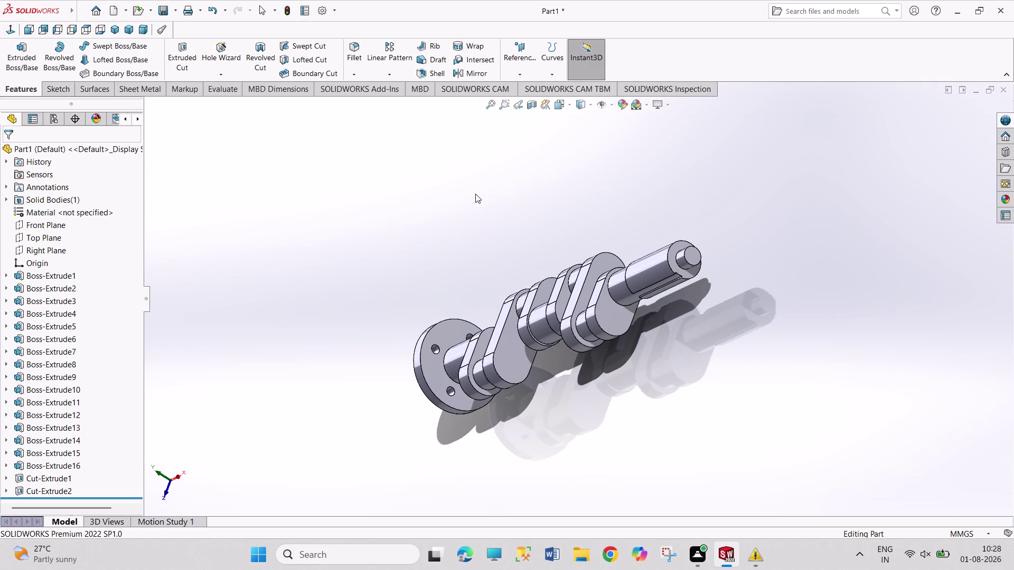
middle_drag(312, 280, 321, 246)
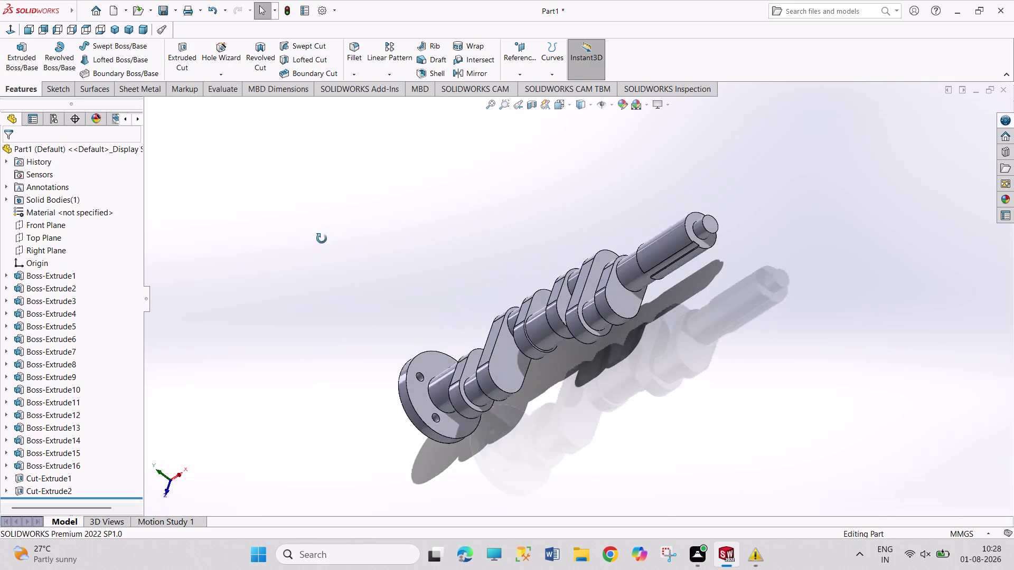
middle_drag(320, 245, 407, 205)
middle_click(332, 390)
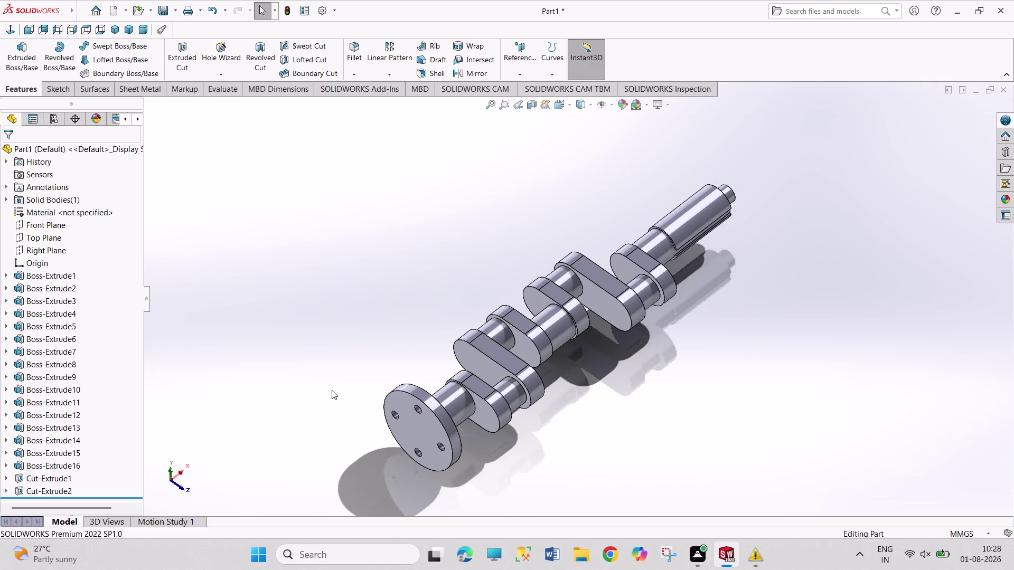
middle_drag(345, 409, 270, 307)
middle_drag(798, 284, 793, 346)
scroll(down, 3)
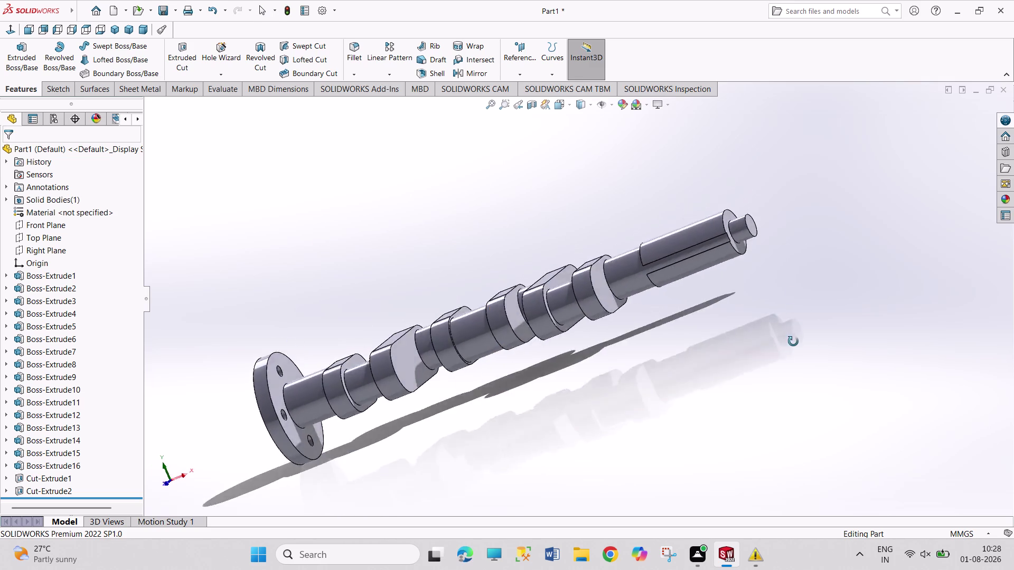
middle_drag(793, 346, 764, 436)
middle_drag(582, 175, 614, 188)
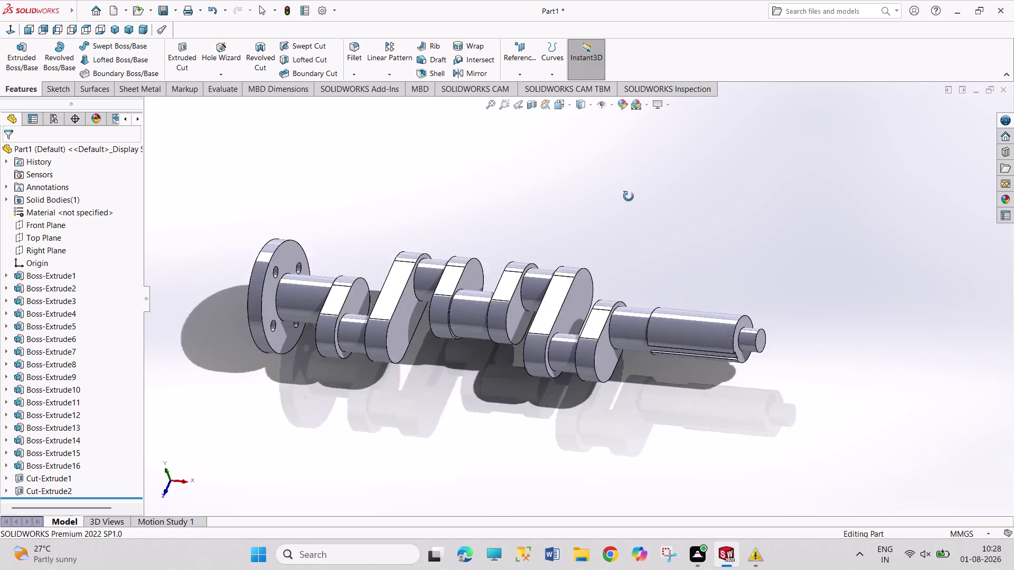
middle_drag(614, 188, 642, 215)
middle_drag(219, 340, 219, 334)
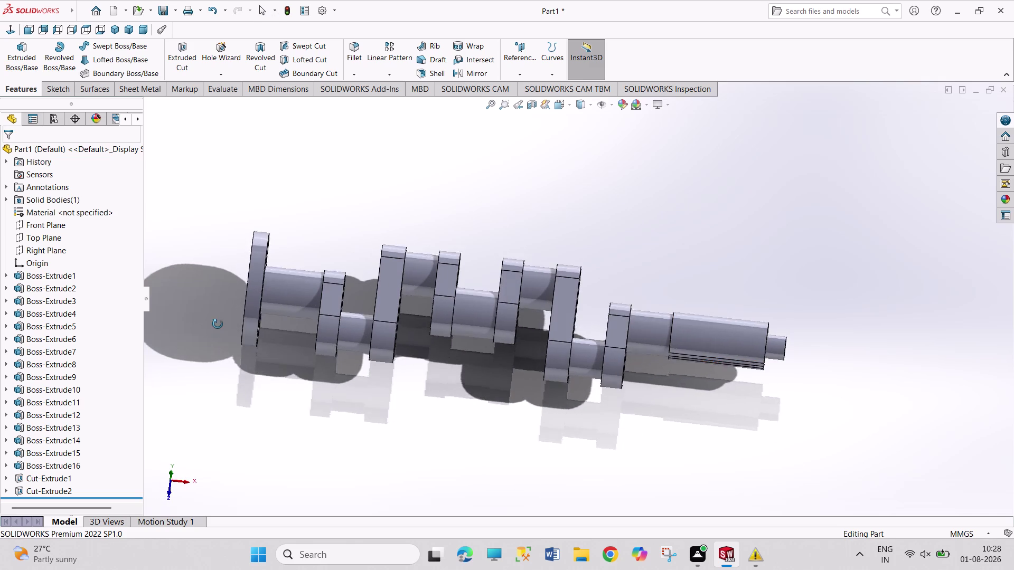
middle_drag(219, 335, 189, 301)
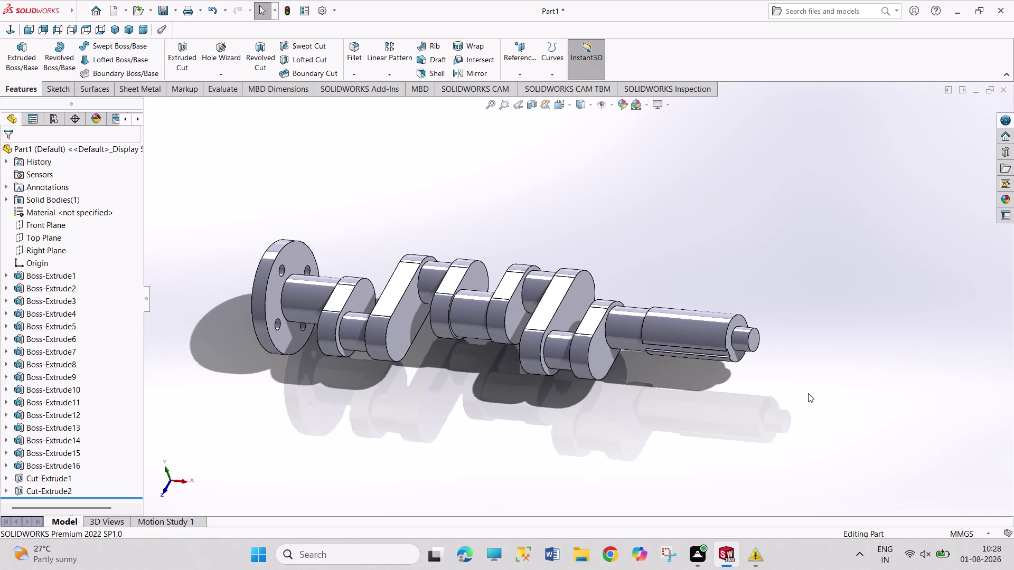
middle_drag(822, 344, 793, 360)
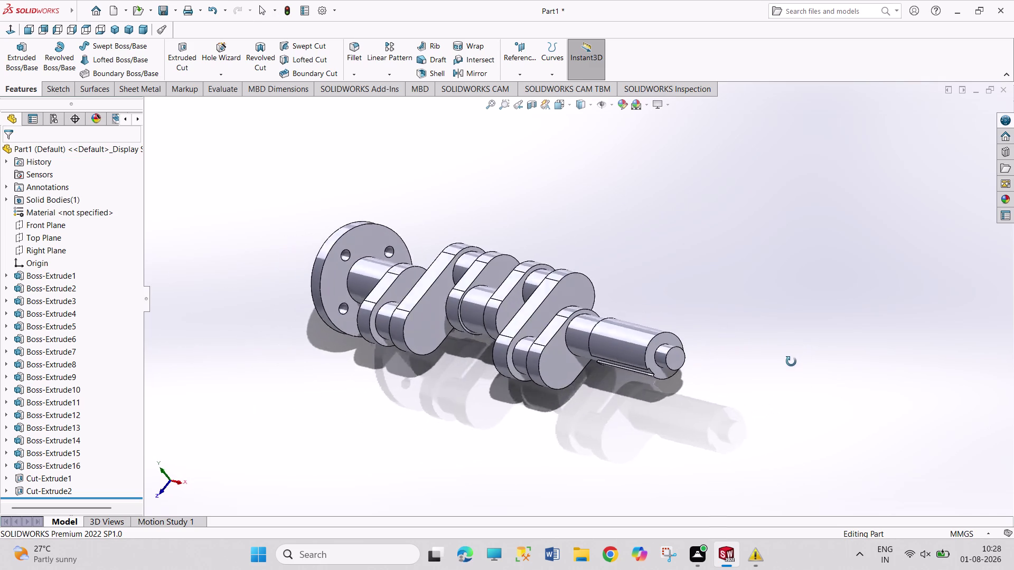
middle_drag(793, 360, 796, 408)
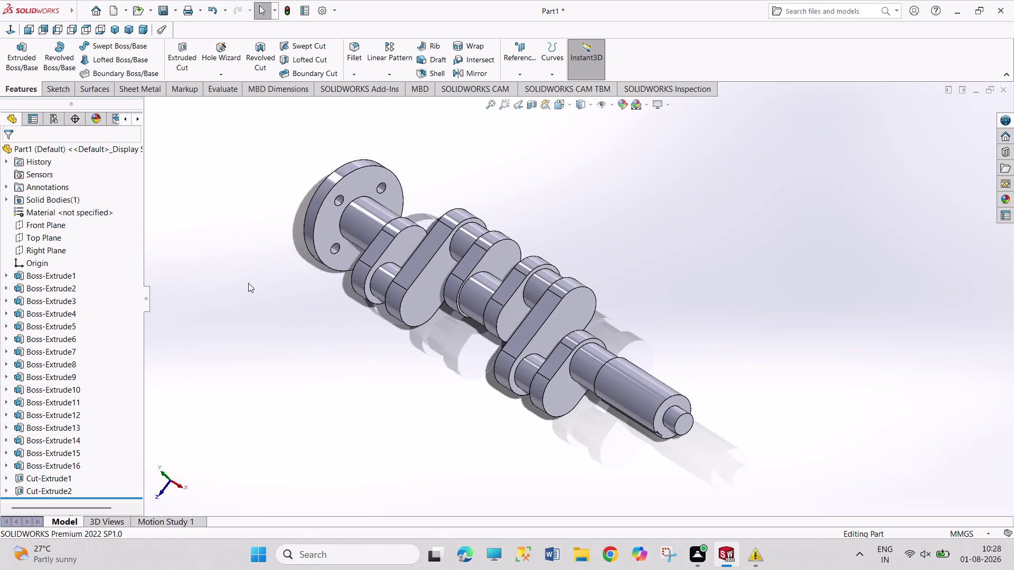
middle_drag(295, 320, 328, 293)
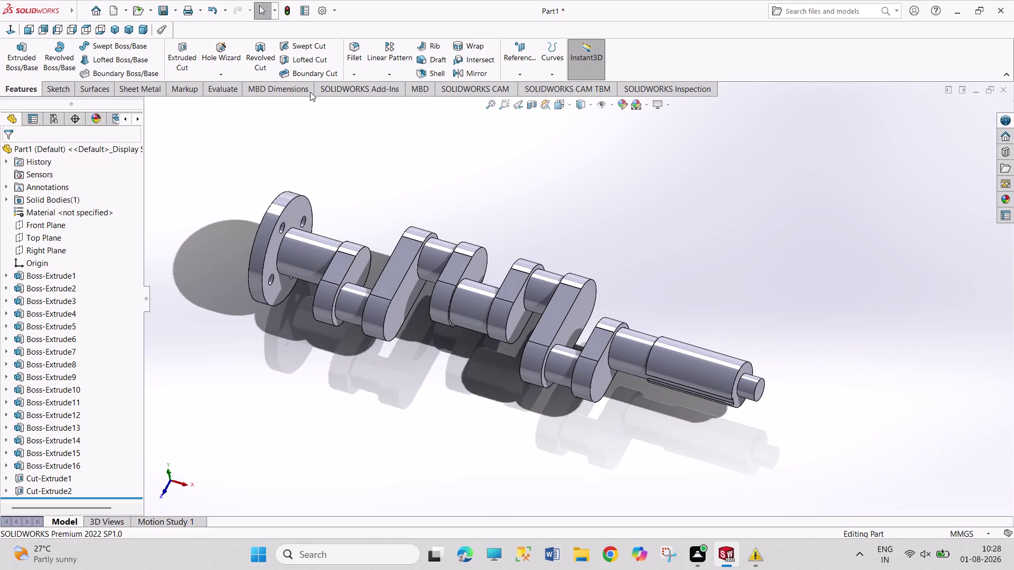
click(289, 10)
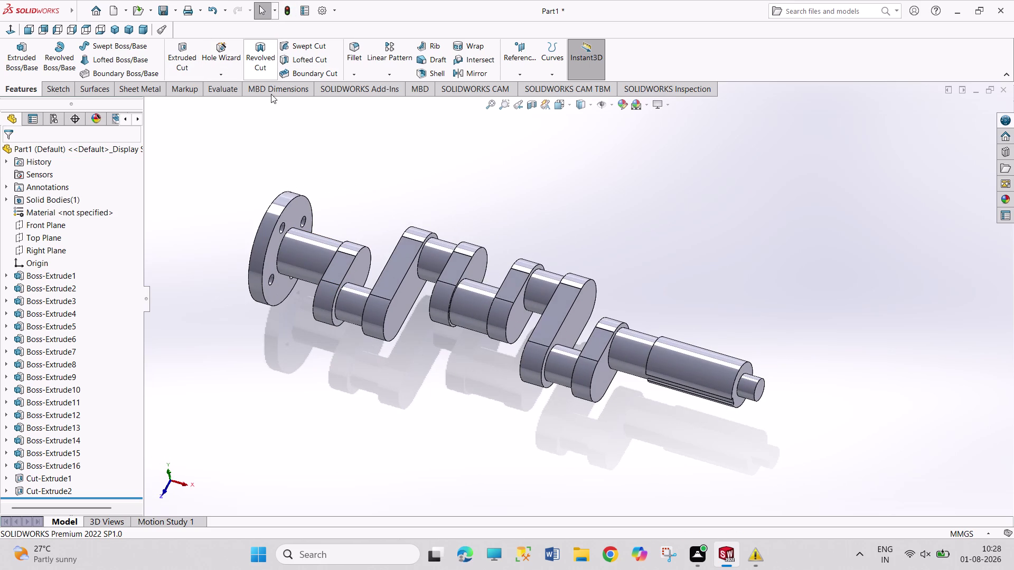
click(114, 32)
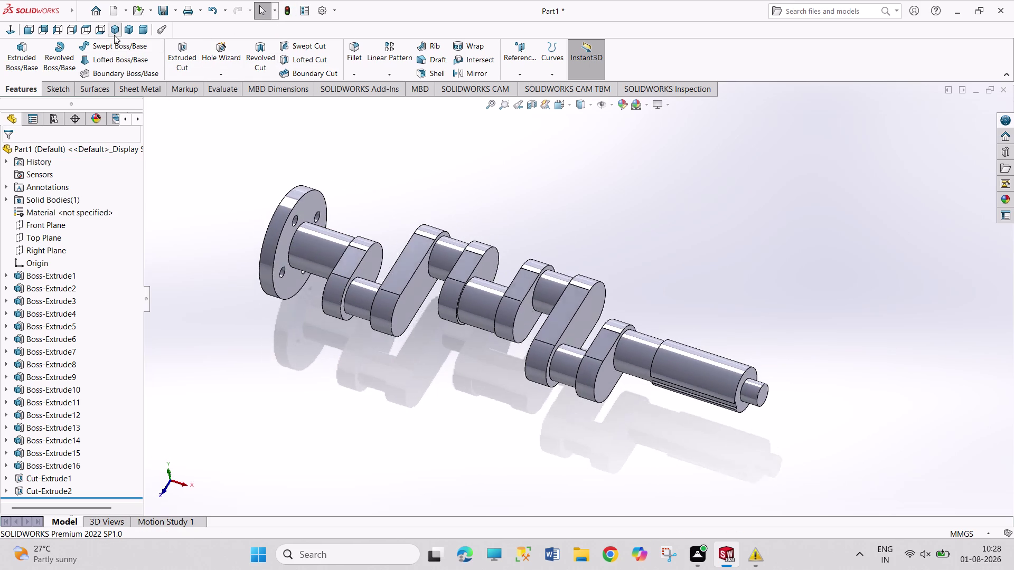